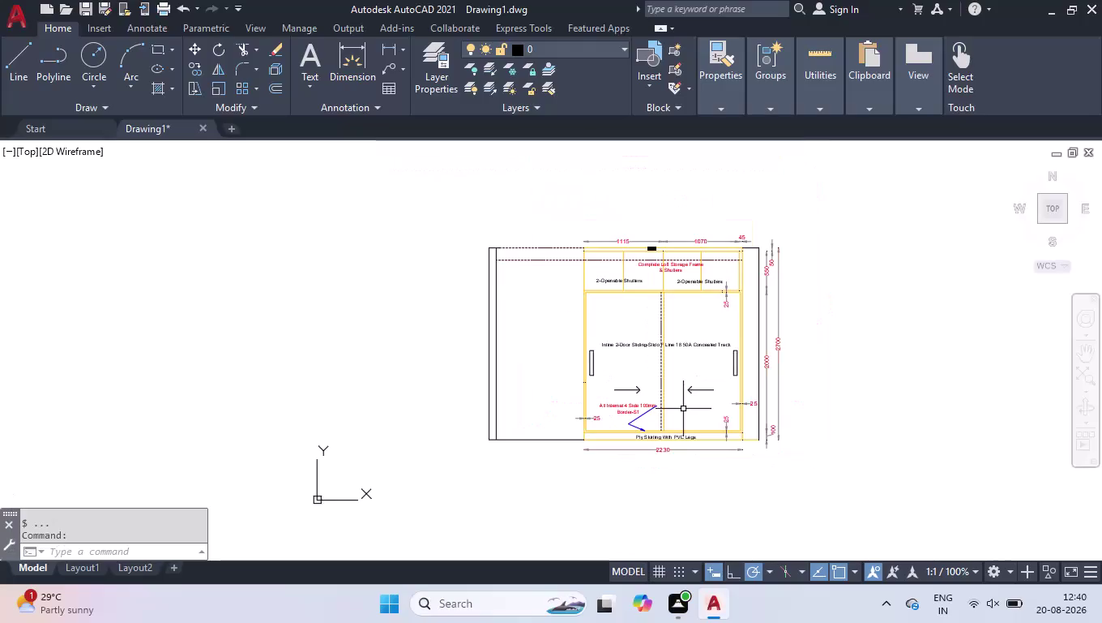
Zoom in and start a multiline text box, picking its first corner below the elevation.
scroll(up, 3)
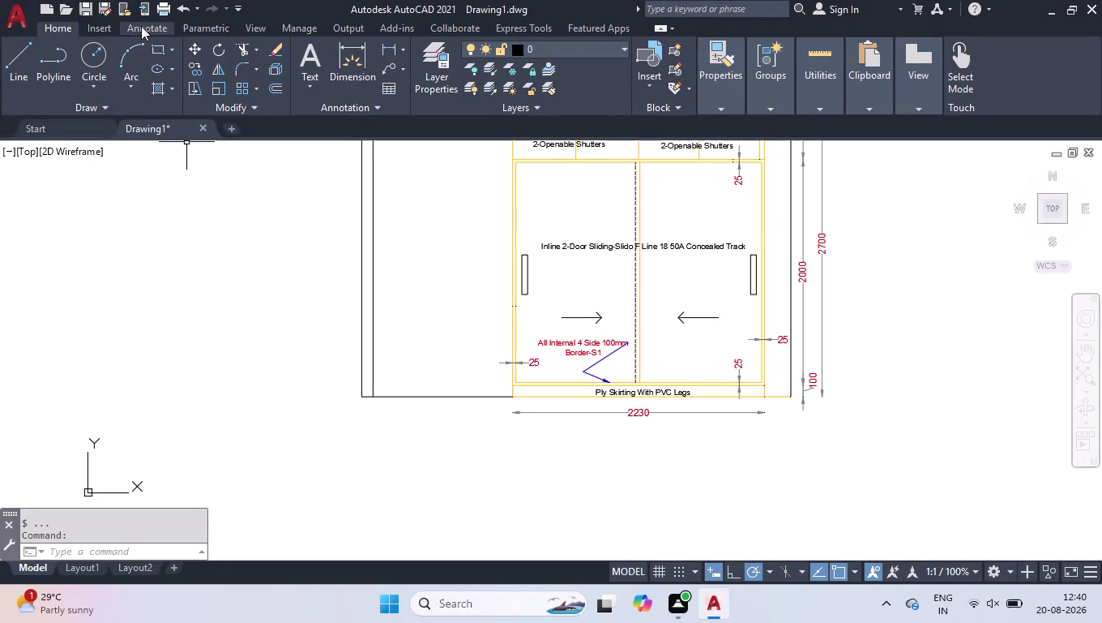
click(303, 58)
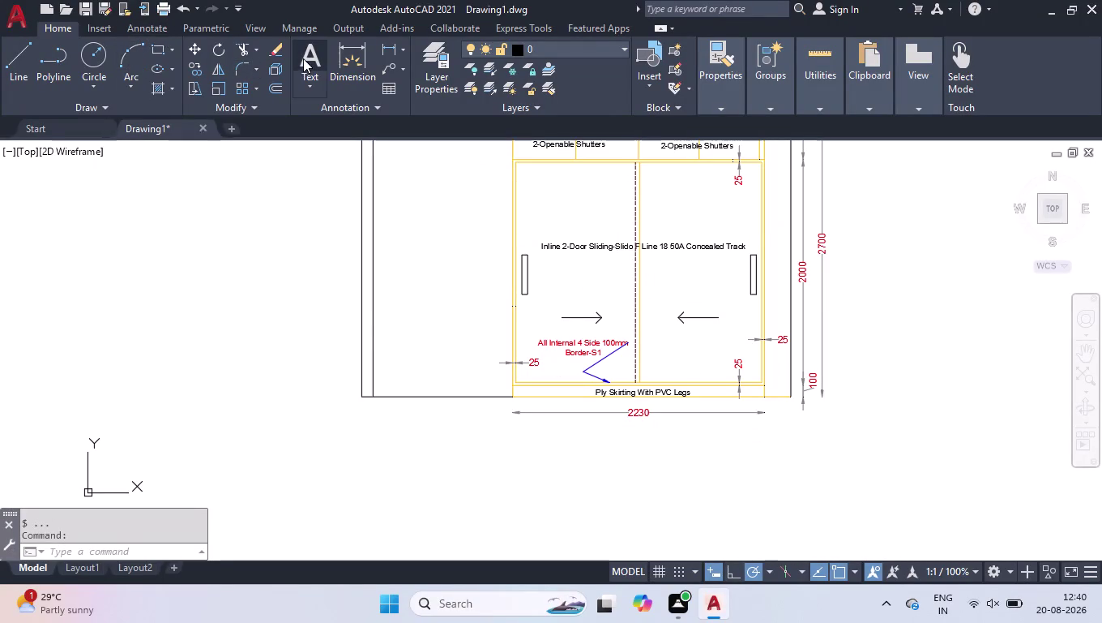
drag(393, 455, 419, 461)
Set the text box extent and a text height of 200.
click(856, 527)
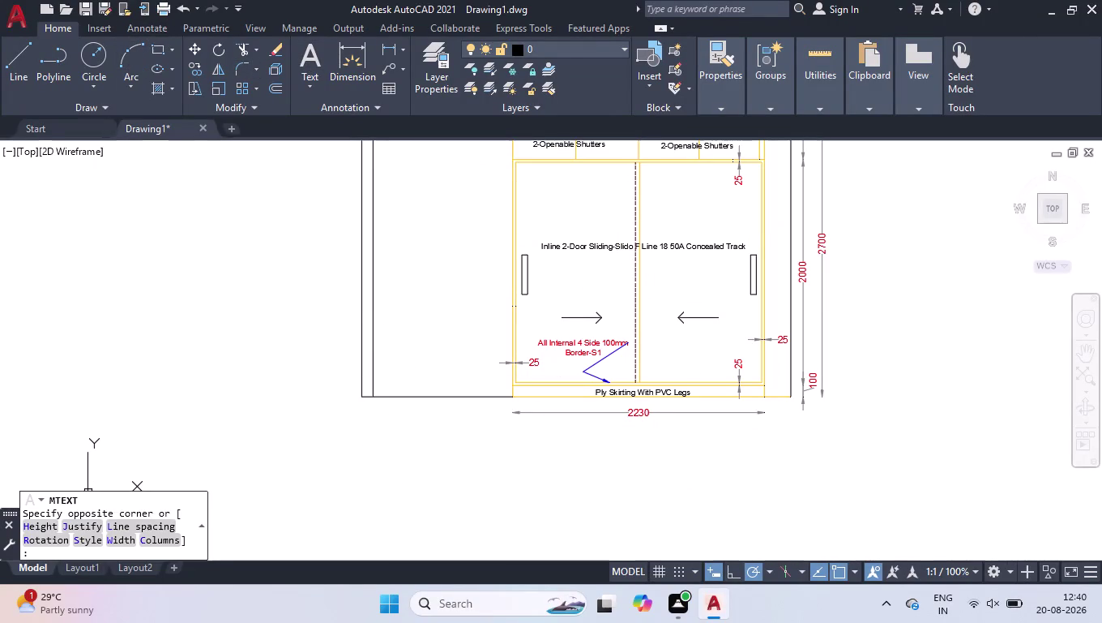
drag(132, 70, 0, 76)
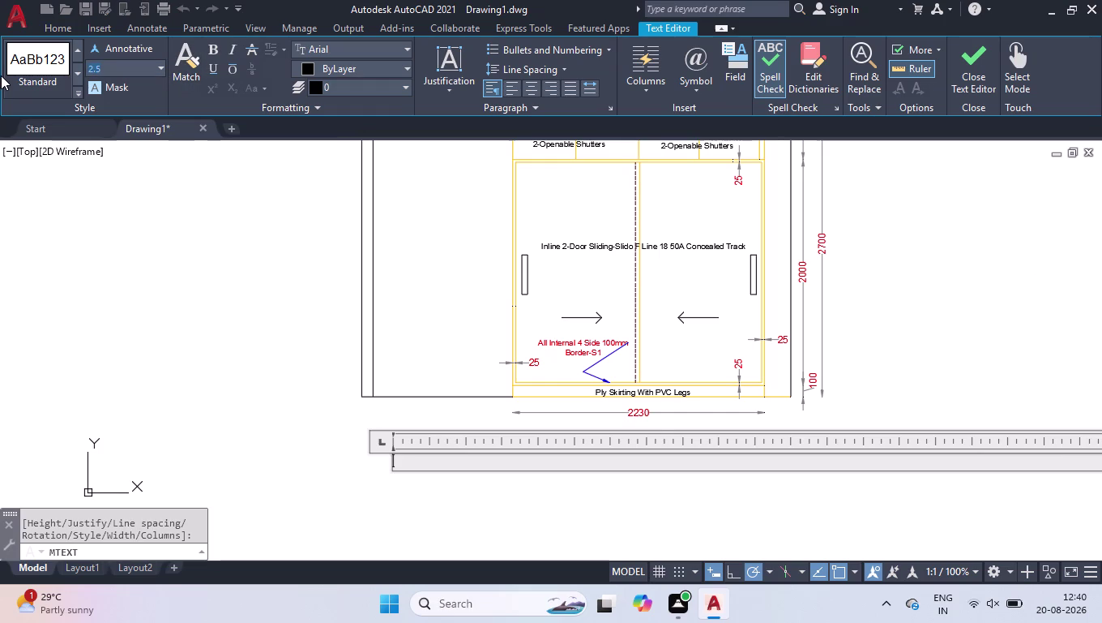
text(200)
key(Return)
scroll(down, 3)
scroll(down, 3)
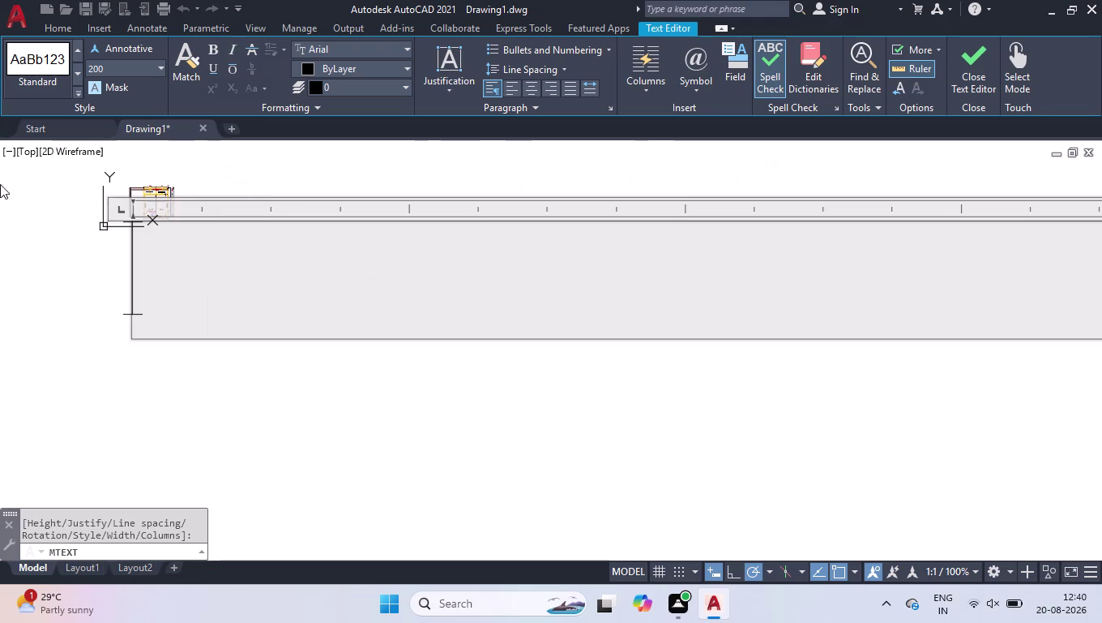
scroll(up, 3)
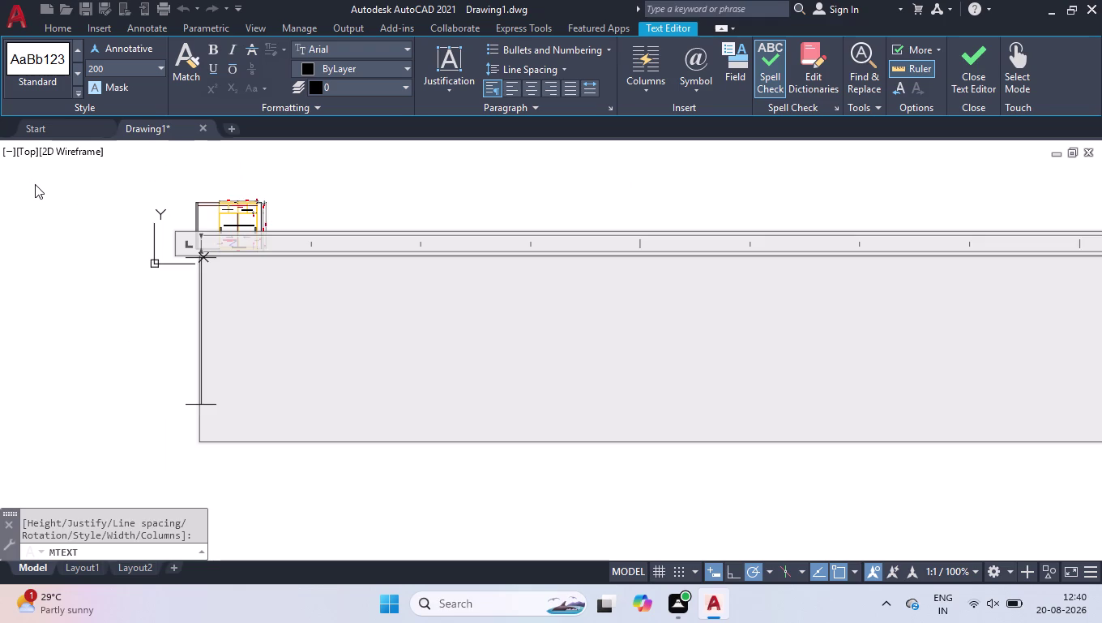
scroll(down, 3)
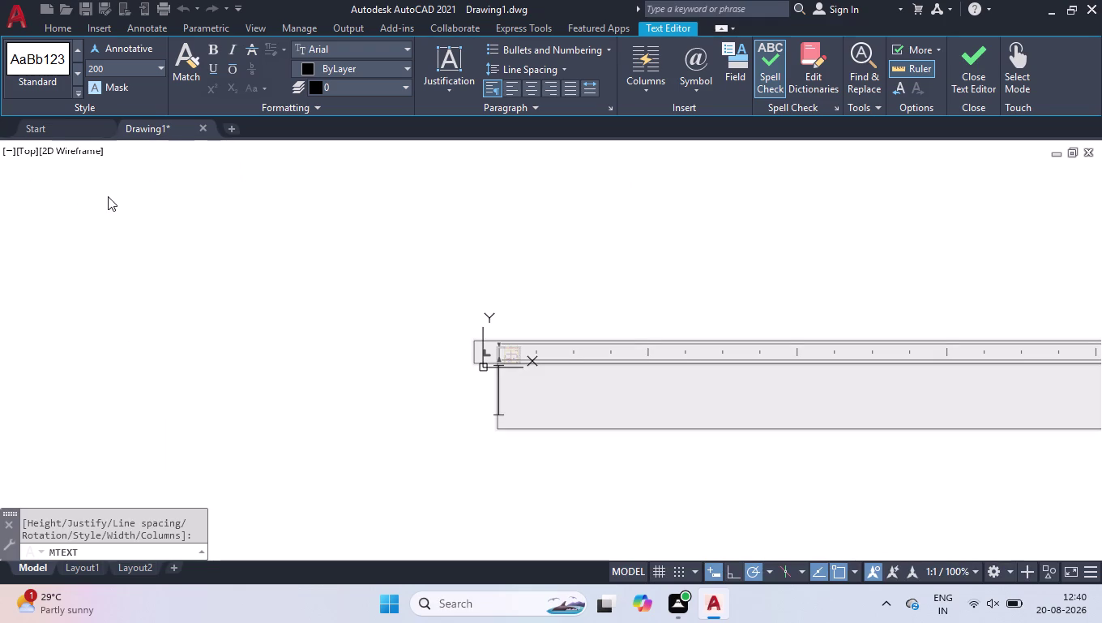
Type the two-line title 'BDR-2 Inline Sliding Wardrobe External Elevation' and close the editor.
text(BD)
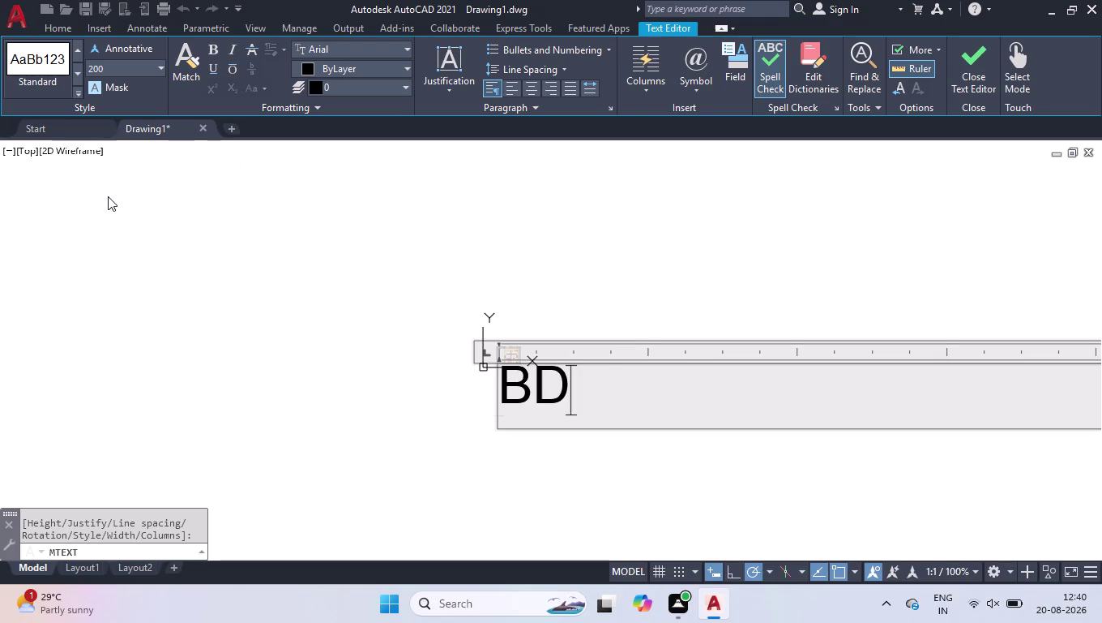
text(R)
text(-2)
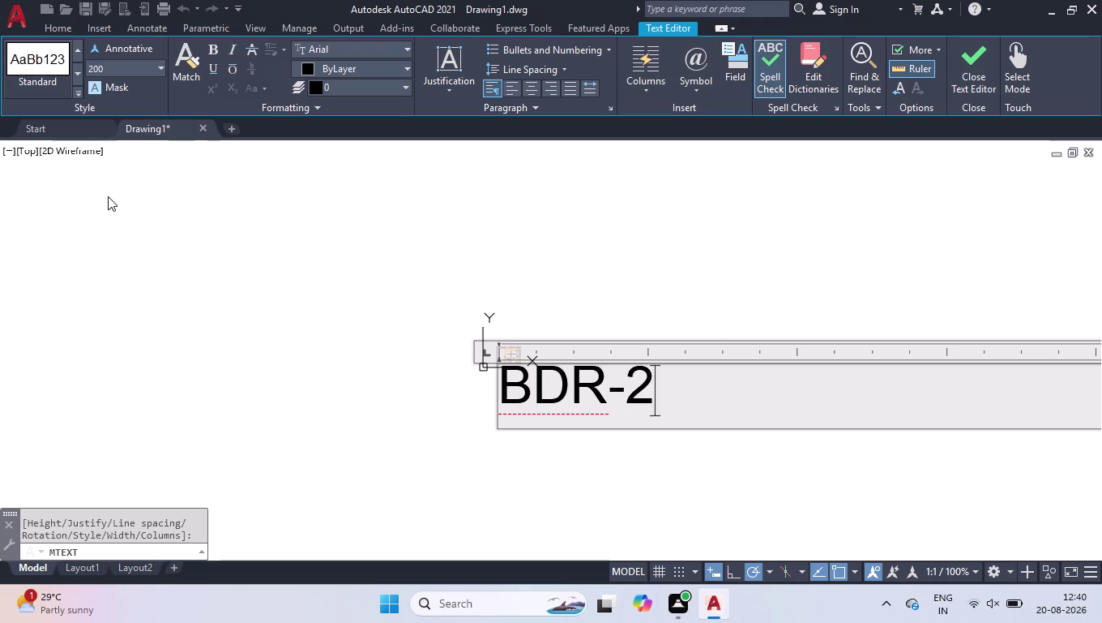
key(space)
key(i)
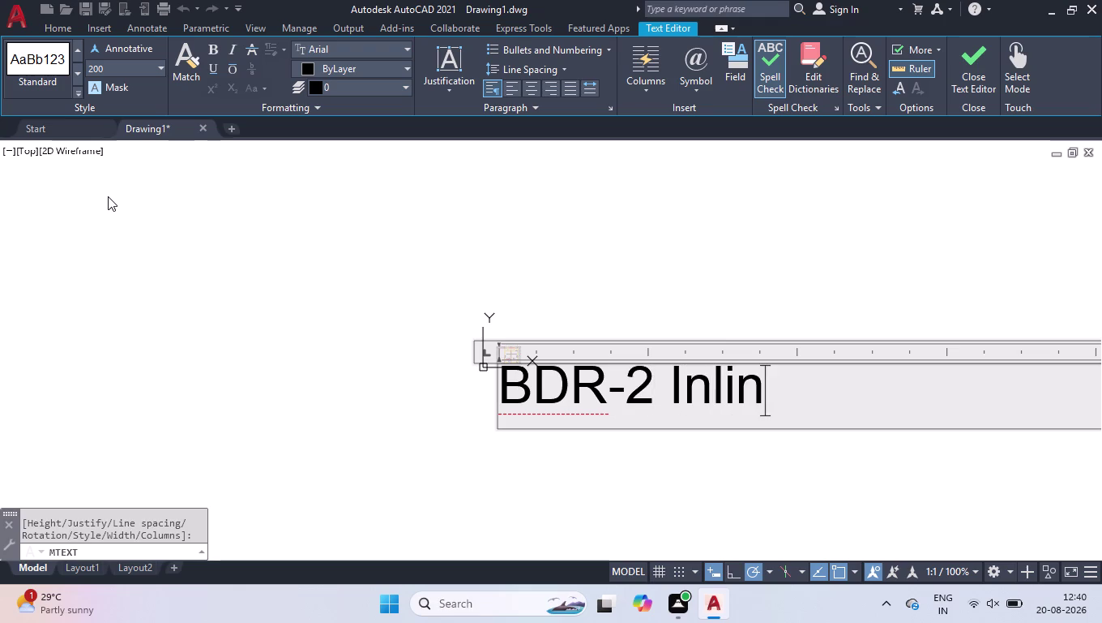
key(space)
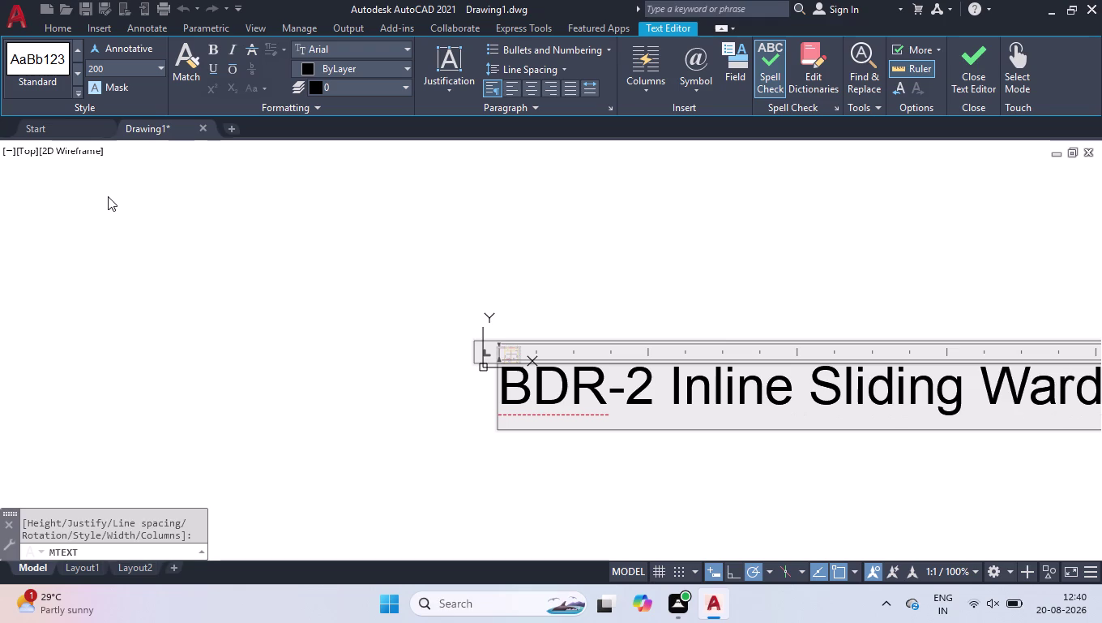
key(BackSpace)
scroll(down, 3)
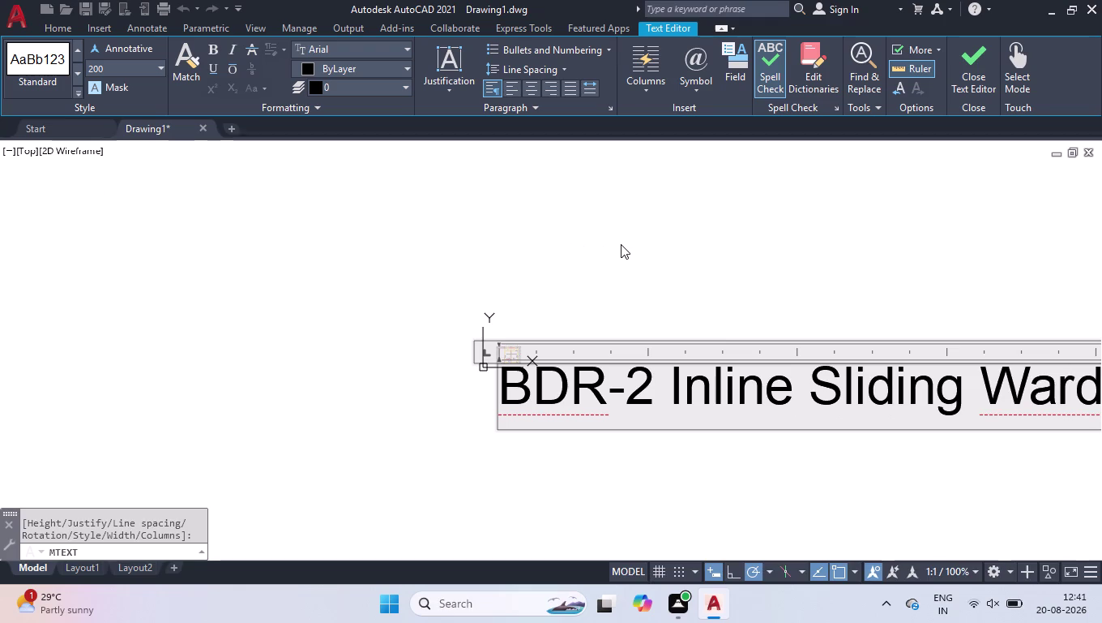
key(BackSpace)
key(BackSpace)
text(d)
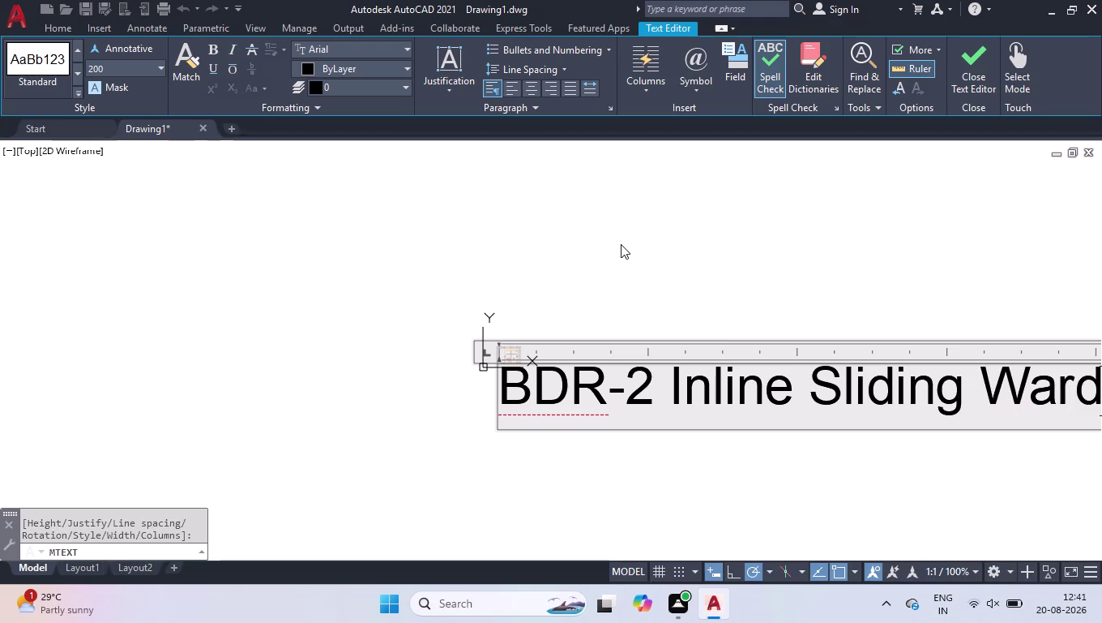
text(robe)
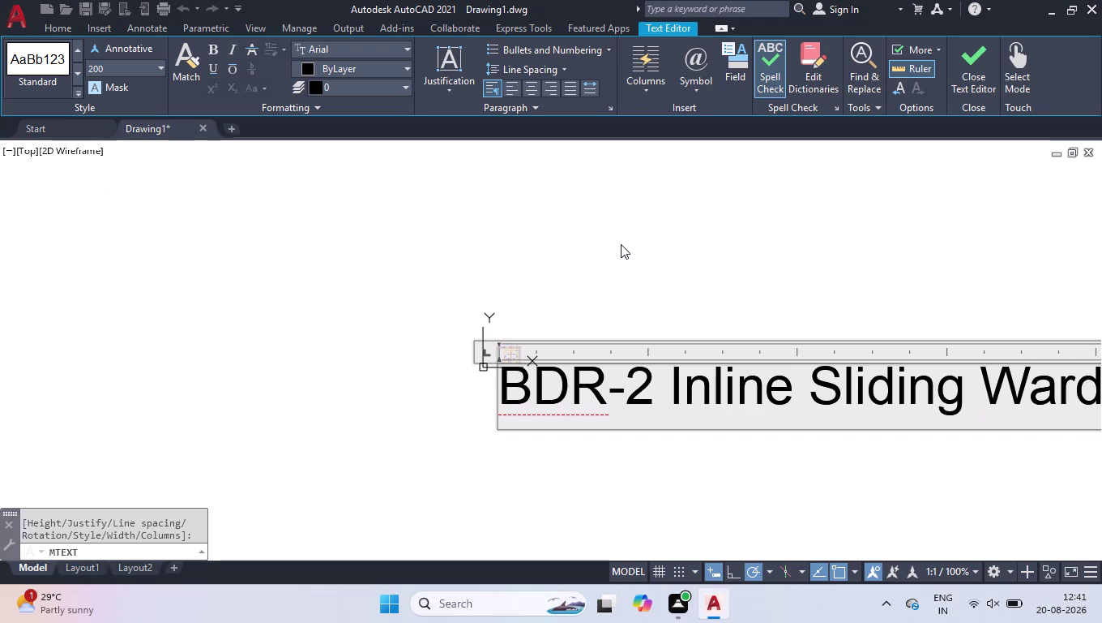
key(space)
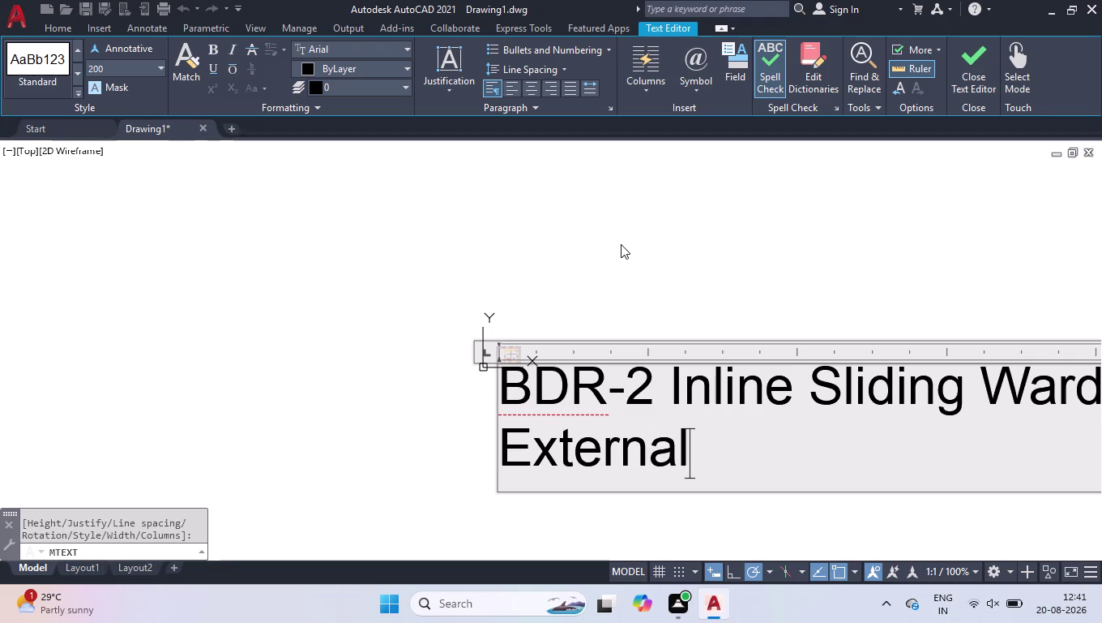
key(BackSpace)
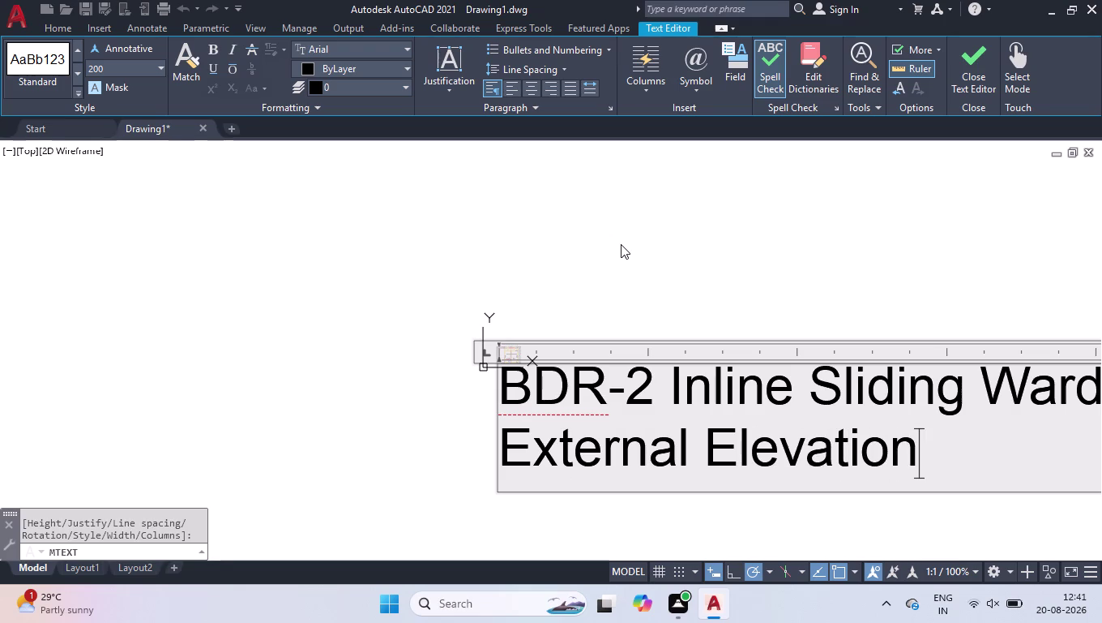
click(459, 194)
Widen the title's mtext box onto one line, then reopen it with all text selected.
scroll(up, 3)
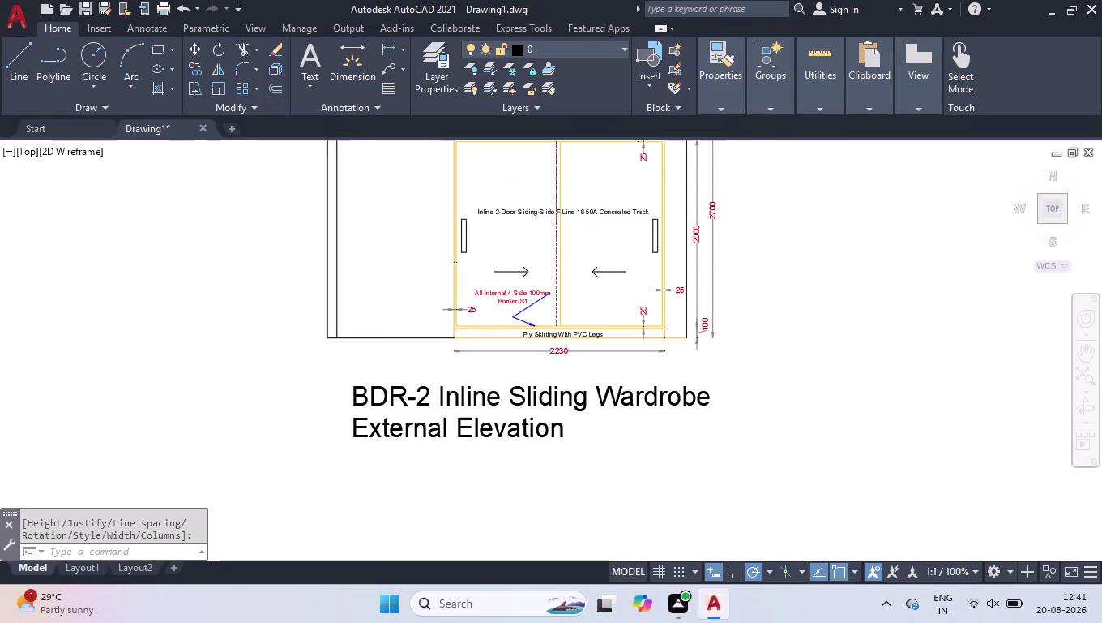
scroll(down, 3)
click(516, 390)
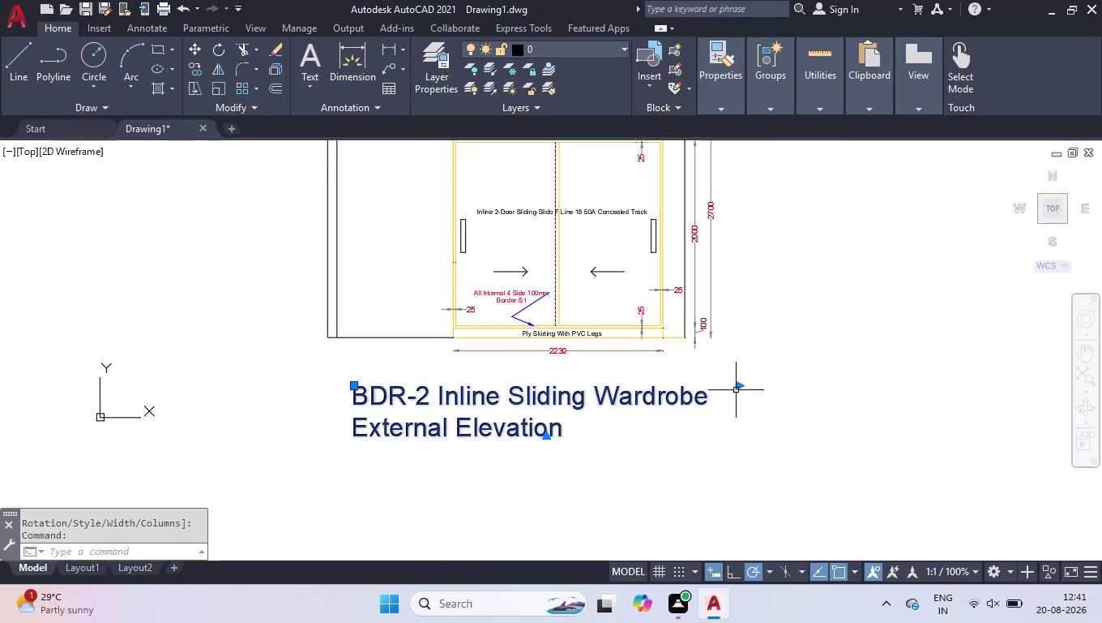
drag(744, 385, 814, 380)
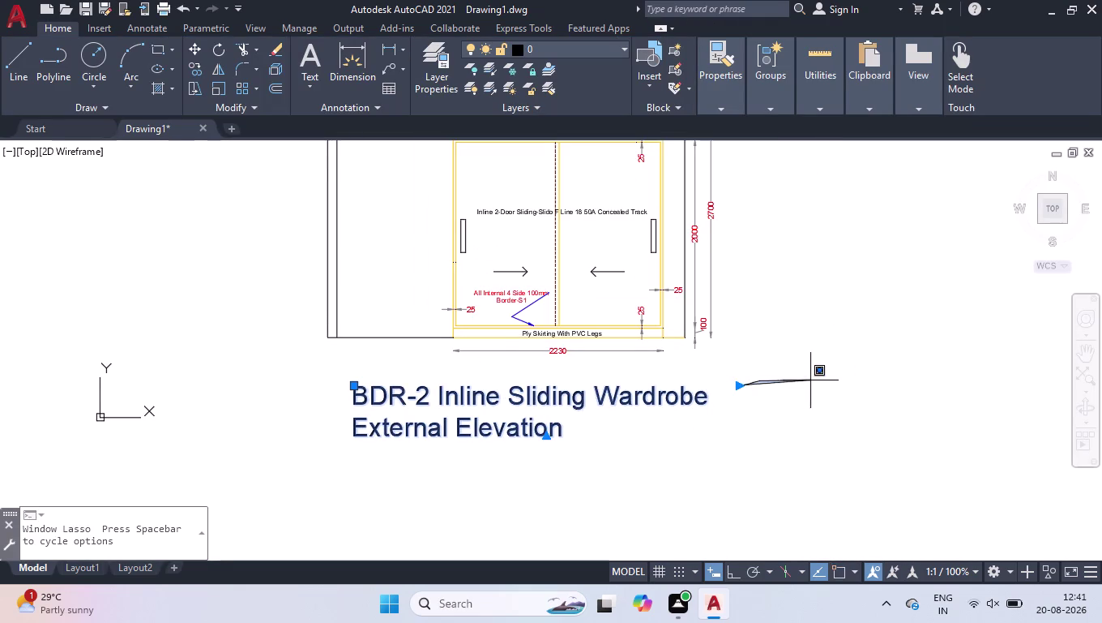
drag(814, 381, 873, 380)
click(740, 388)
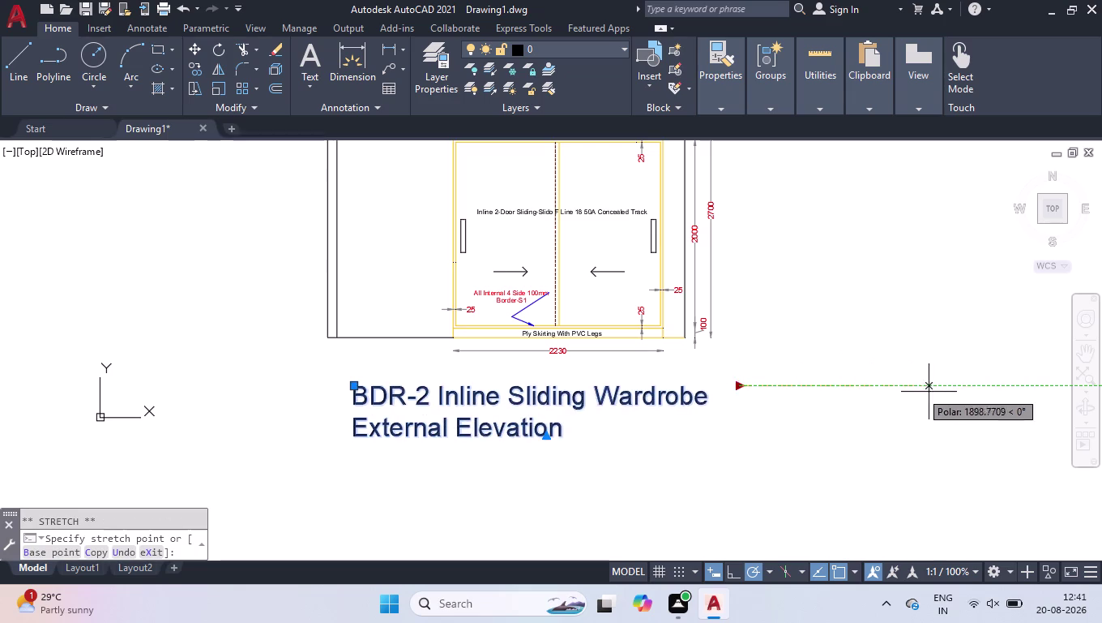
click(1023, 393)
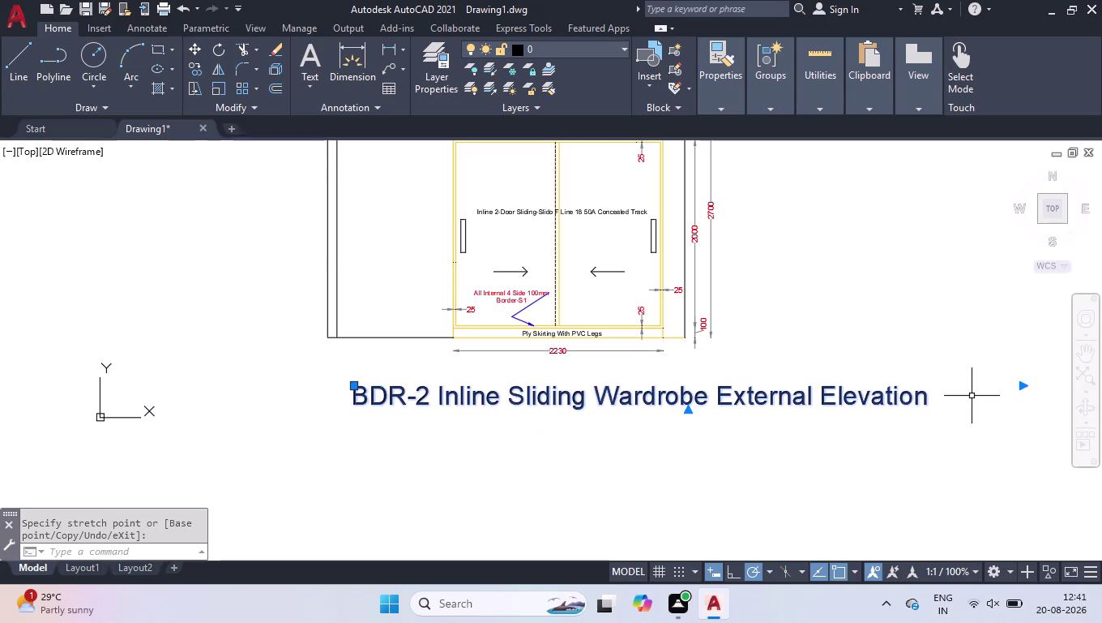
double_click(416, 401)
drag(944, 406, 151, 398)
Change the title text to height 100, colour it red, and underline it.
click(107, 66)
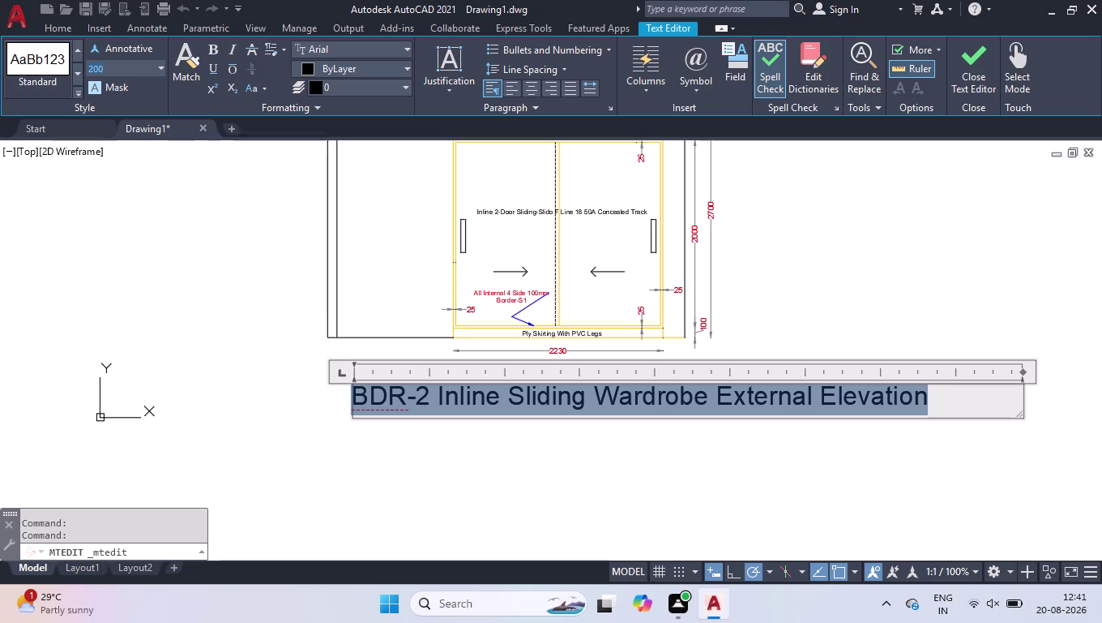
text(150)
key(Return)
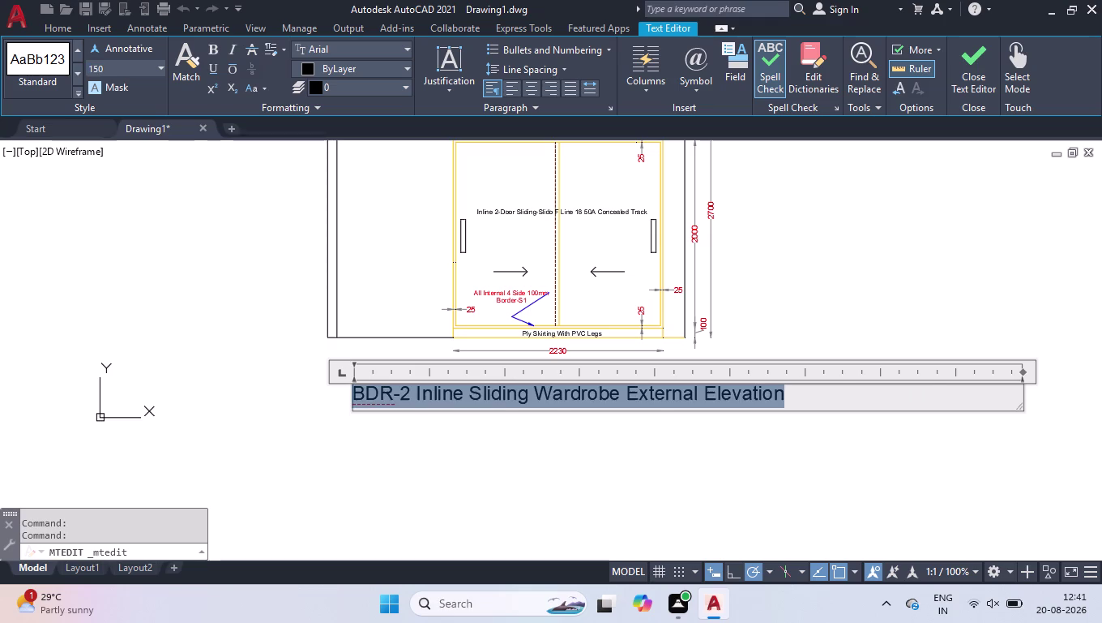
click(141, 68)
text(100)
key(Return)
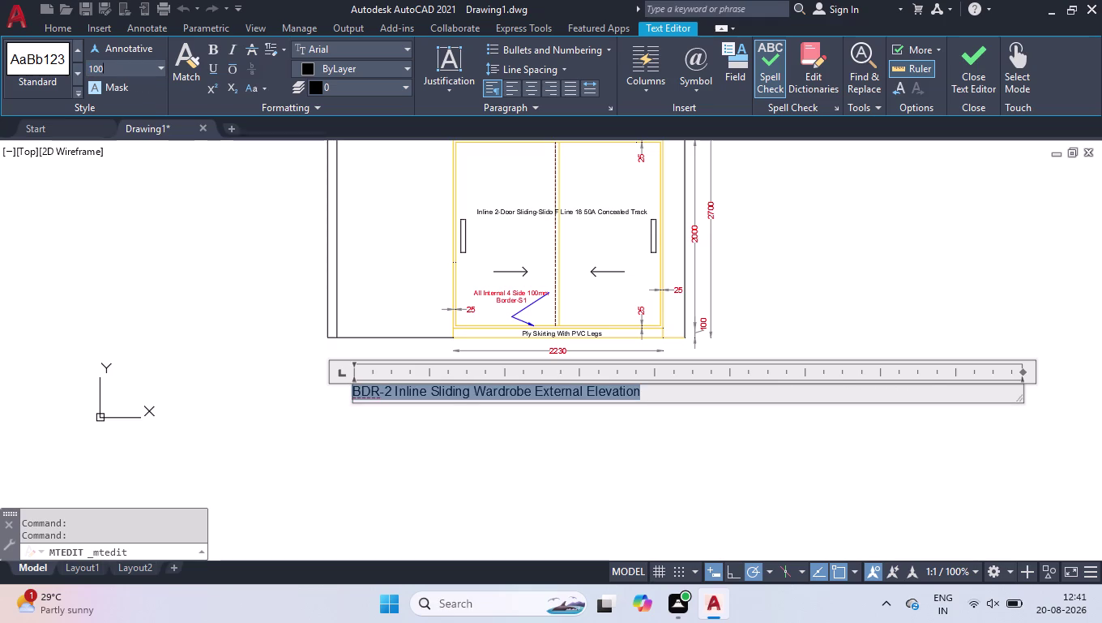
click(376, 65)
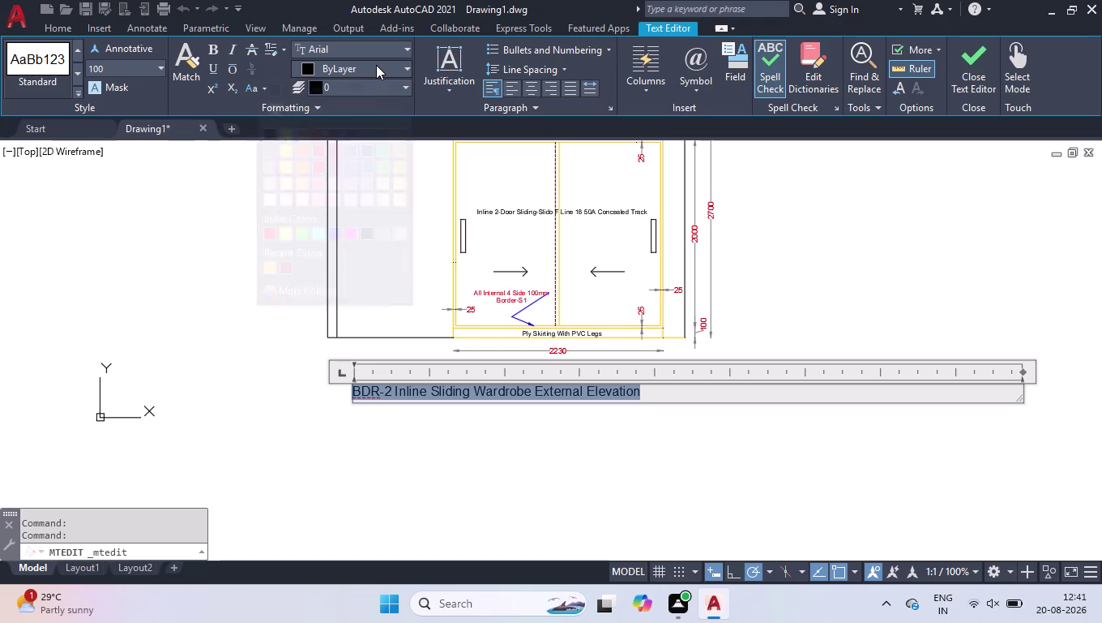
click(274, 229)
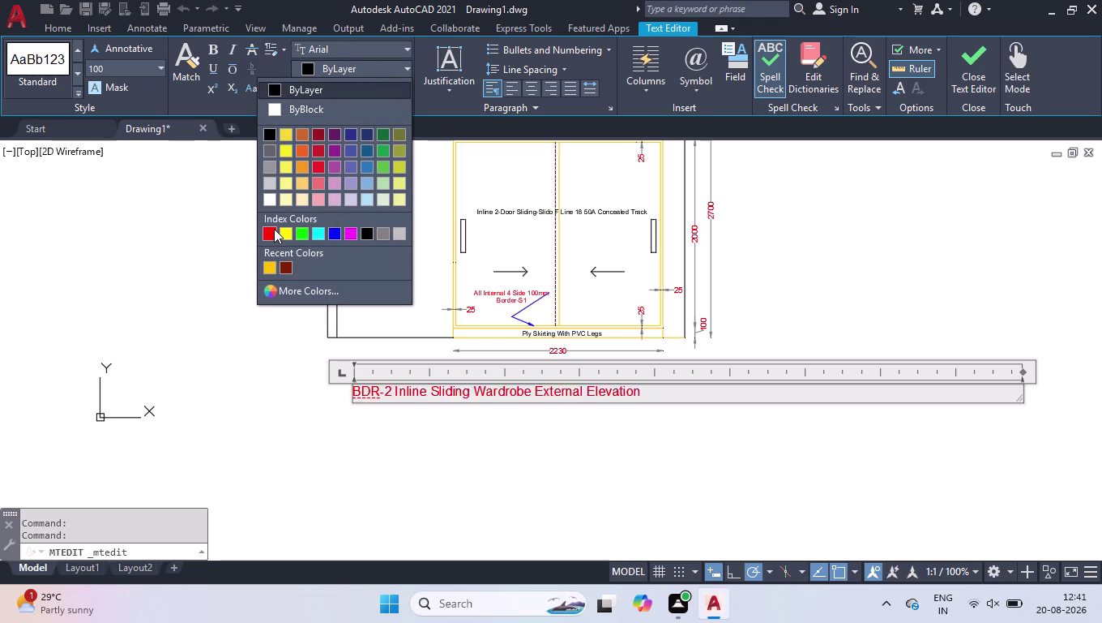
click(214, 73)
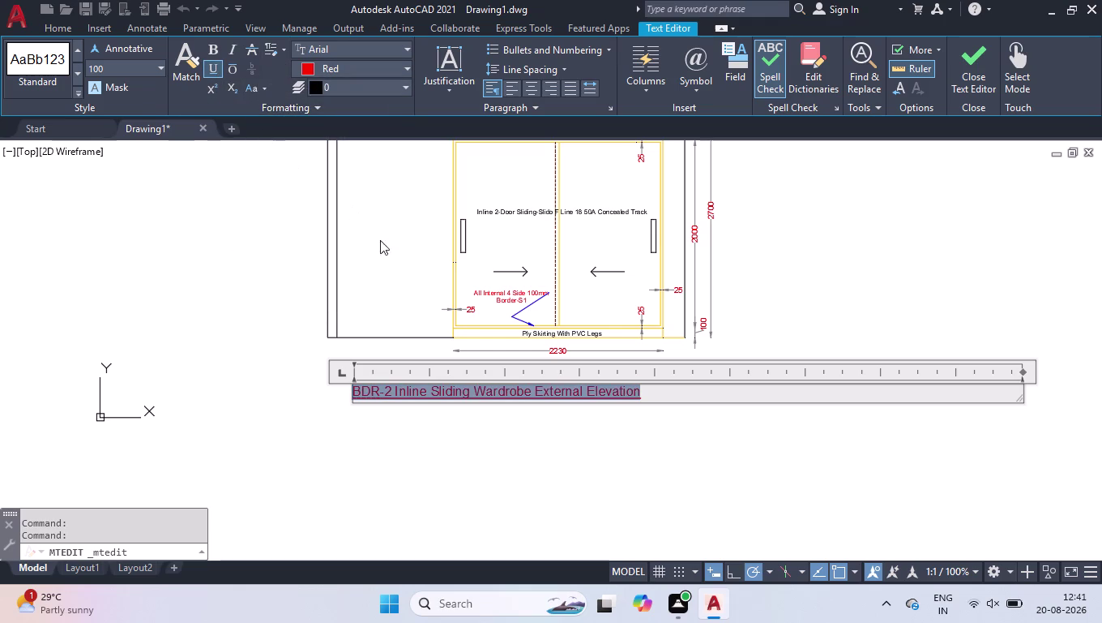
click(250, 328)
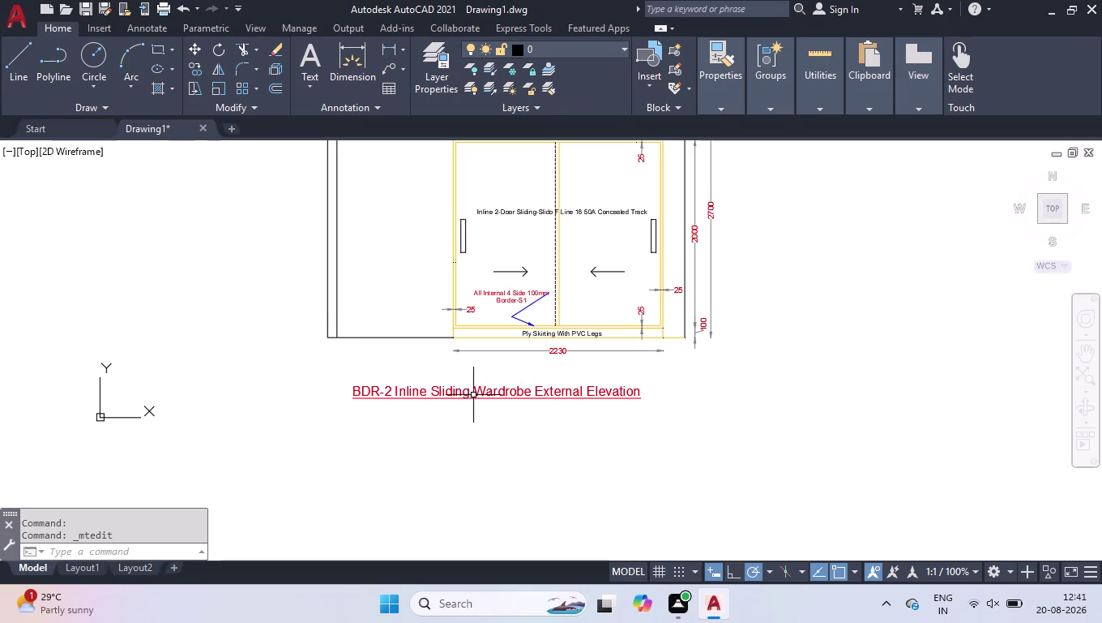
Select the red underlined elevation title text.
click(475, 391)
click(354, 381)
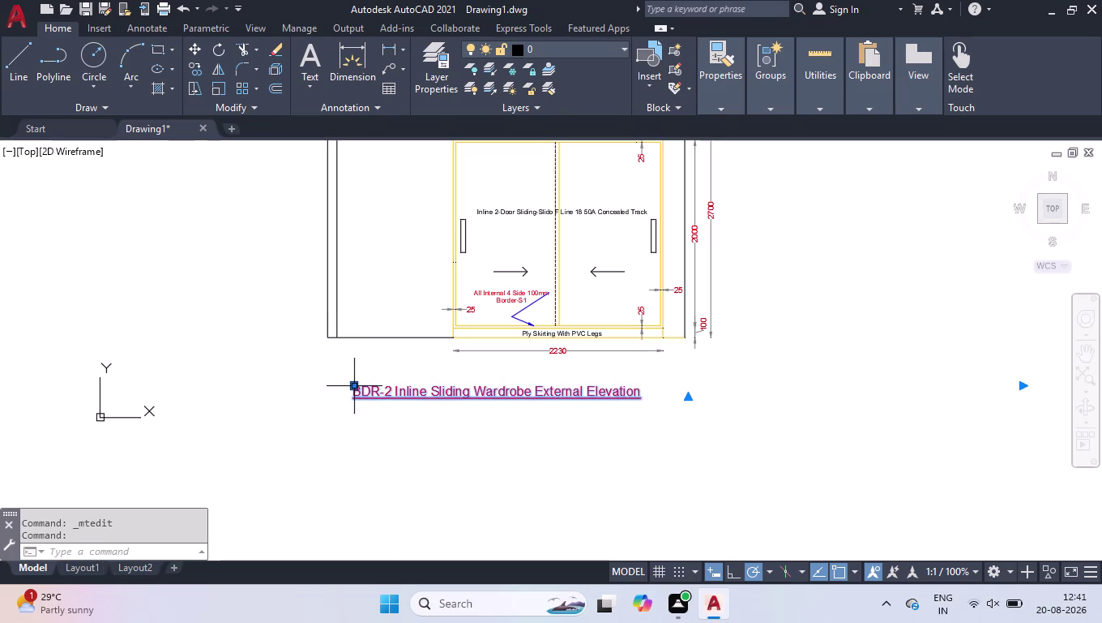
click(370, 358)
click(355, 383)
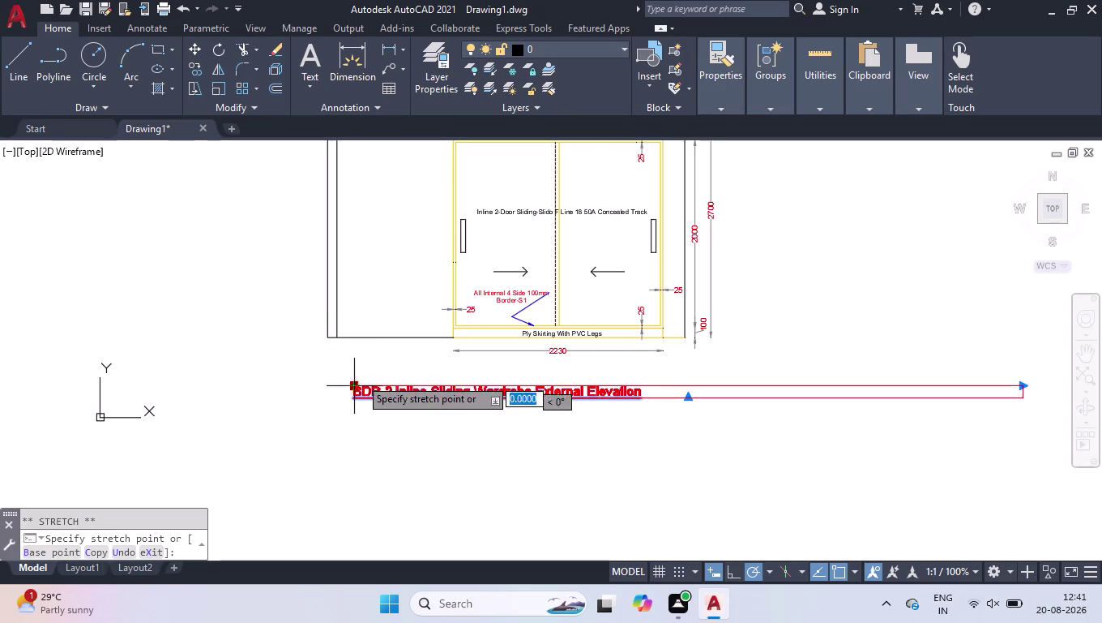
click(364, 368)
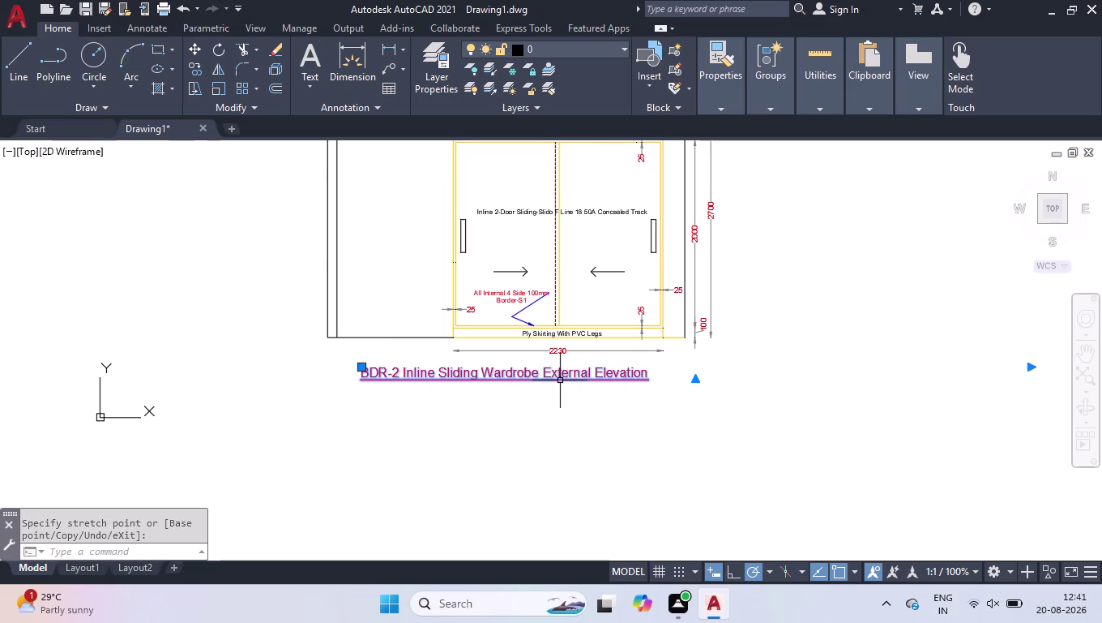
click(573, 360)
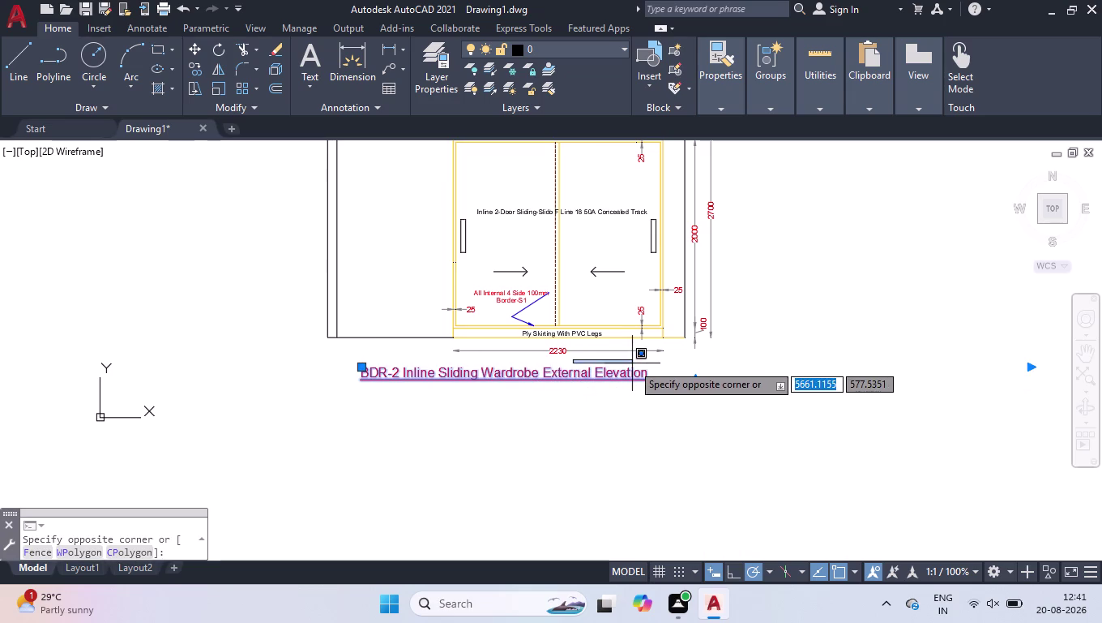
click(632, 363)
Copy the title with COP to a spot well below the wardrobe elevation.
text(cop)
key(Return)
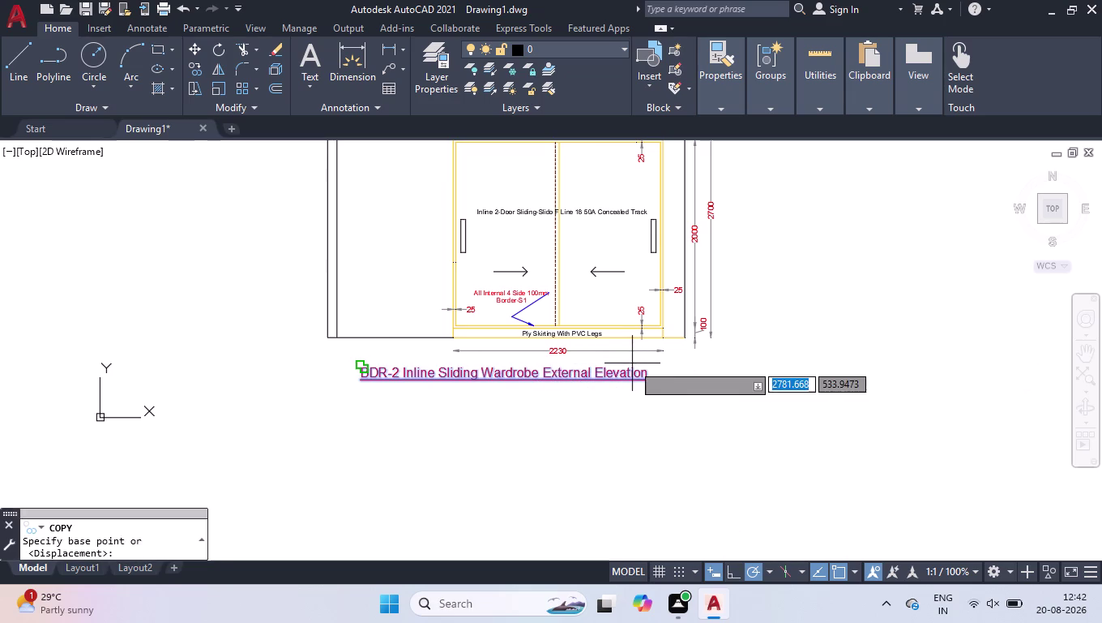
click(521, 373)
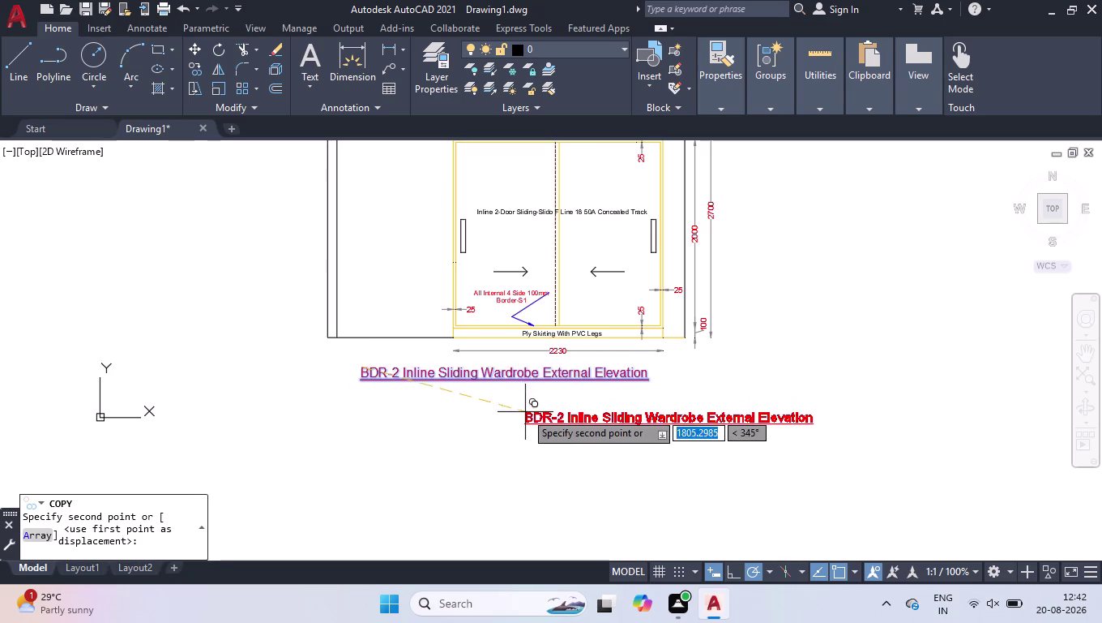
scroll(down, 3)
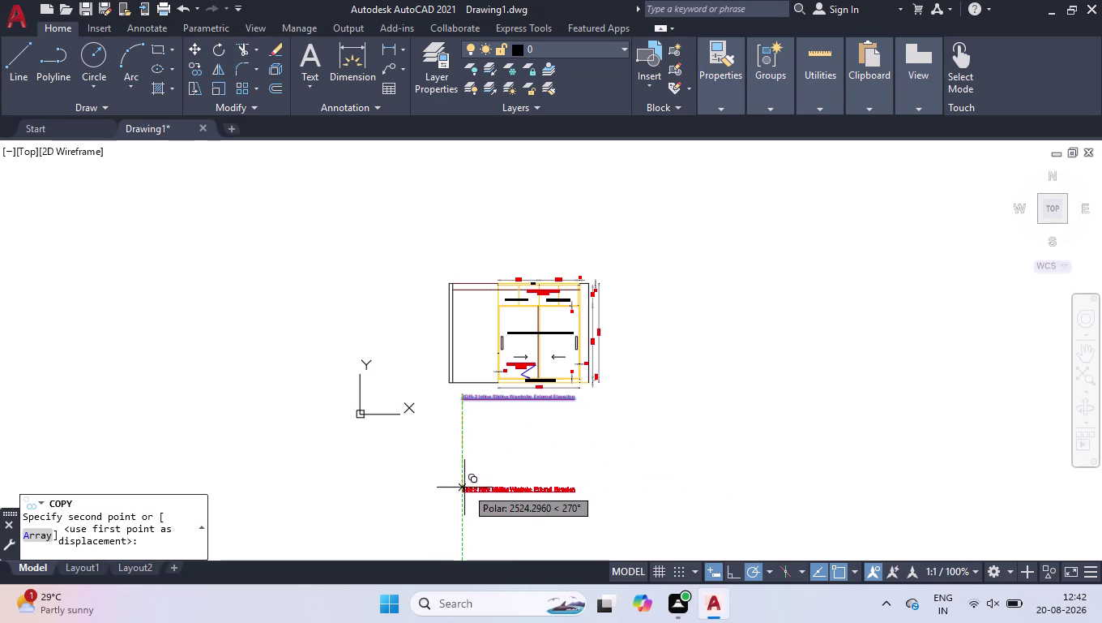
click(463, 508)
key(Return)
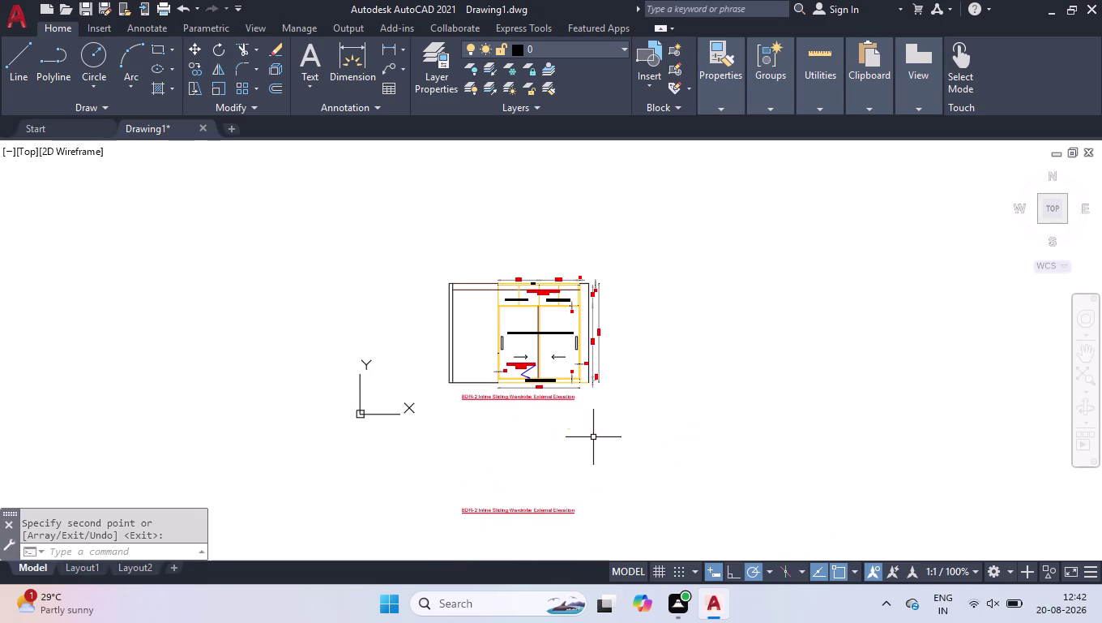
scroll(up, 3)
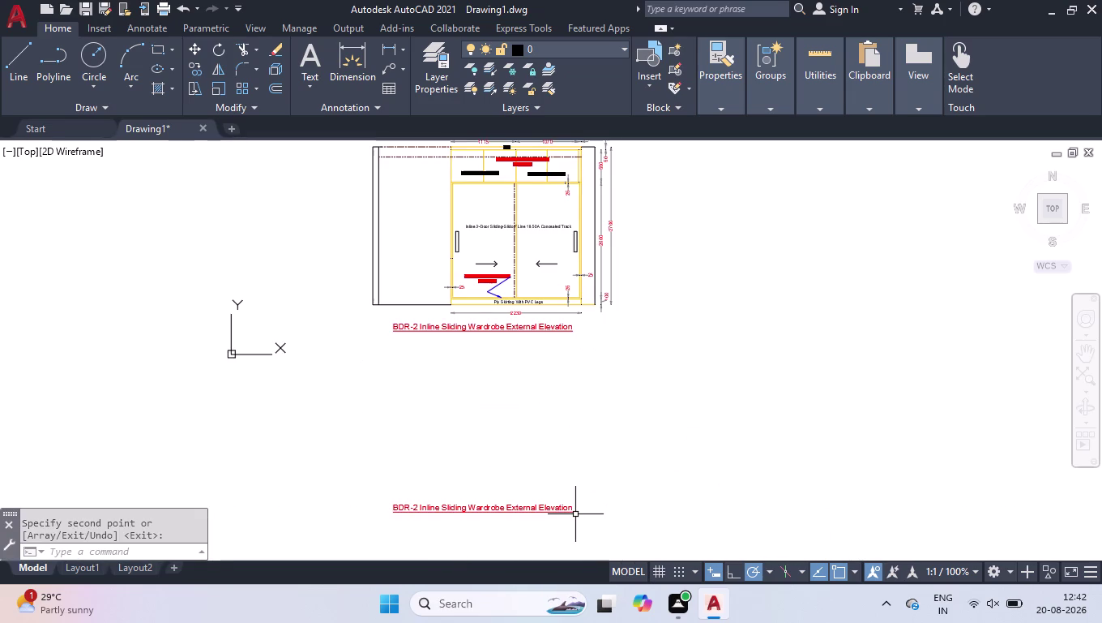
Draw vertical construction lines through the left outer wall, wall endpoint and panel edges.
text(xl)
key(Return)
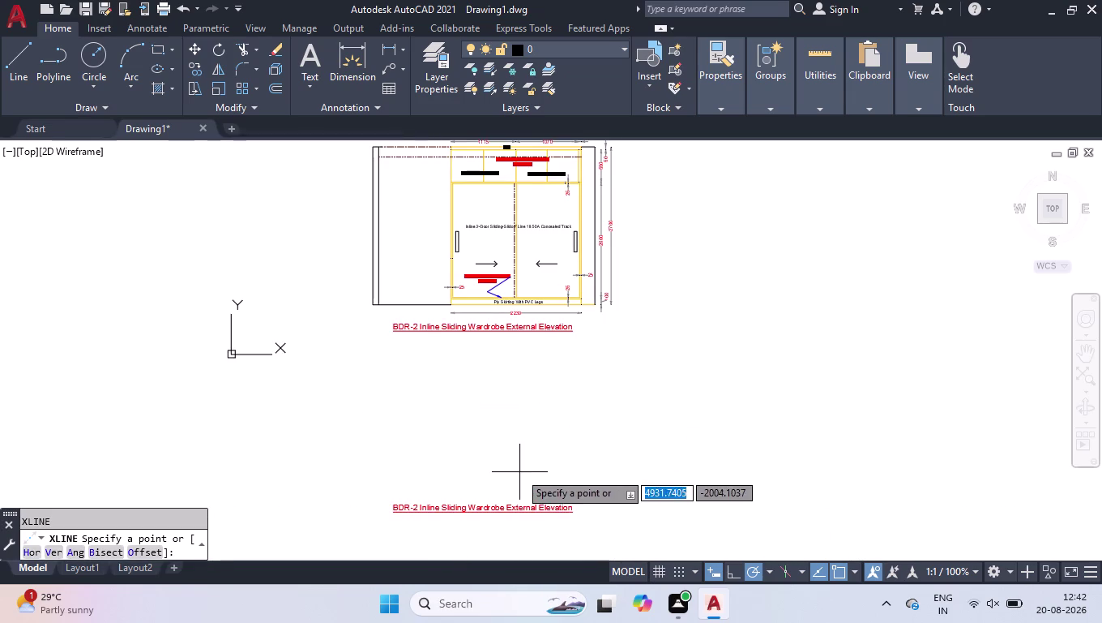
key(v)
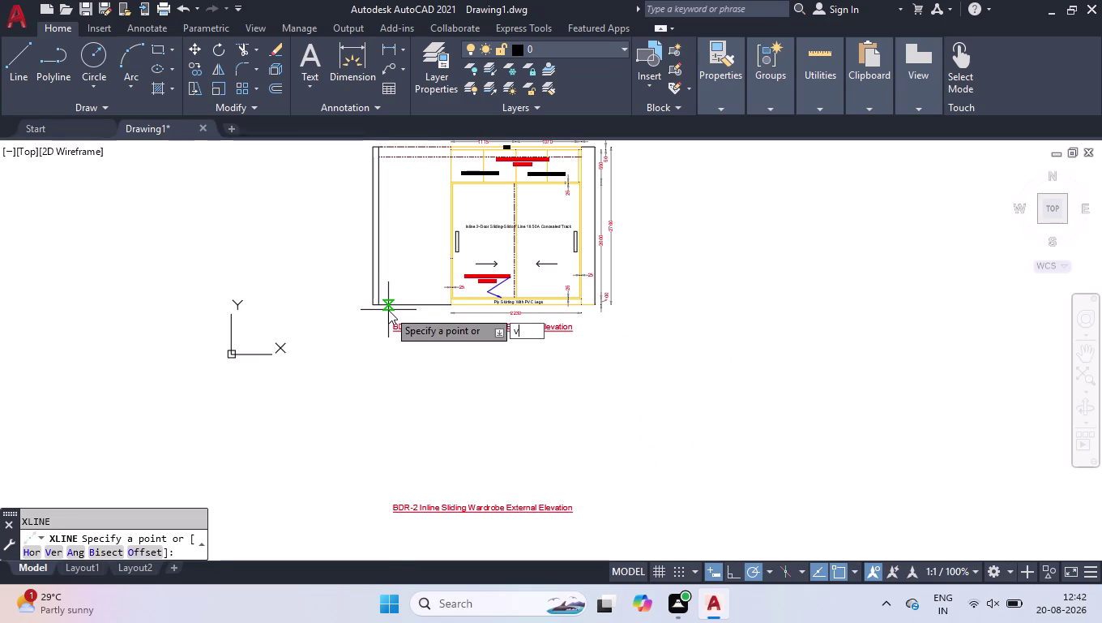
key(Return)
scroll(up, 3)
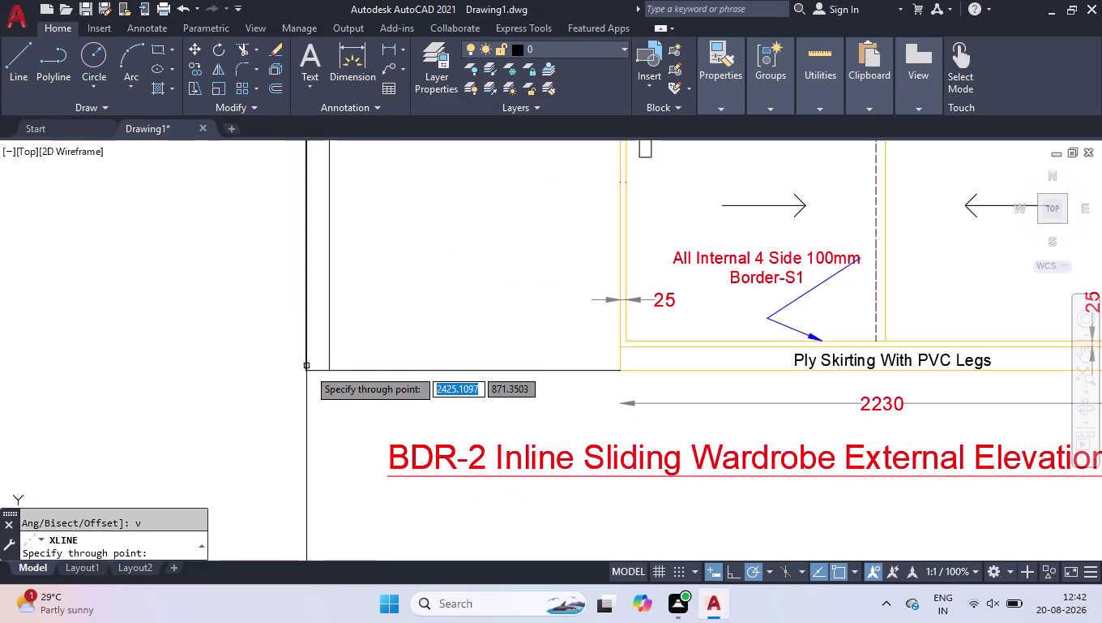
click(307, 371)
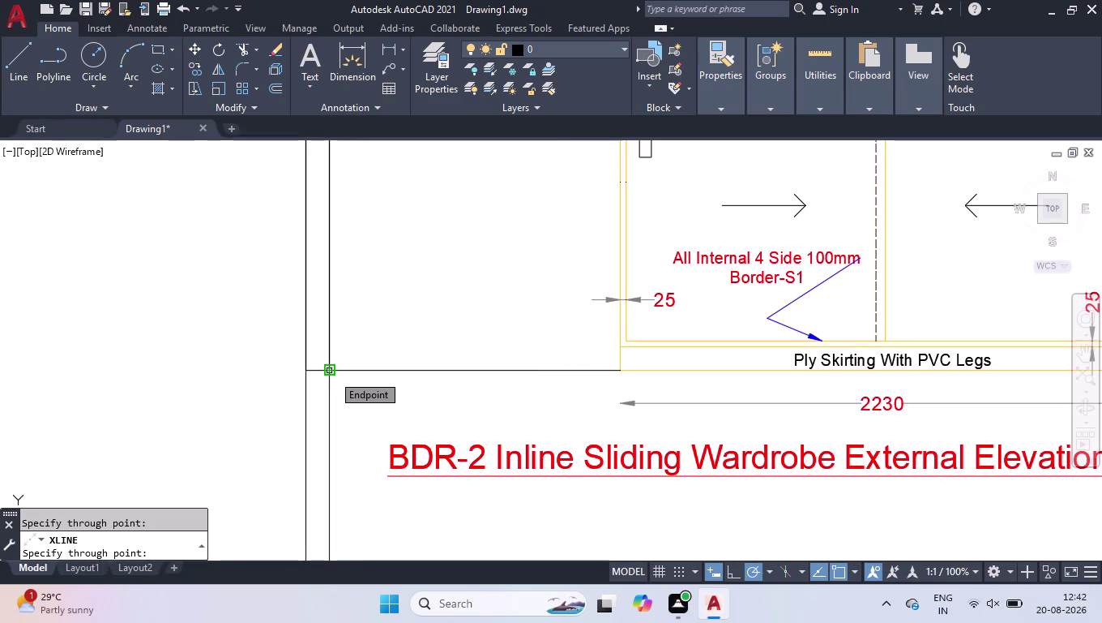
click(333, 374)
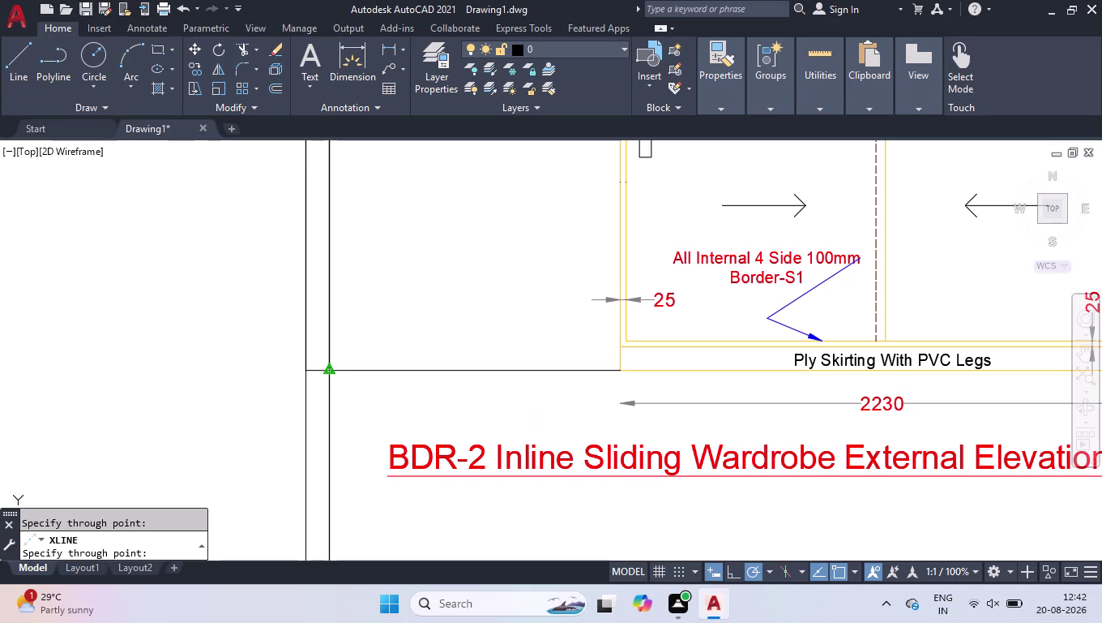
click(619, 373)
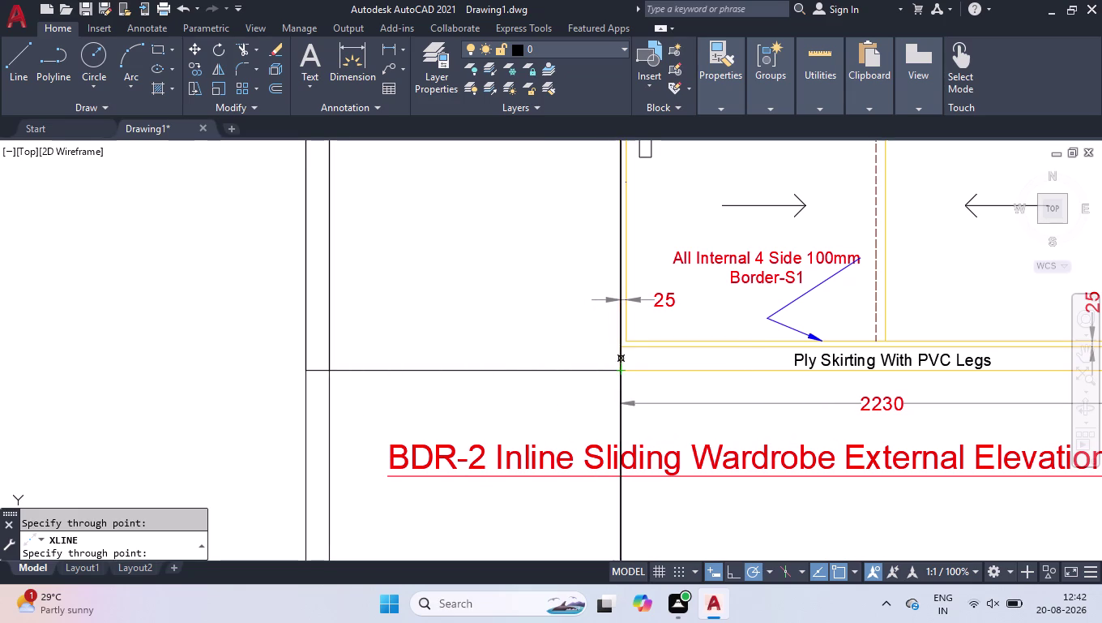
click(628, 341)
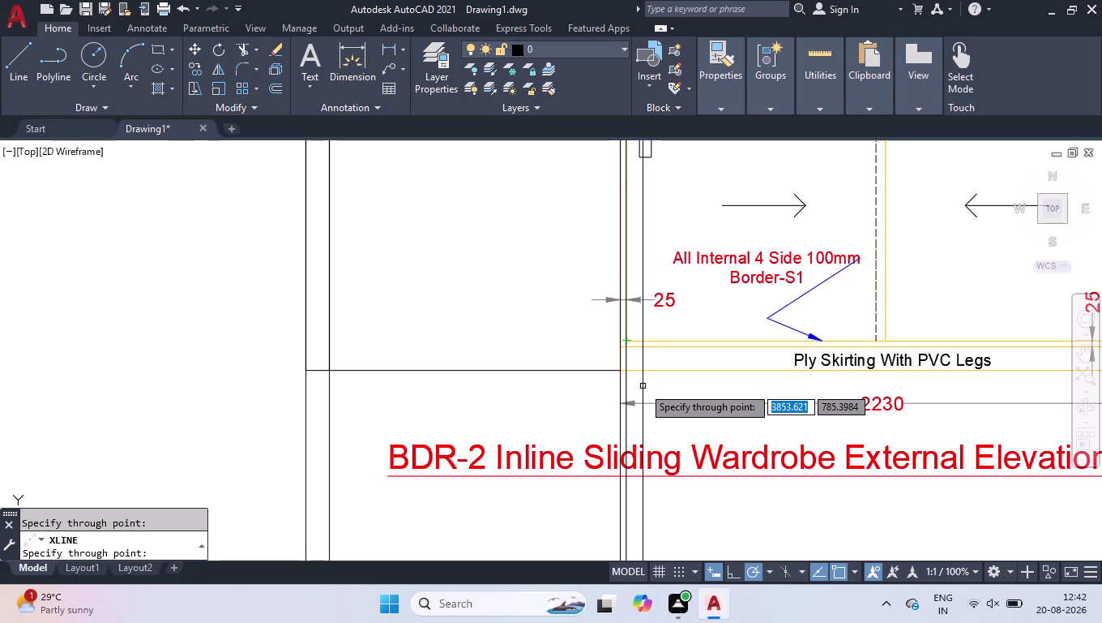
Add vertical construction lines through the right side, skirting corner and right wall.
scroll(down, 3)
scroll(up, 3)
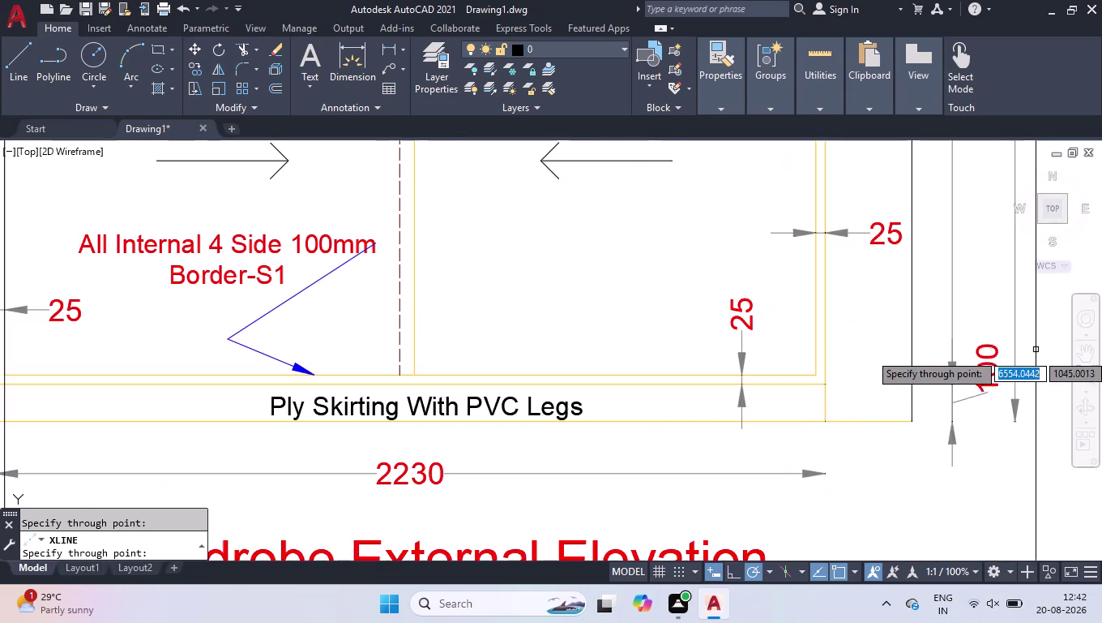
click(812, 372)
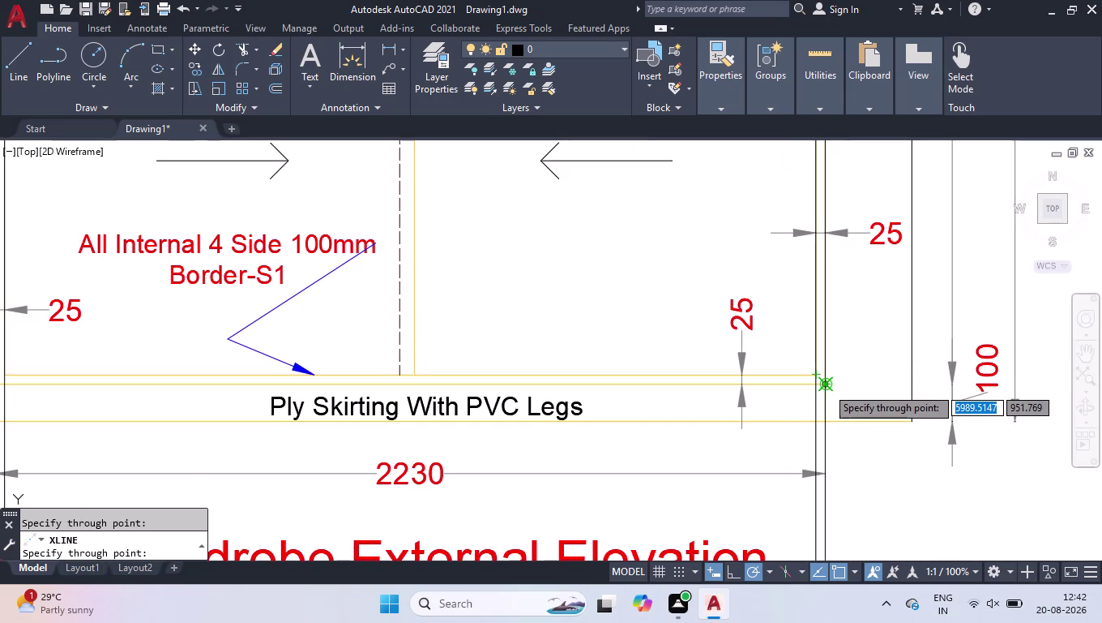
click(827, 387)
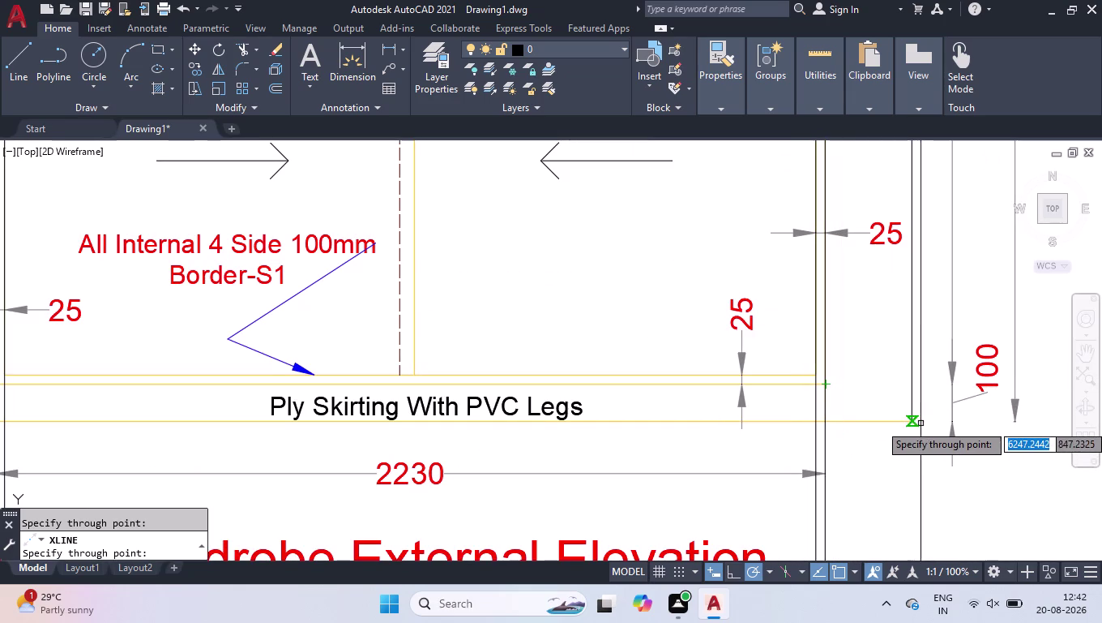
click(914, 422)
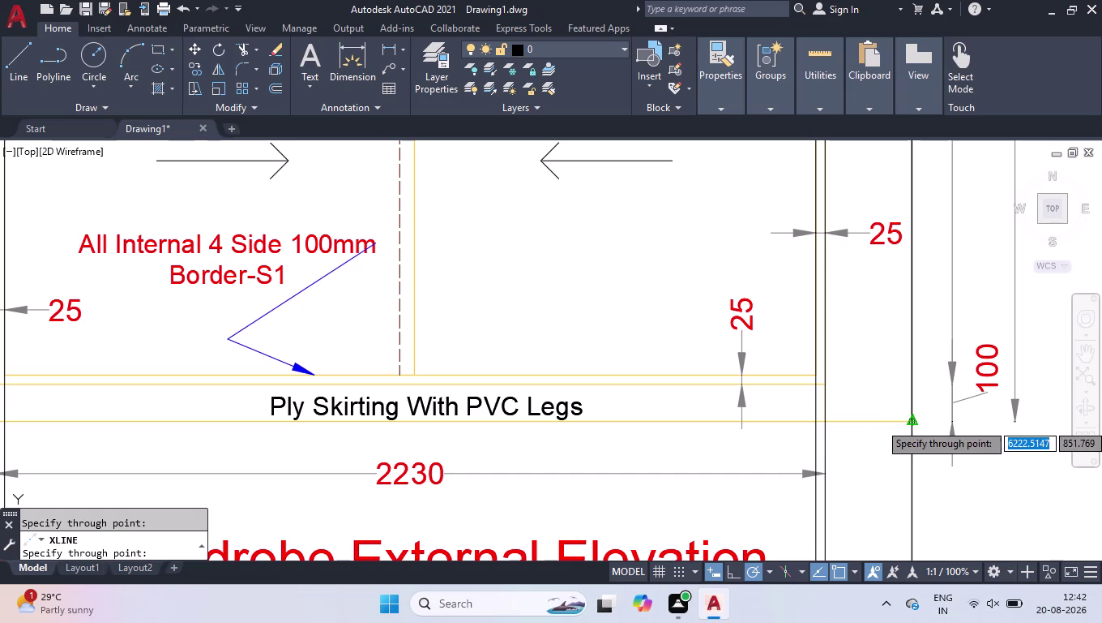
key(Return)
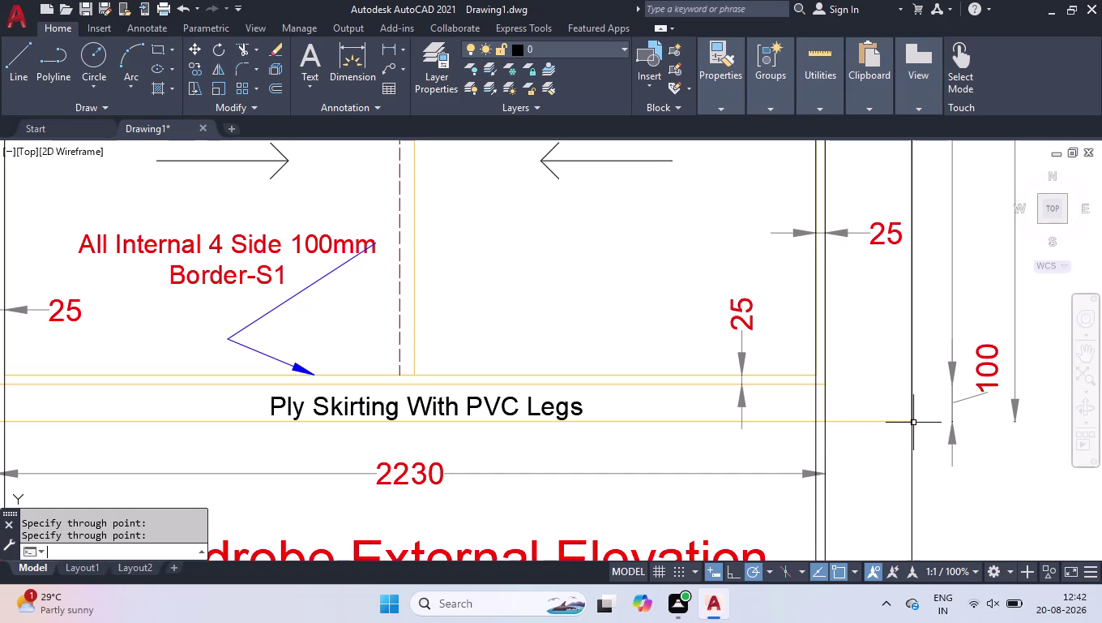
scroll(down, 3)
scroll(down, 3)
scroll(down, 3)
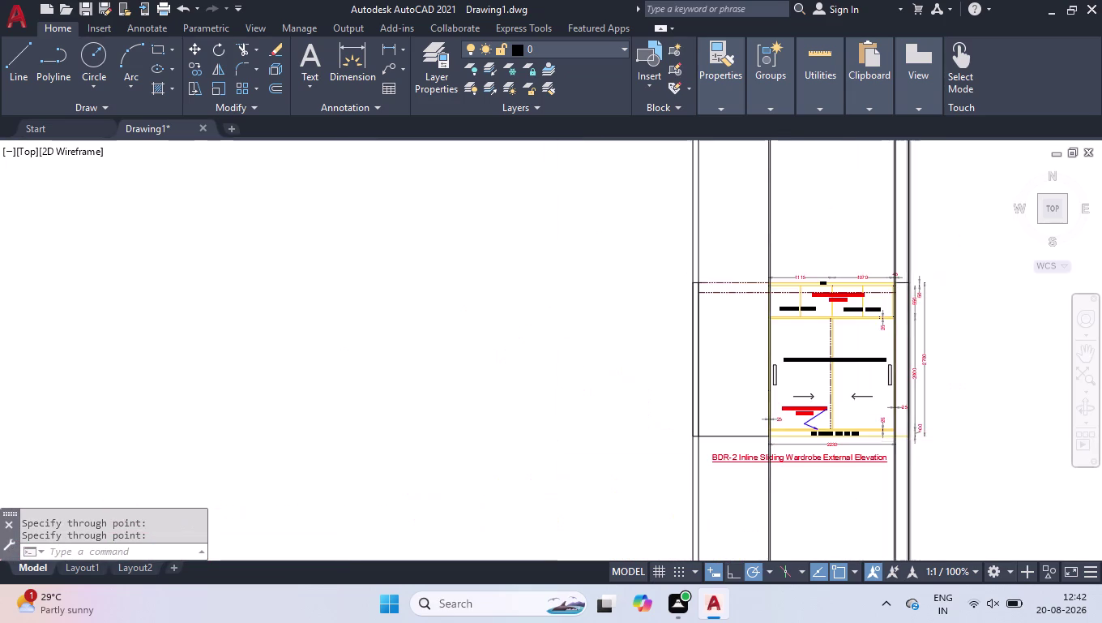
Draw a horizontal line across the vertical construction lines below the elevation.
scroll(up, 3)
key(l)
key(Return)
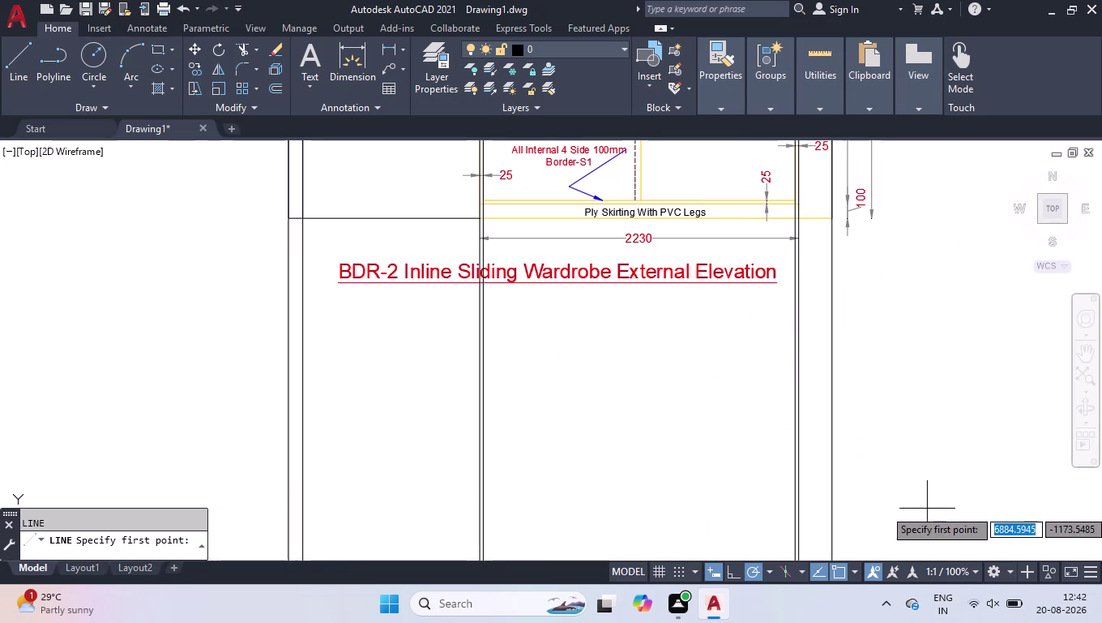
click(257, 431)
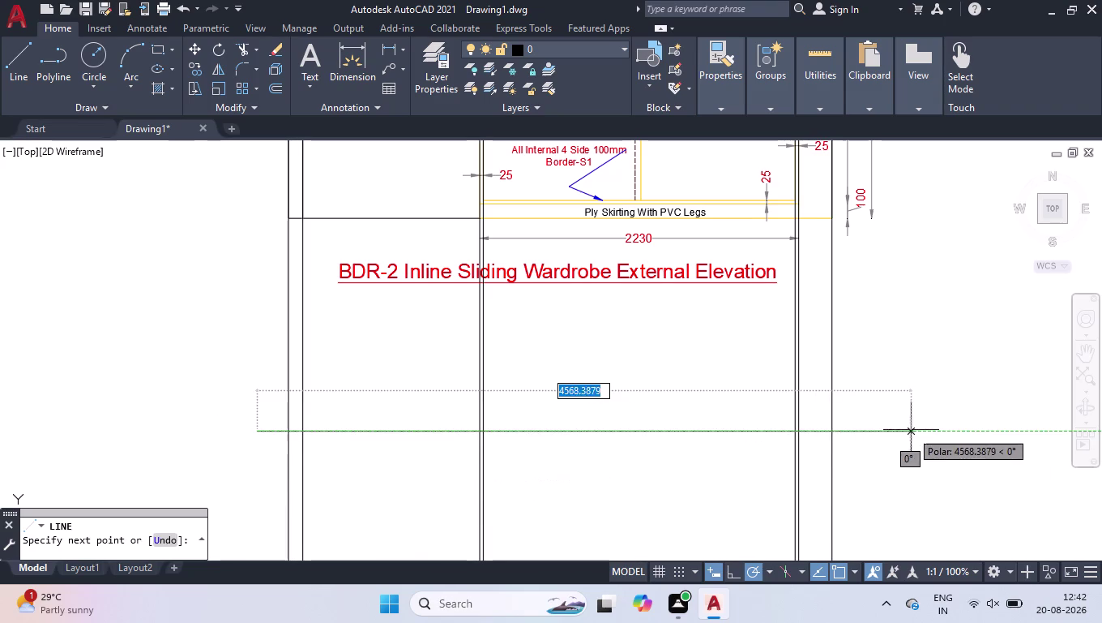
click(914, 438)
key(Return)
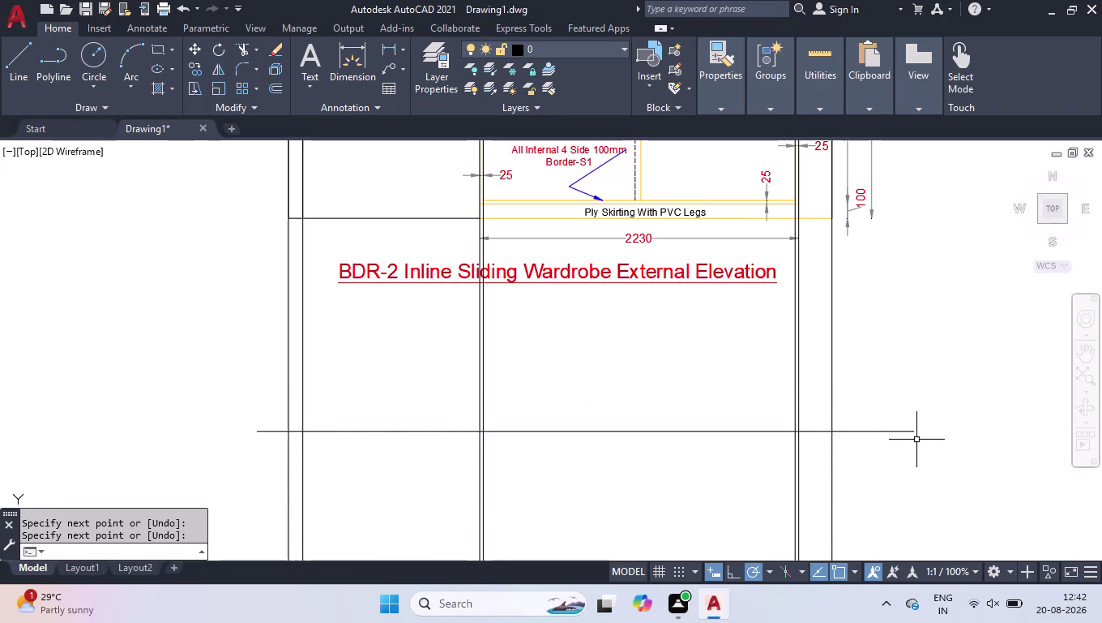
Trim the vertical construction lines with a fence between the elevation and plan.
text(tr)
key(Return)
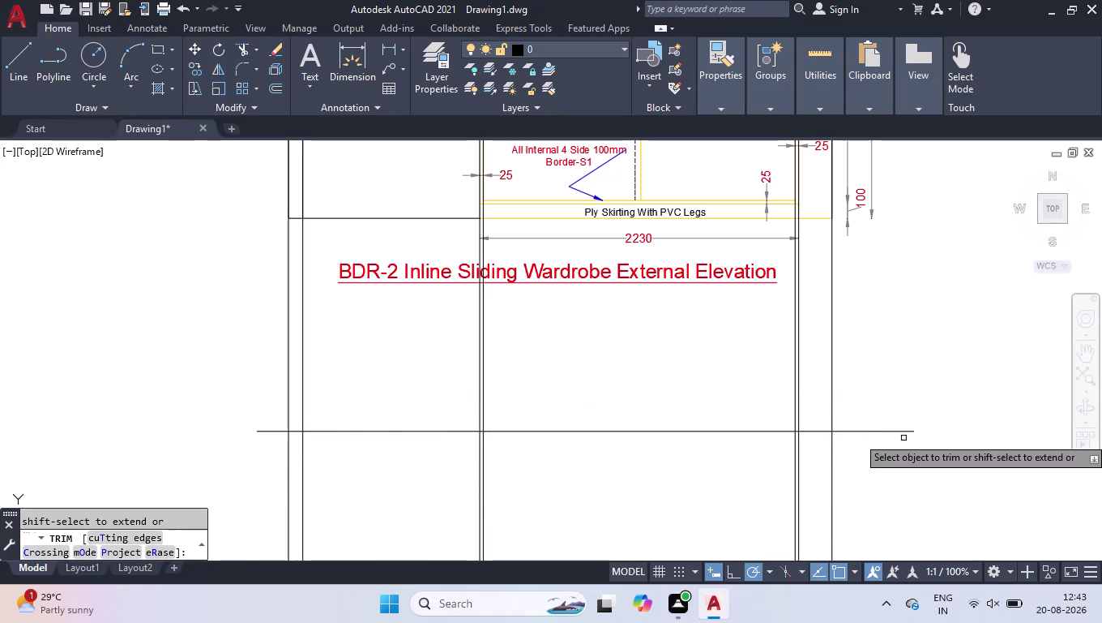
click(891, 406)
click(877, 514)
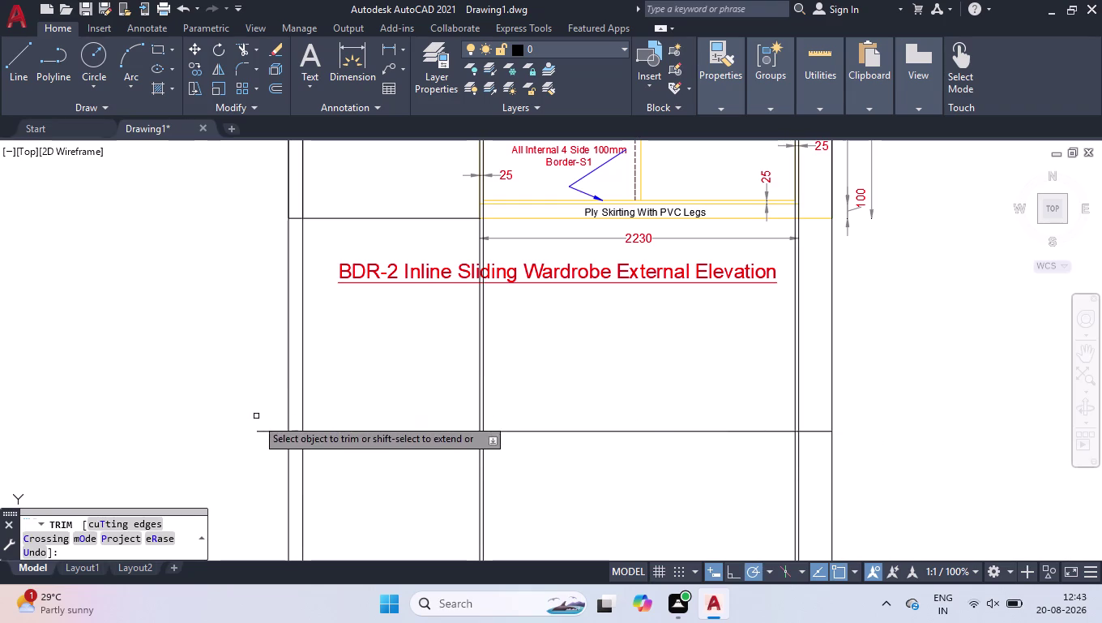
click(256, 430)
click(272, 356)
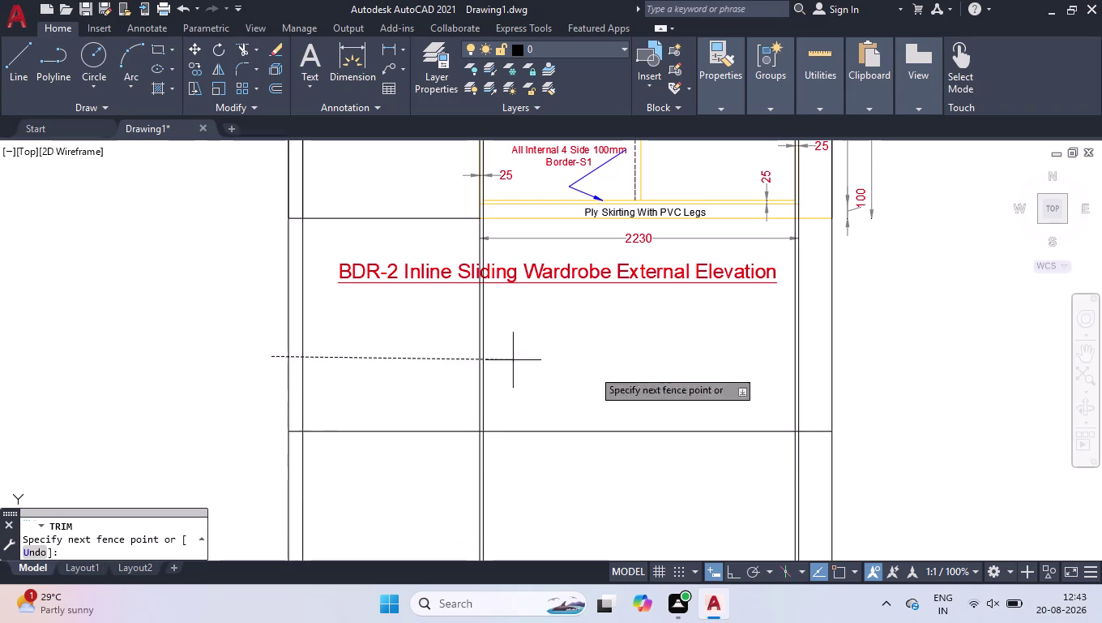
click(1093, 393)
key(Return)
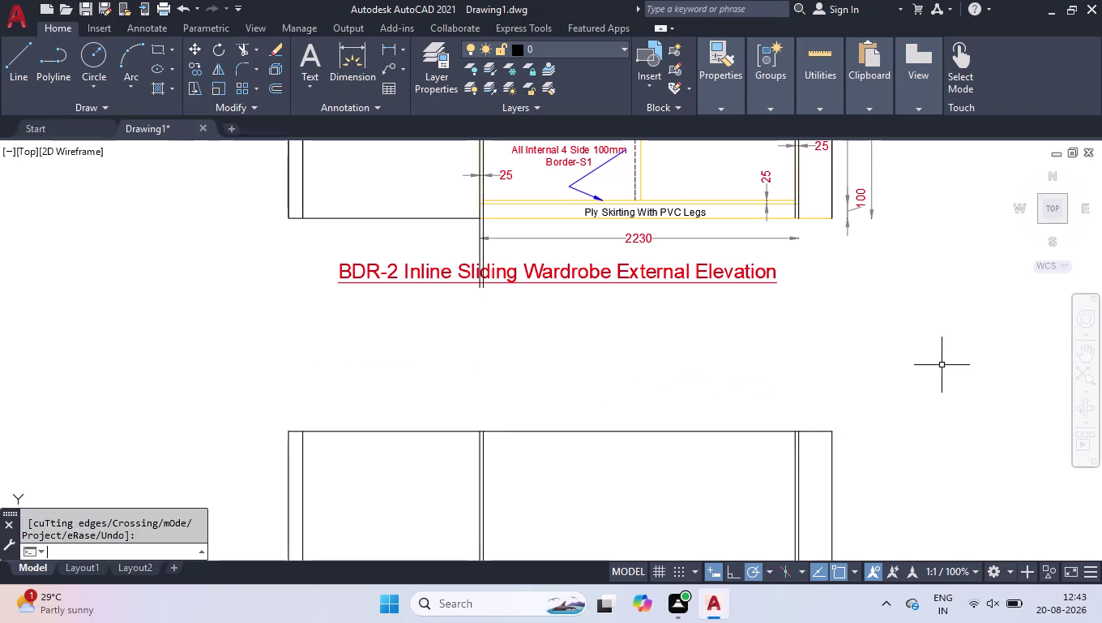
Delete the leftover upper construction lines.
scroll(down, 3)
click(893, 212)
click(640, 212)
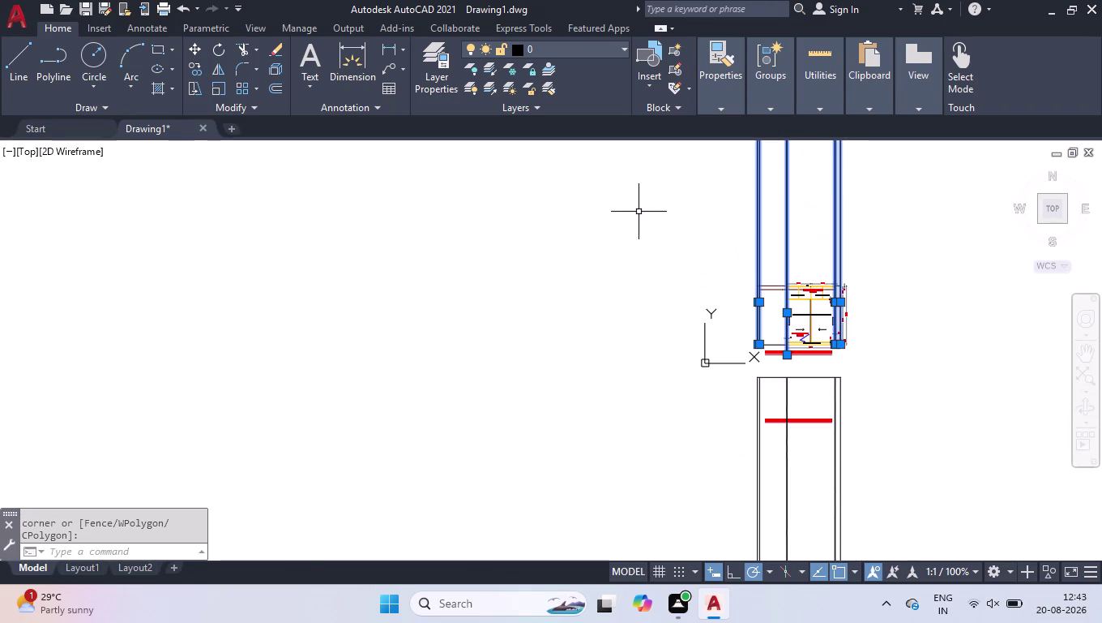
key(Delete)
scroll(up, 3)
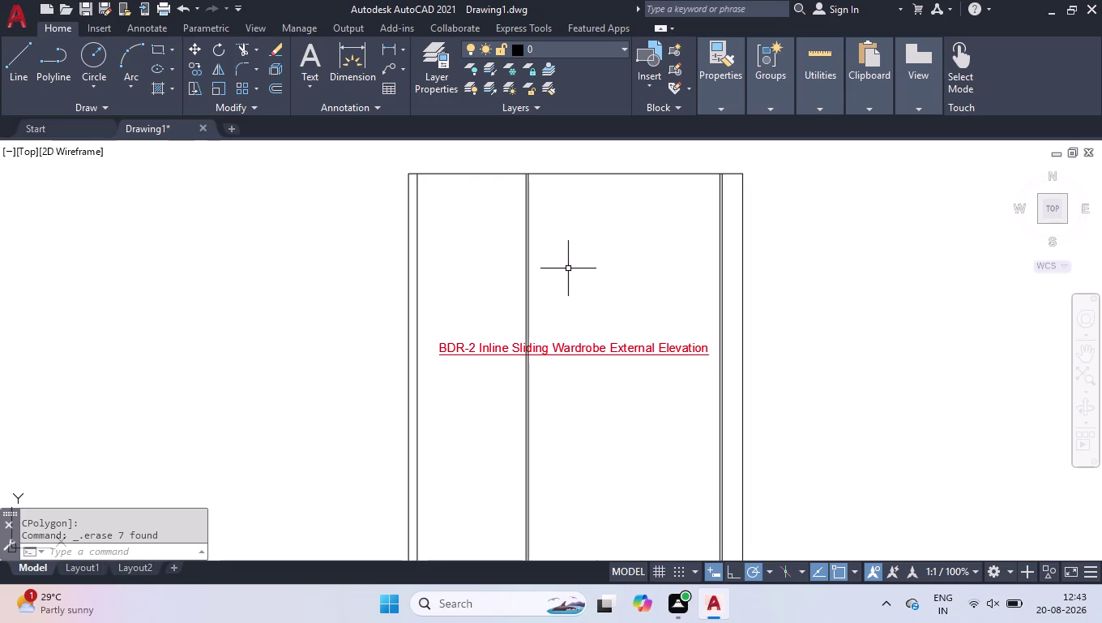
scroll(up, 3)
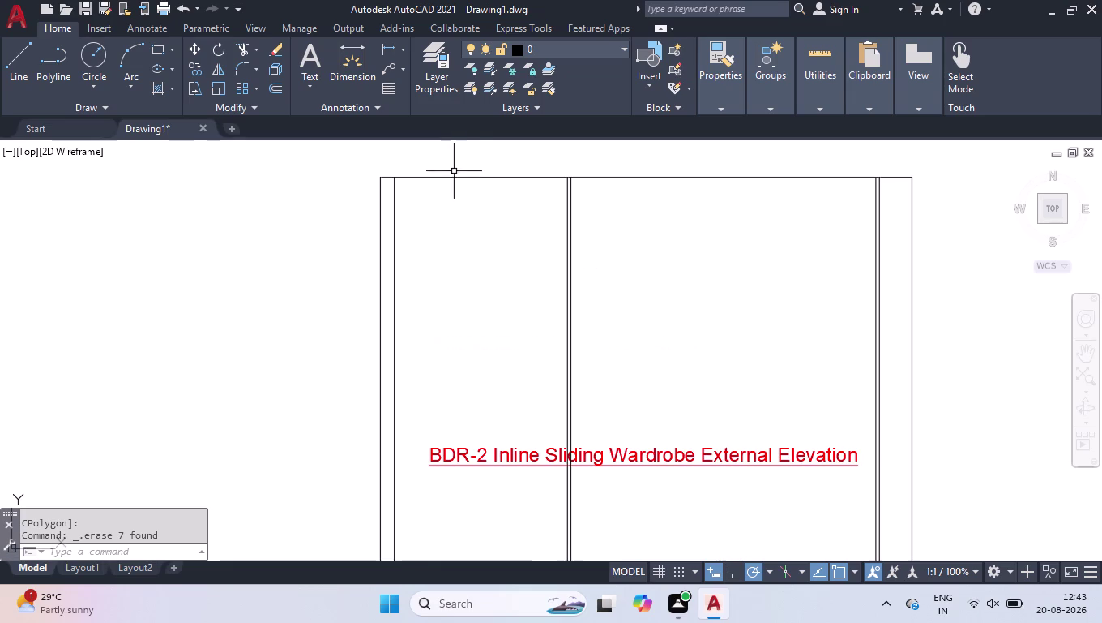
scroll(down, 3)
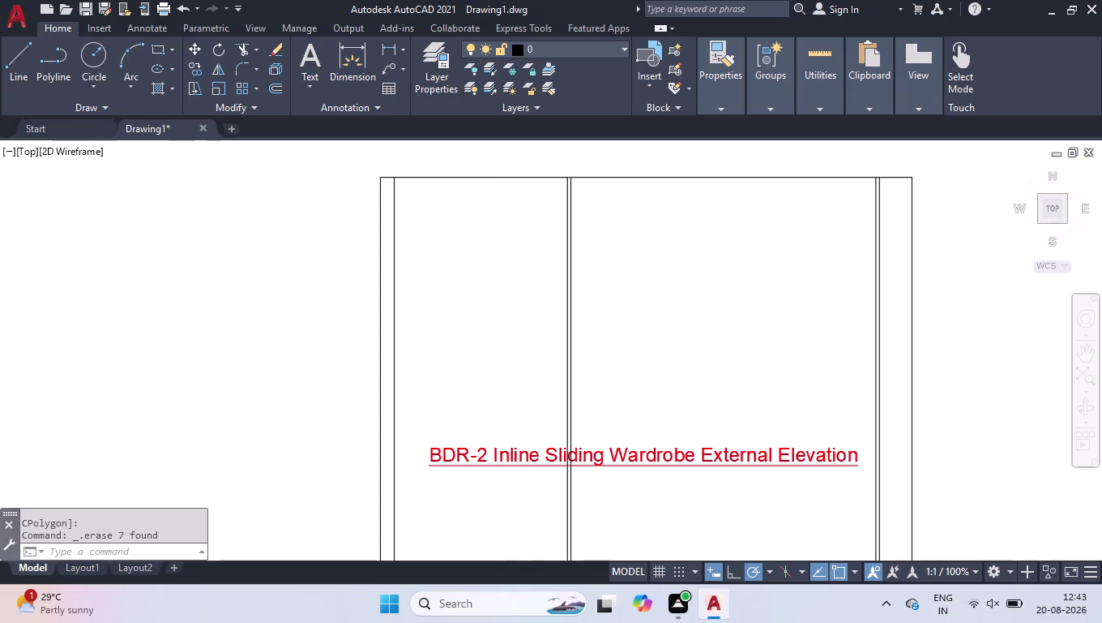
scroll(down, 3)
scroll(down, 3)
scroll(down, 3)
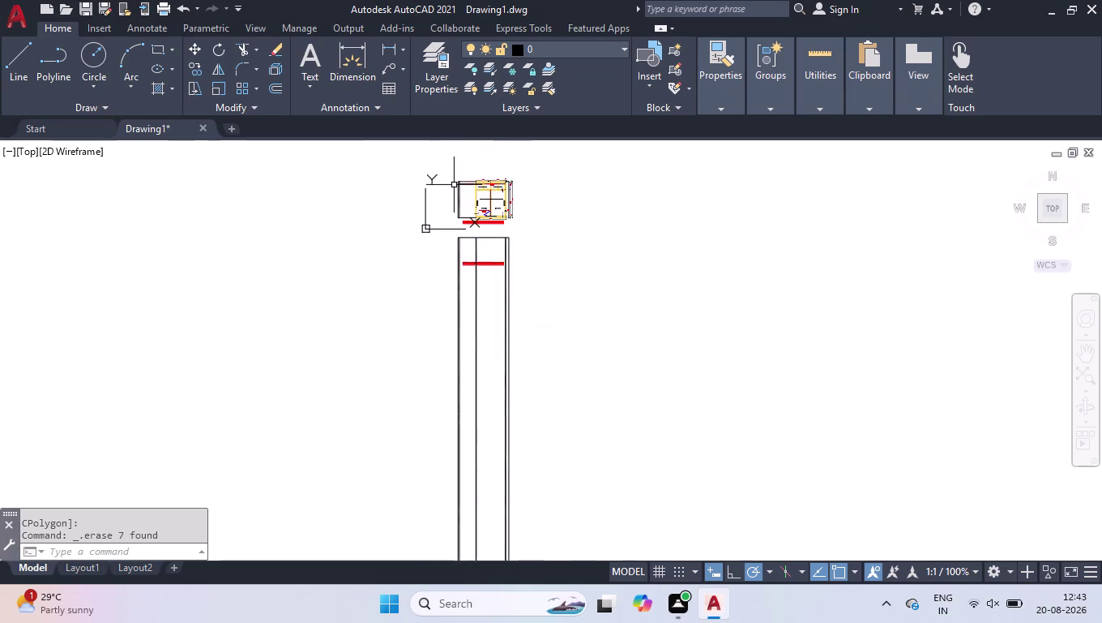
Measure the 173 gap on the outline with DLI, then cancel.
scroll(up, 3)
scroll(up, 3)
scroll(up, 3)
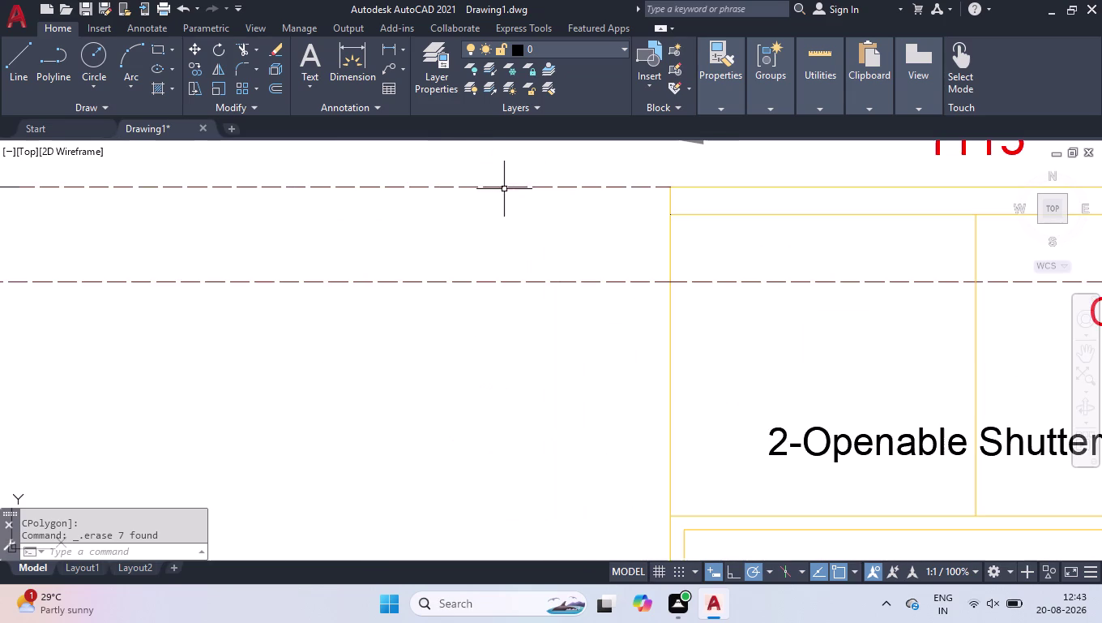
text(dli)
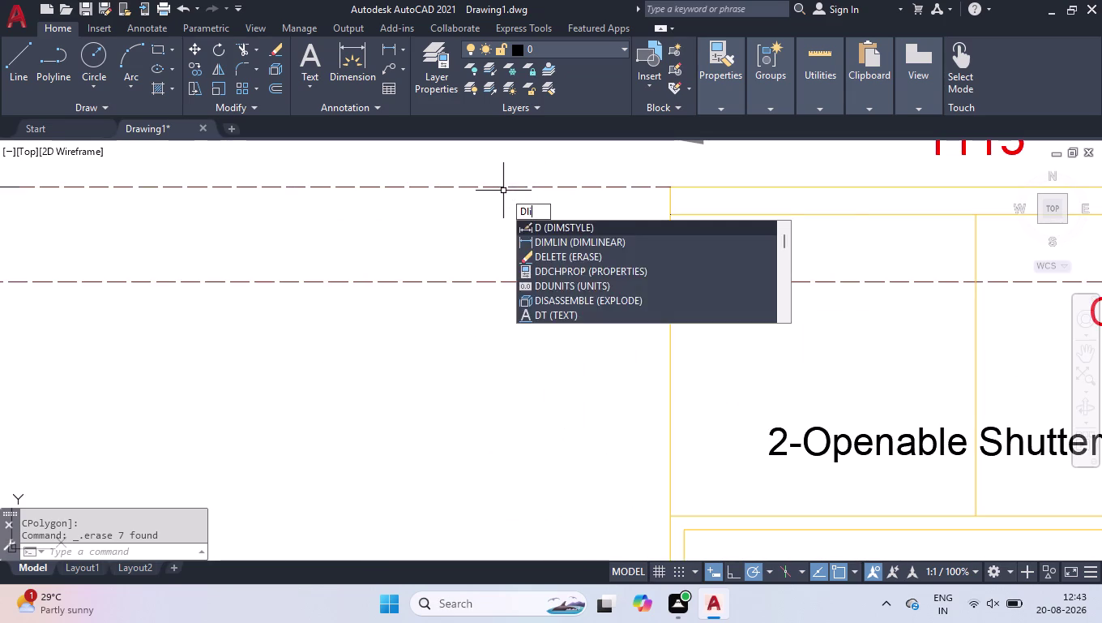
key(Return)
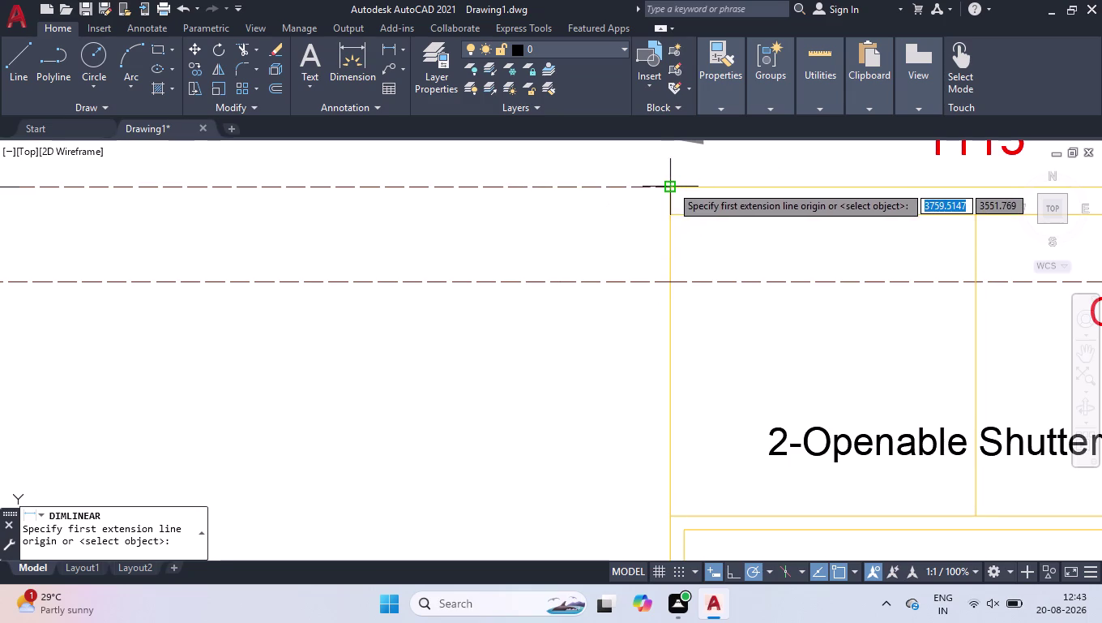
click(671, 185)
click(669, 284)
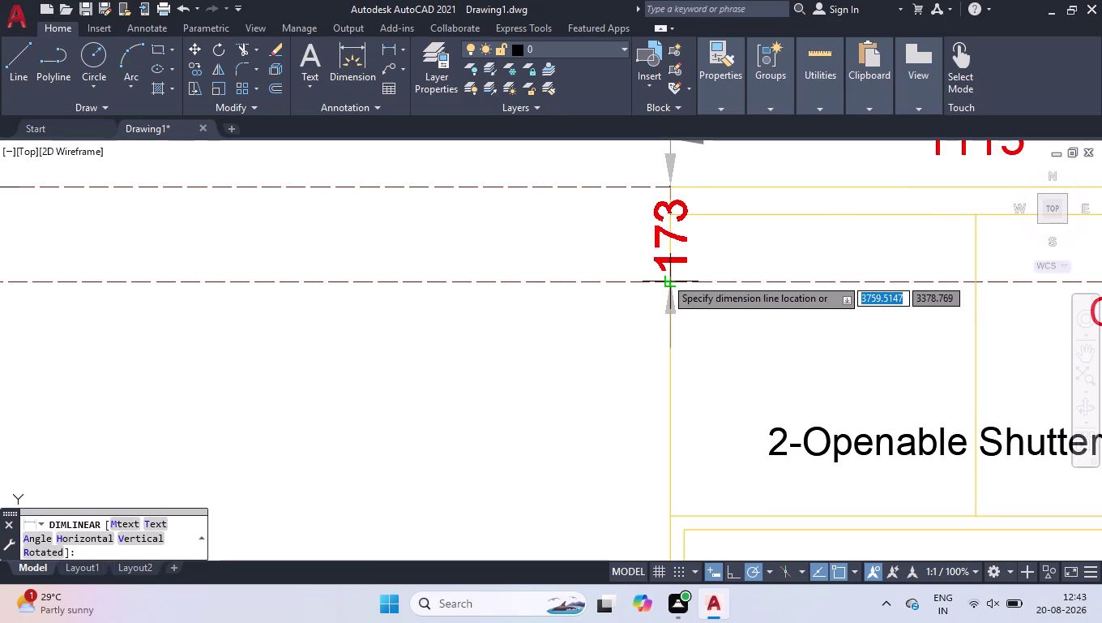
key(Return)
Offset the lower outline's top edge 173 downward.
scroll(down, 3)
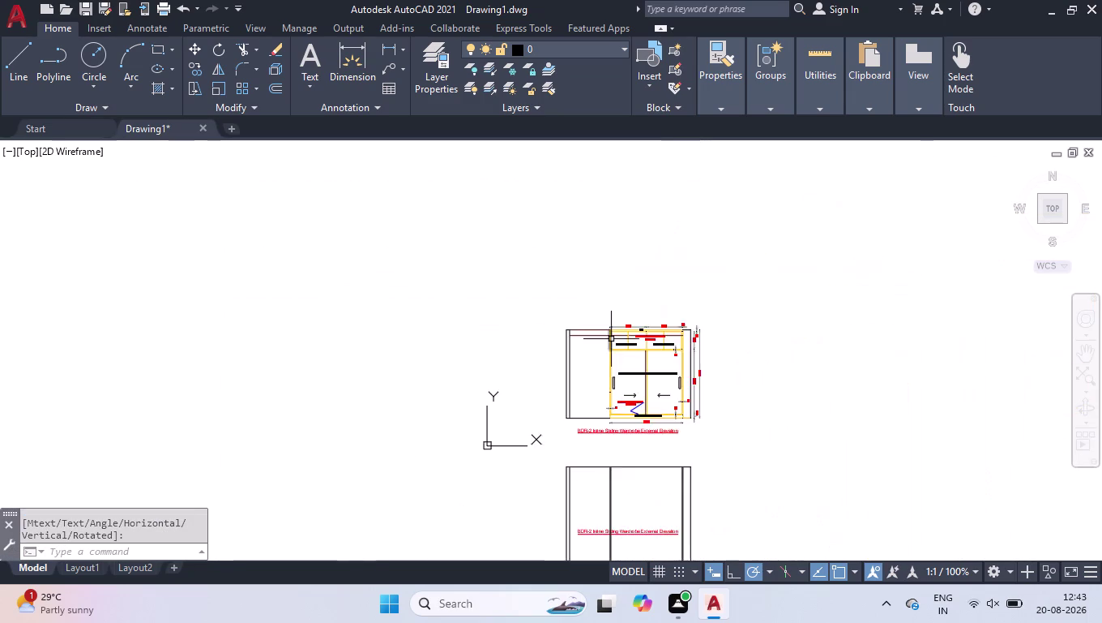
scroll(down, 3)
scroll(up, 3)
scroll(down, 3)
scroll(up, 3)
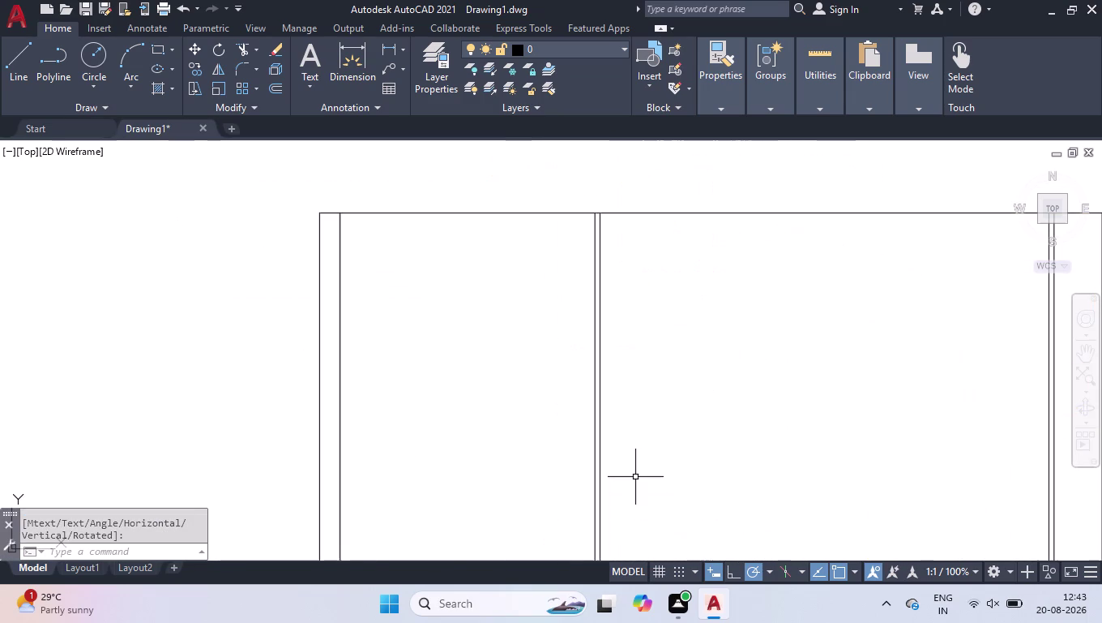
scroll(down, 3)
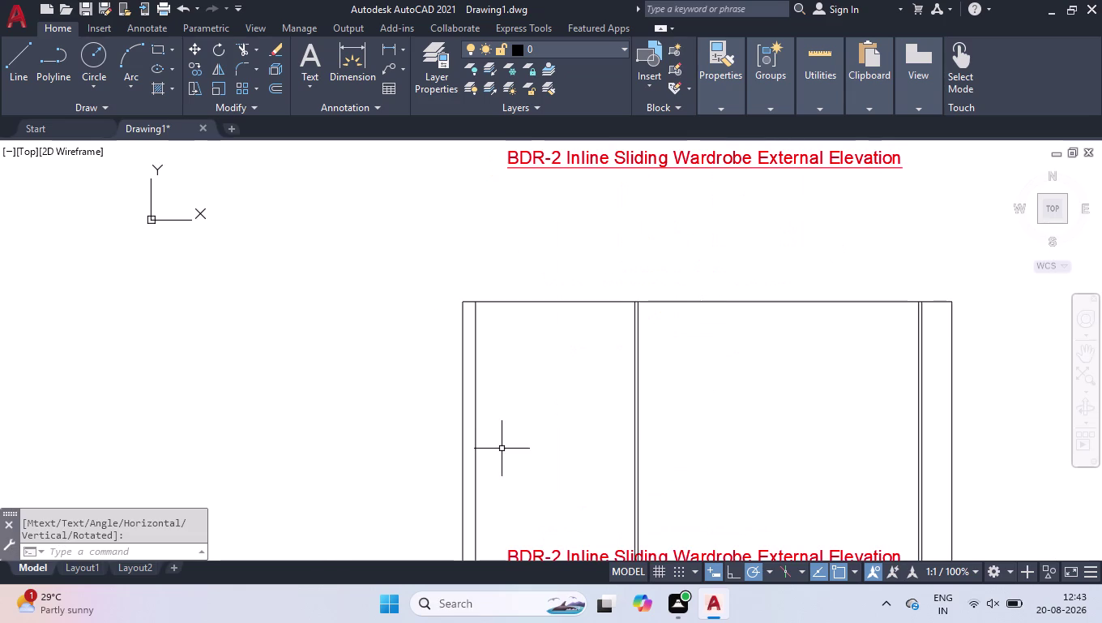
text(off)
key(Return)
text(1)
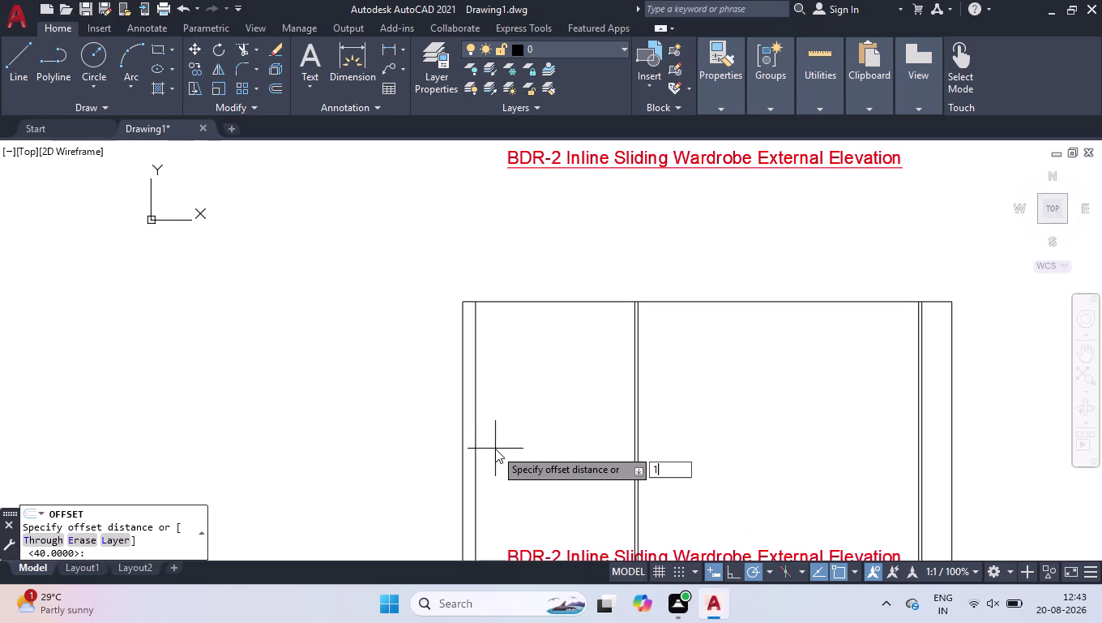
text(73)
key(Return)
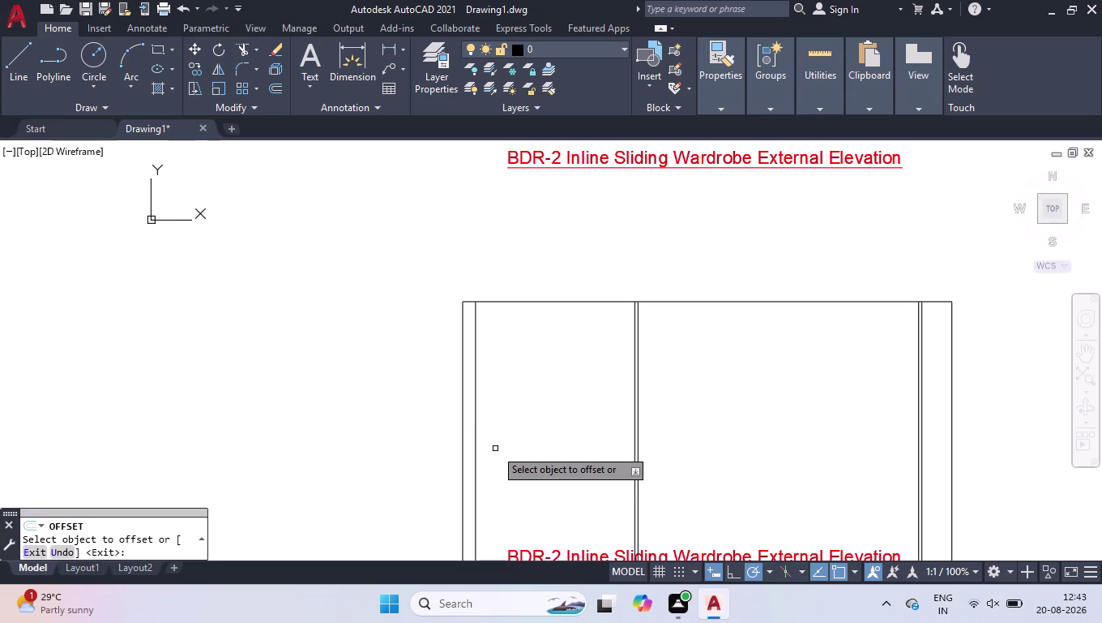
click(748, 302)
click(746, 372)
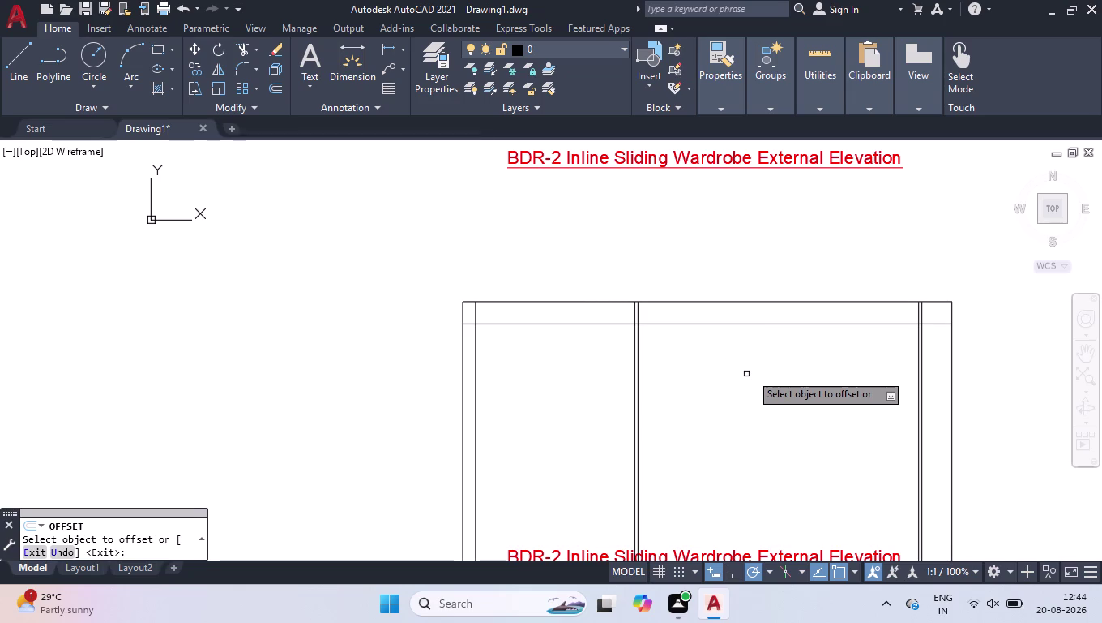
Offset the new horizontal lines further downward, using 600 twice.
click(680, 324)
key(5)
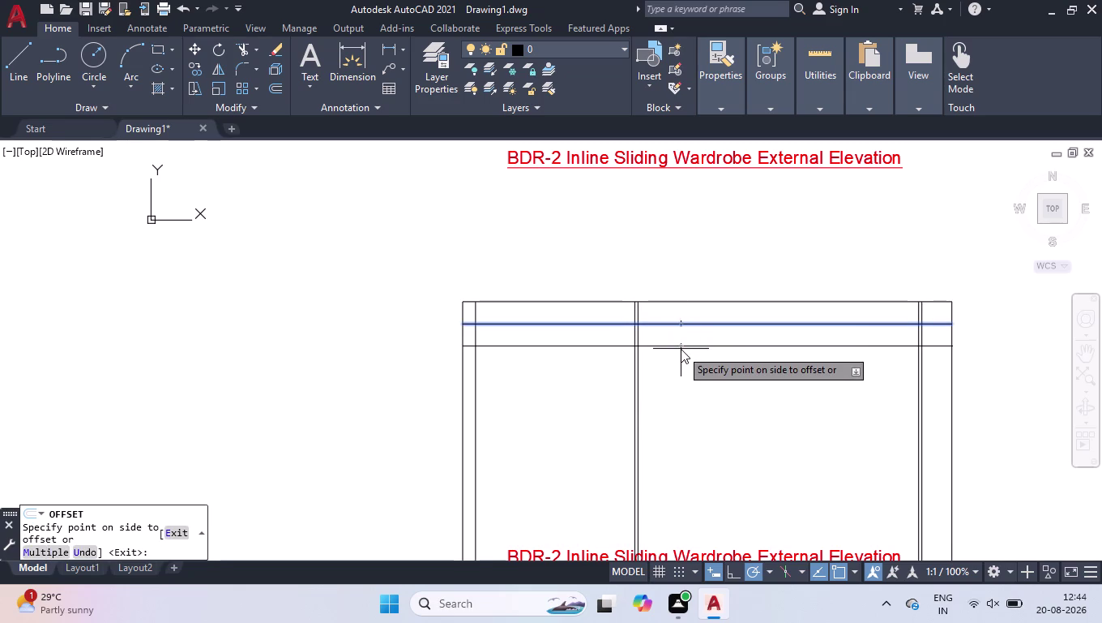
key(0)
key(Return)
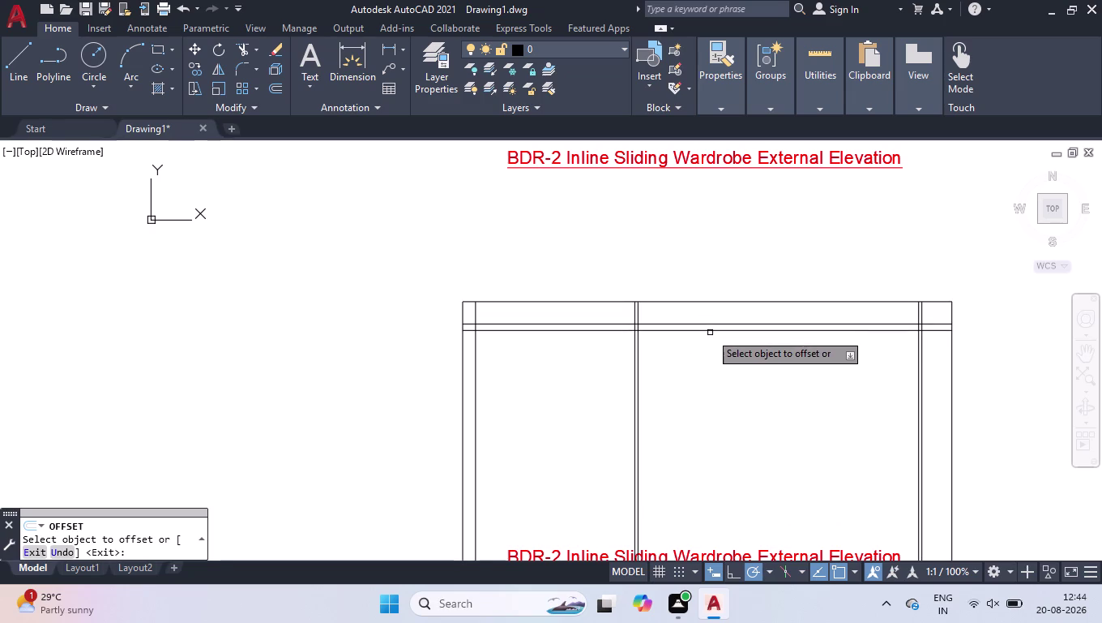
click(710, 333)
text(6)
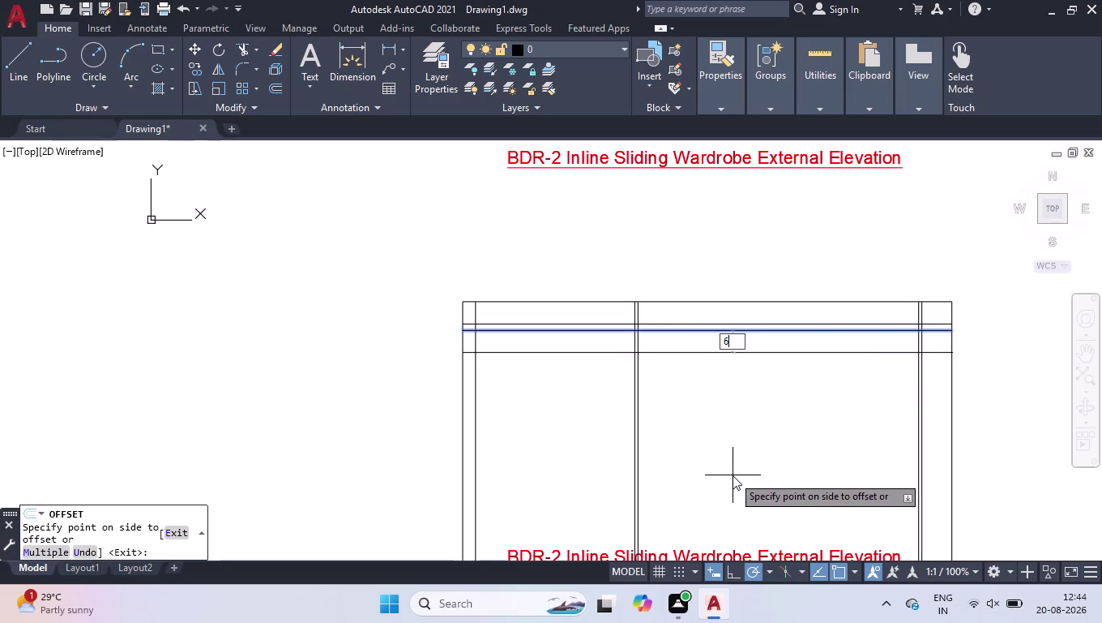
text(00)
key(Return)
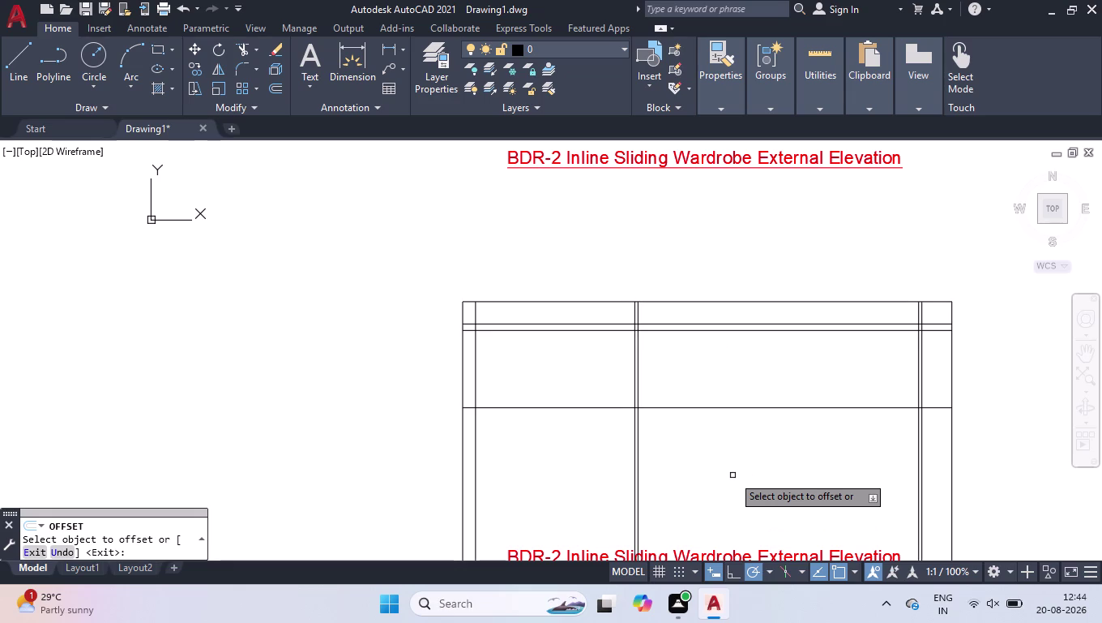
click(761, 408)
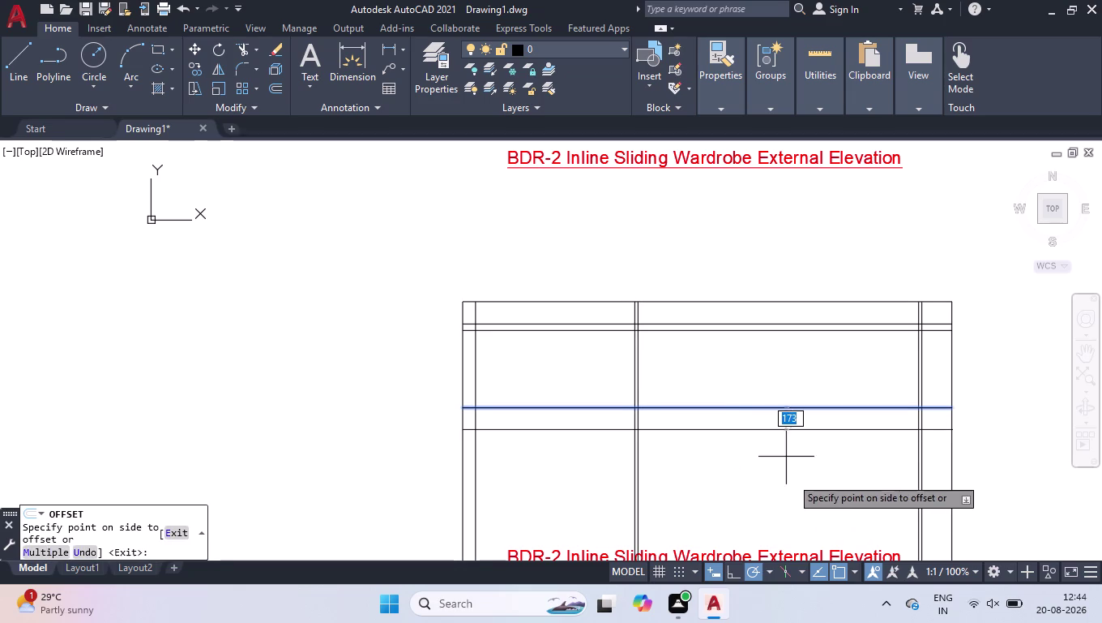
text(600)
key(Return)
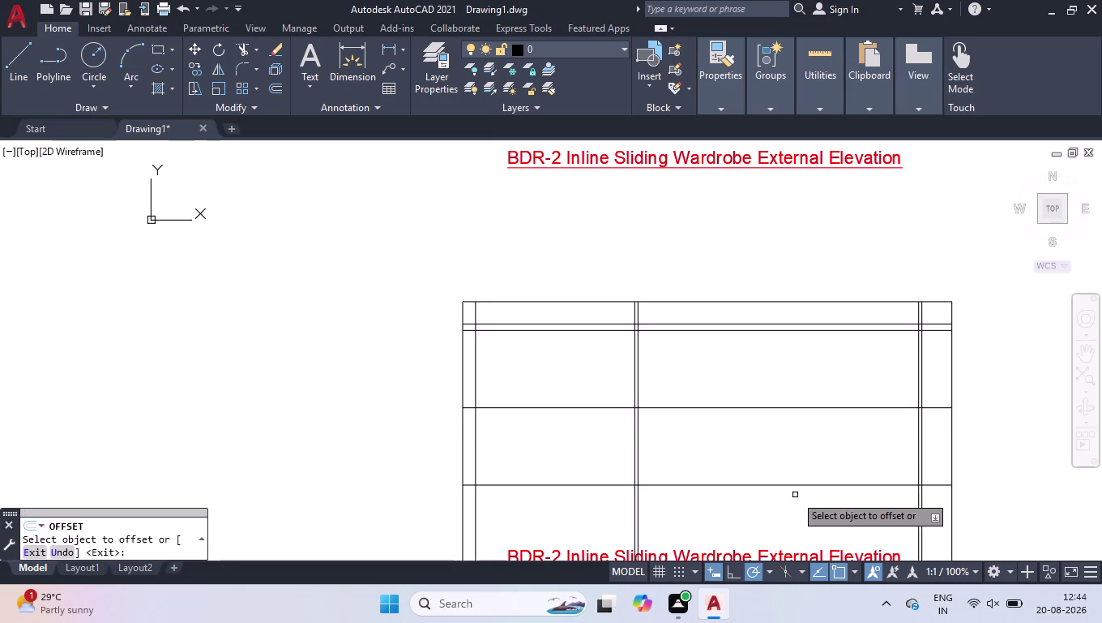
key(Return)
scroll(down, 3)
scroll(down, 3)
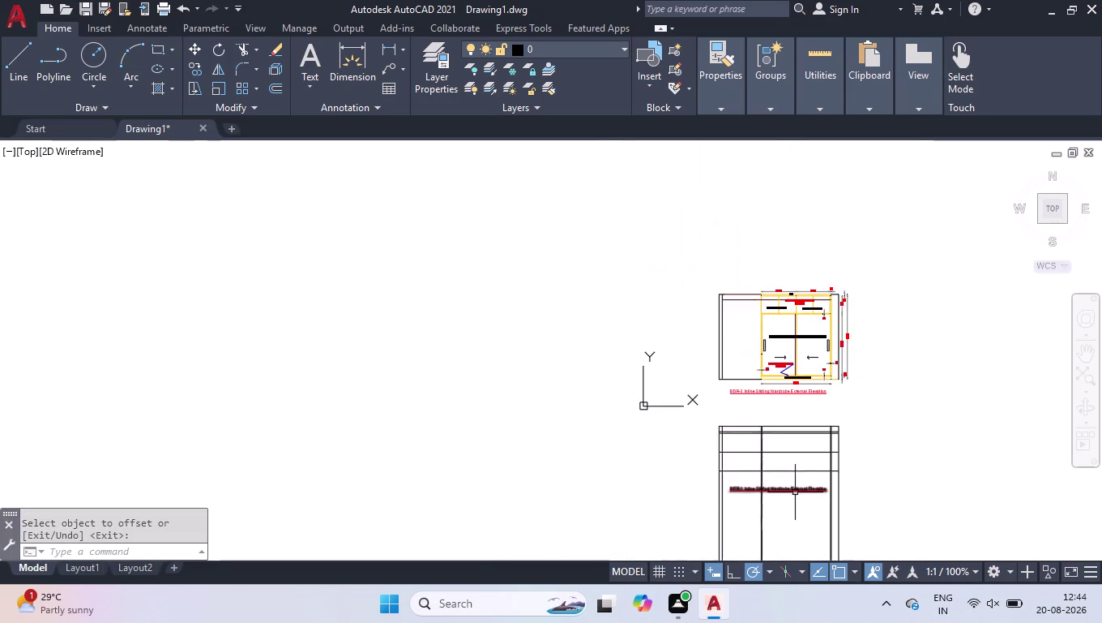
Fence-trim the lower line ends and delete the leftover line pieces.
scroll(up, 3)
key(t)
key(r)
key(Return)
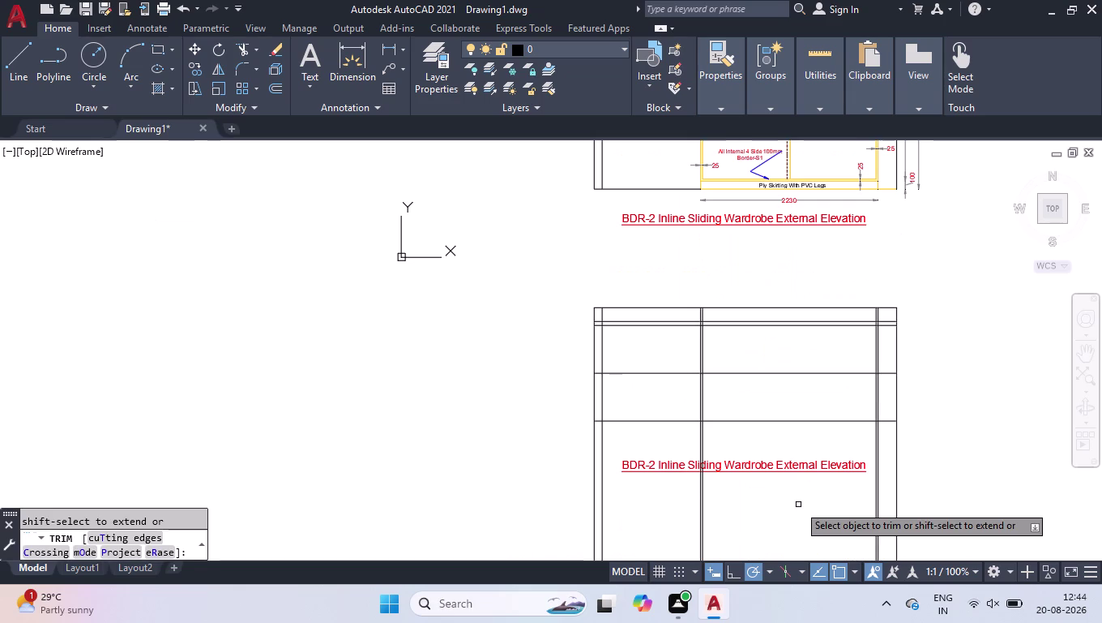
click(570, 443)
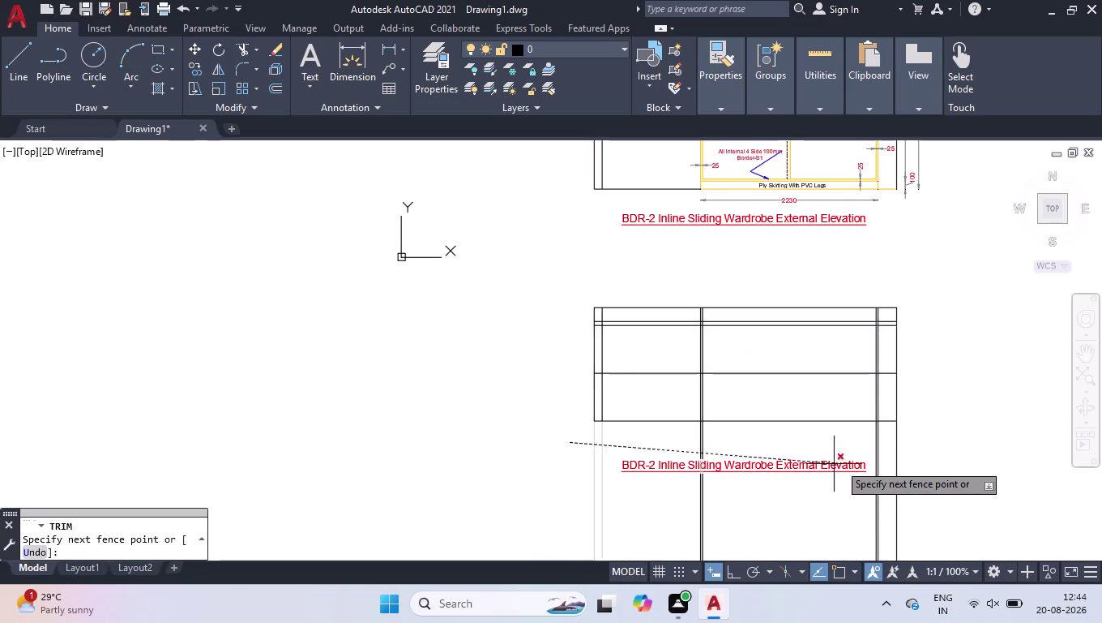
click(929, 437)
key(Return)
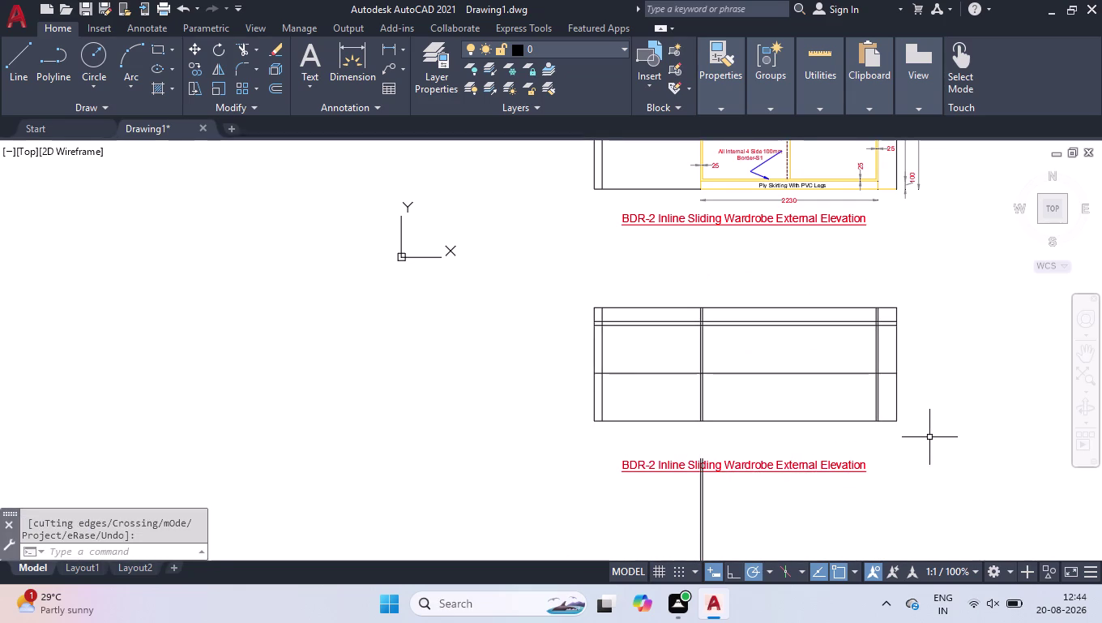
click(762, 535)
click(563, 529)
key(Delete)
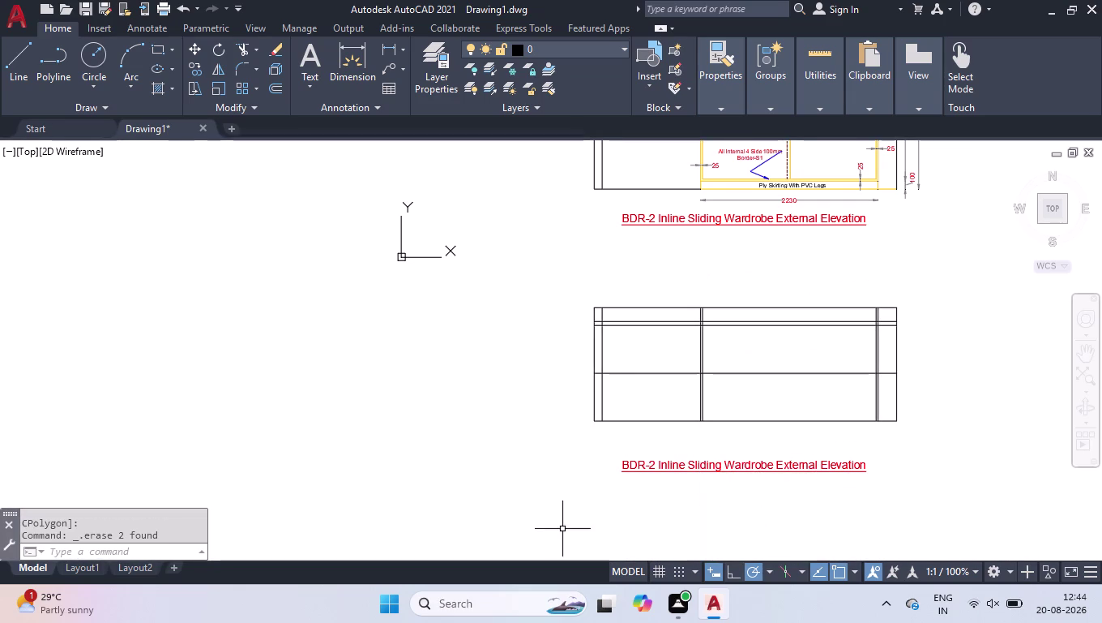
Delete the bottom edge line.
scroll(up, 3)
scroll(down, 3)
scroll(up, 3)
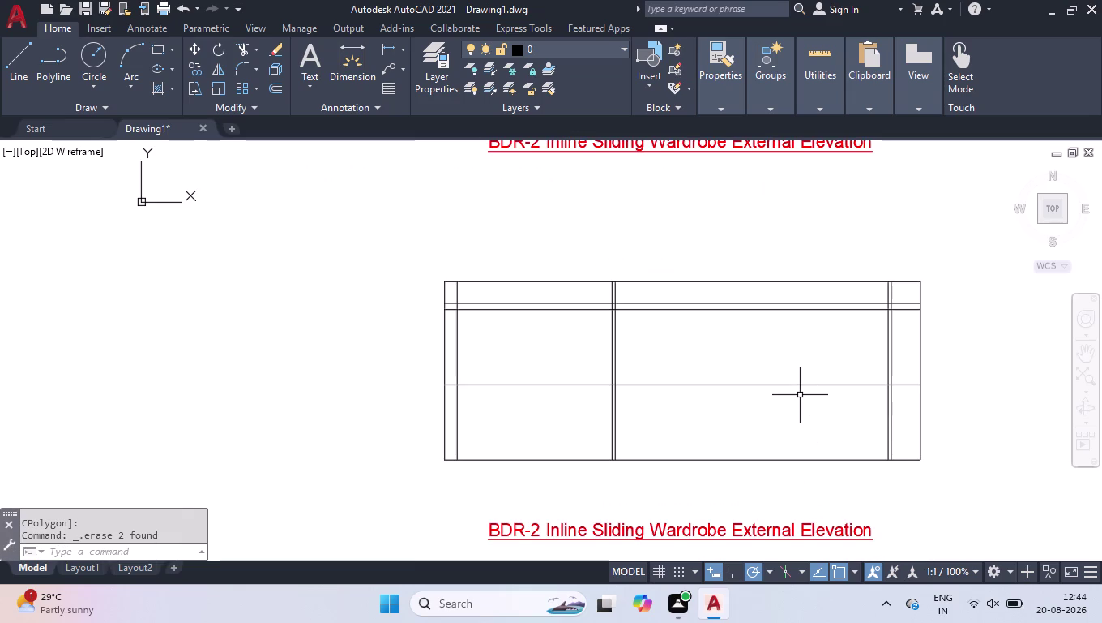
click(799, 439)
click(765, 491)
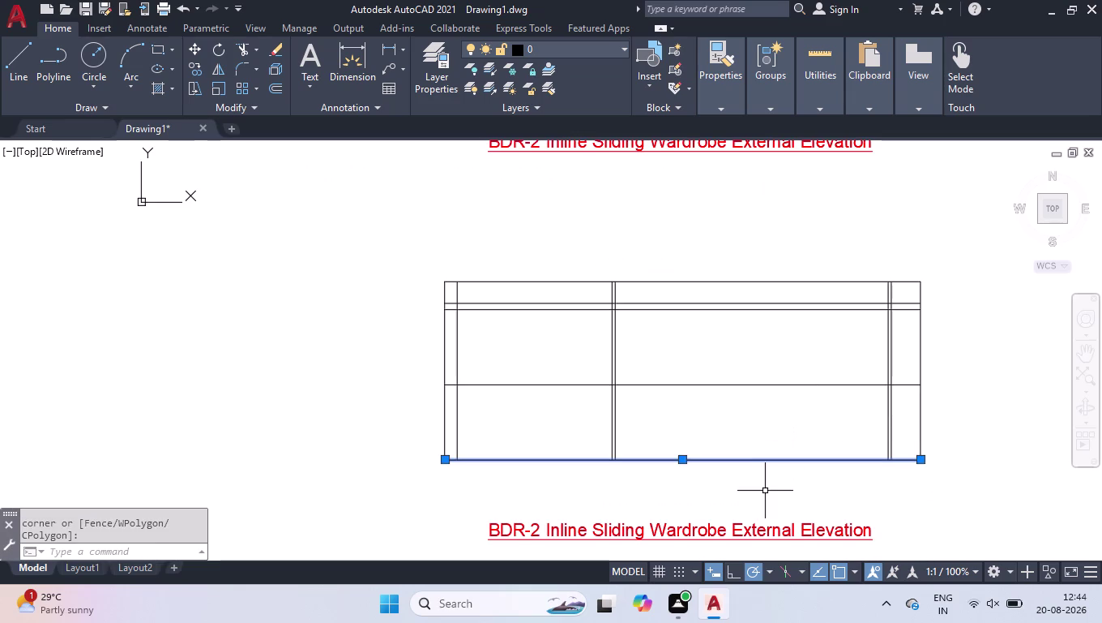
key(Delete)
Trim the left-bay horizontal line, its stub, and segments near the right panel.
text(tr)
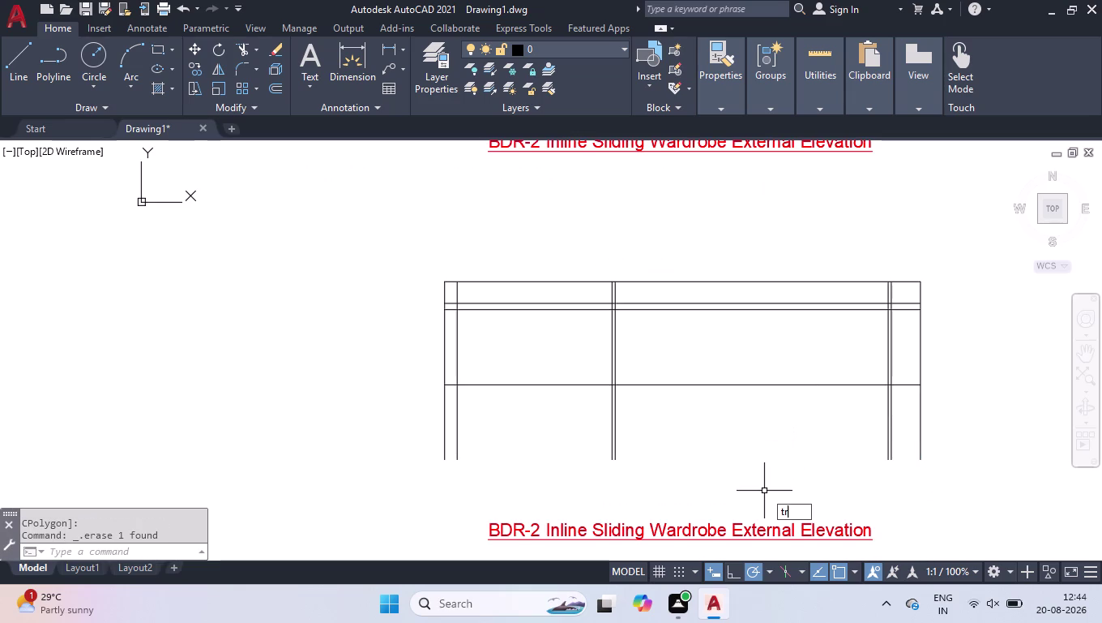
key(Return)
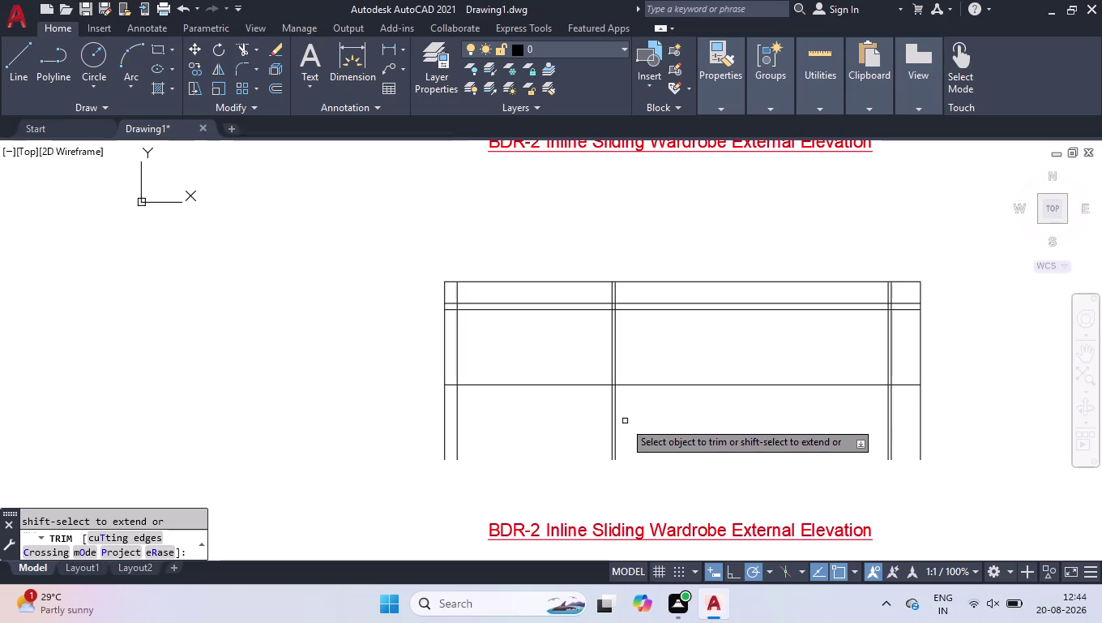
click(551, 386)
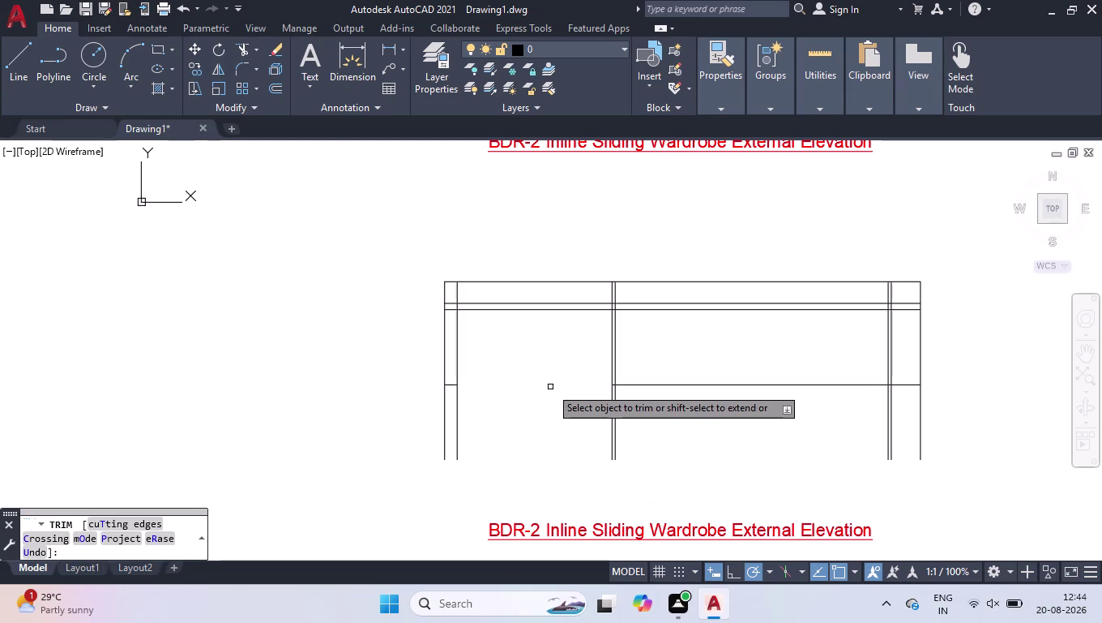
key(Return)
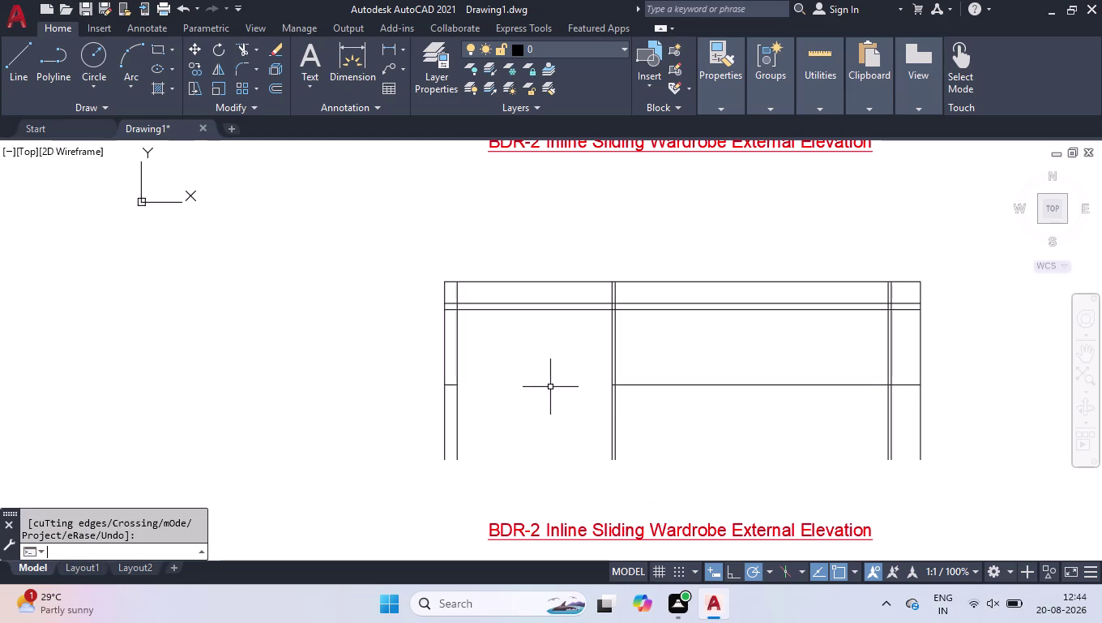
key(space)
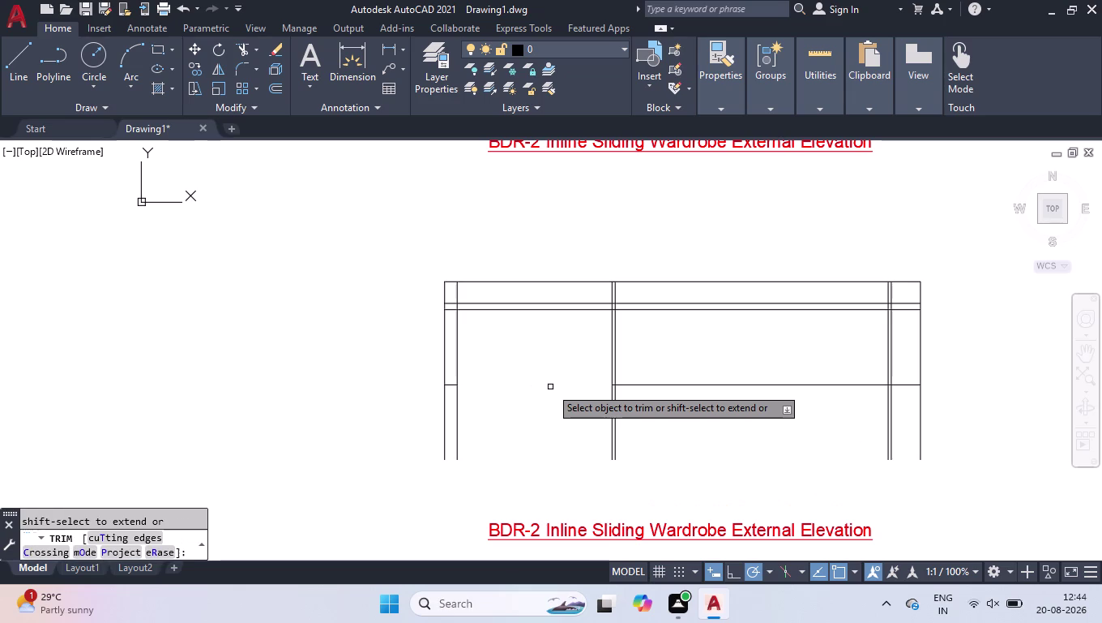
click(447, 383)
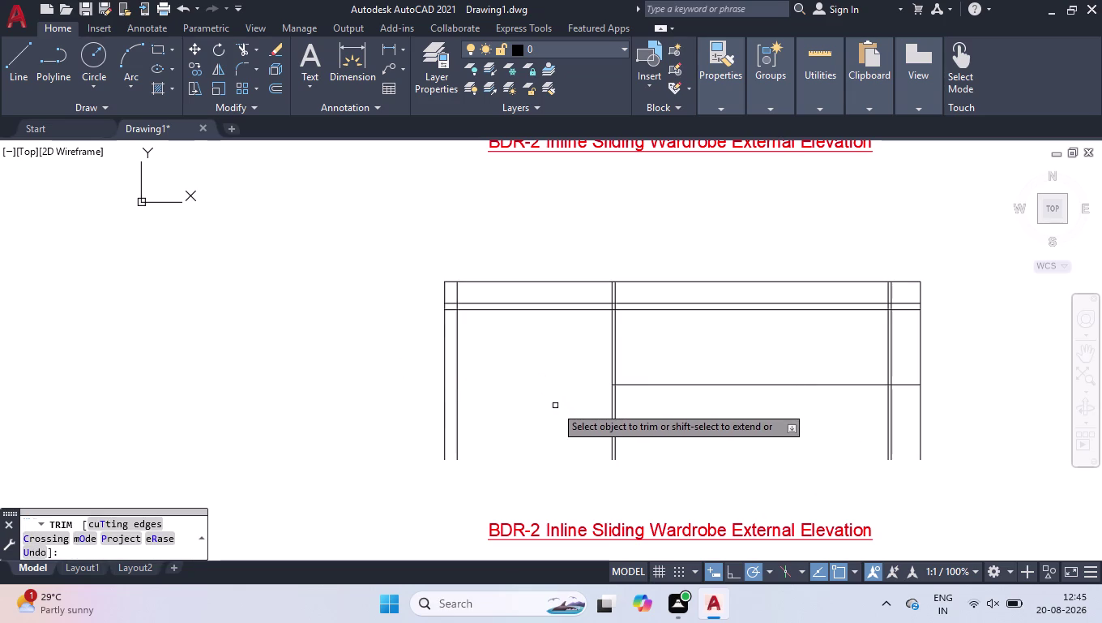
click(561, 427)
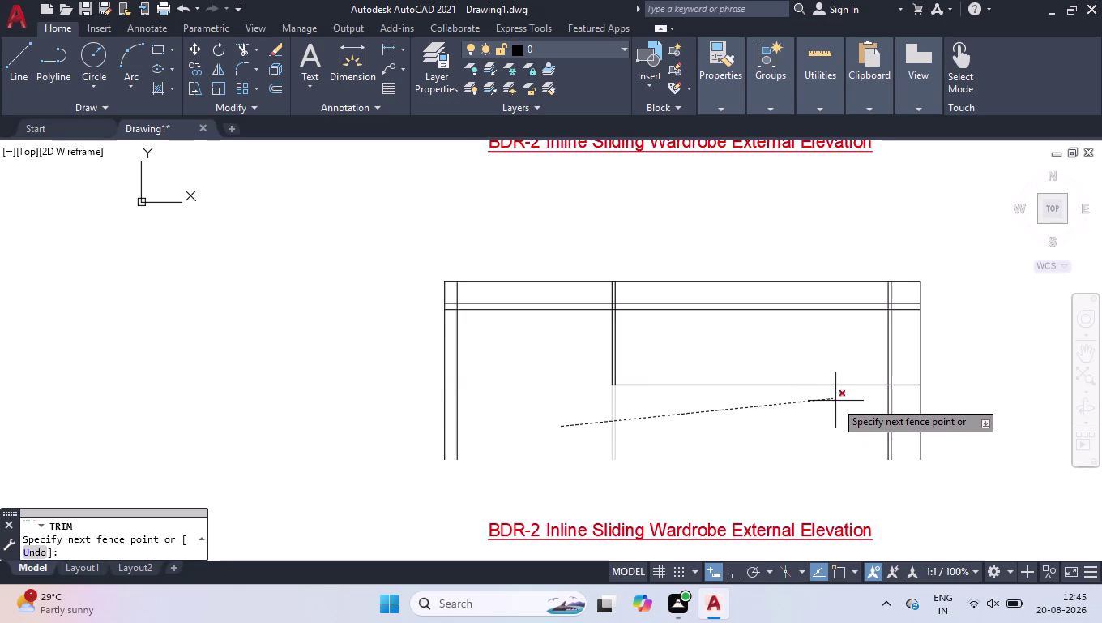
click(858, 414)
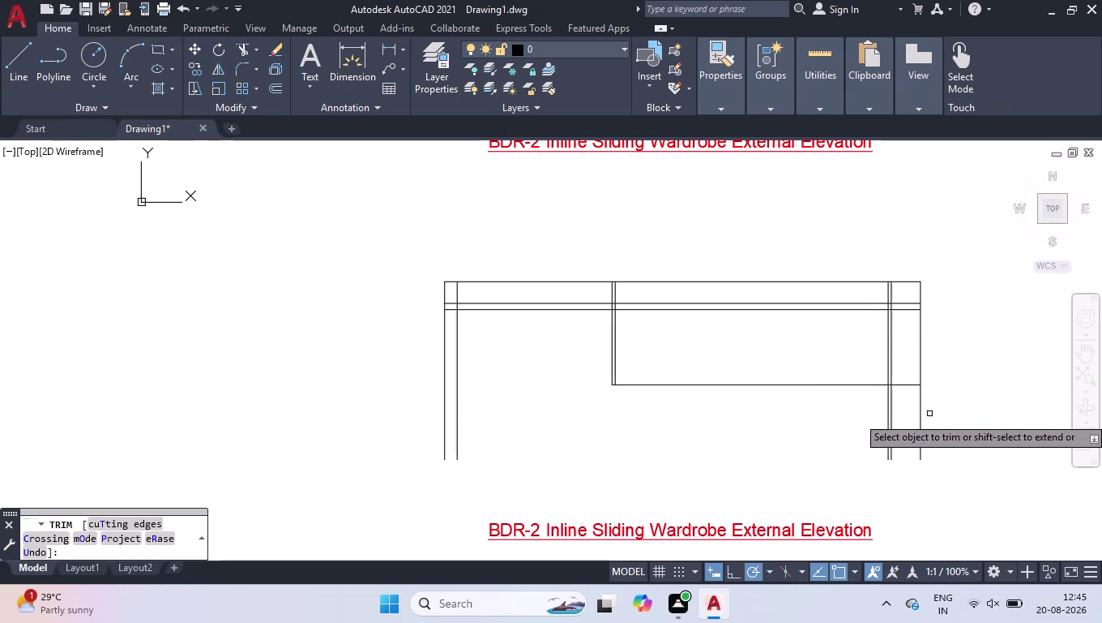
click(887, 425)
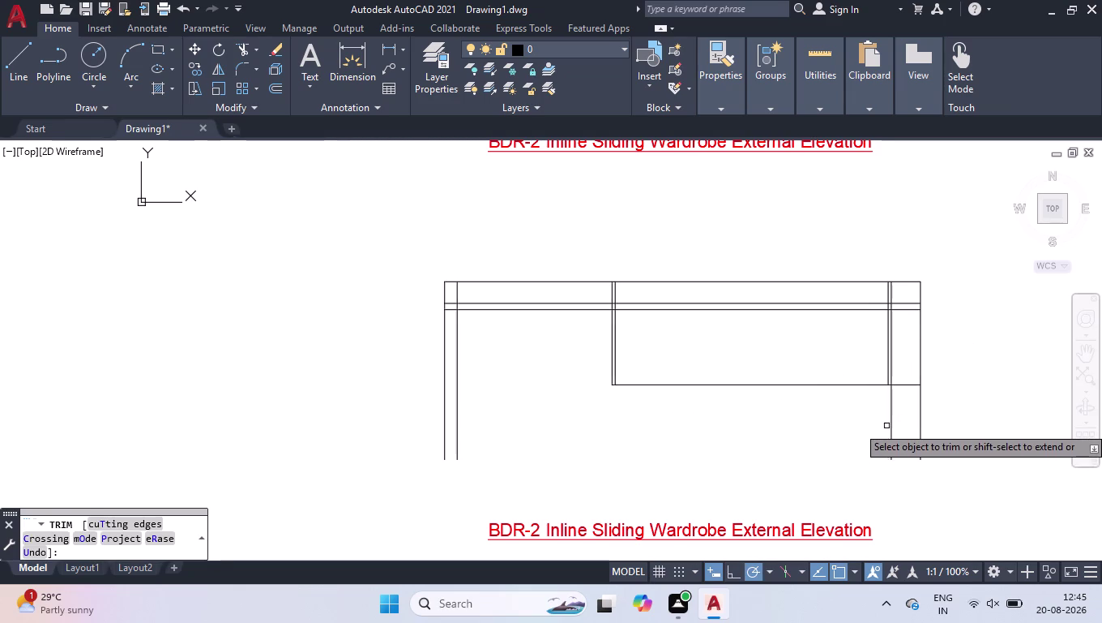
key(Return)
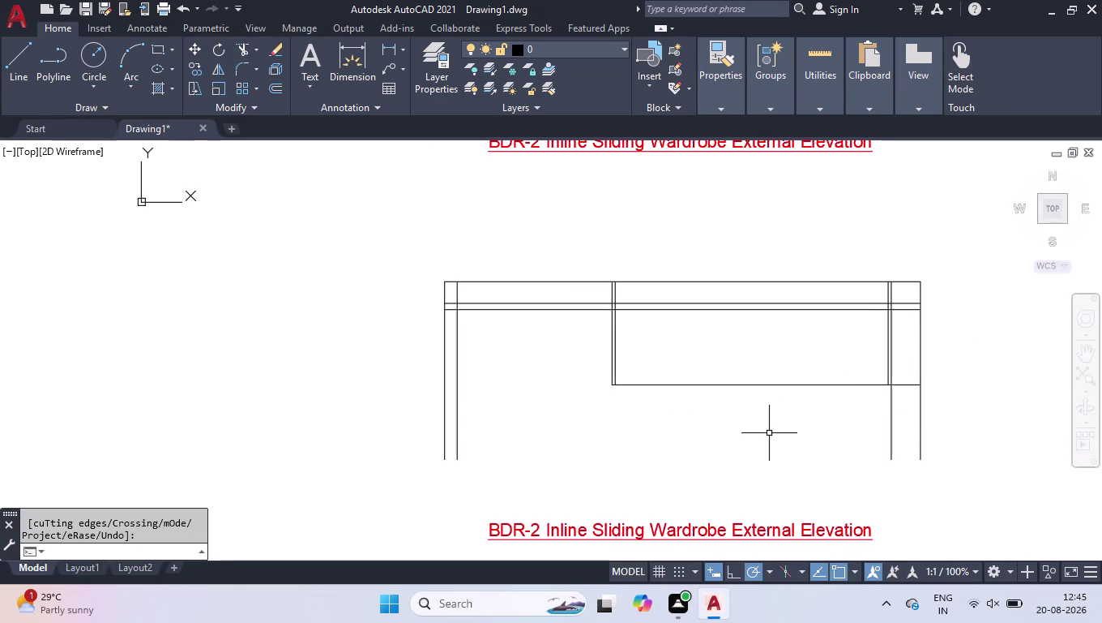
Draw a line closing the bottom of the right panel.
key(l)
key(Return)
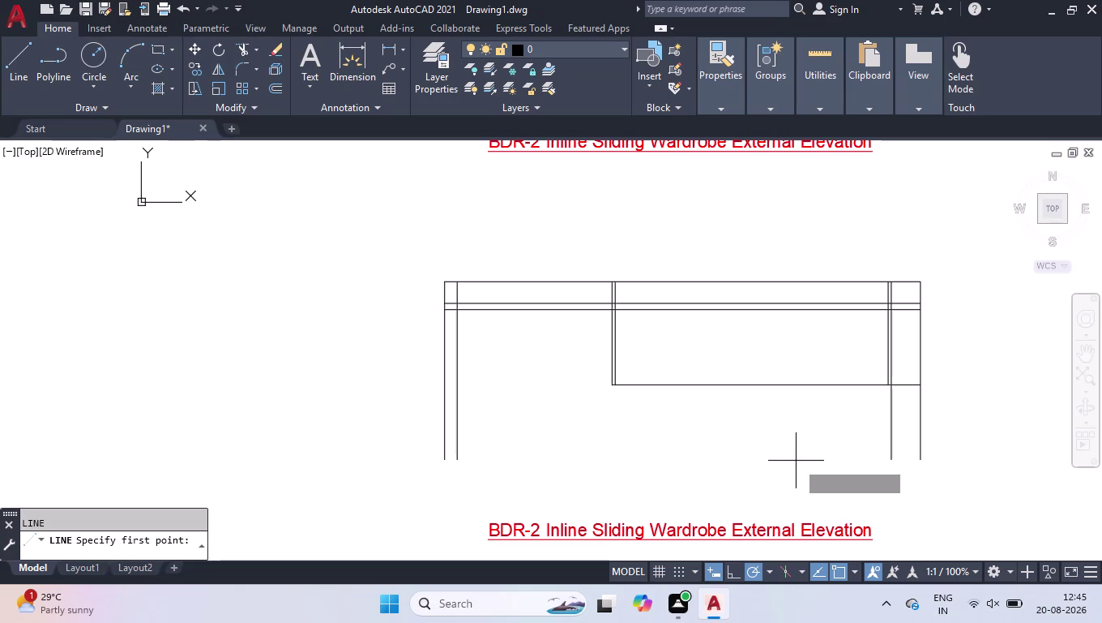
click(916, 462)
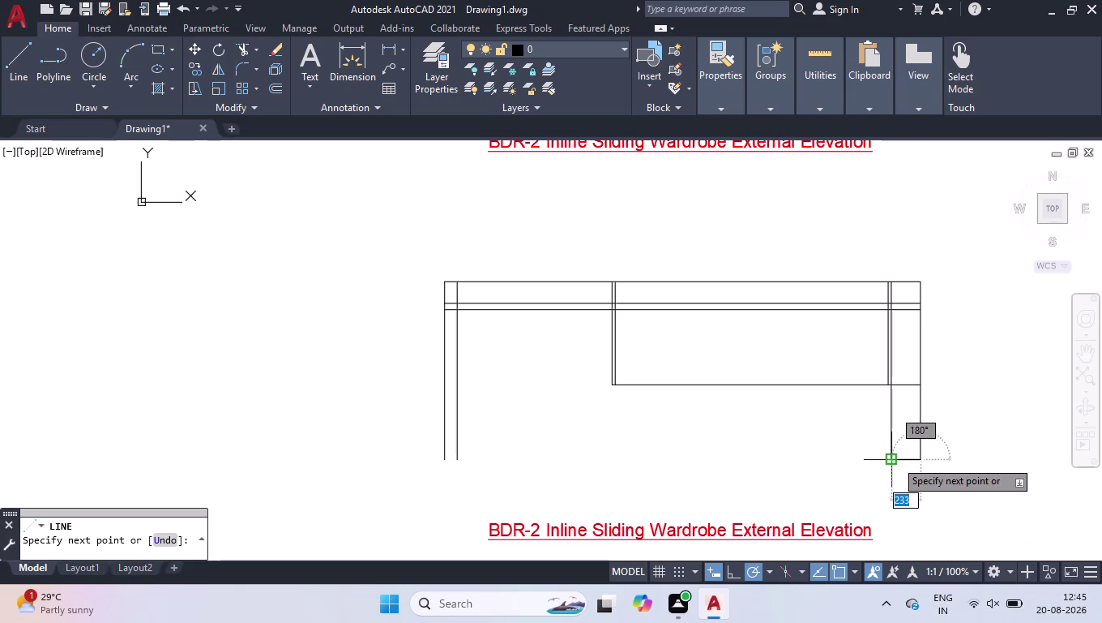
click(896, 460)
key(space)
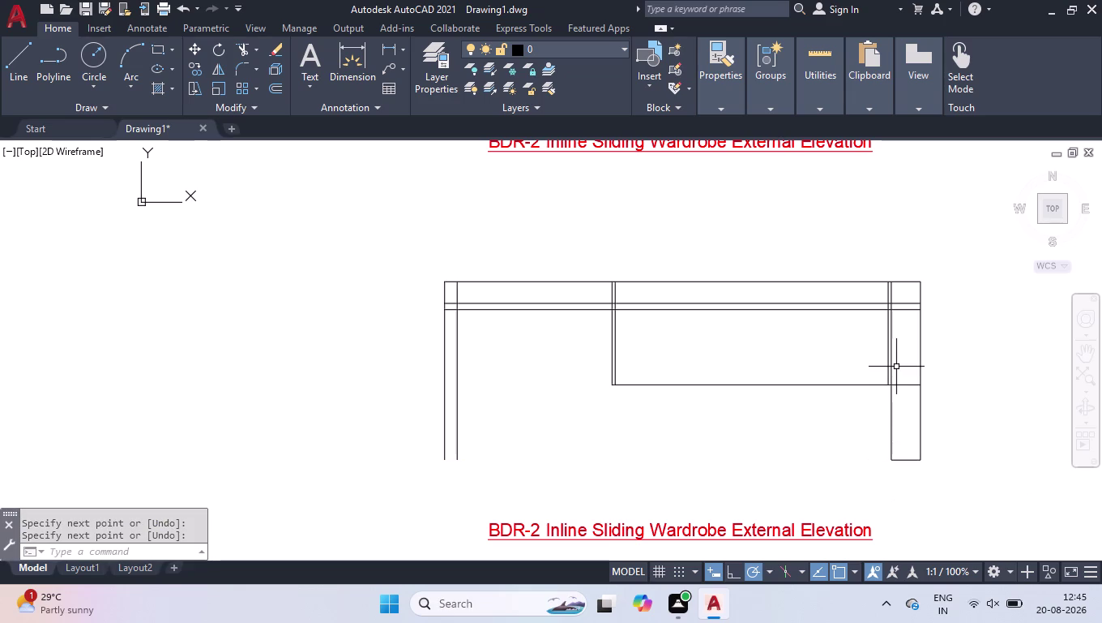
Trim the two rail lines overhanging into the right panel.
text(tr)
key(Return)
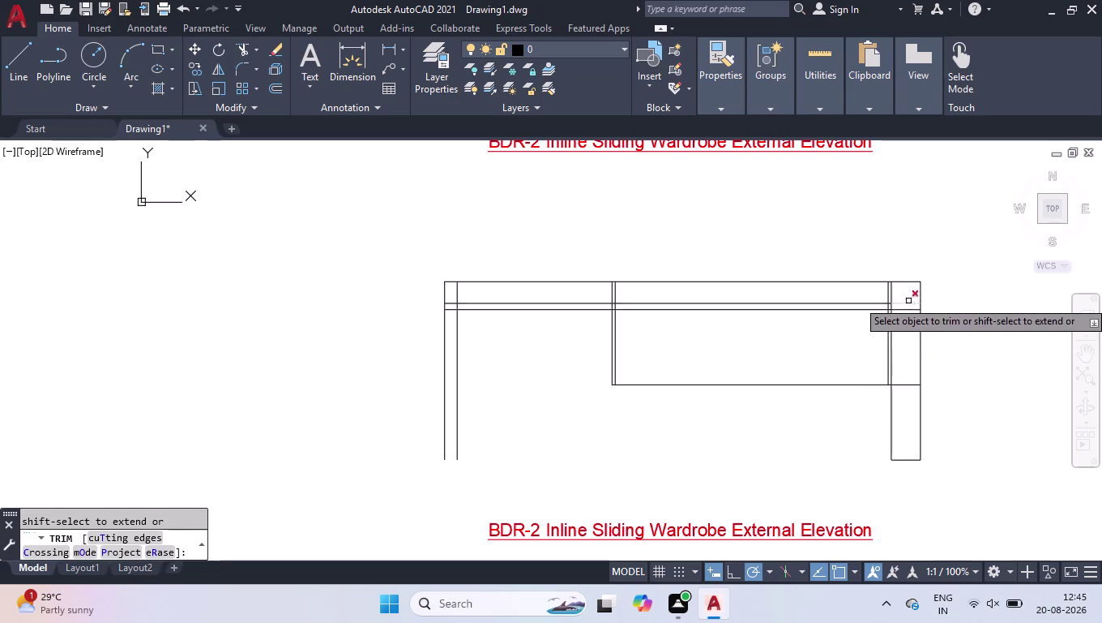
click(908, 299)
click(902, 406)
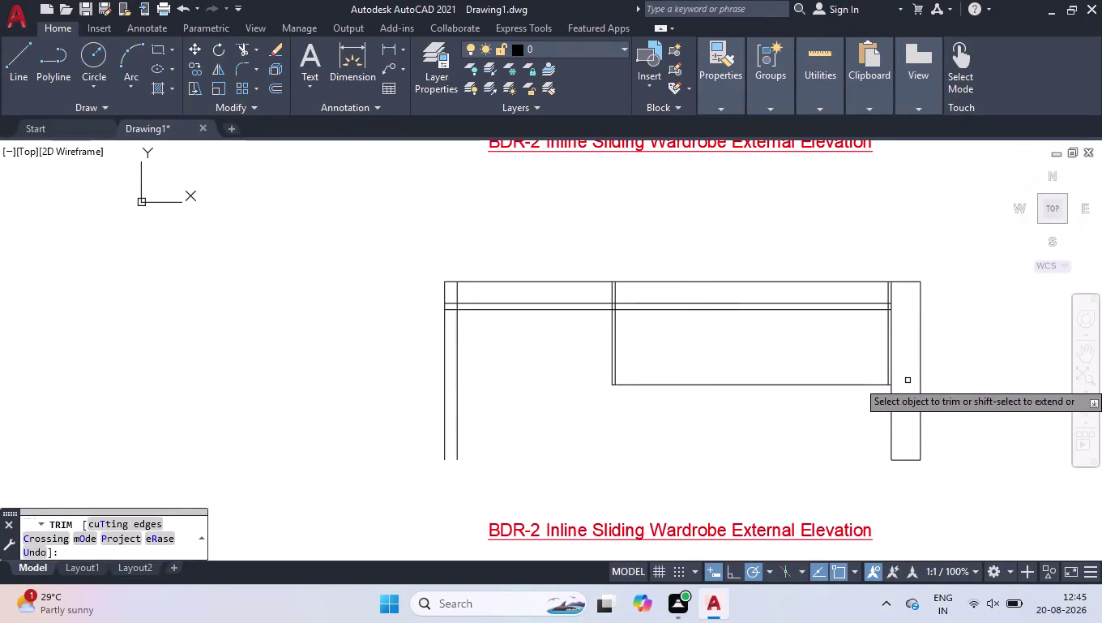
key(Return)
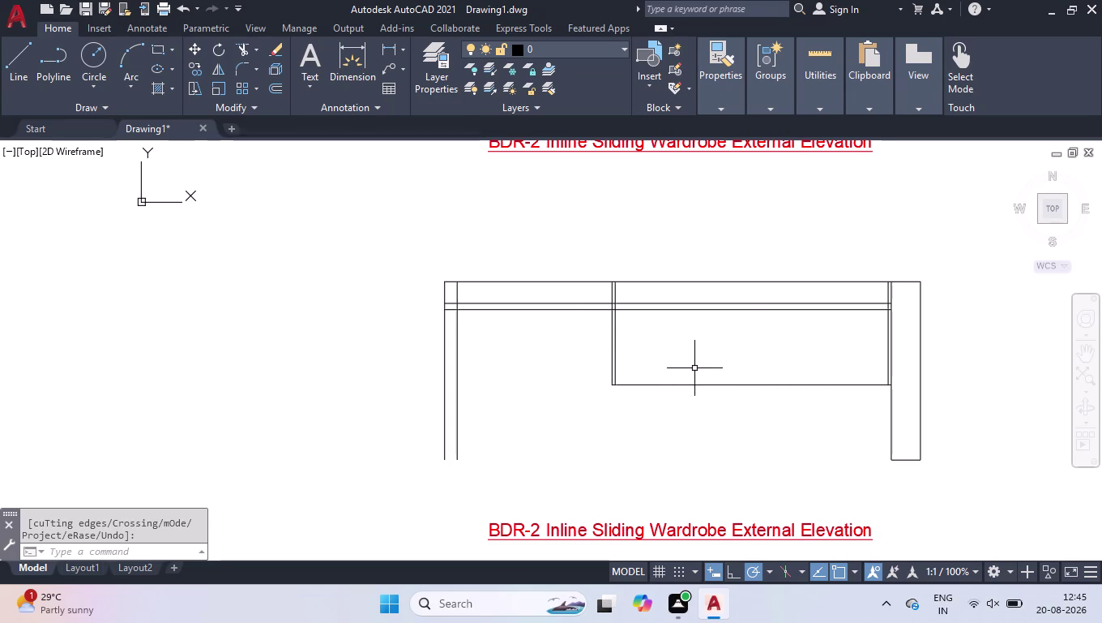
scroll(up, 3)
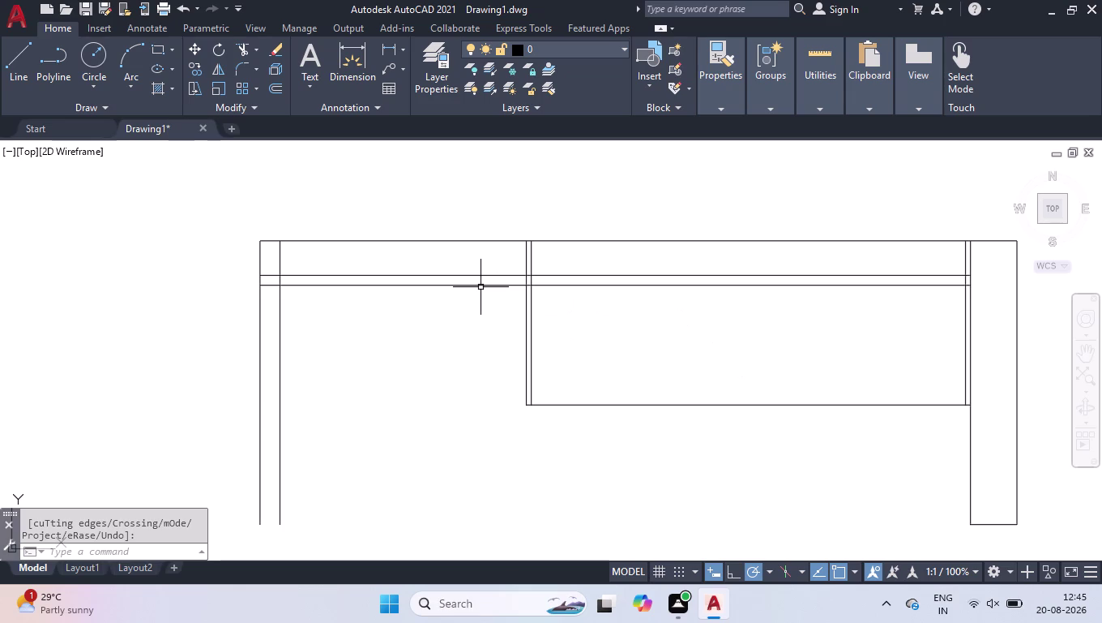
Trim the lower rail line in the left bay and line ends at the middle panel.
text(tr)
key(Return)
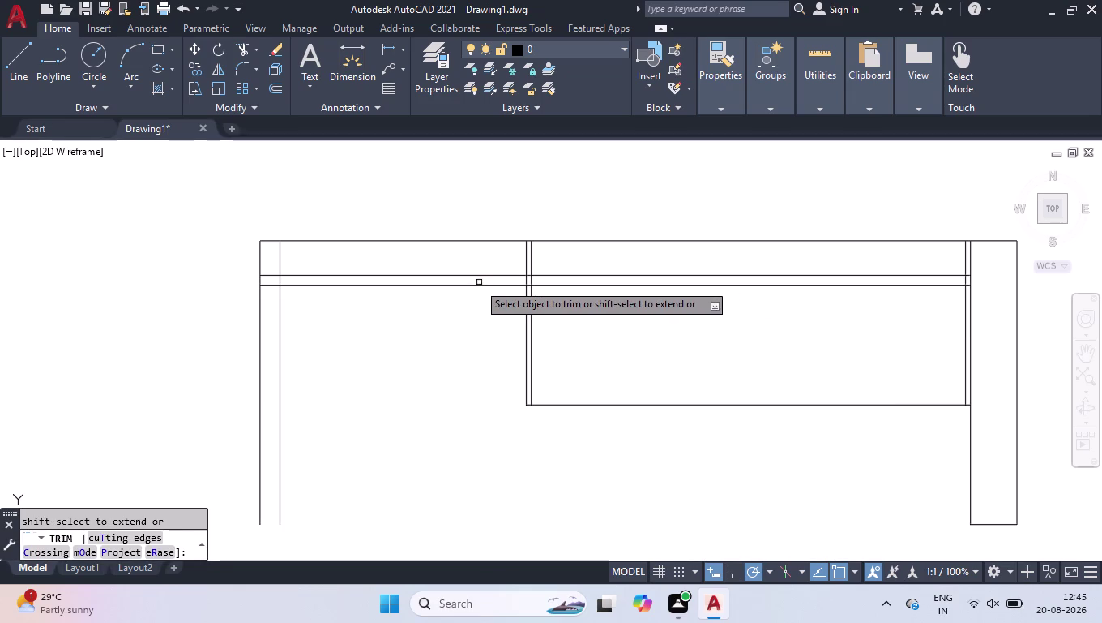
click(477, 285)
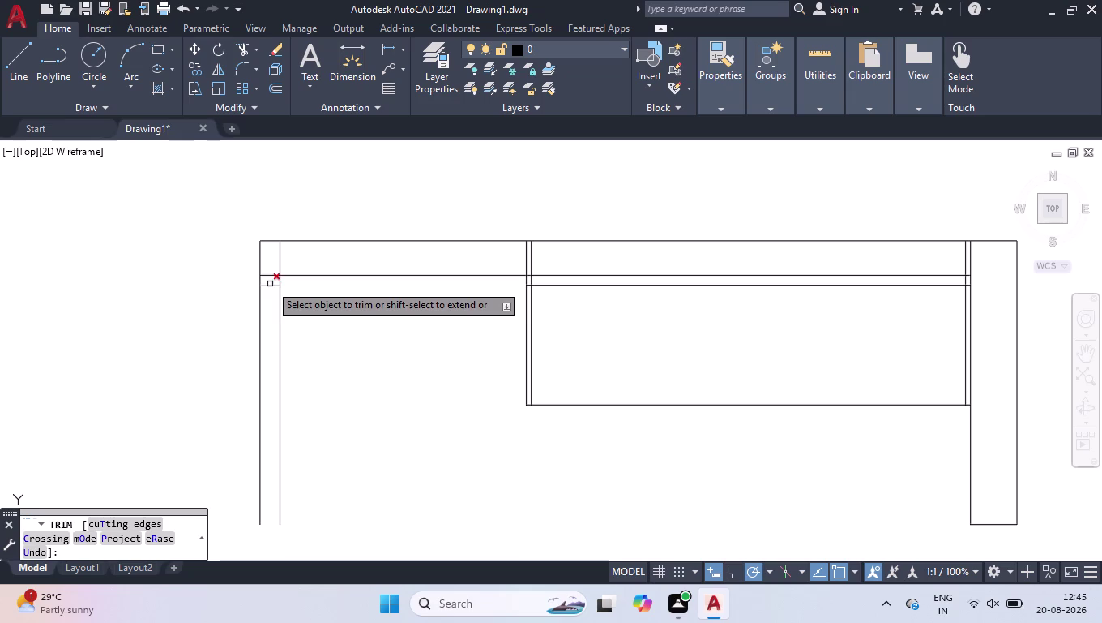
click(270, 284)
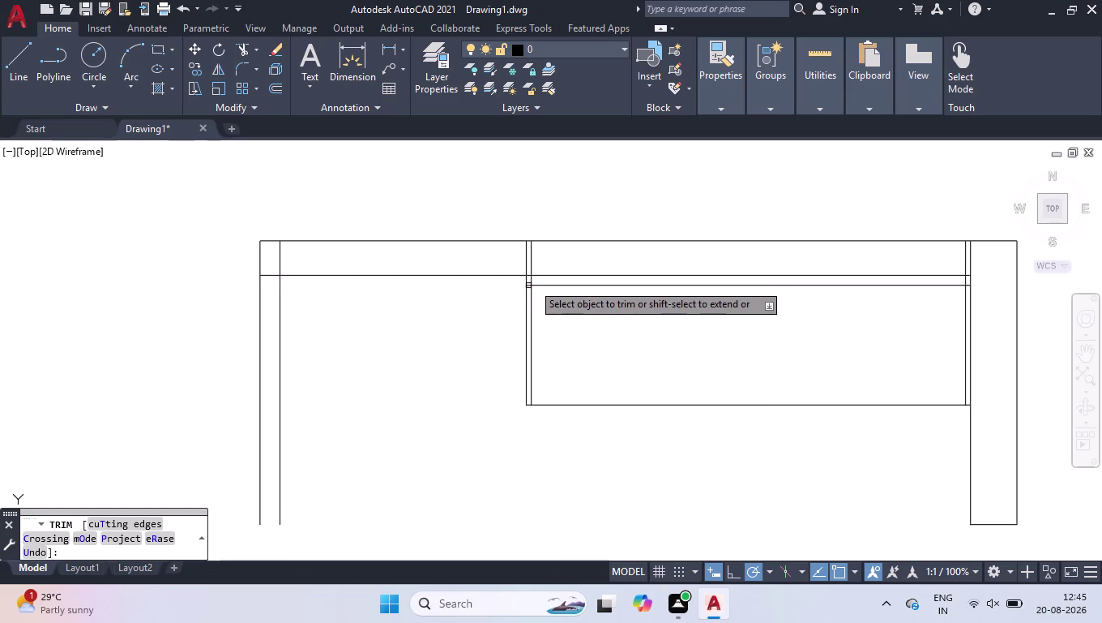
scroll(up, 3)
scroll(up, 3)
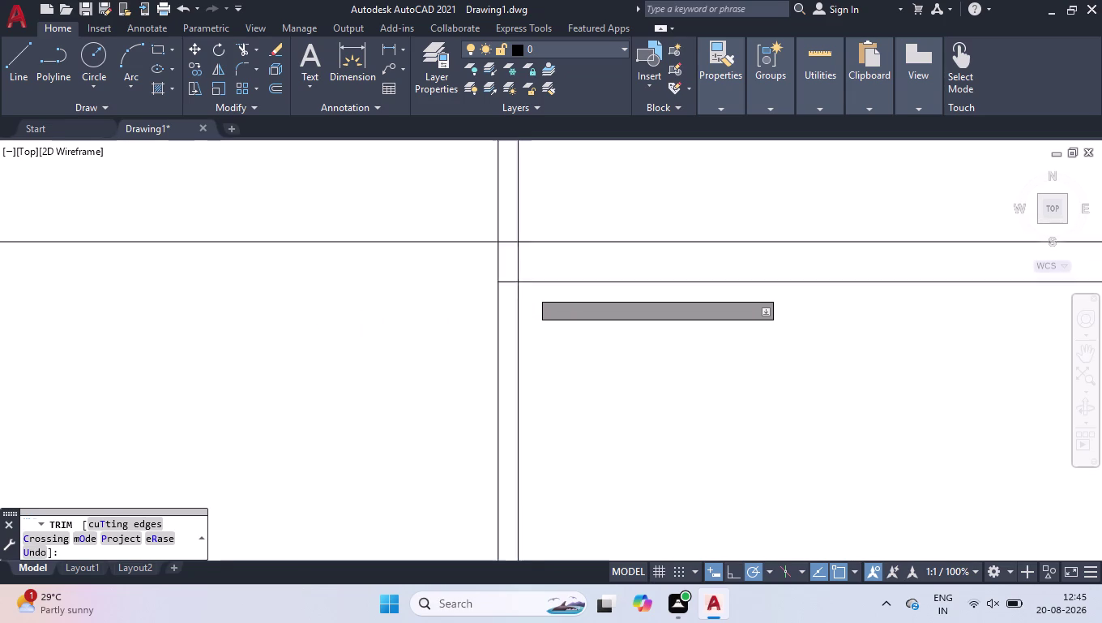
scroll(up, 3)
click(496, 274)
click(491, 291)
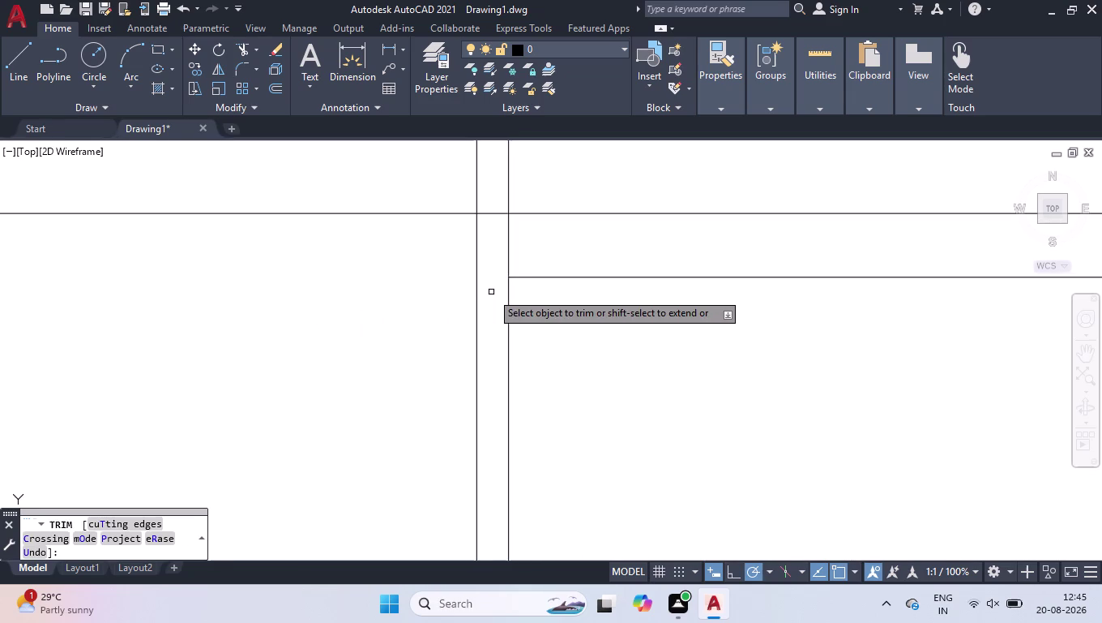
key(Return)
Trim the excess line ends near the right panel.
scroll(down, 3)
scroll(down, 3)
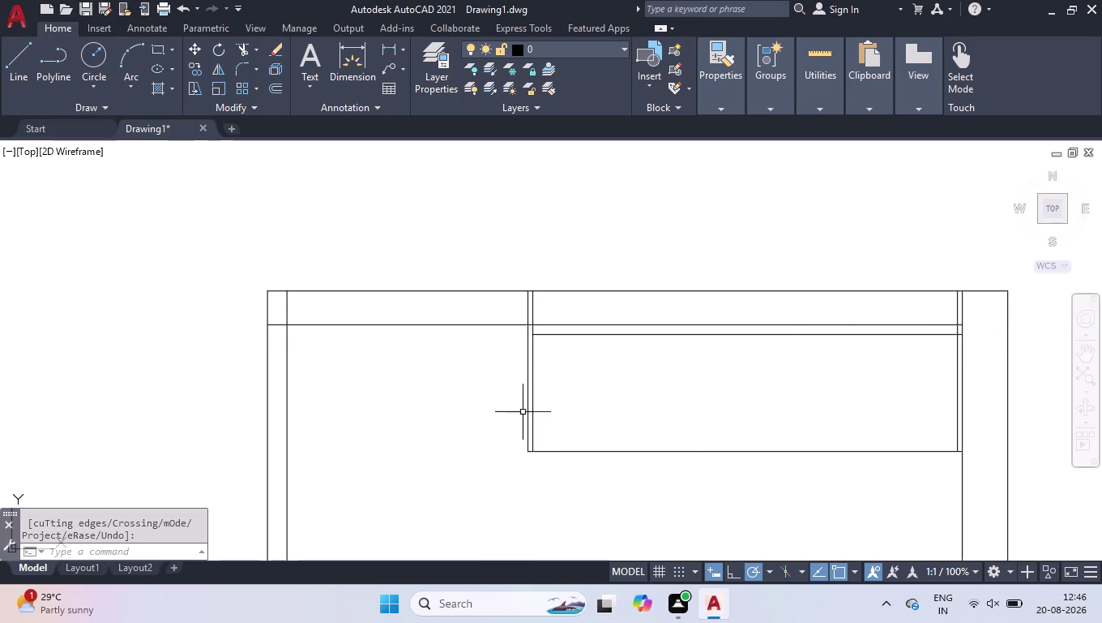
scroll(up, 3)
scroll(down, 3)
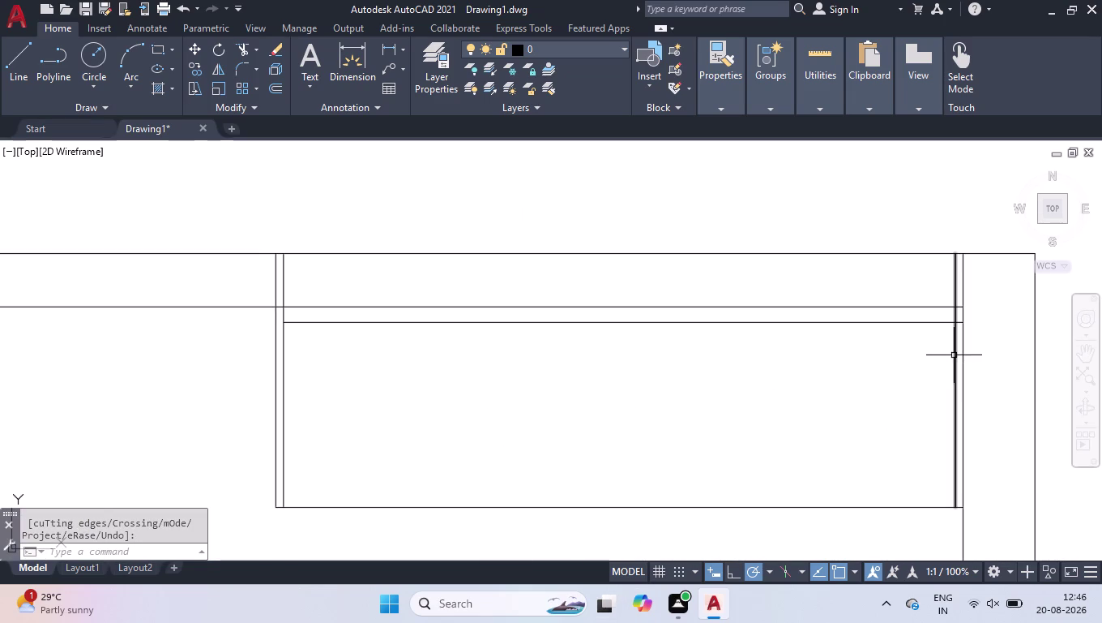
key(space)
scroll(up, 3)
scroll(up, 3)
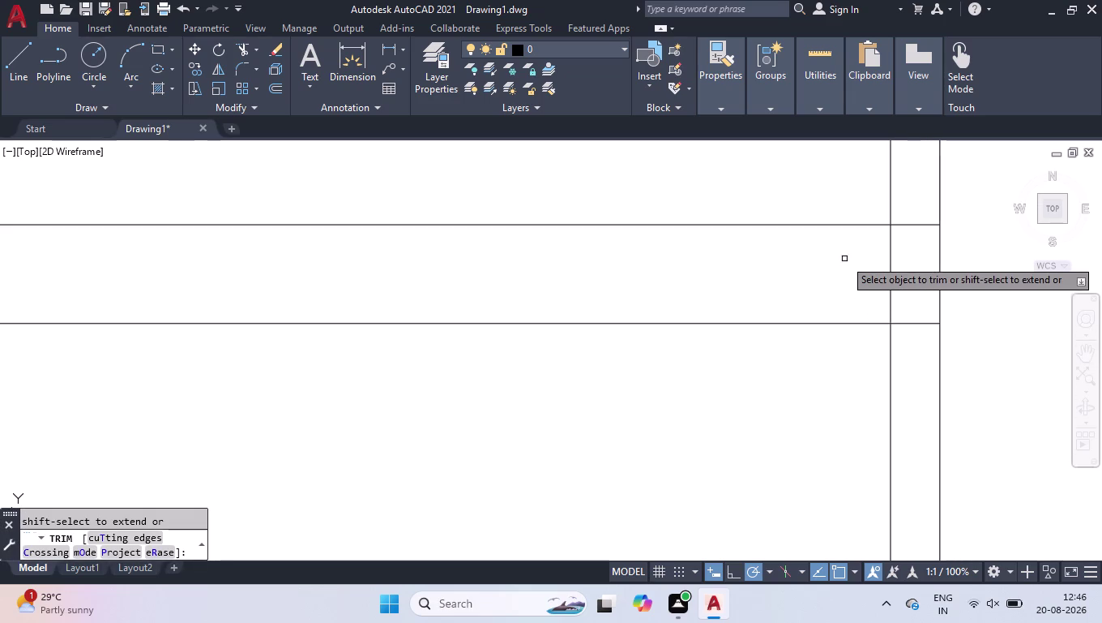
click(870, 273)
click(913, 328)
key(space)
scroll(down, 3)
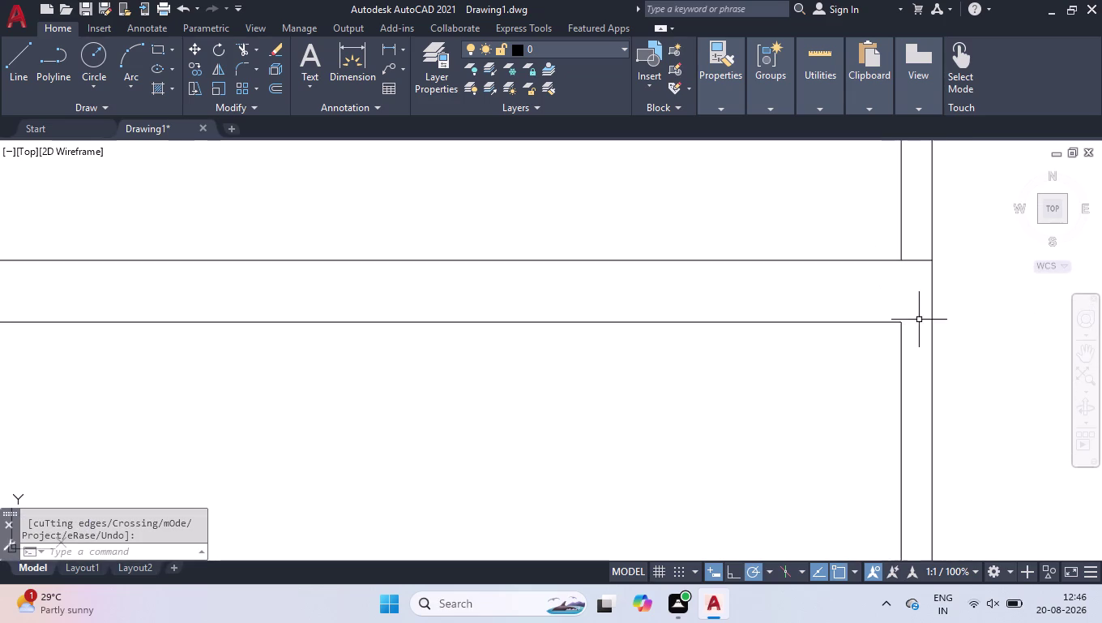
scroll(down, 3)
scroll(down, 3)
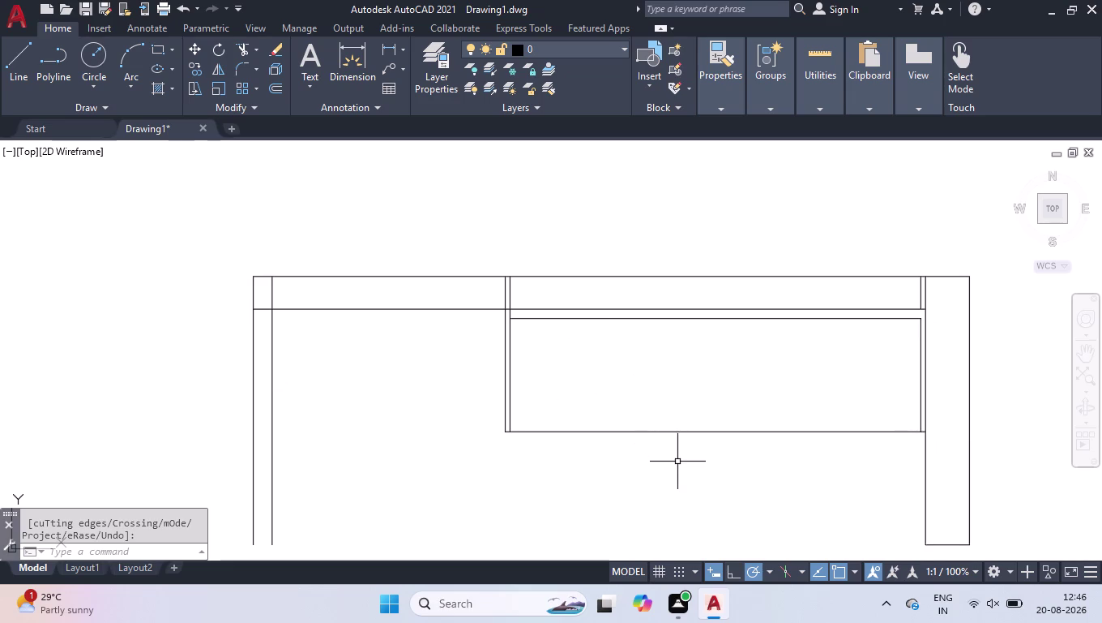
scroll(up, 3)
scroll(up, 3)
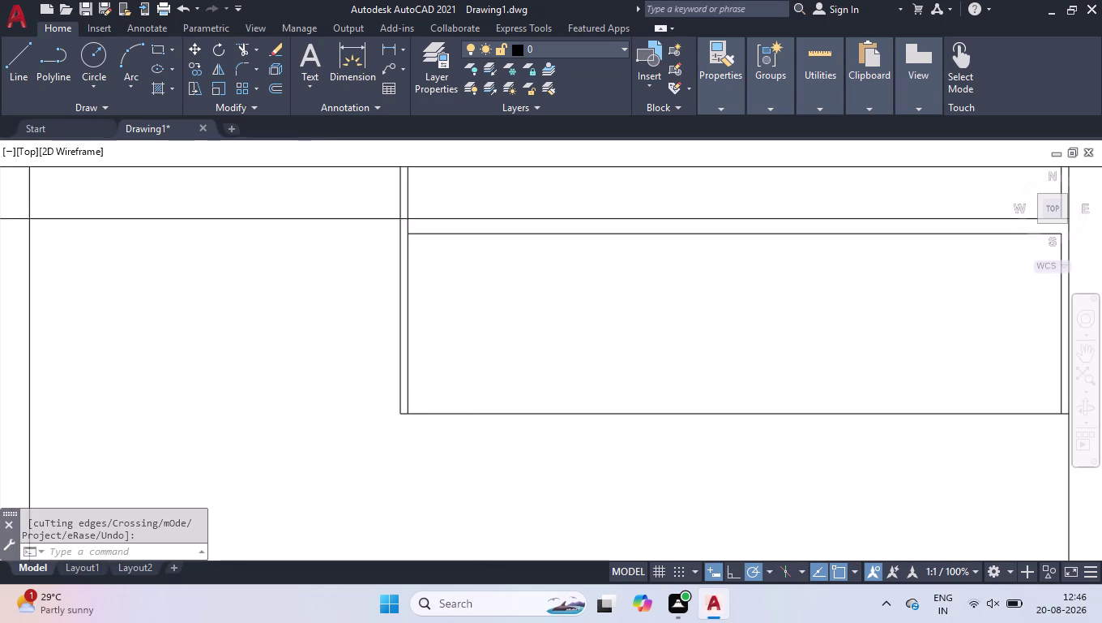
scroll(up, 3)
scroll(down, 3)
Draw a vertical line from the top edge midpoint (m2p) partway down, with Ortho on.
key(l)
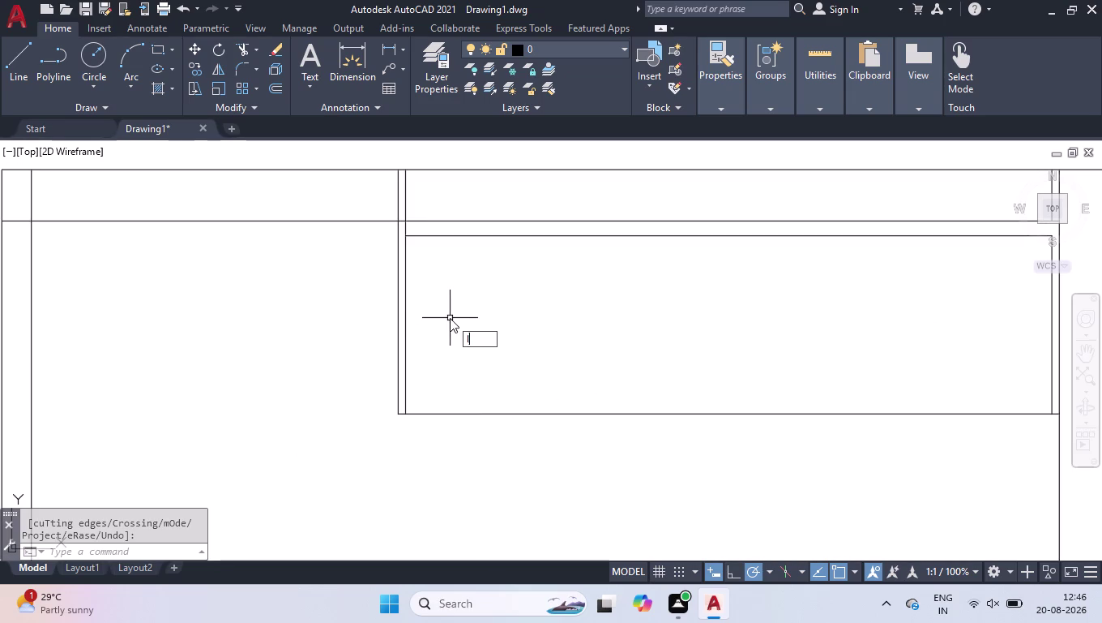
key(Return)
text(m2p)
key(Return)
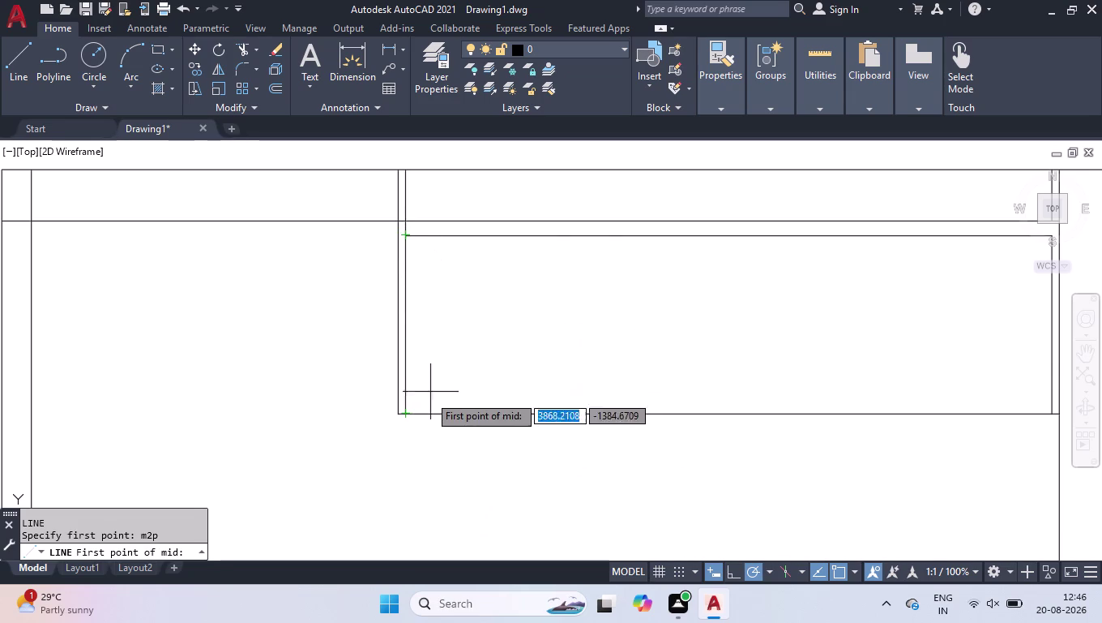
click(410, 234)
scroll(down, 3)
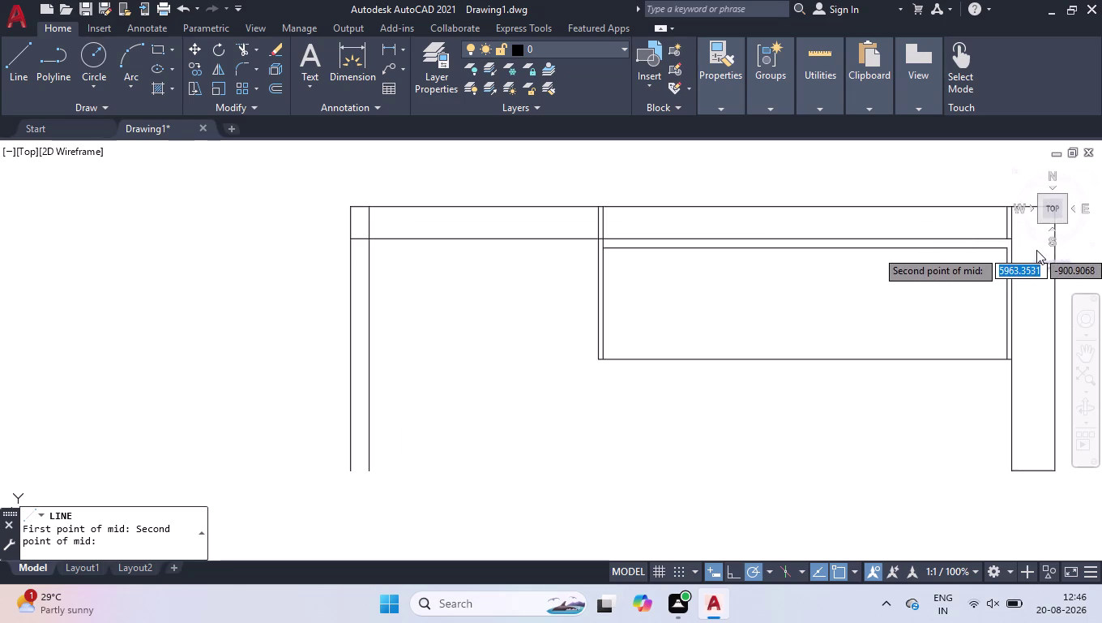
scroll(up, 3)
click(952, 248)
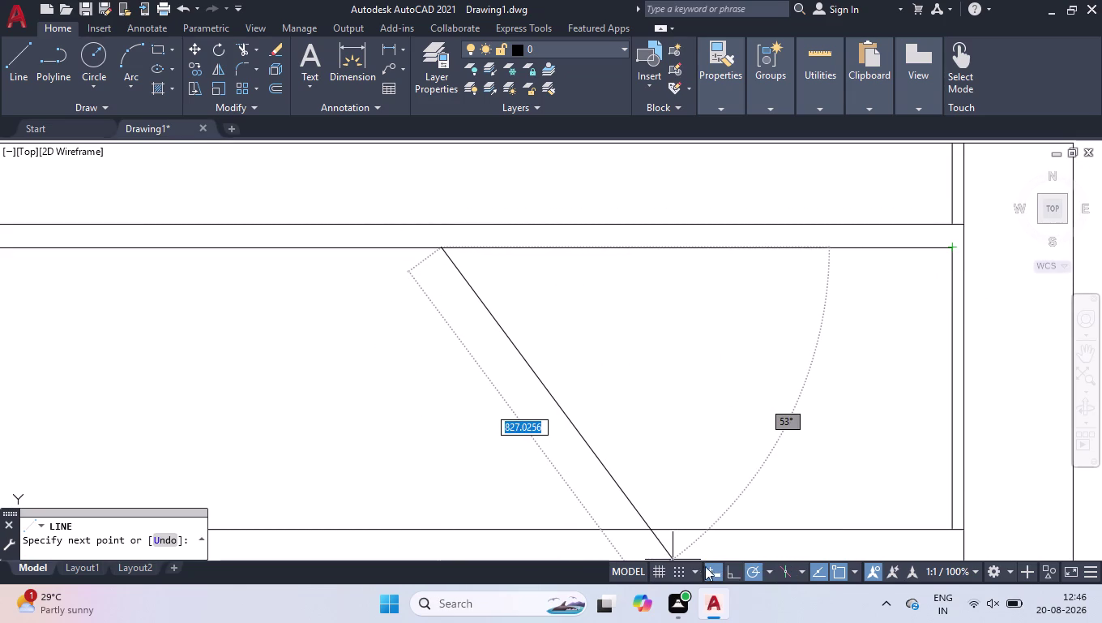
click(728, 568)
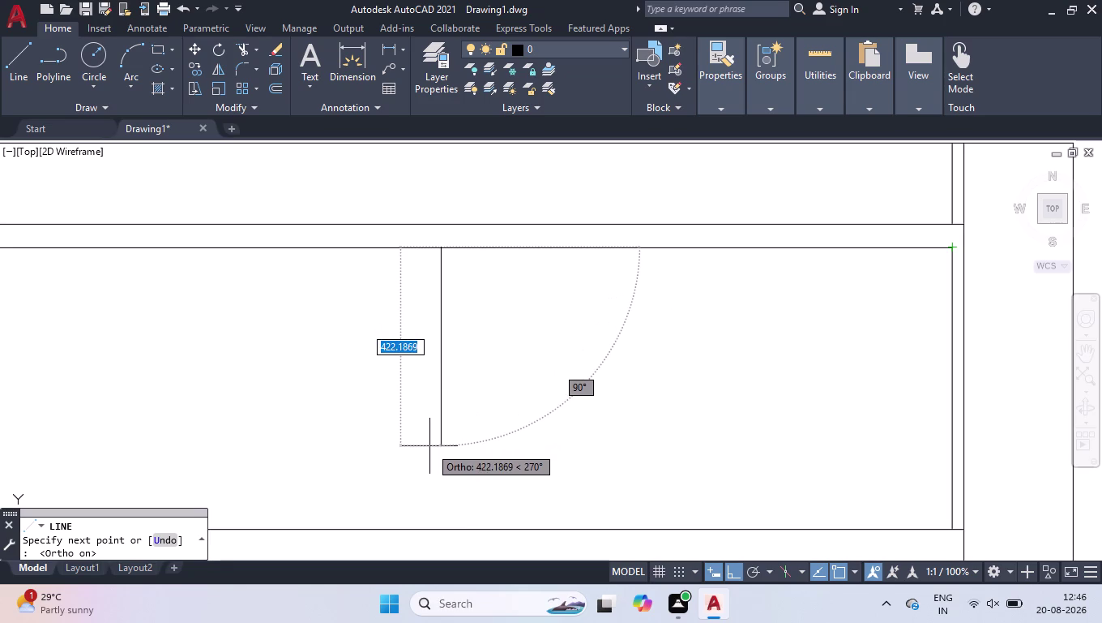
click(425, 431)
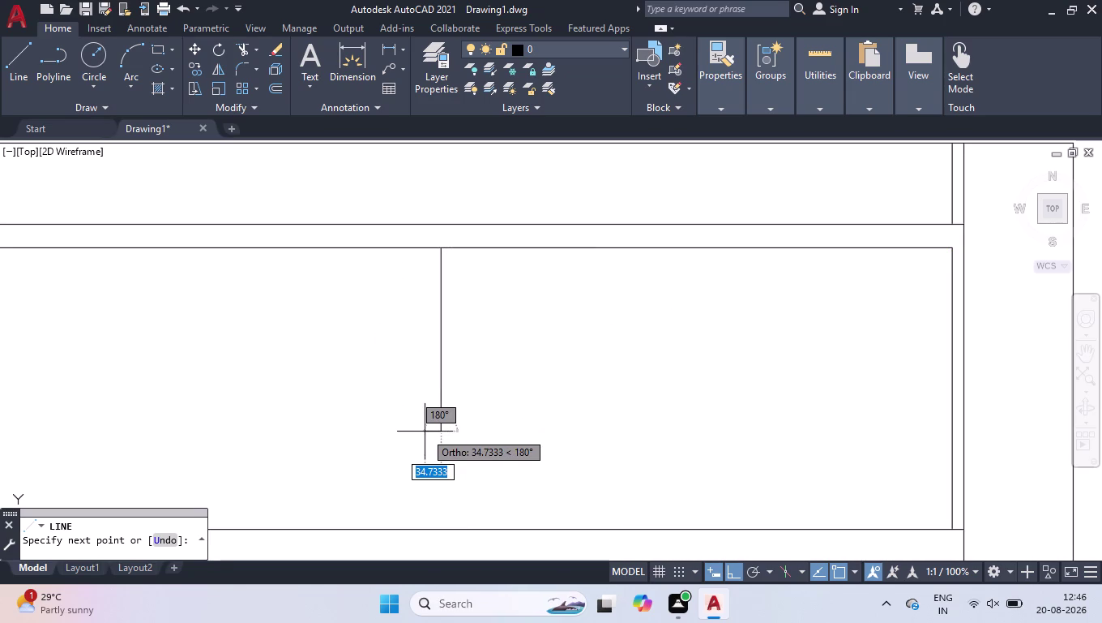
key(space)
click(486, 364)
Offset the vertical line 9 to both sides, then delete the original.
click(423, 377)
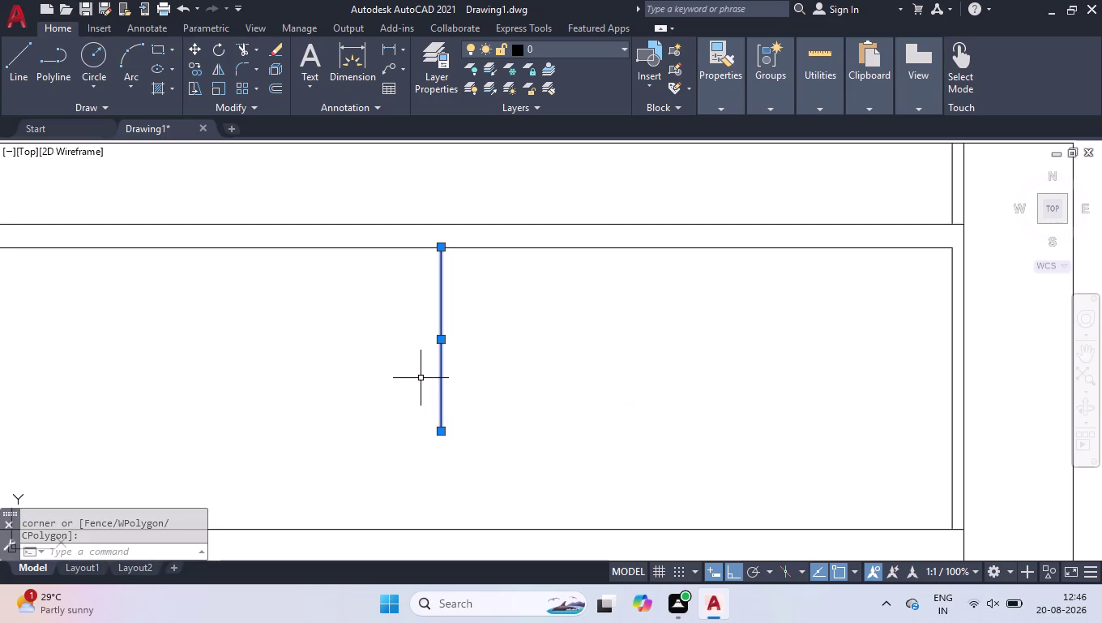
text(off)
key(Return)
key(9)
key(Return)
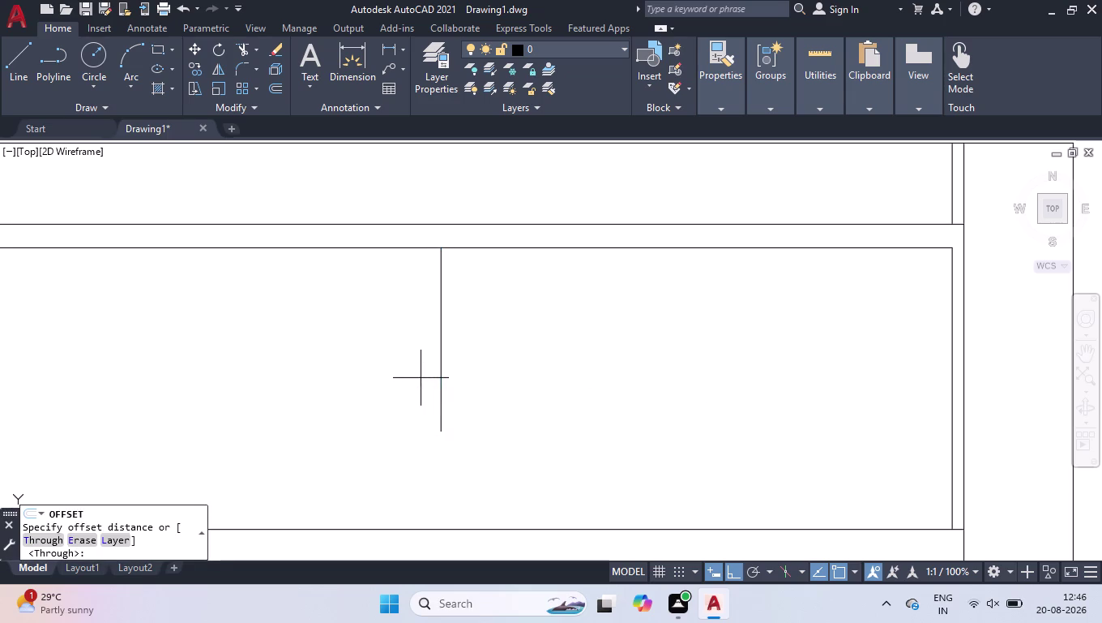
click(407, 389)
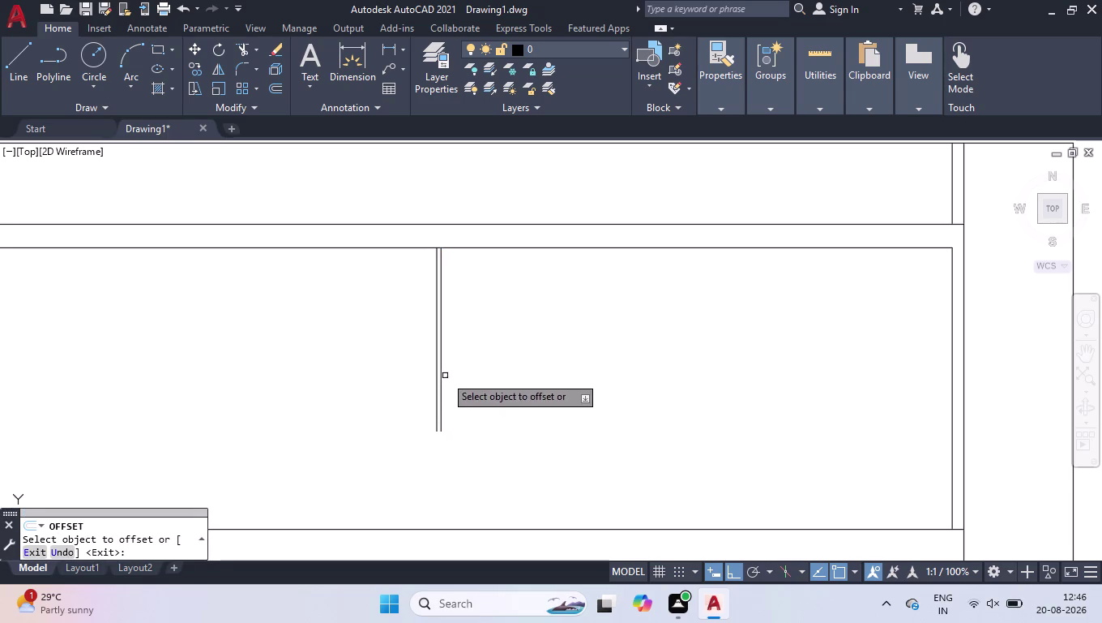
click(441, 379)
click(485, 375)
key(Return)
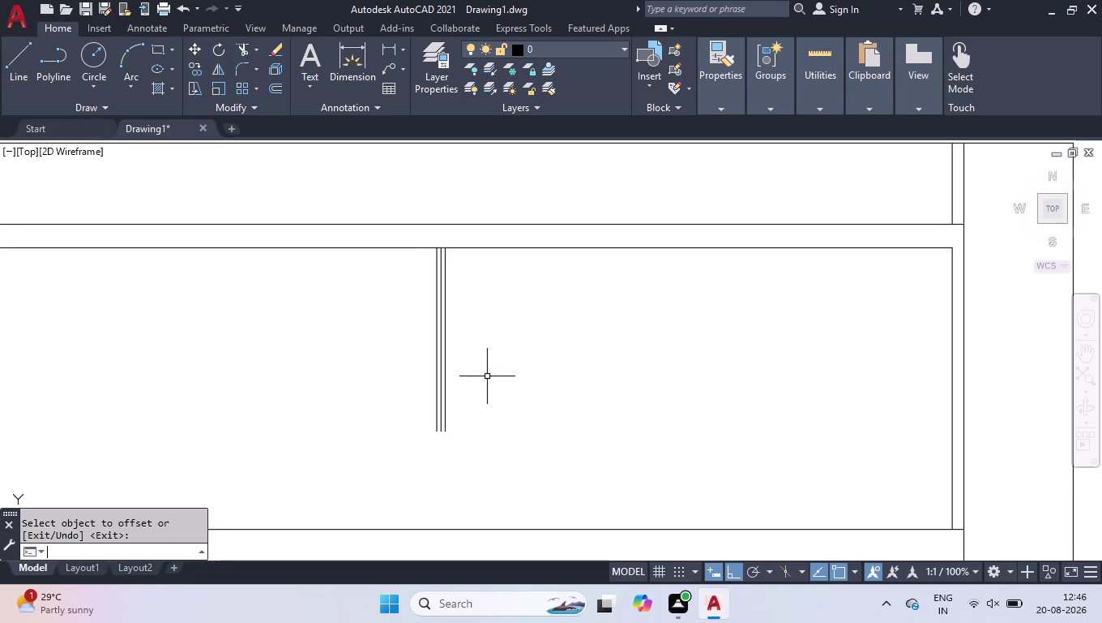
click(440, 357)
key(Delete)
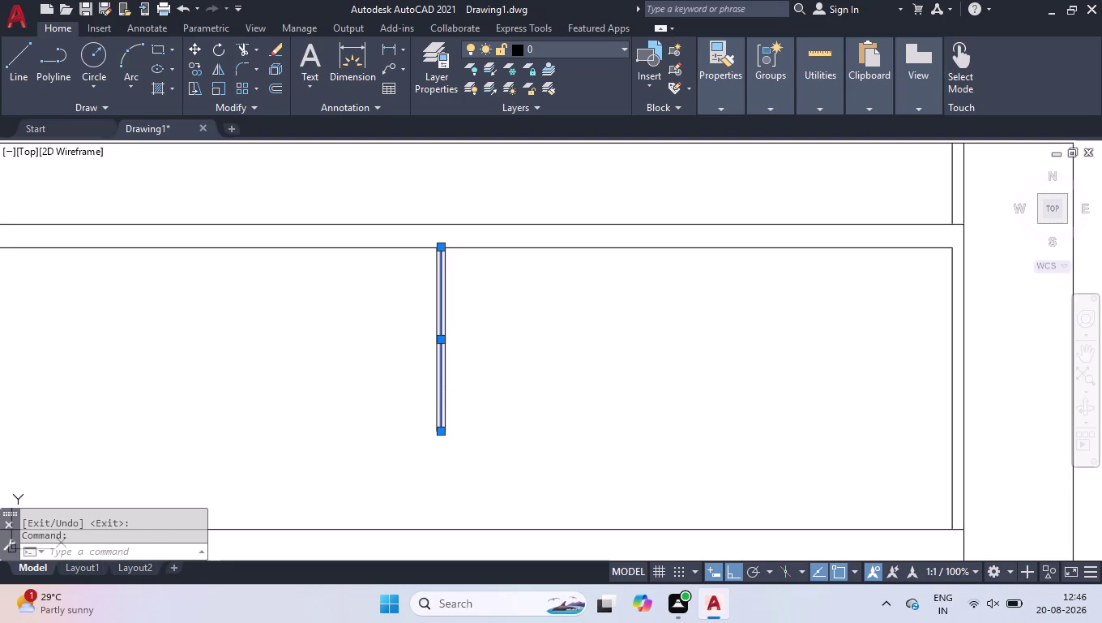
Draw a short line across the partition's bottom endpoints.
key(l)
key(Return)
scroll(up, 3)
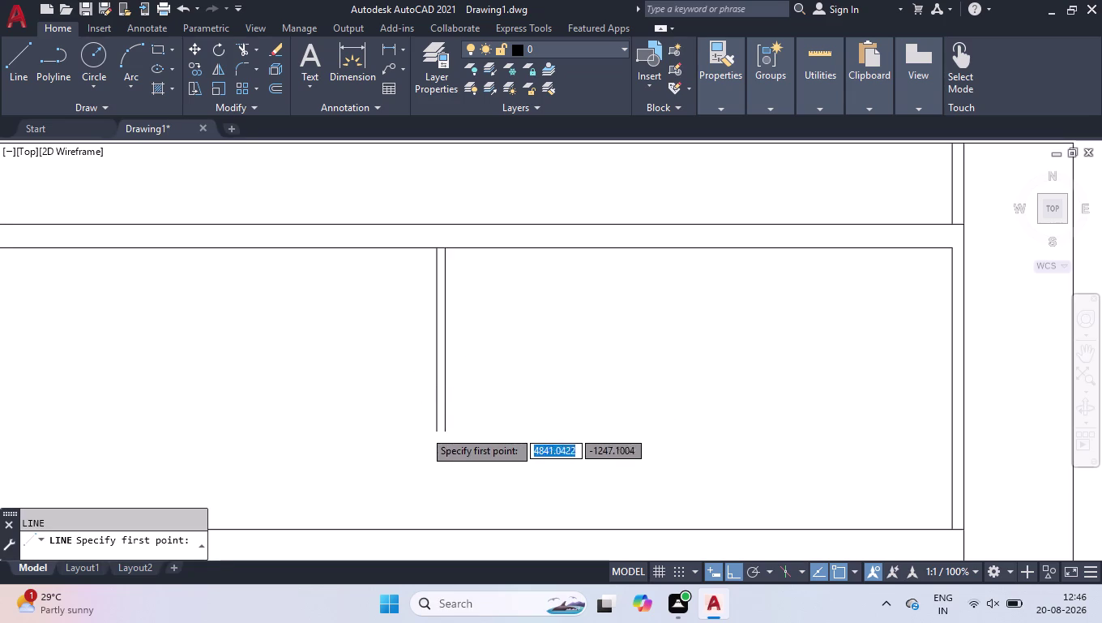
scroll(up, 3)
click(485, 442)
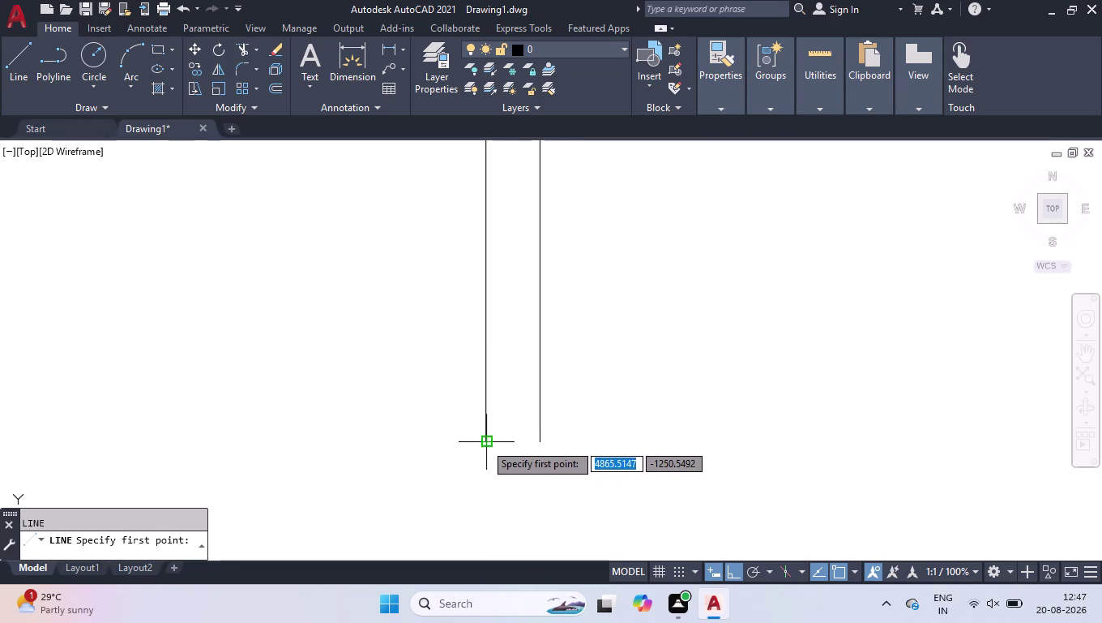
click(542, 441)
key(space)
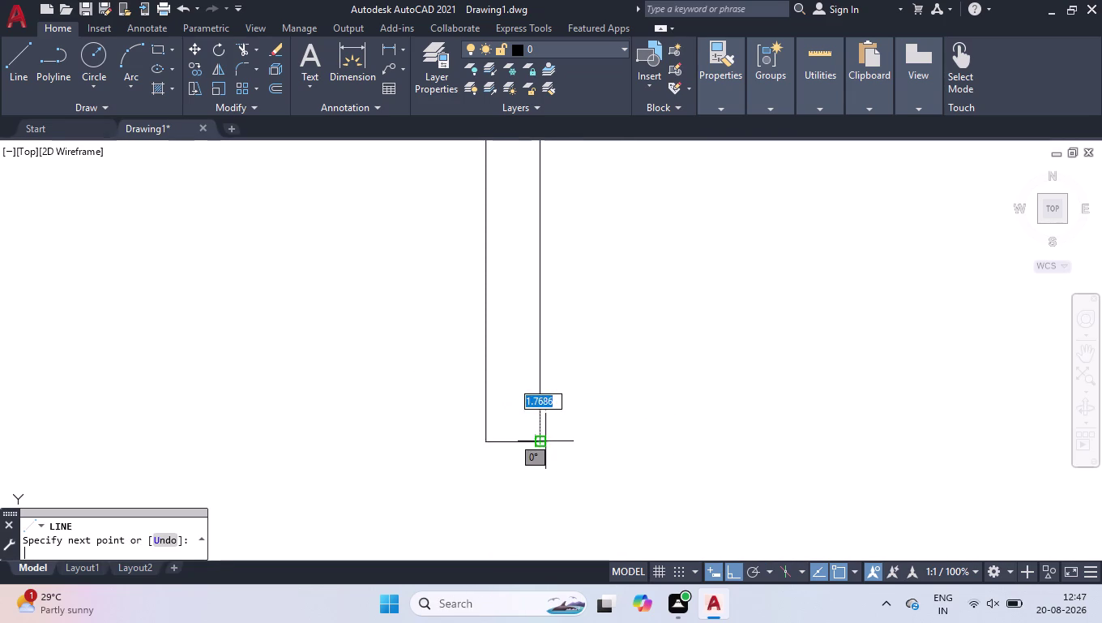
scroll(down, 3)
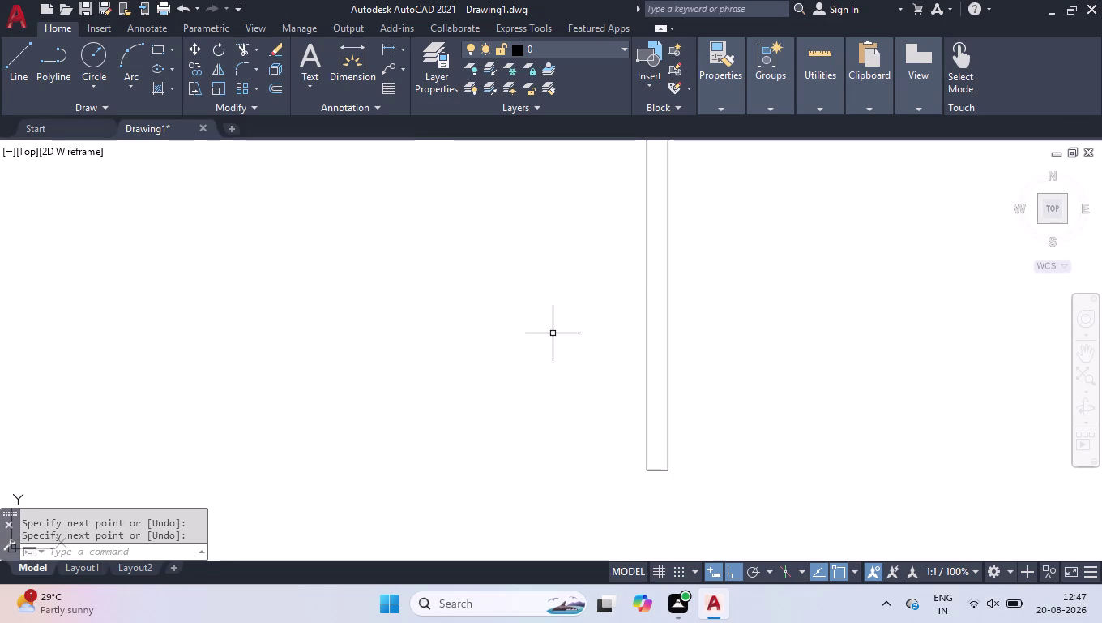
Close the accidentally opened Help window.
key(grave)
key(shift+asciitilde)
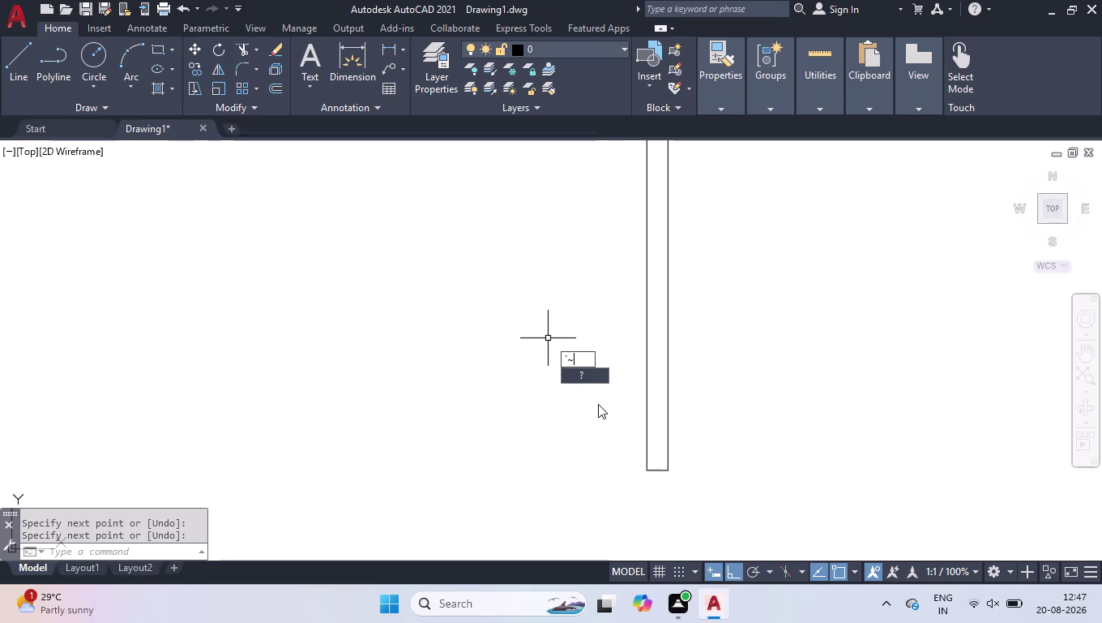
click(589, 374)
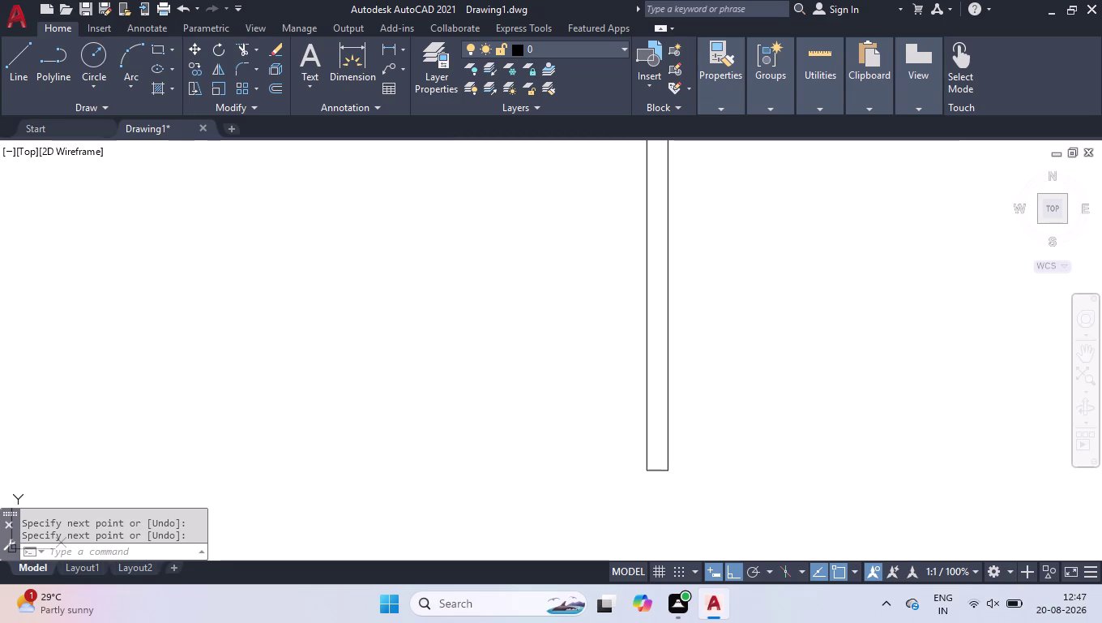
click(938, 89)
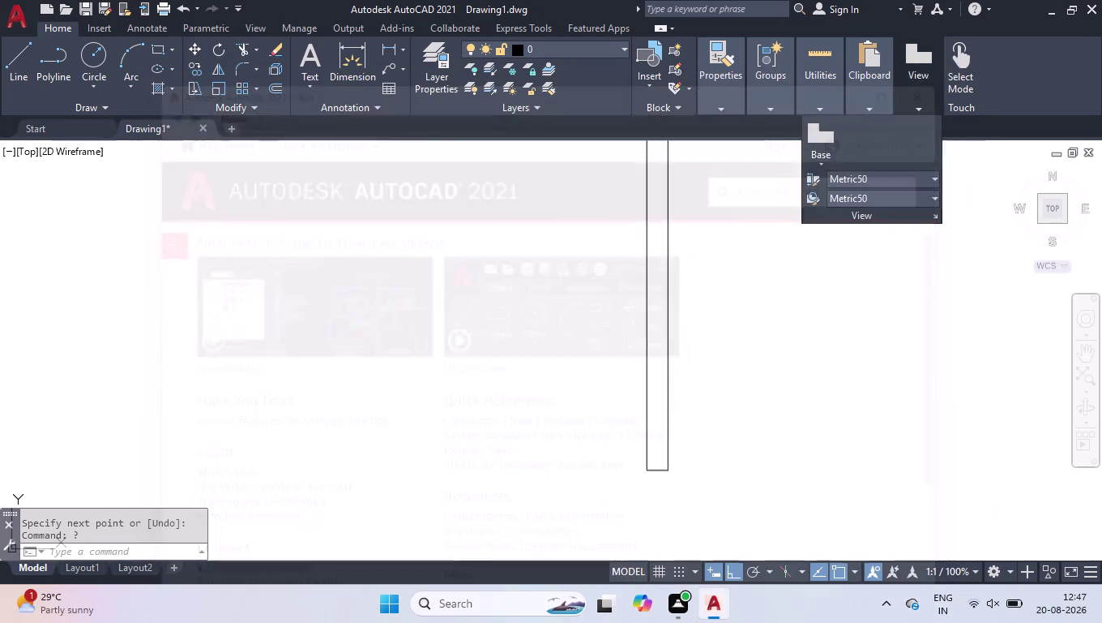
scroll(down, 3)
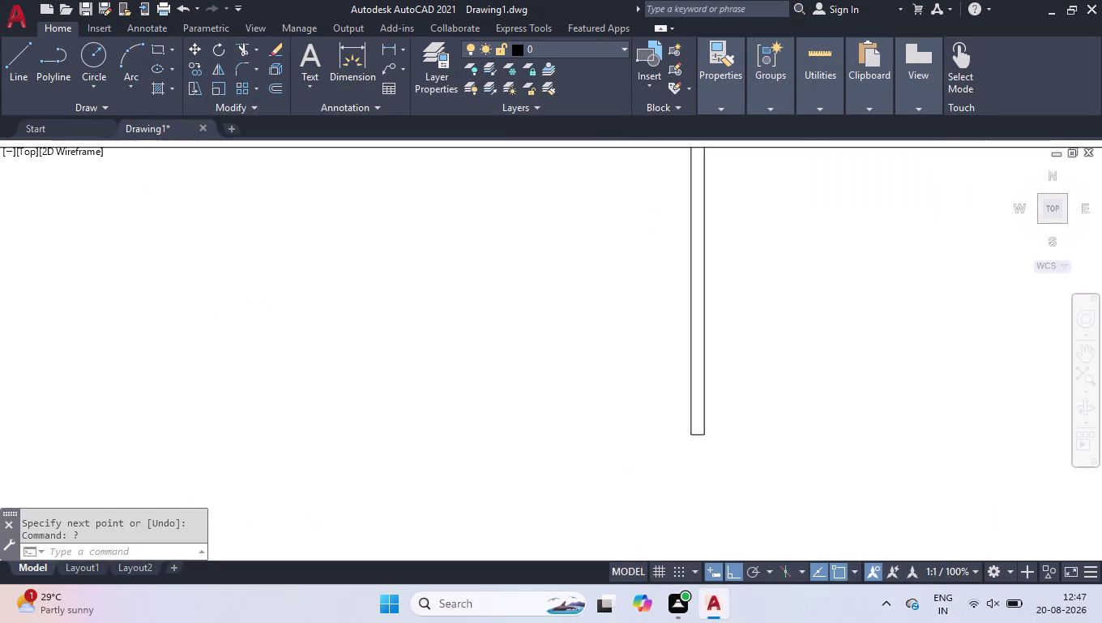
scroll(down, 3)
scroll(up, 3)
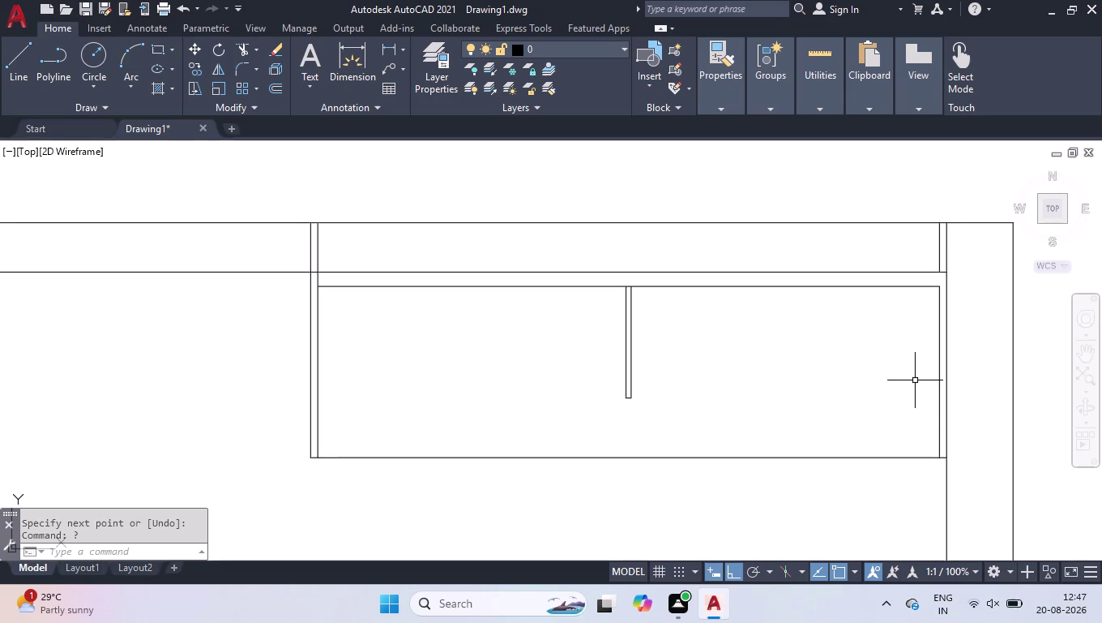
Offset the inner rectangle's top edge 30 units upward.
text(ex)
key(BackSpace)
key(BackSpace)
key(BackSpace)
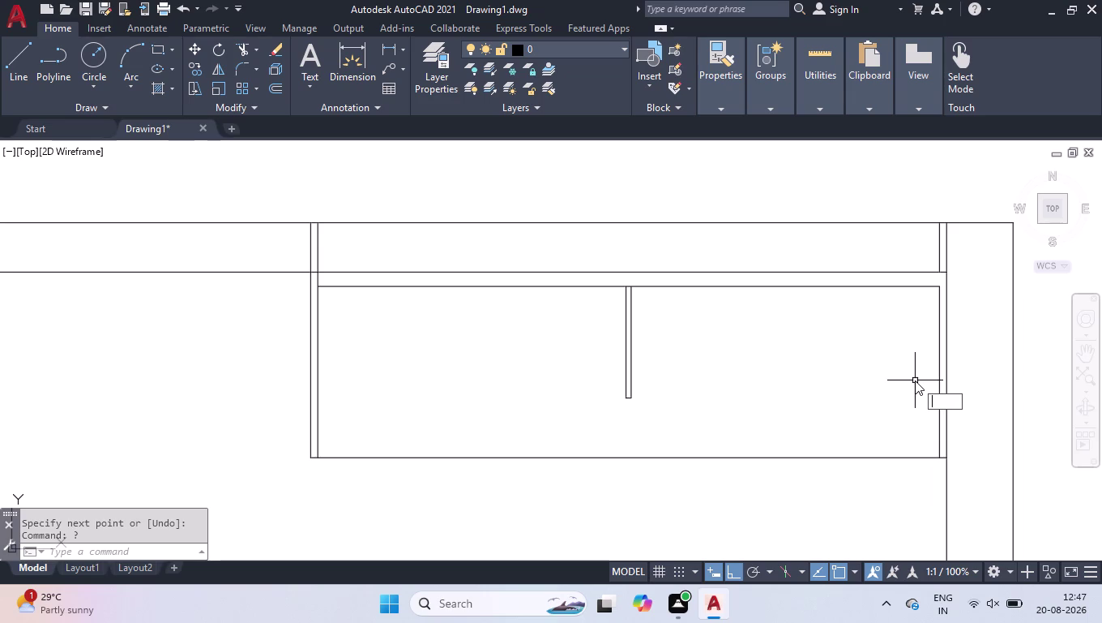
text(off)
key(Return)
text(30)
key(Return)
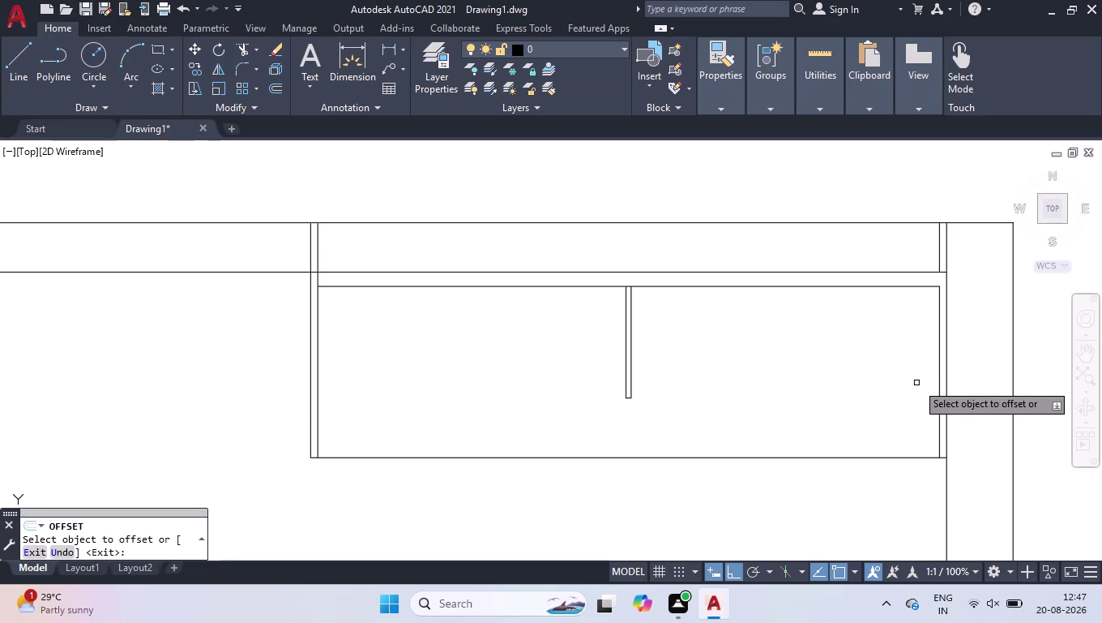
click(753, 286)
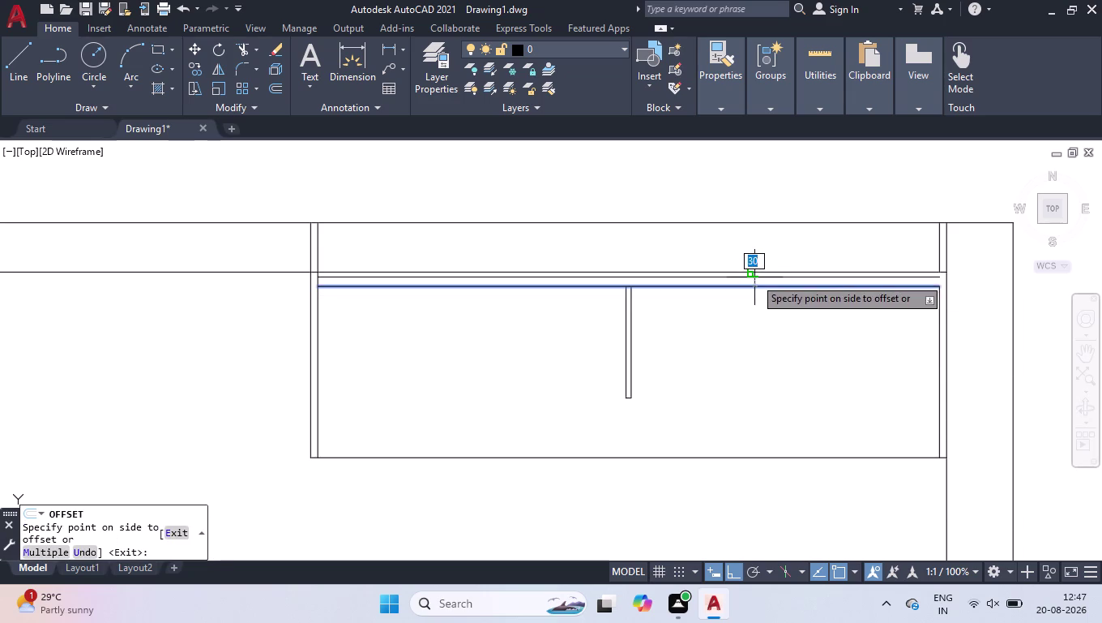
click(755, 277)
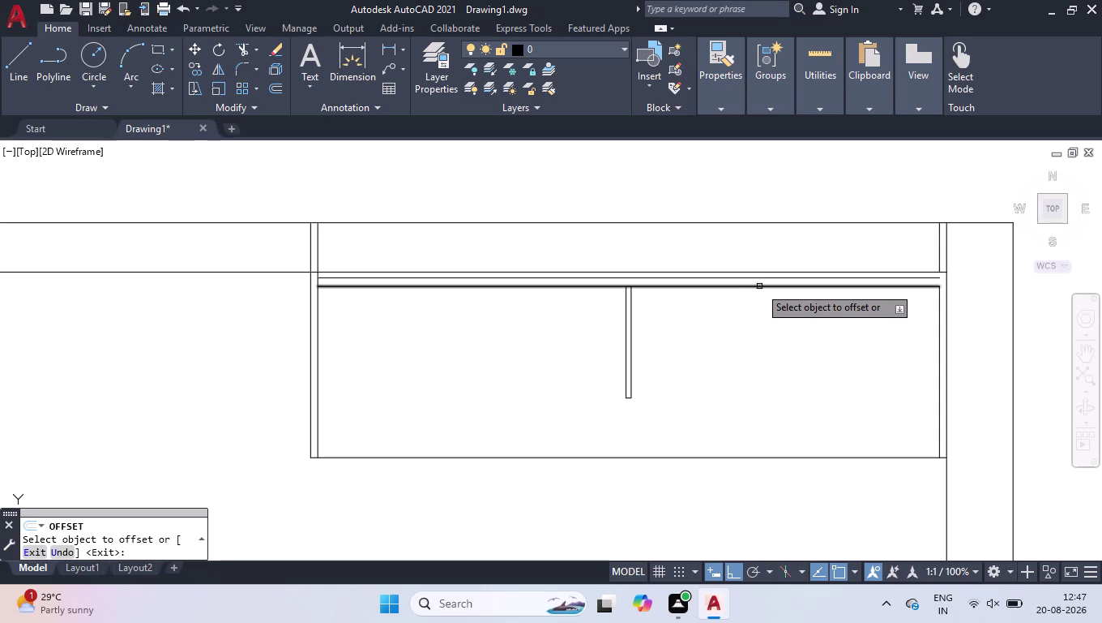
Pick the new line, enter an offset distance of 20, and end the command.
click(760, 286)
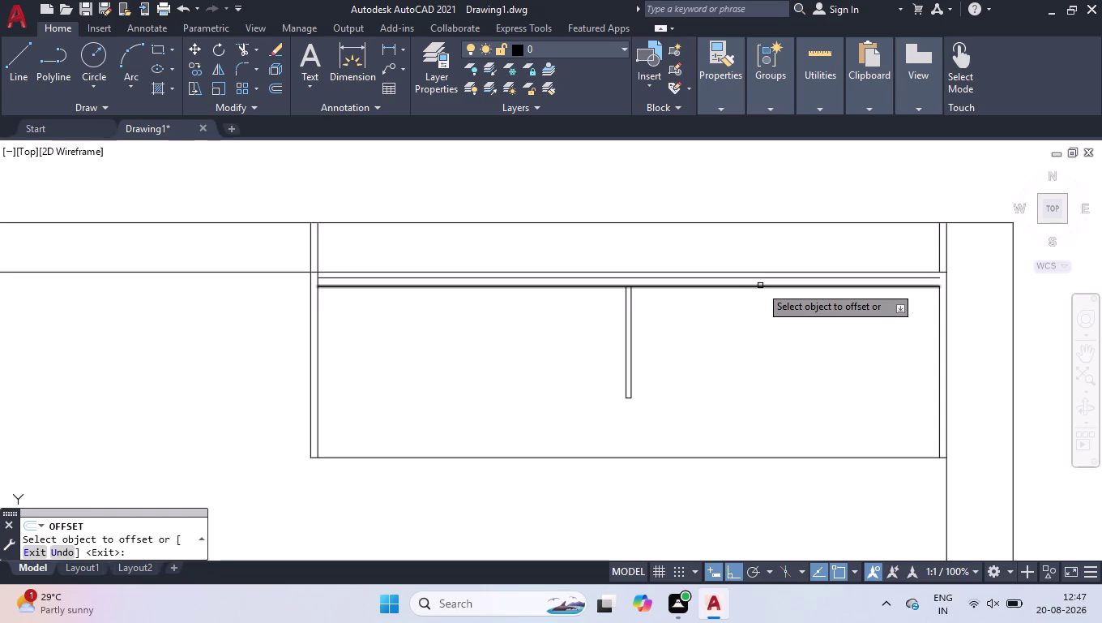
text(2)
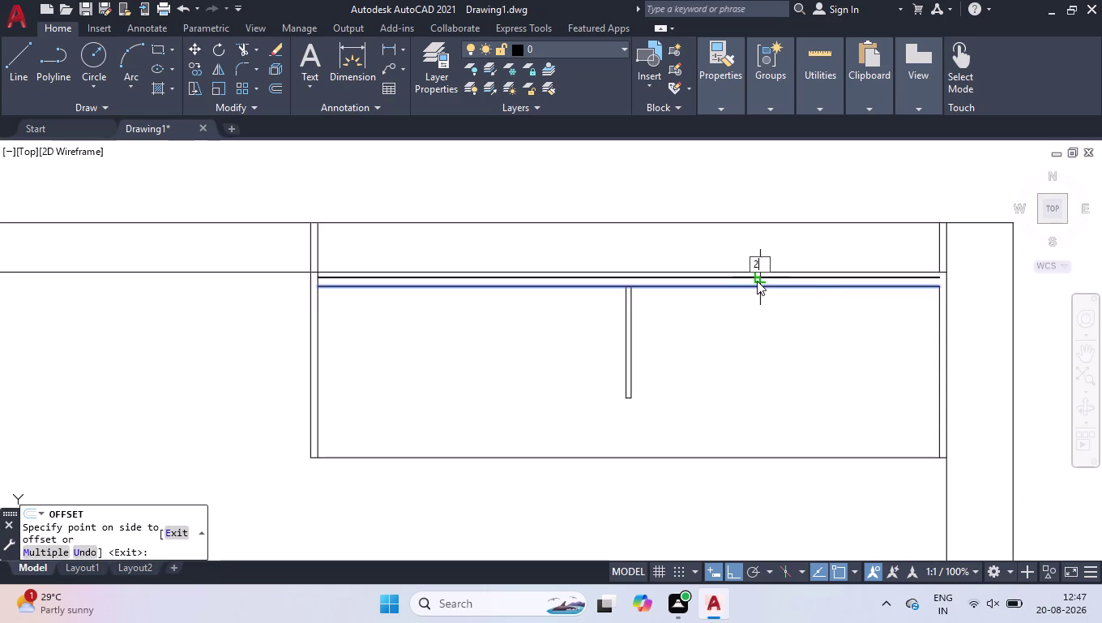
text(0)
key(Return)
key(Return)
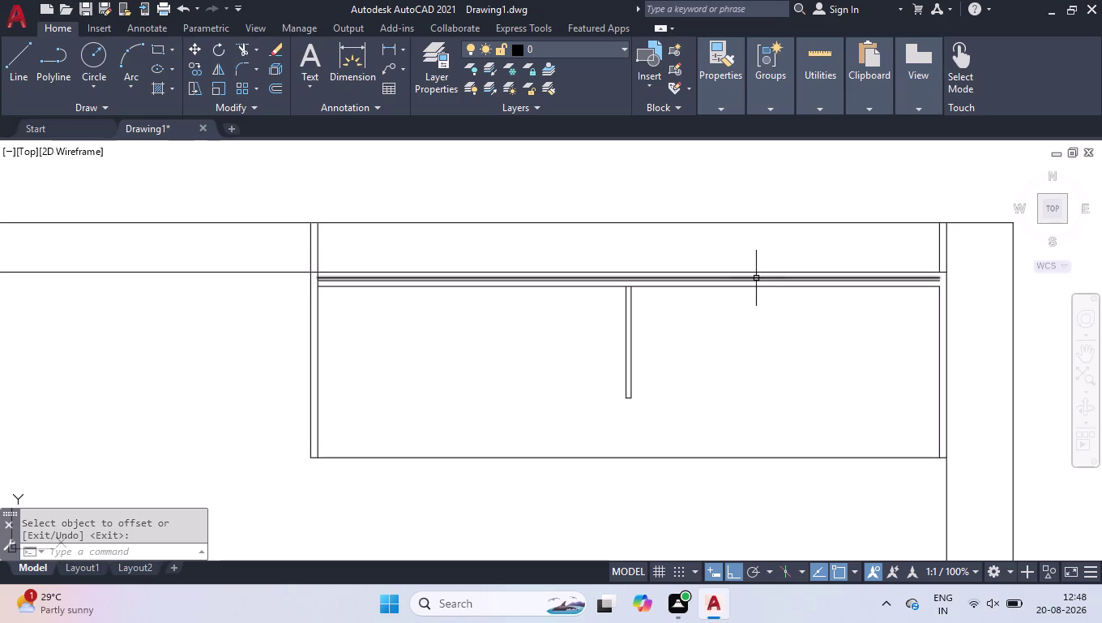
scroll(up, 3)
Delete the surplus offset line.
click(755, 275)
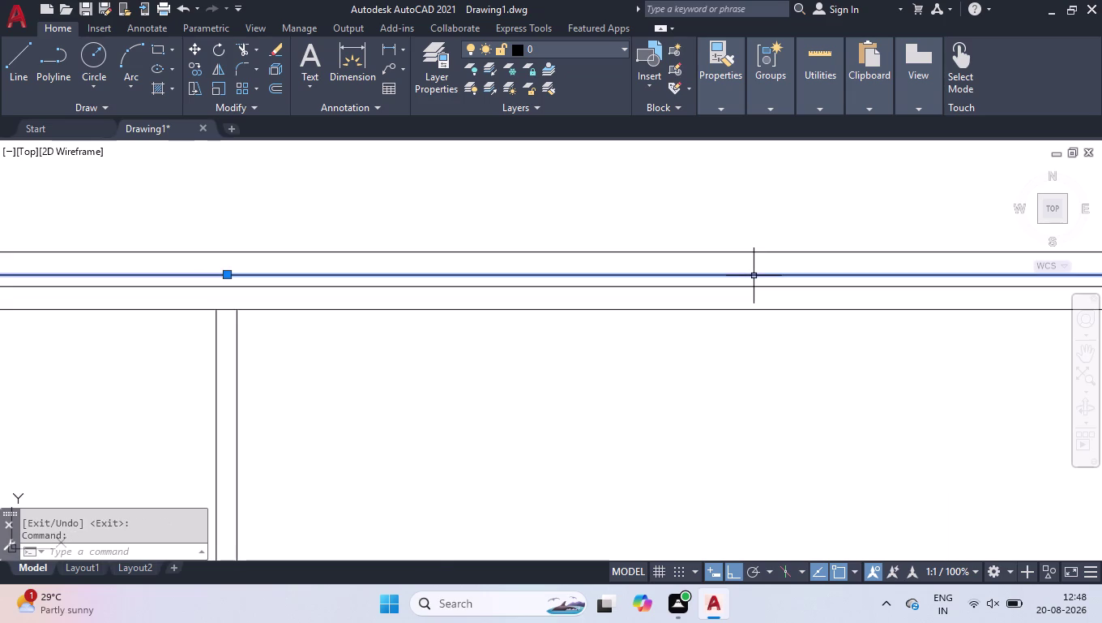
key(Delete)
scroll(down, 3)
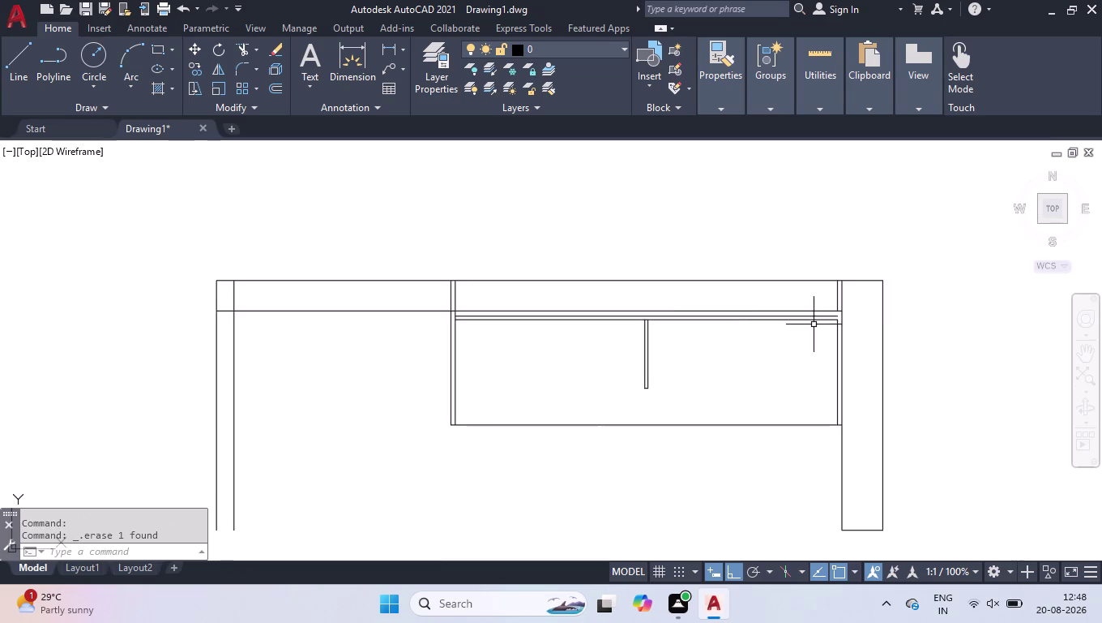
scroll(up, 3)
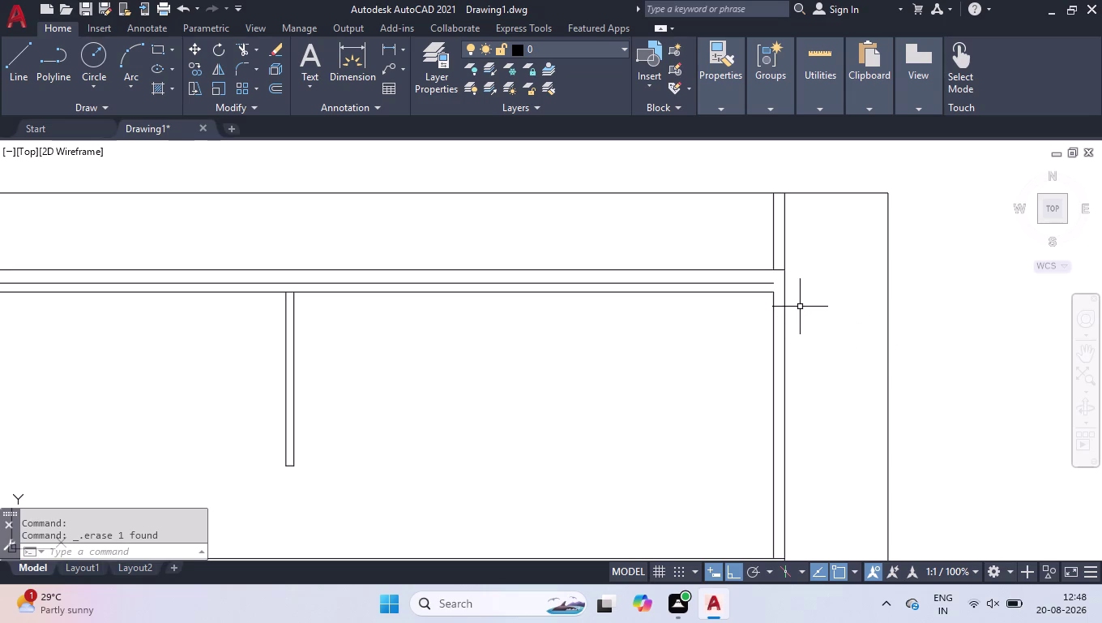
Extend the three strip lines to the right side panel.
text(ex)
key(Return)
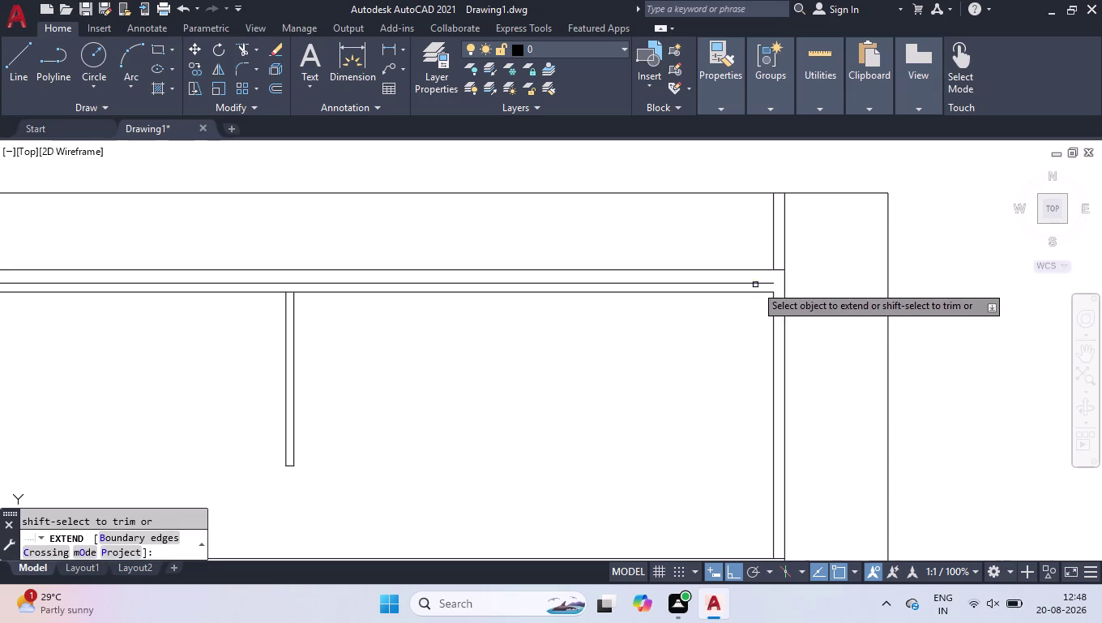
click(774, 303)
click(775, 290)
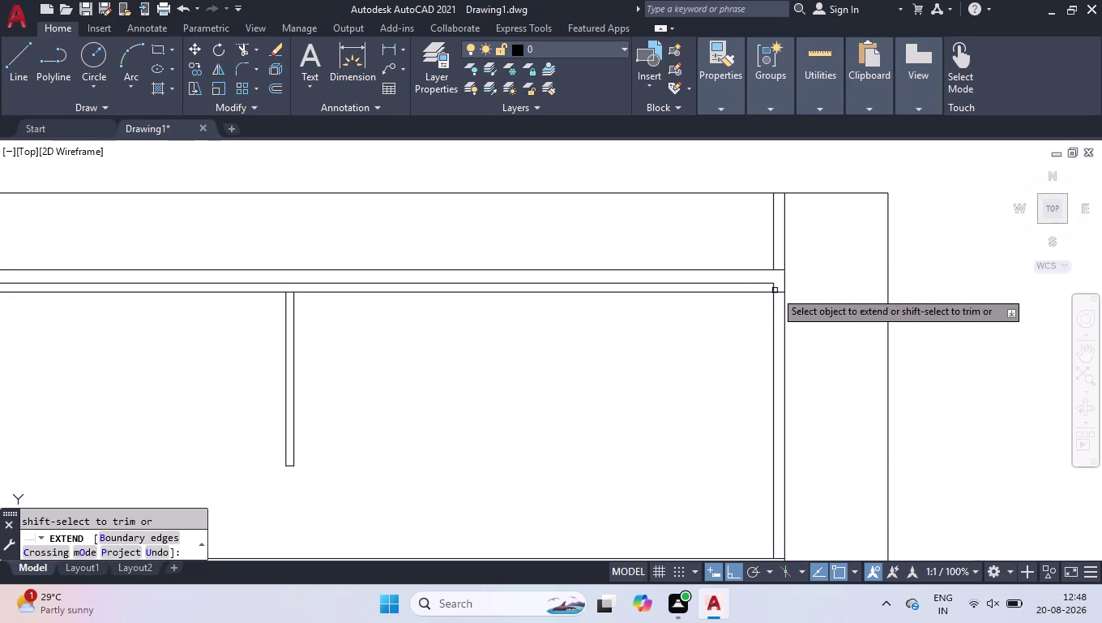
click(774, 288)
key(Return)
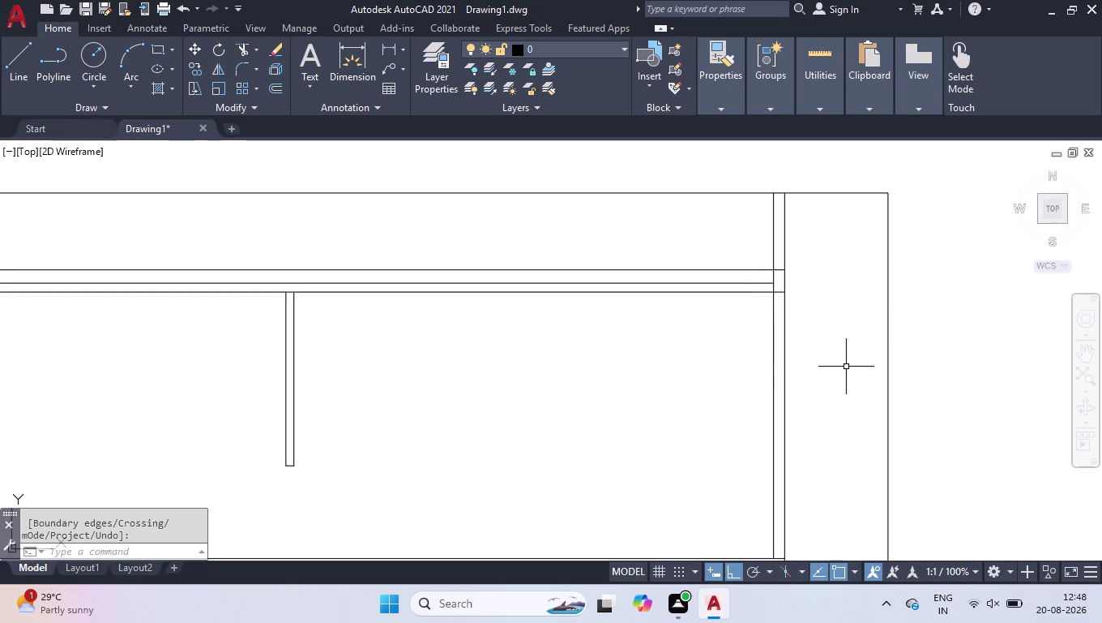
Trim the line end overhanging the side panel.
text(tr)
key(Return)
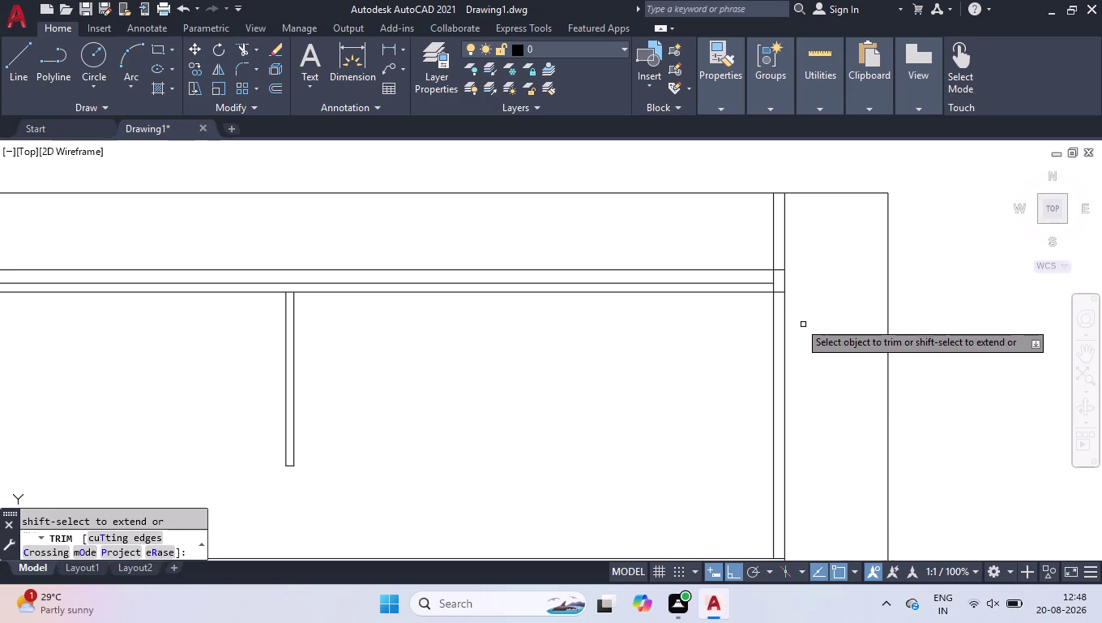
scroll(up, 3)
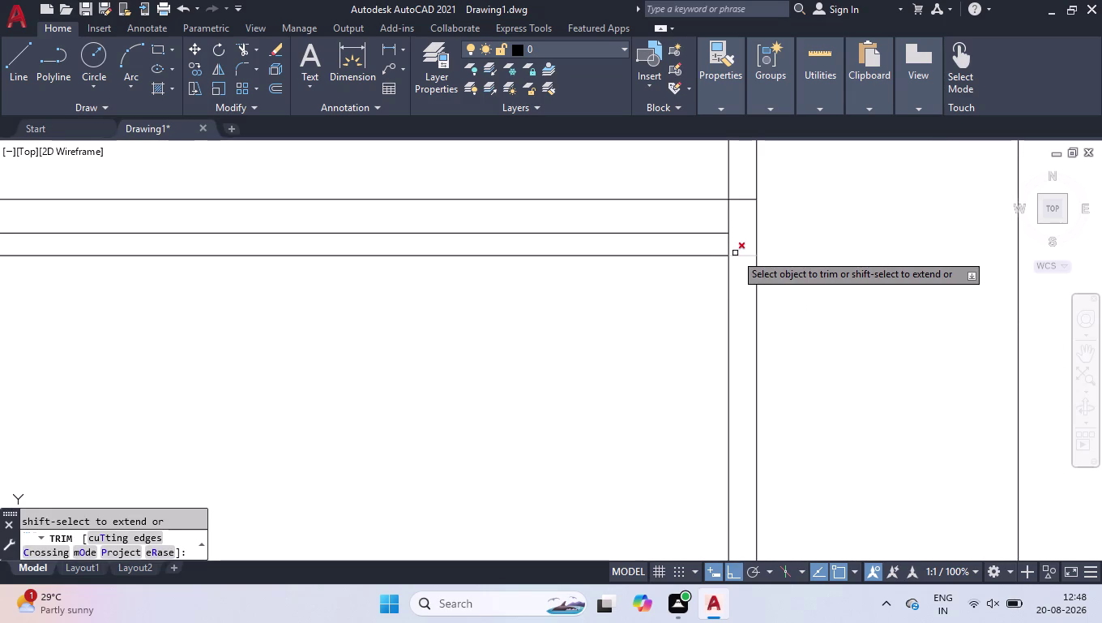
click(735, 253)
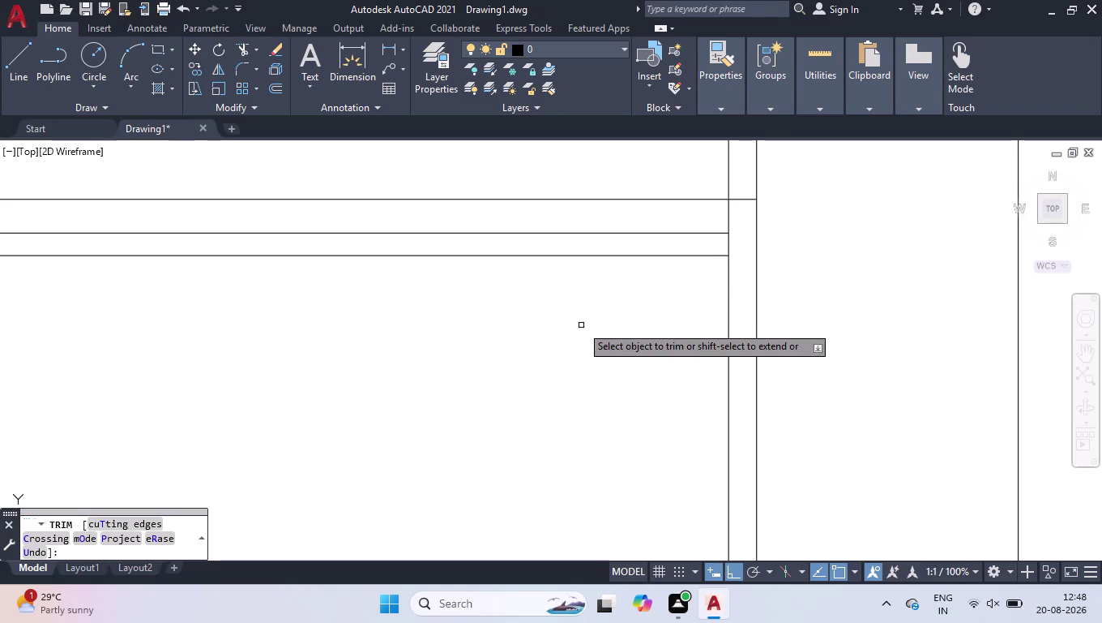
key(Return)
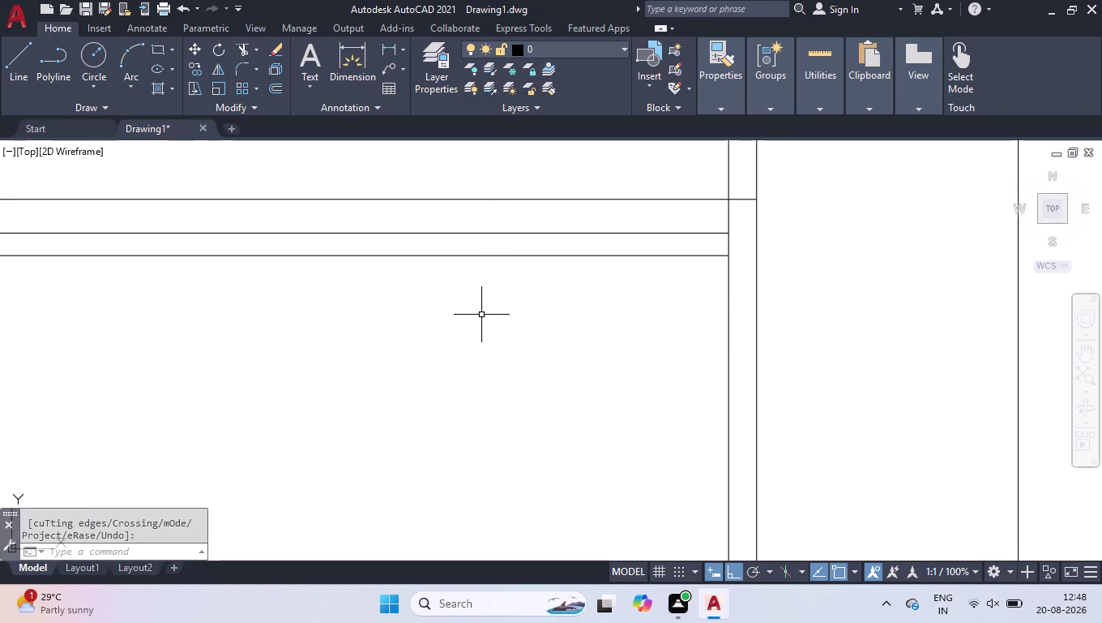
Offset the lower strip line 10 units to form a parallel edge.
key(space)
key(space)
key(space)
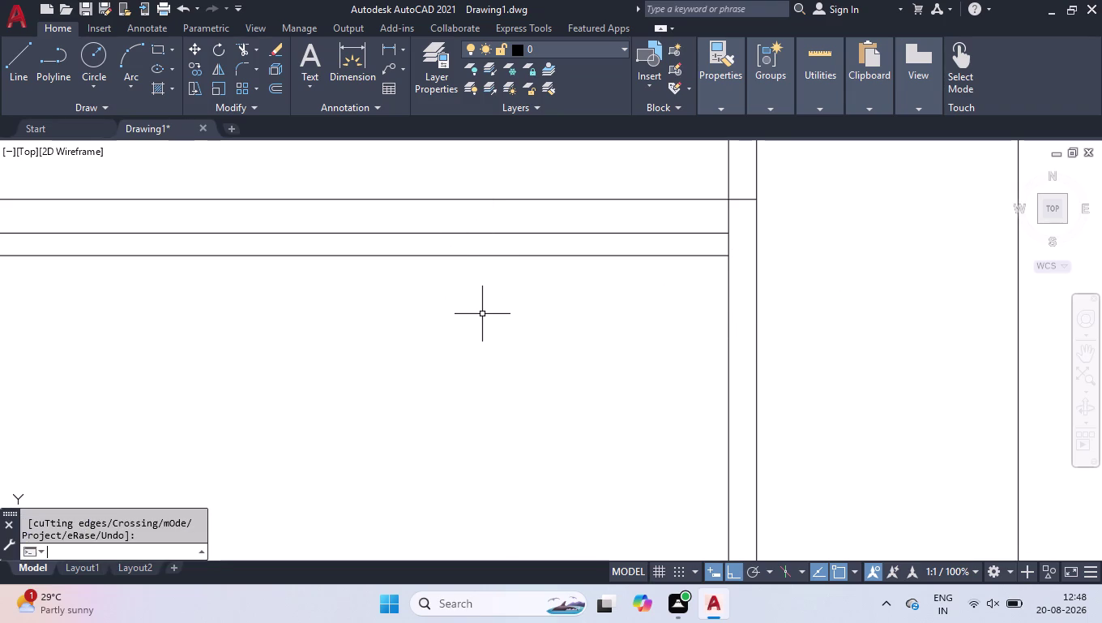
text(off)
key(Return)
text(1)
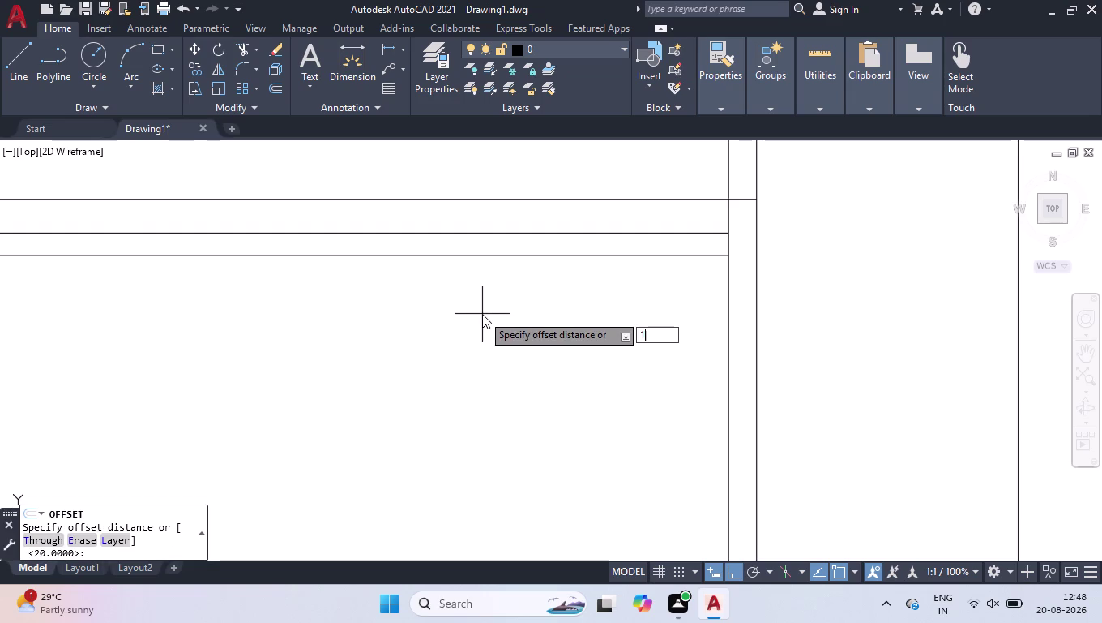
text(0)
key(Return)
click(634, 255)
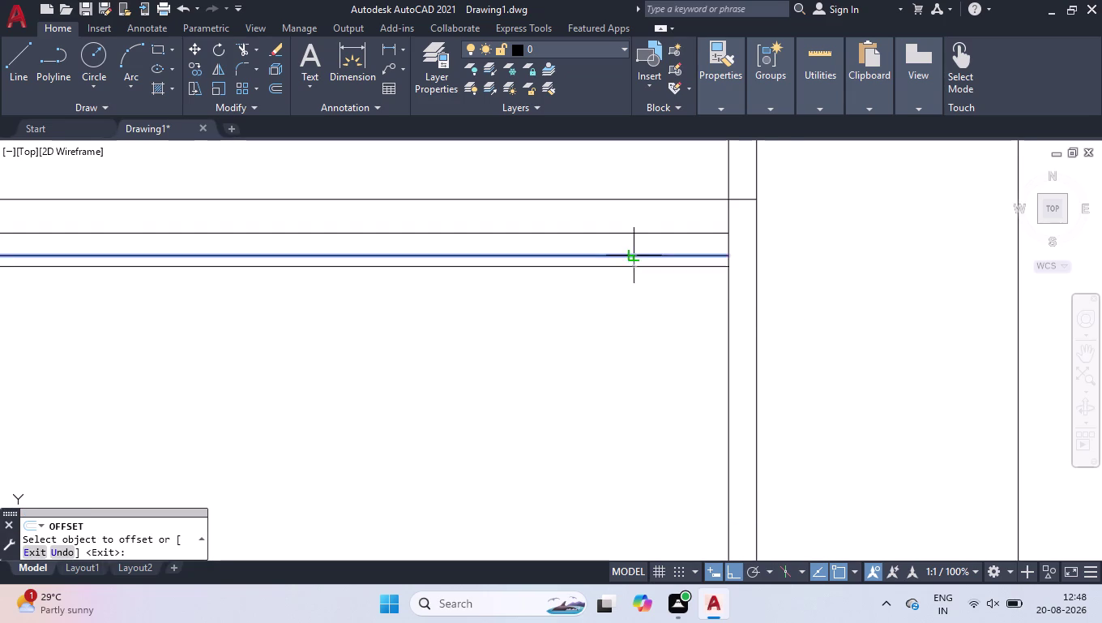
click(632, 242)
key(Return)
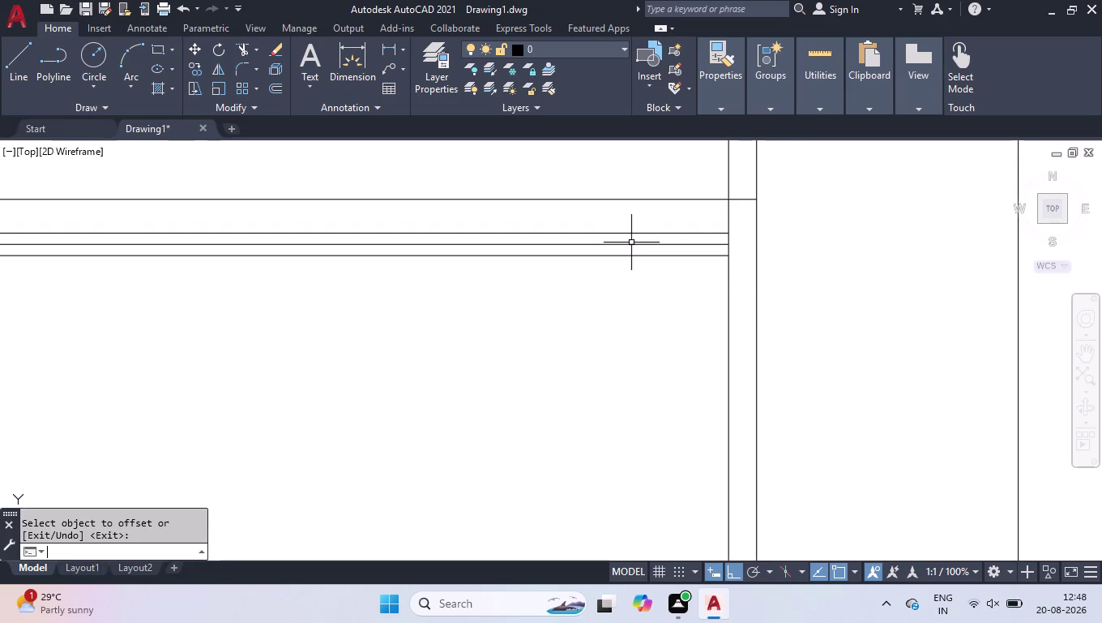
Cap the panel's right end with short lines down to its lower edge.
key(l)
key(Return)
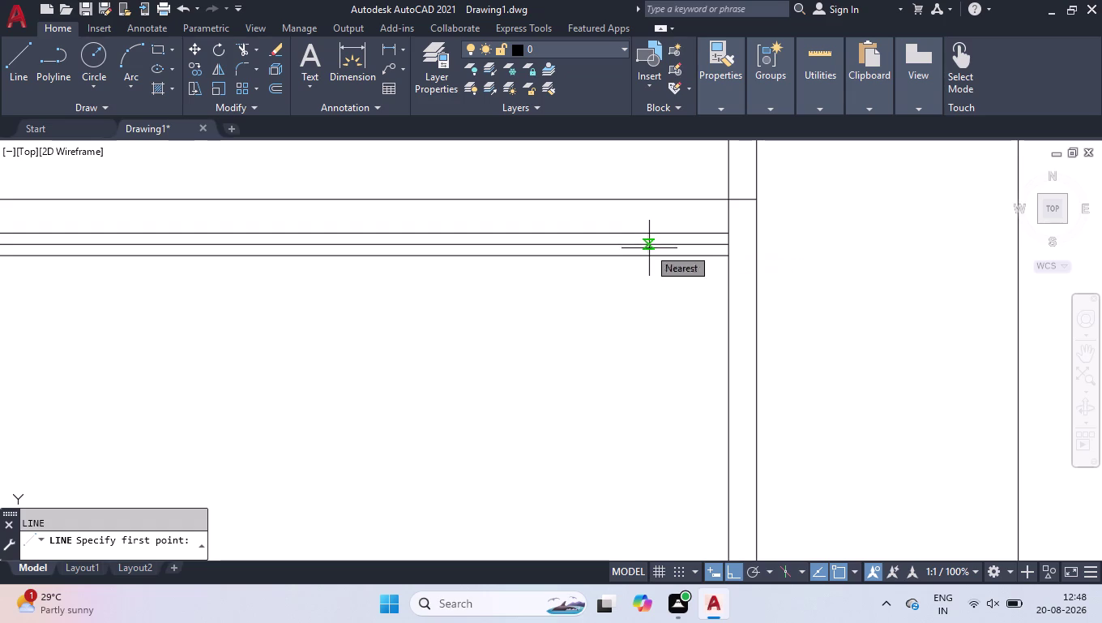
scroll(up, 3)
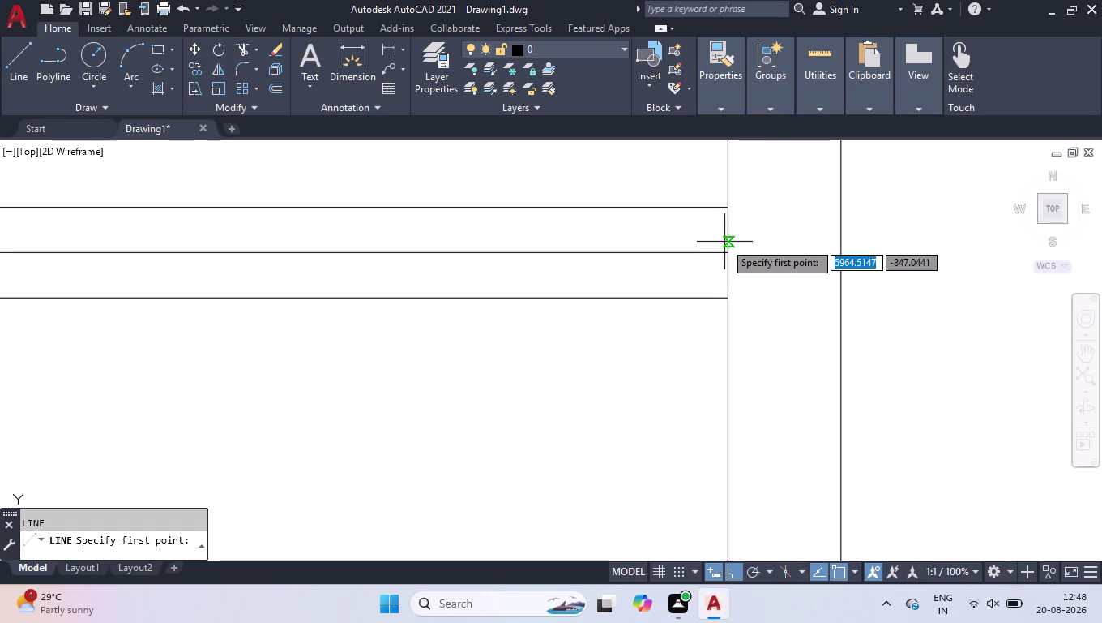
scroll(up, 3)
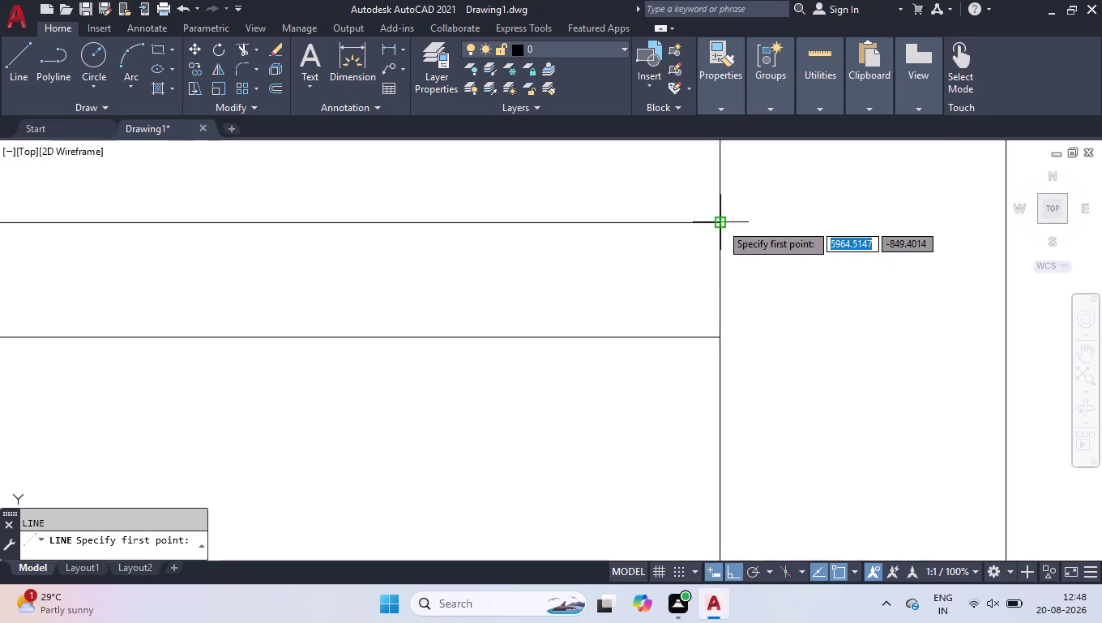
click(721, 222)
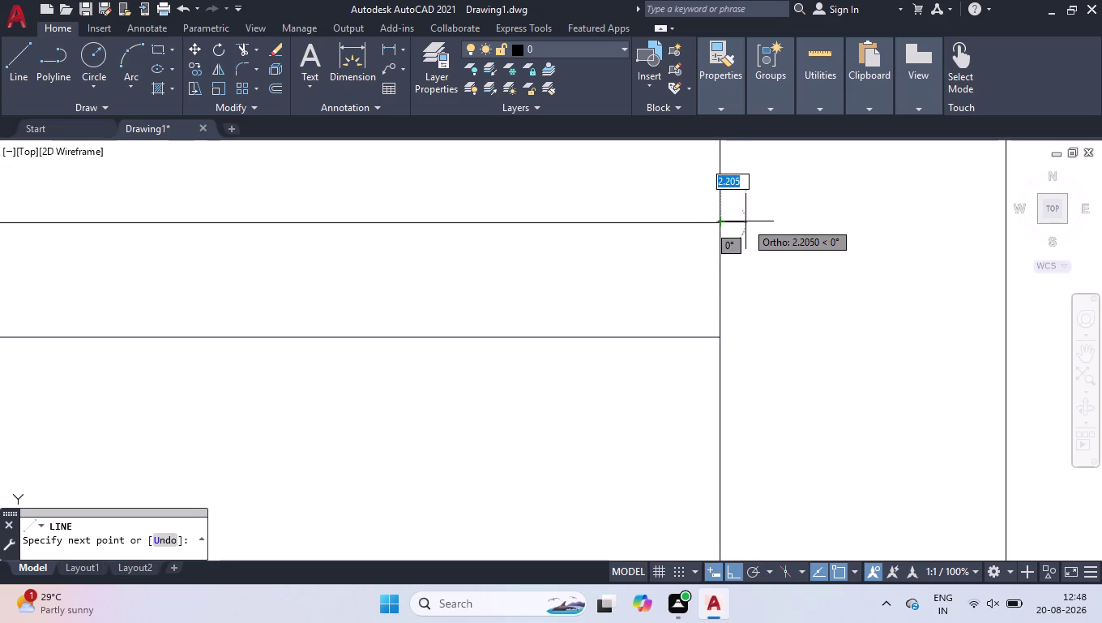
click(761, 222)
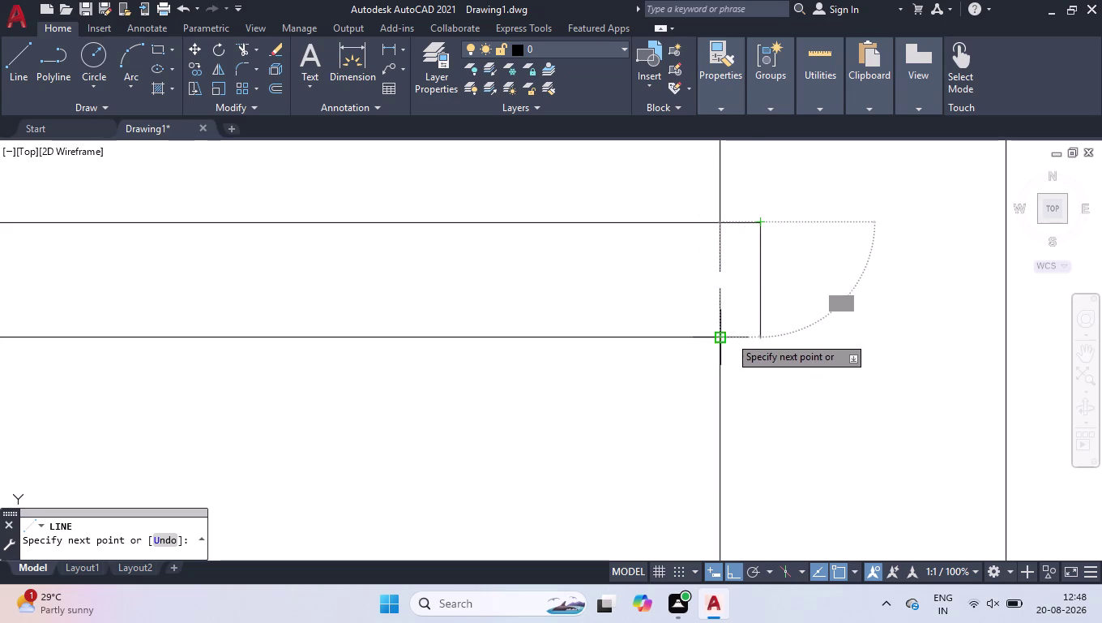
click(764, 336)
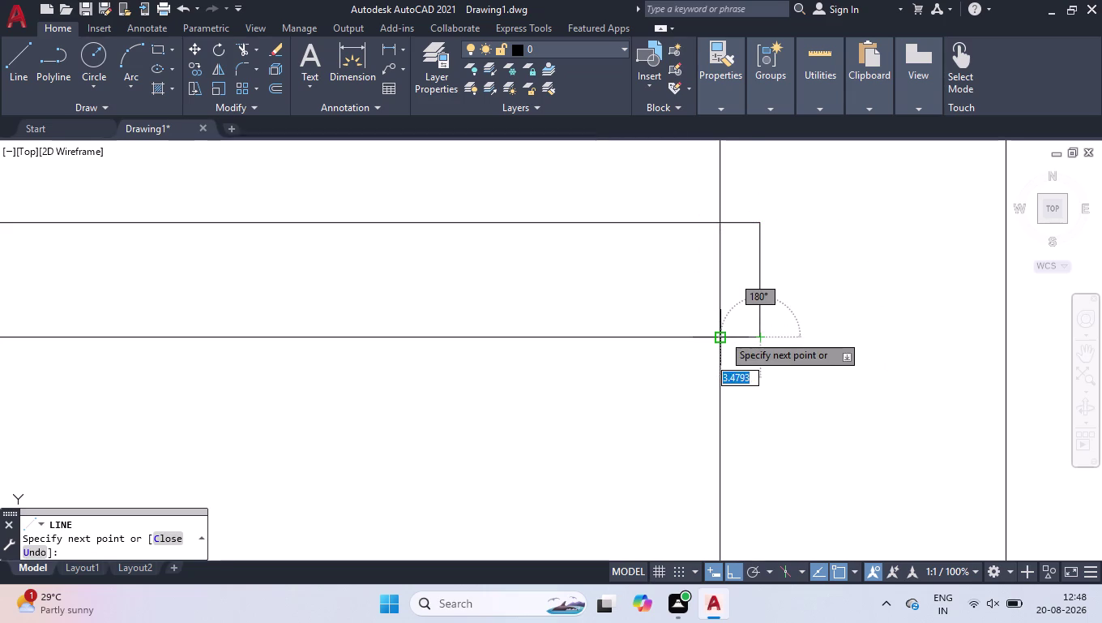
click(715, 334)
key(space)
scroll(down, 3)
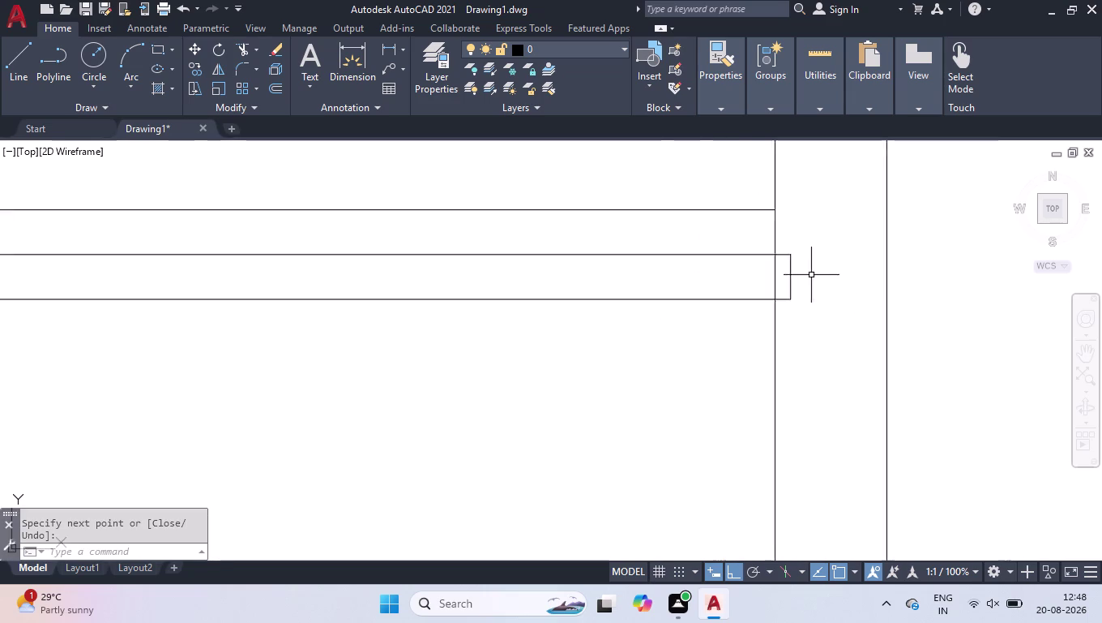
scroll(down, 3)
scroll(down, 3)
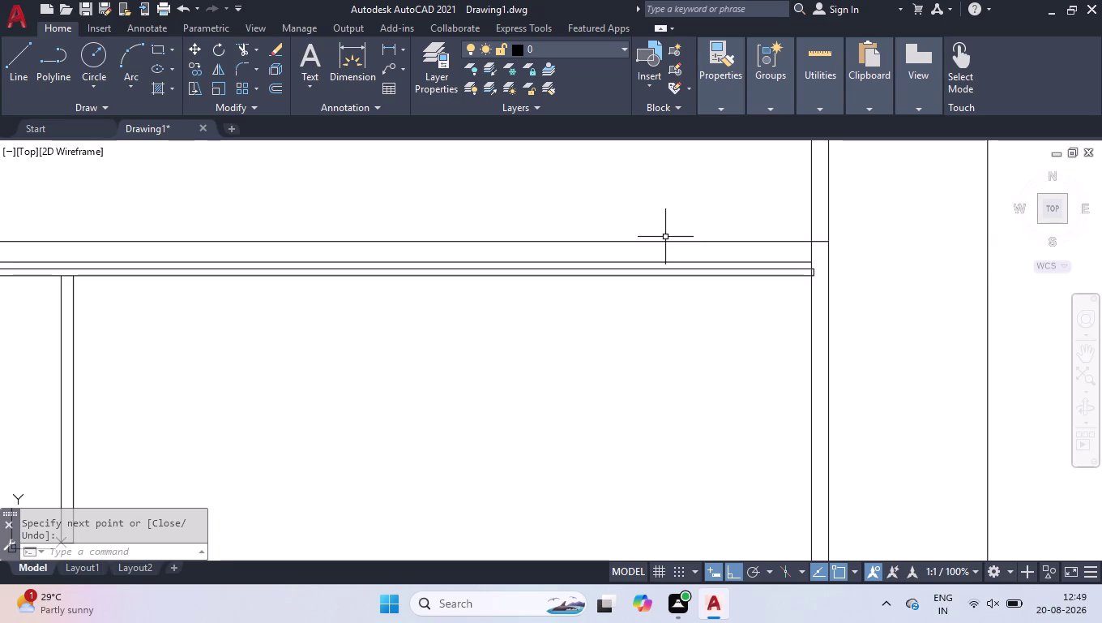
scroll(down, 3)
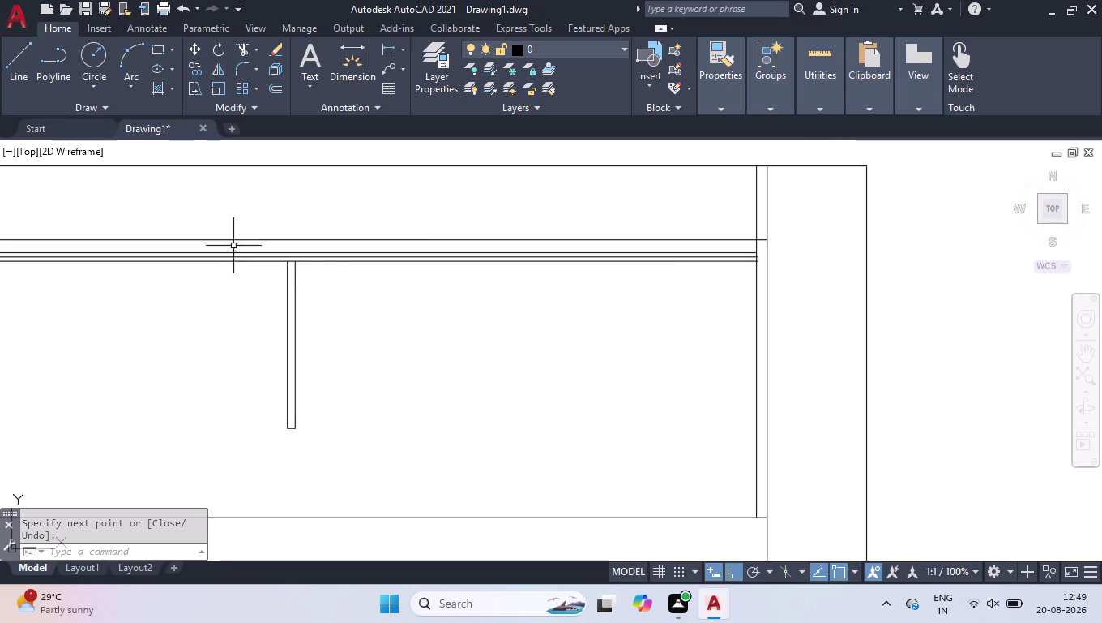
scroll(down, 3)
scroll(up, 3)
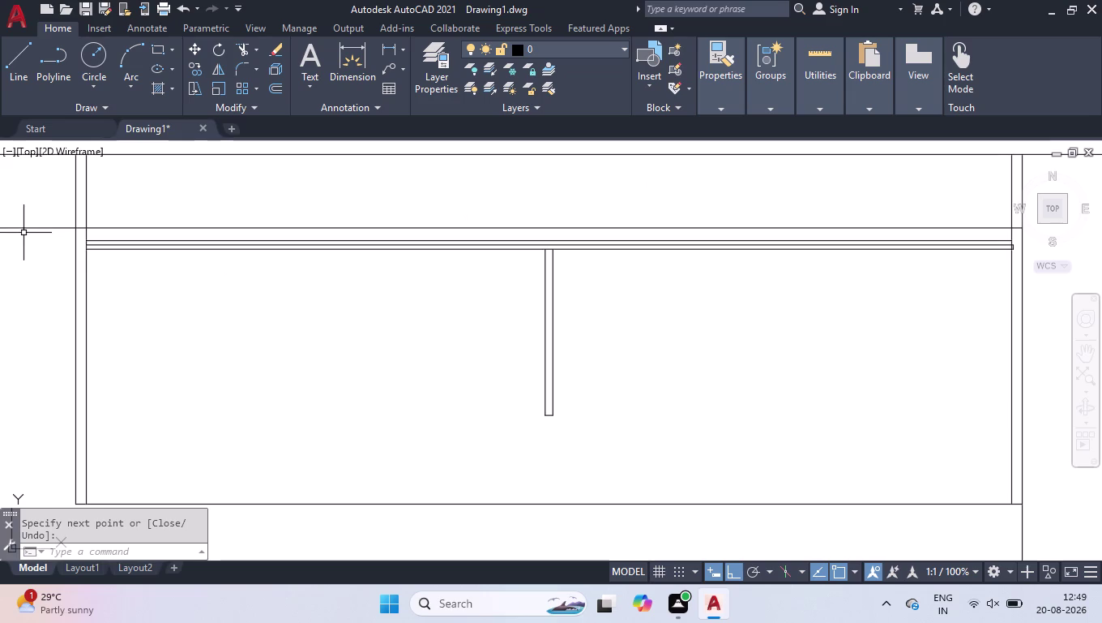
scroll(up, 3)
scroll(up, 3)
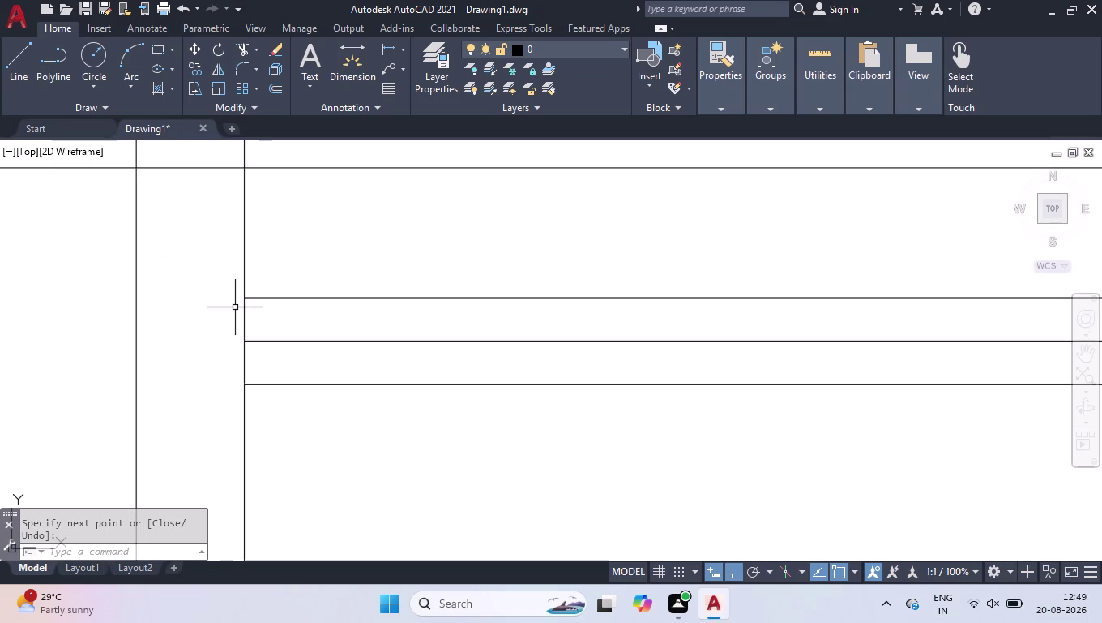
key(l)
key(Return)
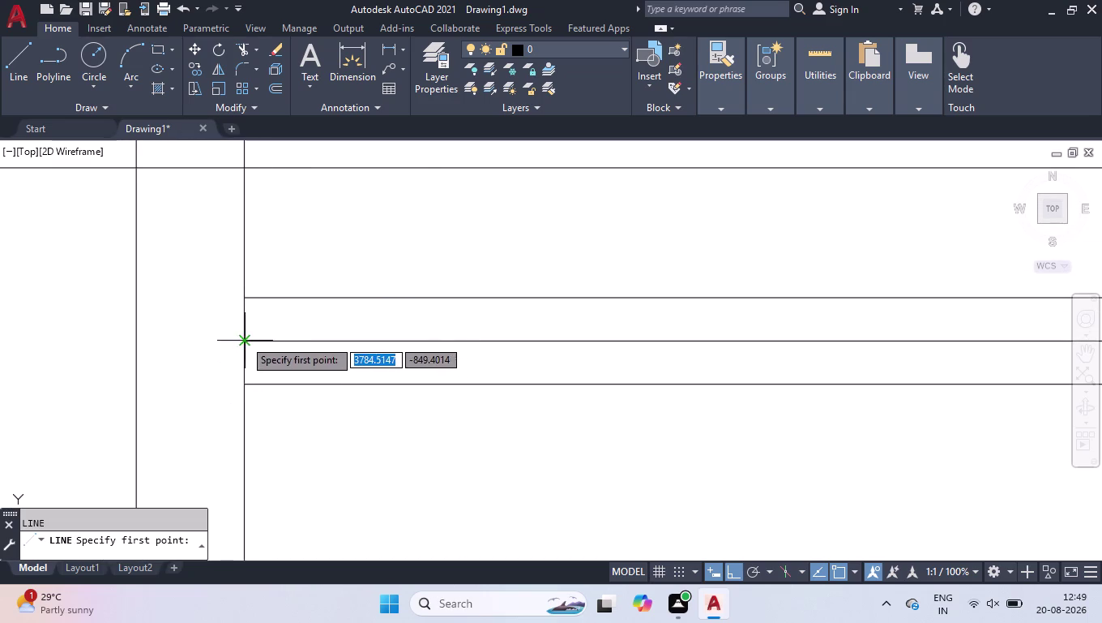
Cap the panel's left end with a 10-unit segment down to the lower edge.
click(244, 339)
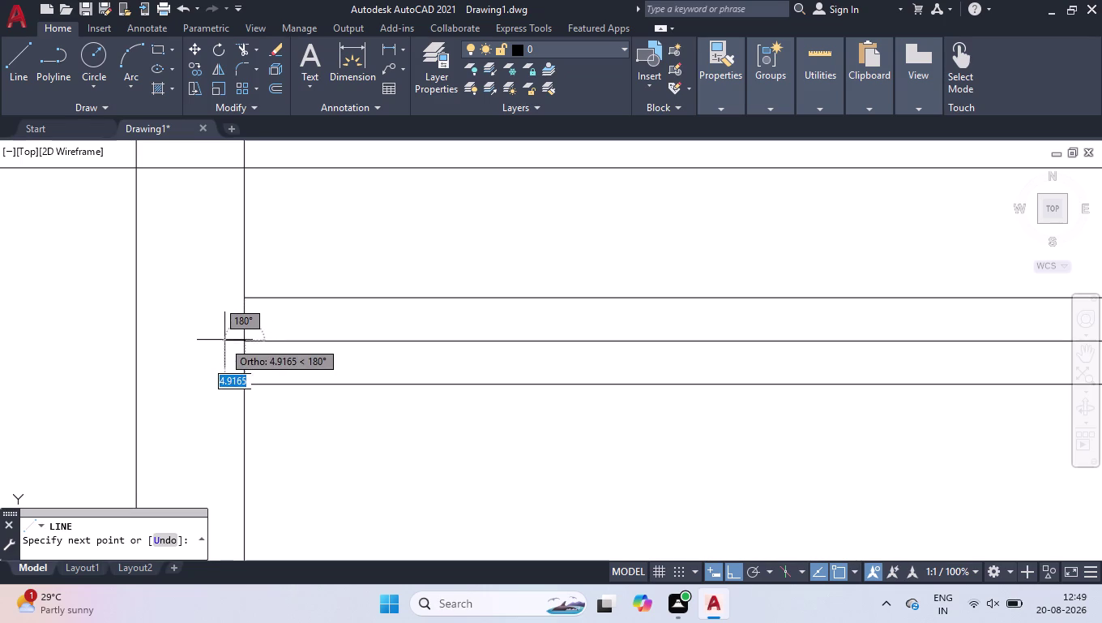
click(224, 339)
text(1)
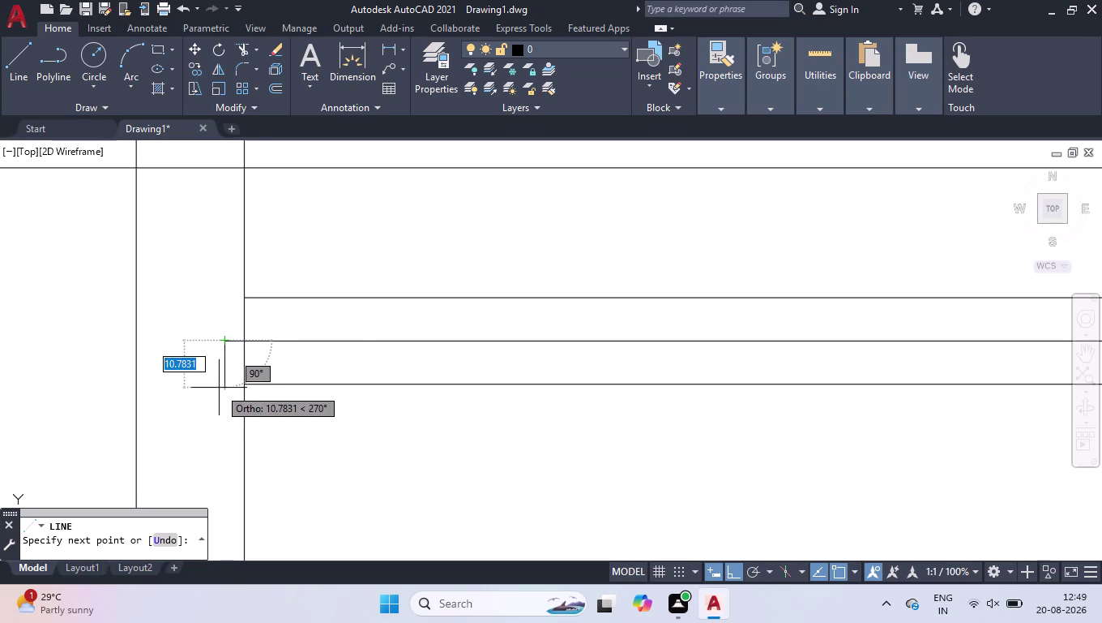
text(0)
key(Return)
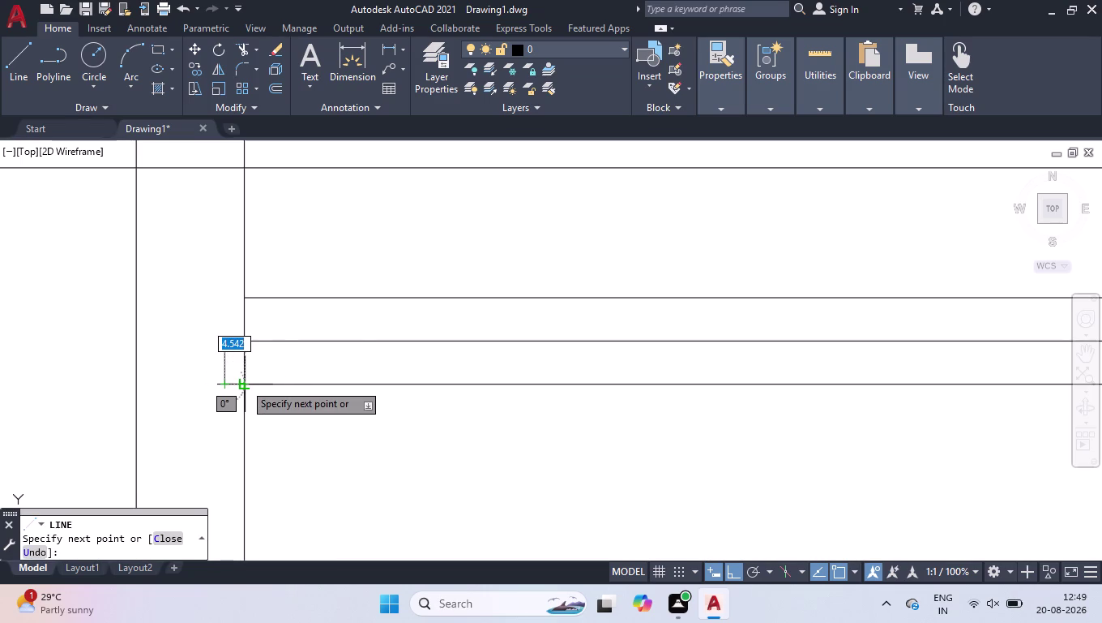
click(244, 383)
key(space)
scroll(down, 3)
scroll(down, 3)
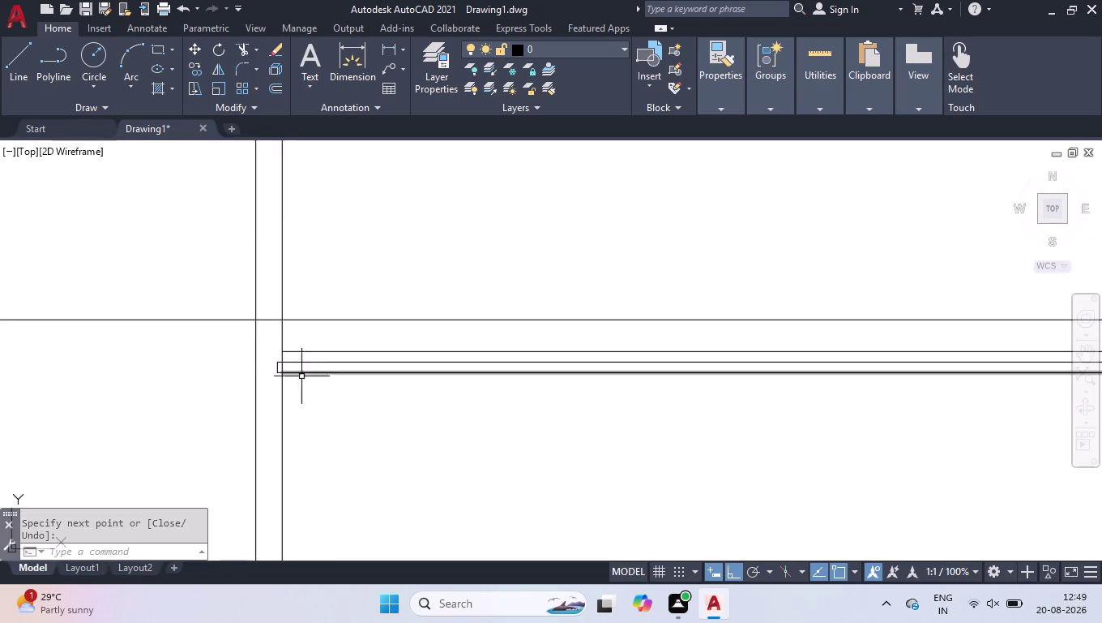
scroll(down, 3)
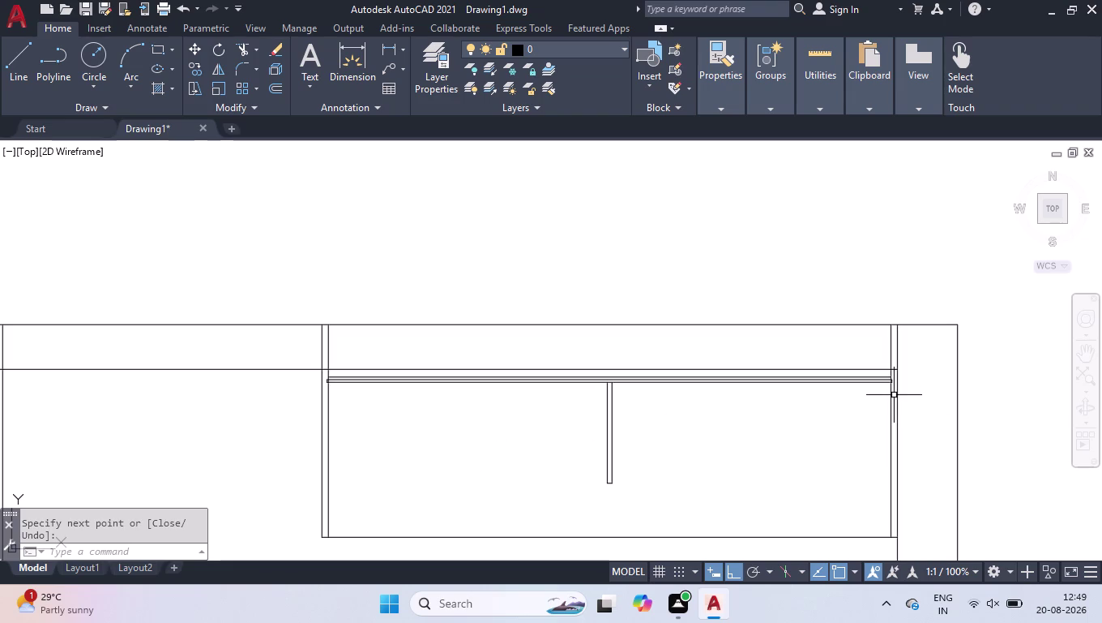
Trim the wall segments crossing the top band.
text(tr)
key(Return)
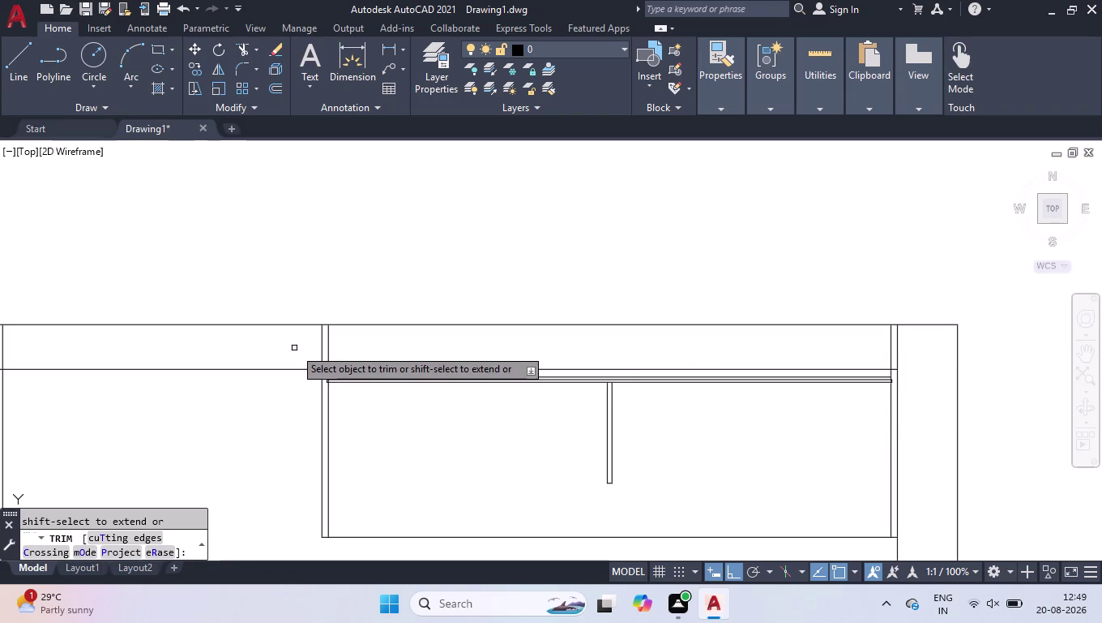
drag(294, 347, 312, 349)
click(346, 349)
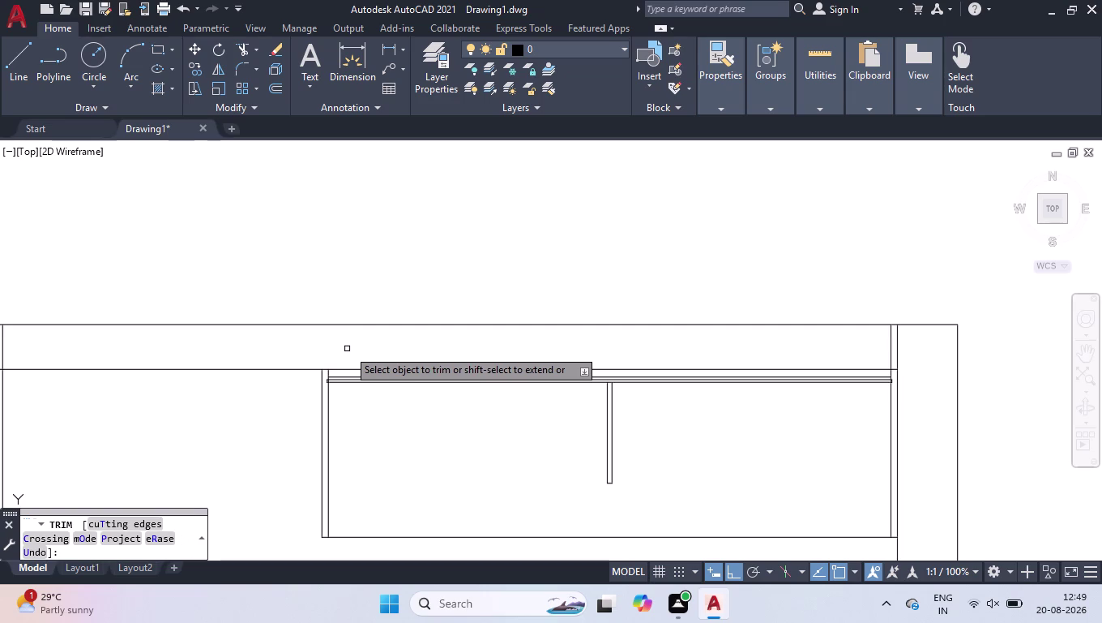
click(891, 350)
key(Return)
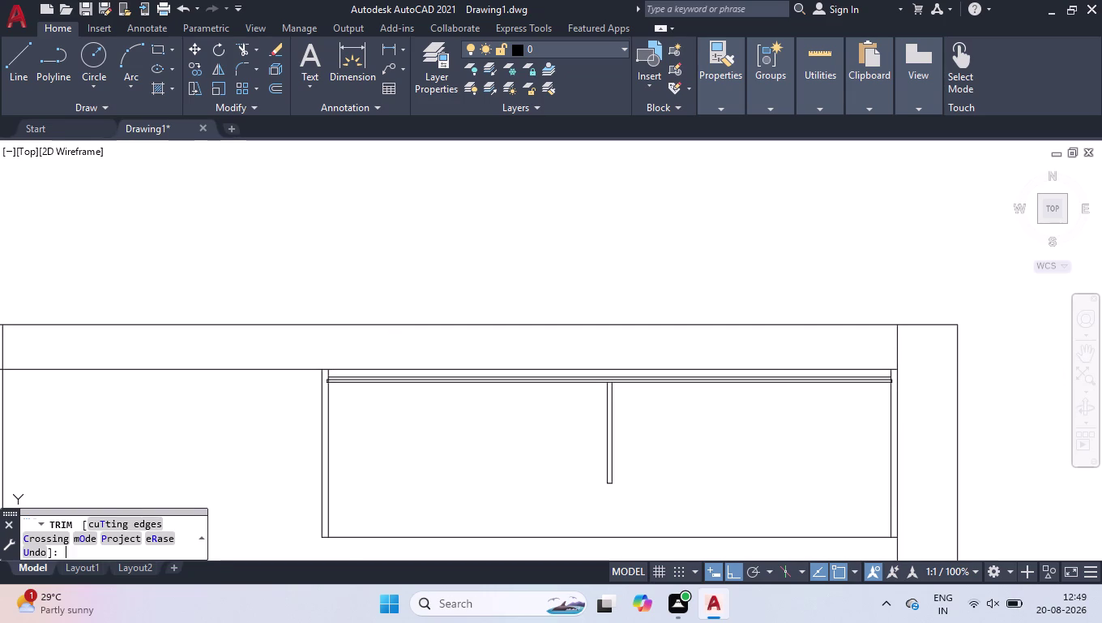
scroll(down, 3)
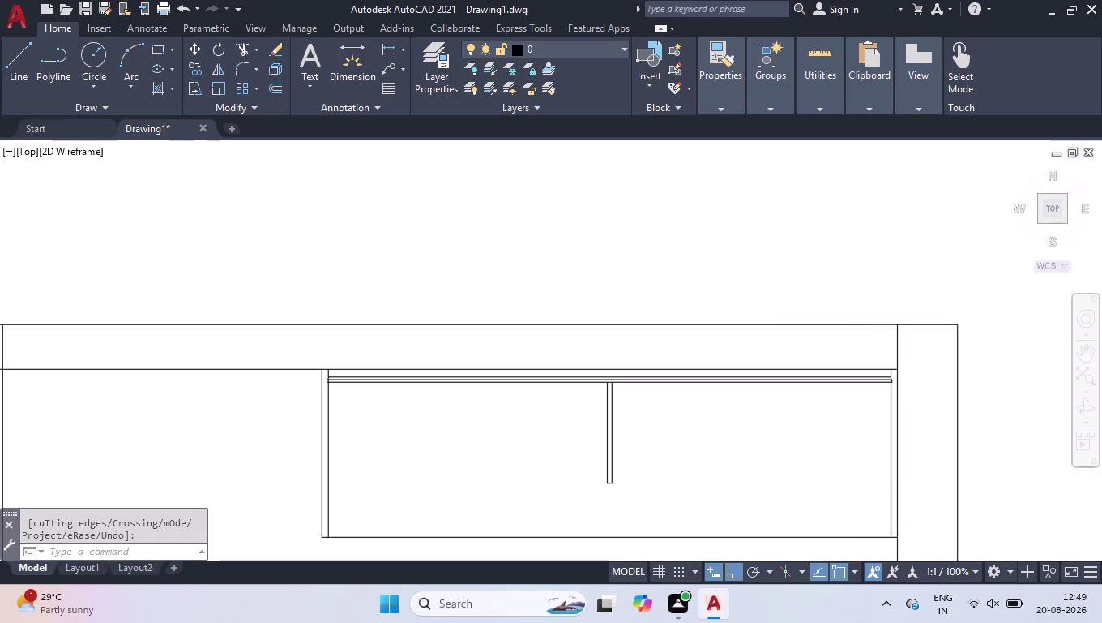
Draw bottom-edge lines from the panel's lower left corner, including an 18-unit segment.
scroll(up, 3)
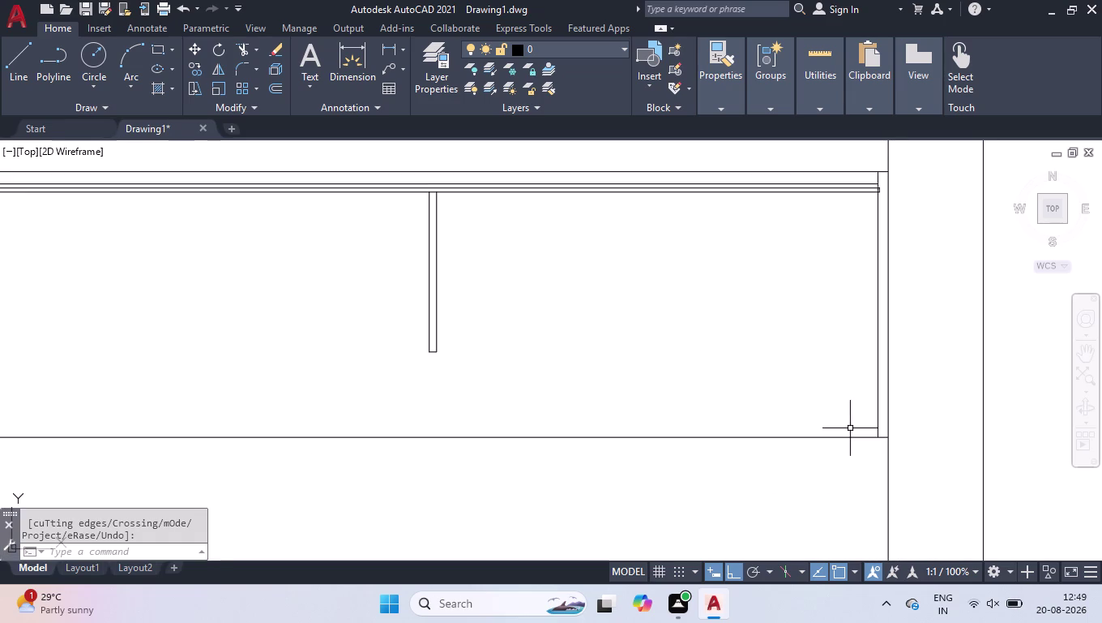
scroll(down, 3)
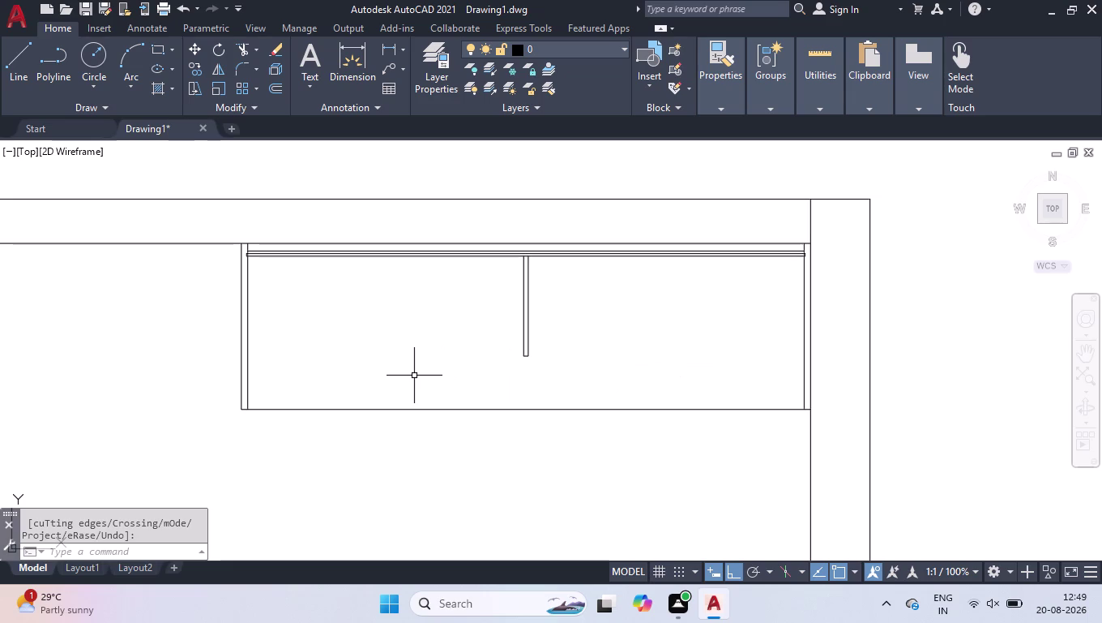
key(l)
key(Return)
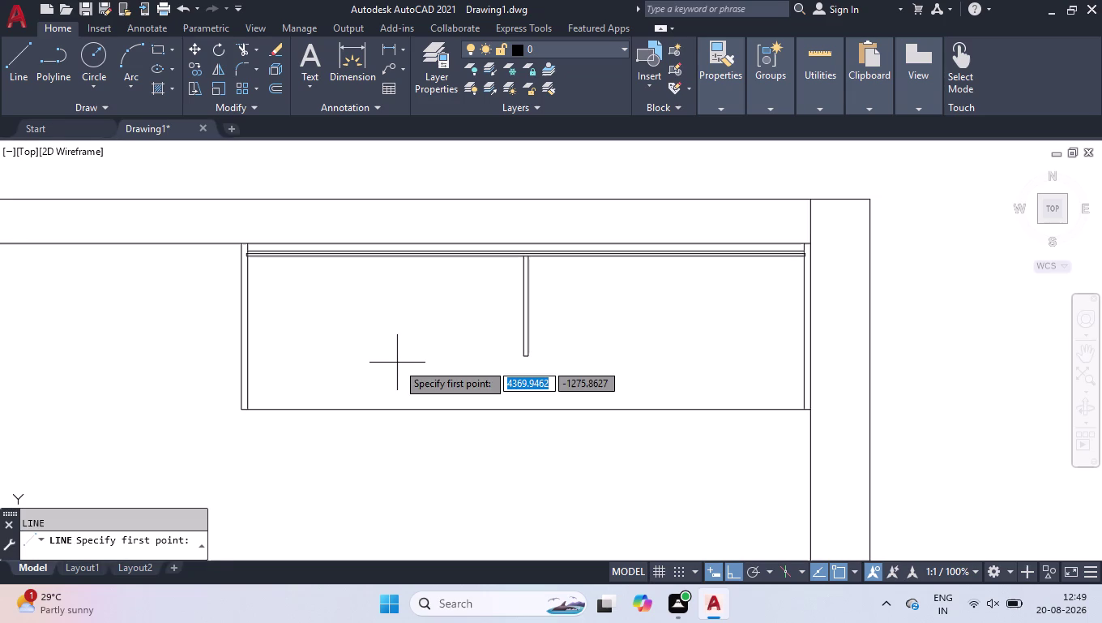
click(248, 407)
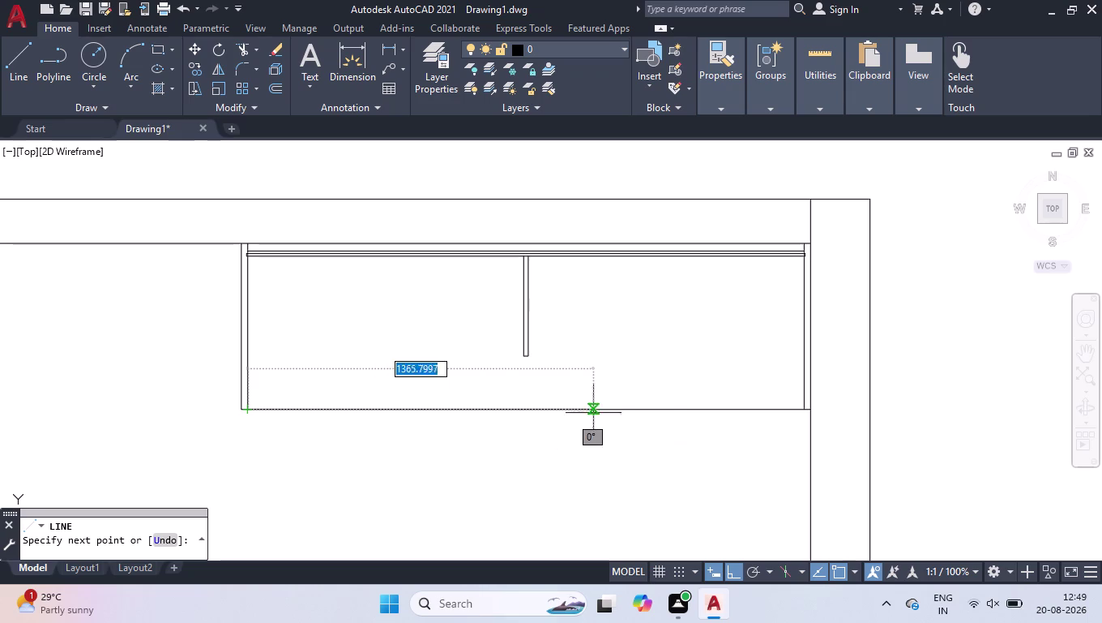
scroll(up, 3)
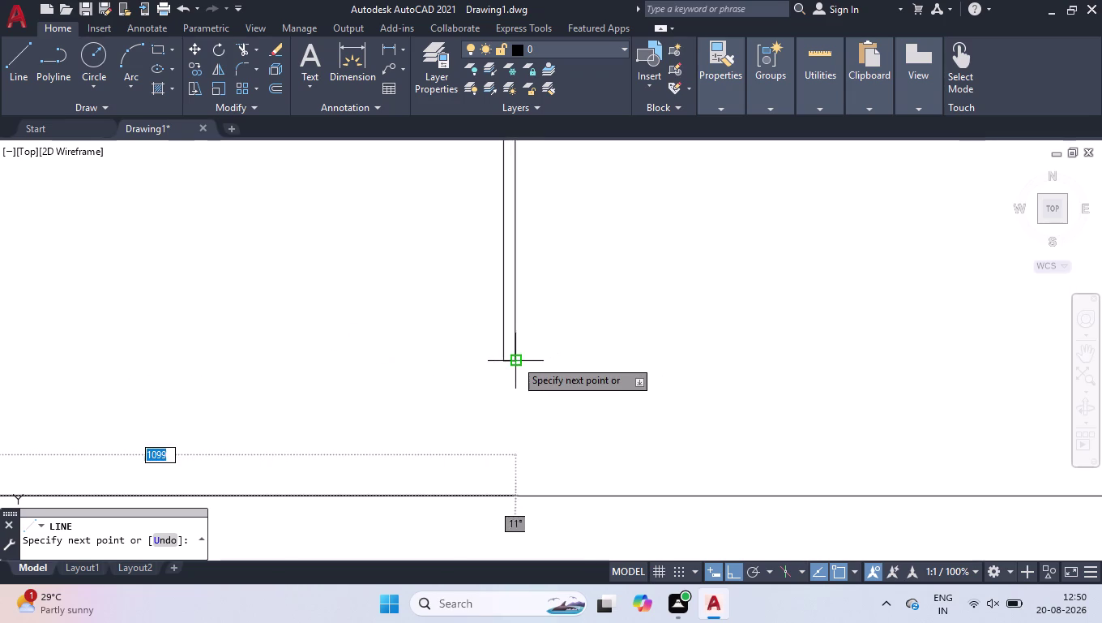
click(515, 493)
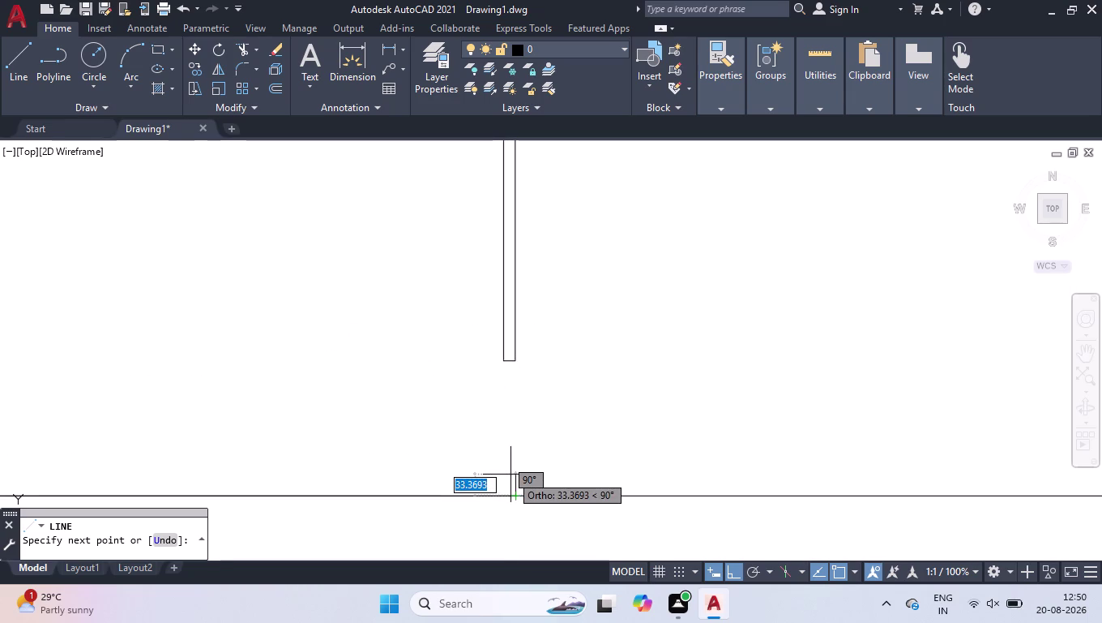
text(18)
key(Return)
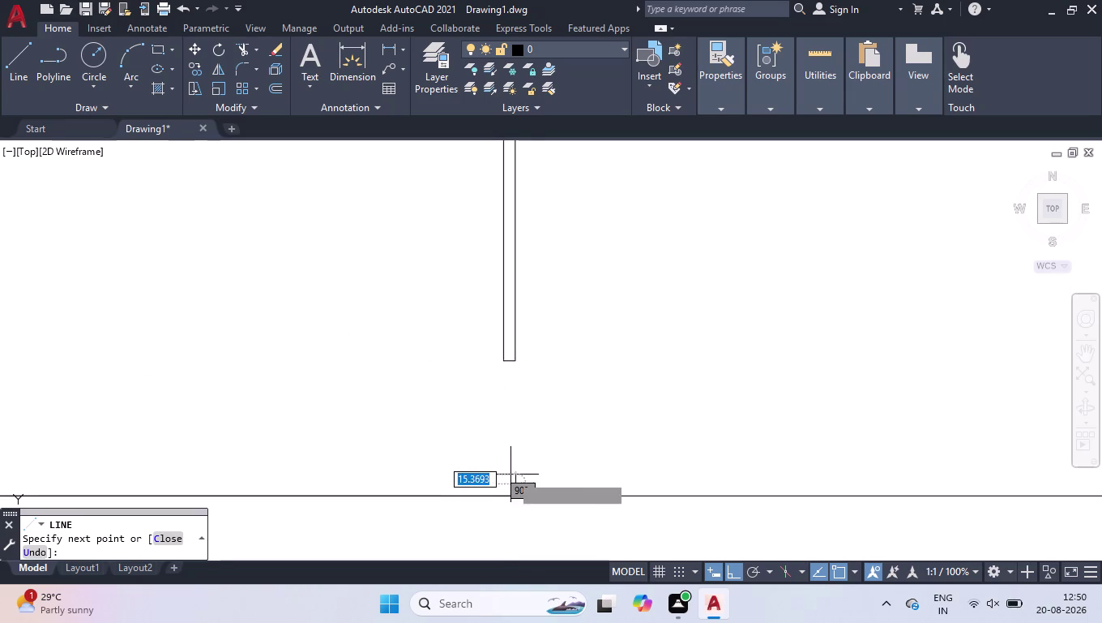
scroll(down, 3)
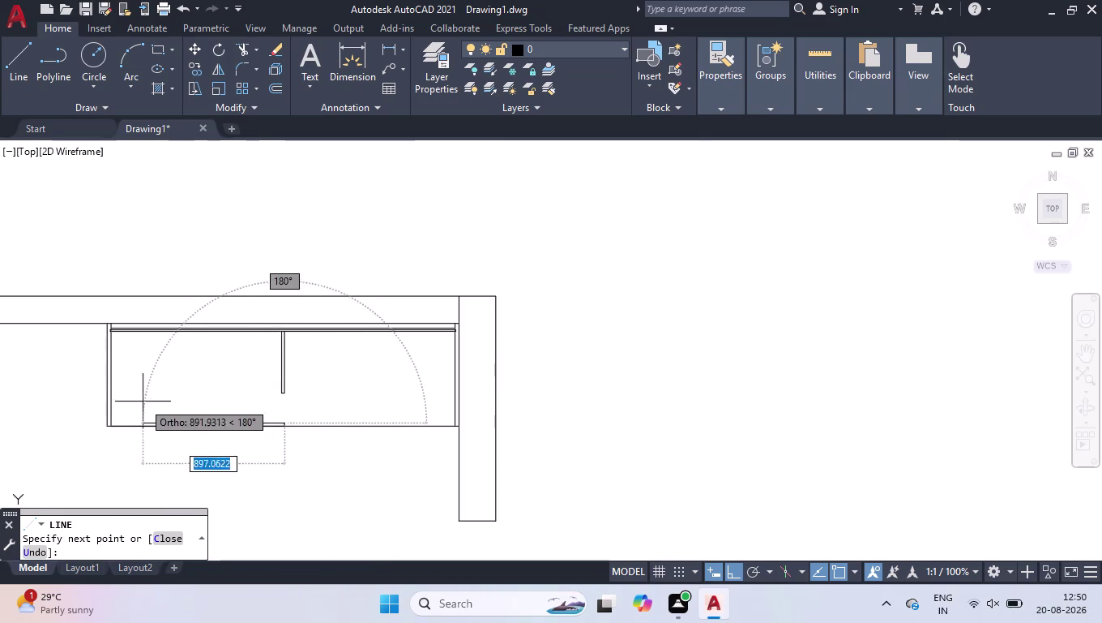
scroll(up, 3)
scroll(down, 3)
scroll(up, 3)
scroll(up, 3)
click(107, 419)
key(space)
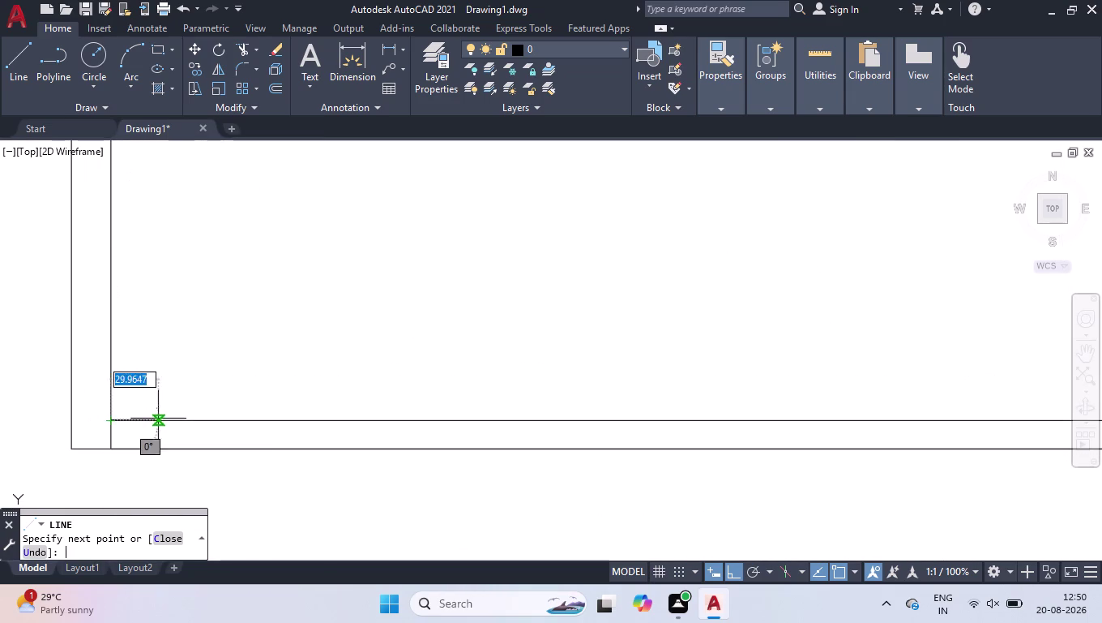
scroll(down, 3)
scroll(down, 3)
scroll(up, 3)
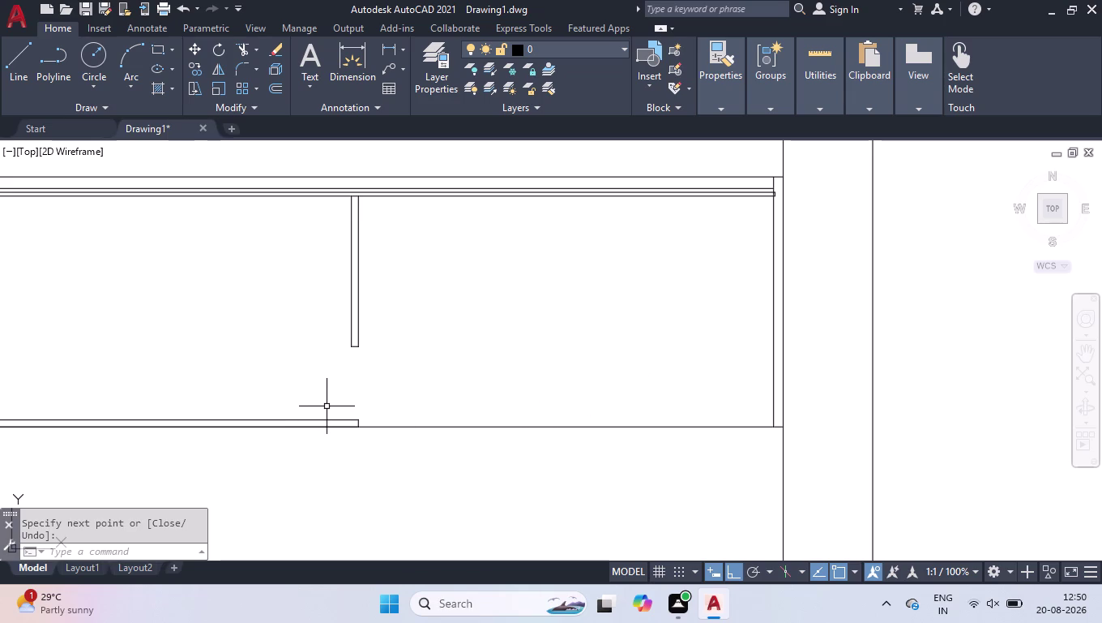
Draw the shutter strip outline with 20, 5 and 18-unit segments ending at the right wall.
key(l)
key(Return)
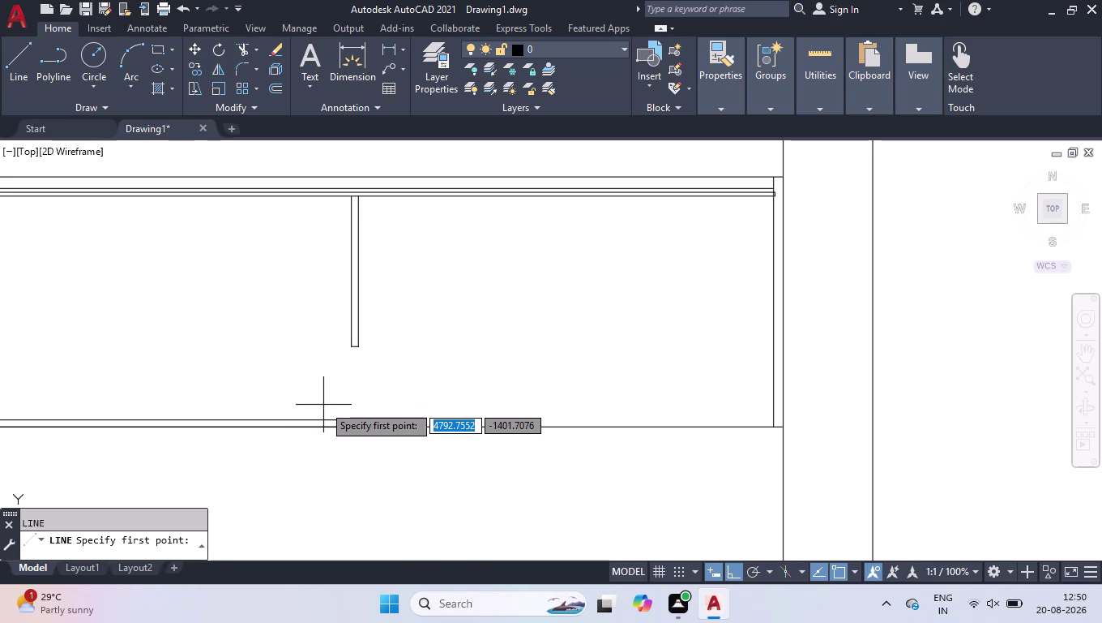
click(774, 428)
text(20)
key(Return)
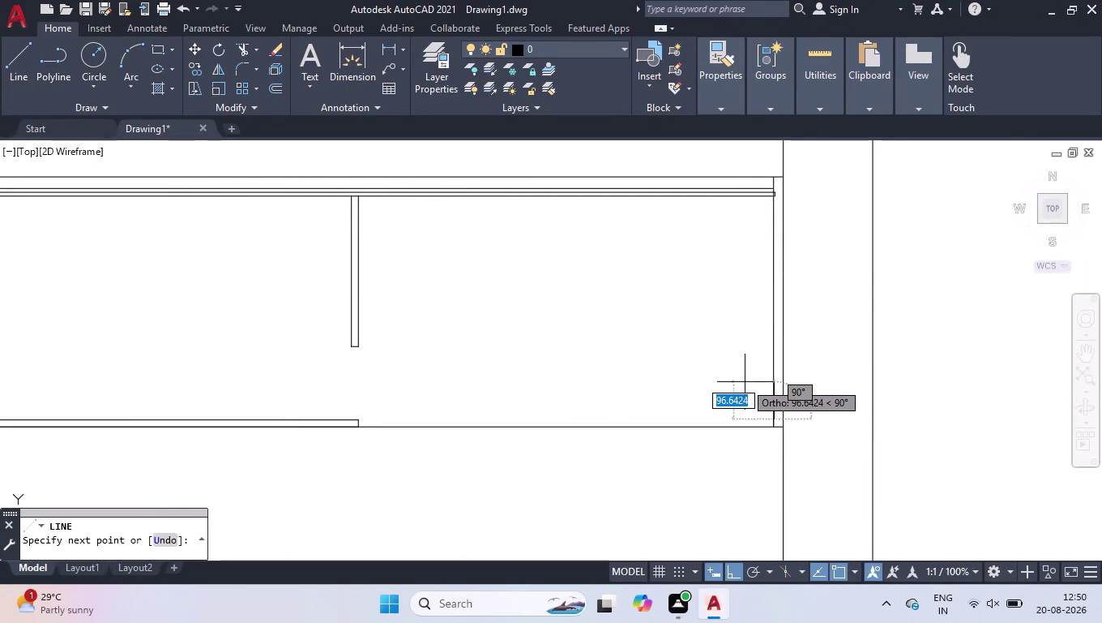
key(5)
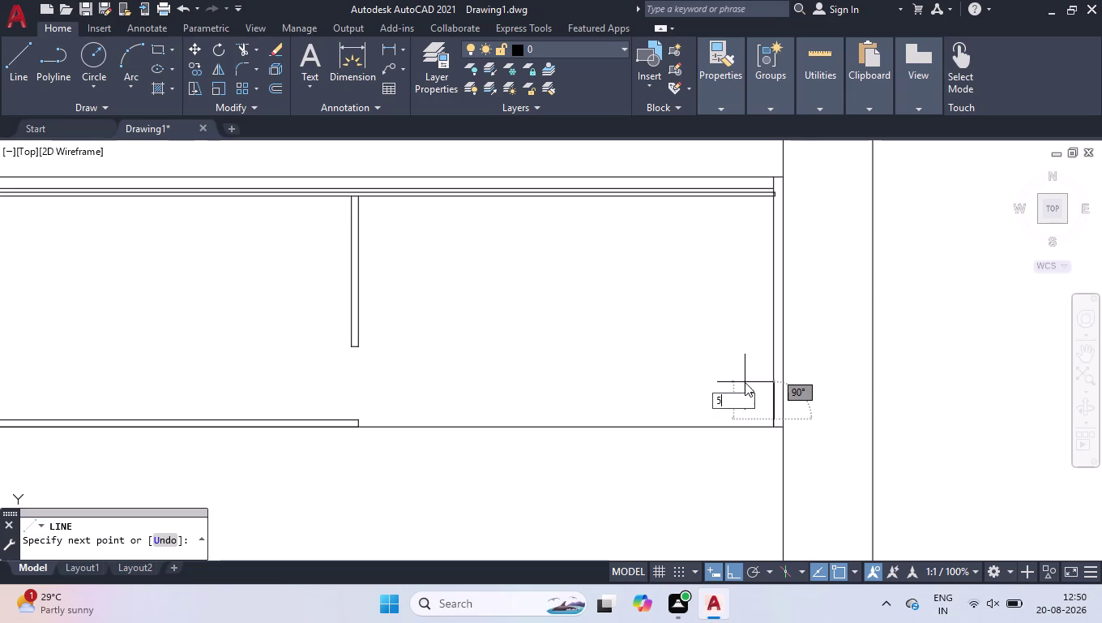
key(Return)
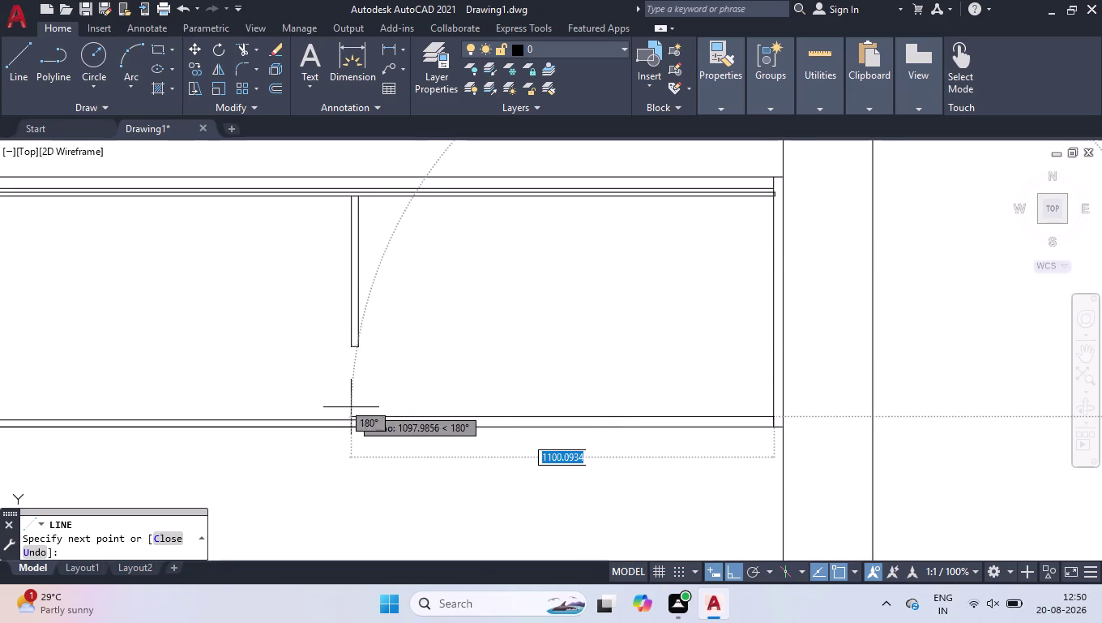
scroll(up, 3)
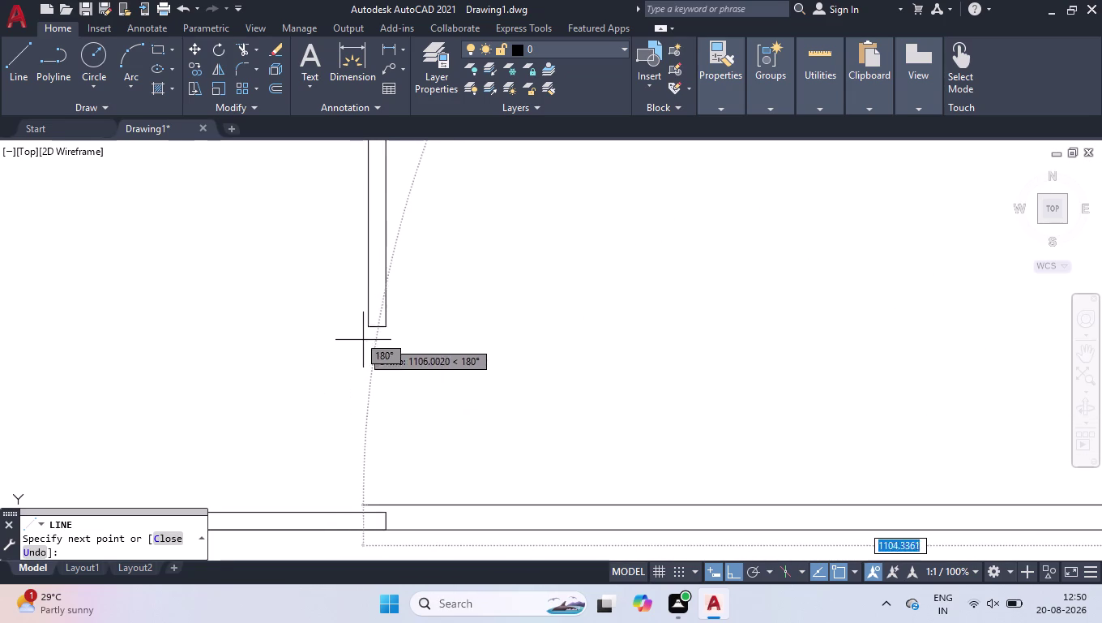
click(367, 487)
text(1)
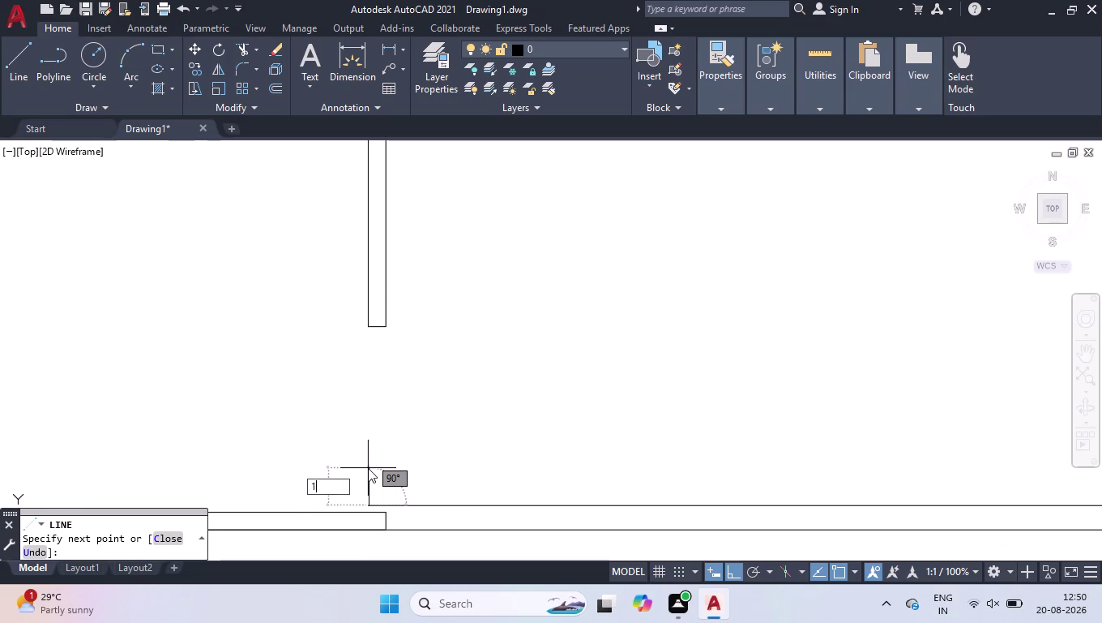
text(8)
key(Return)
scroll(down, 3)
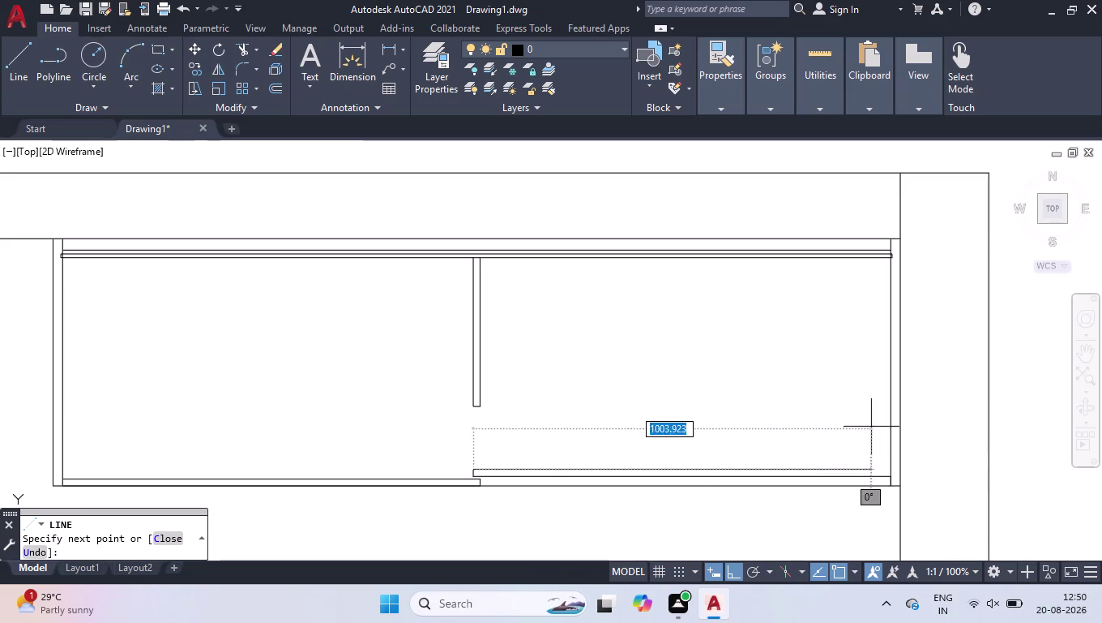
scroll(up, 3)
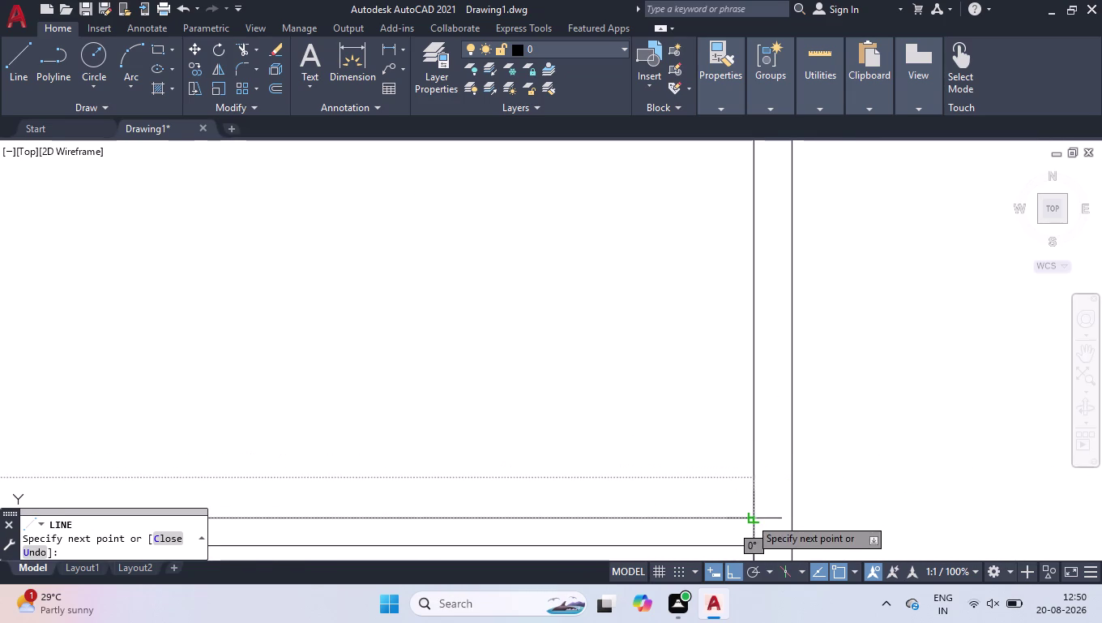
click(749, 518)
key(space)
Erase the two short vertical line pieces at the panel's right end.
scroll(down, 3)
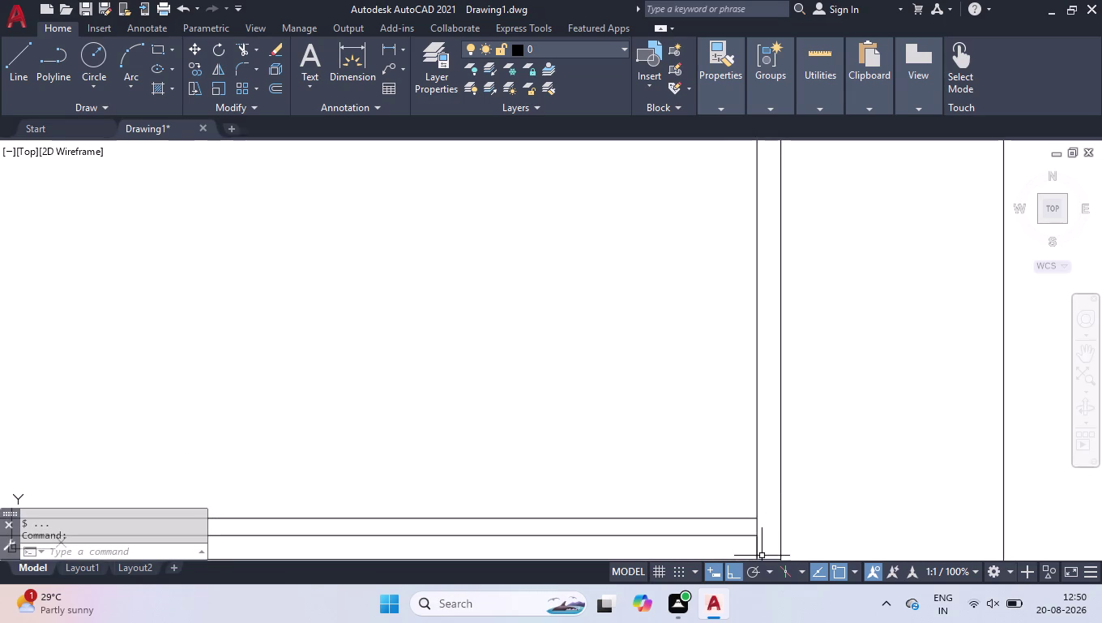
scroll(down, 3)
scroll(up, 3)
click(773, 429)
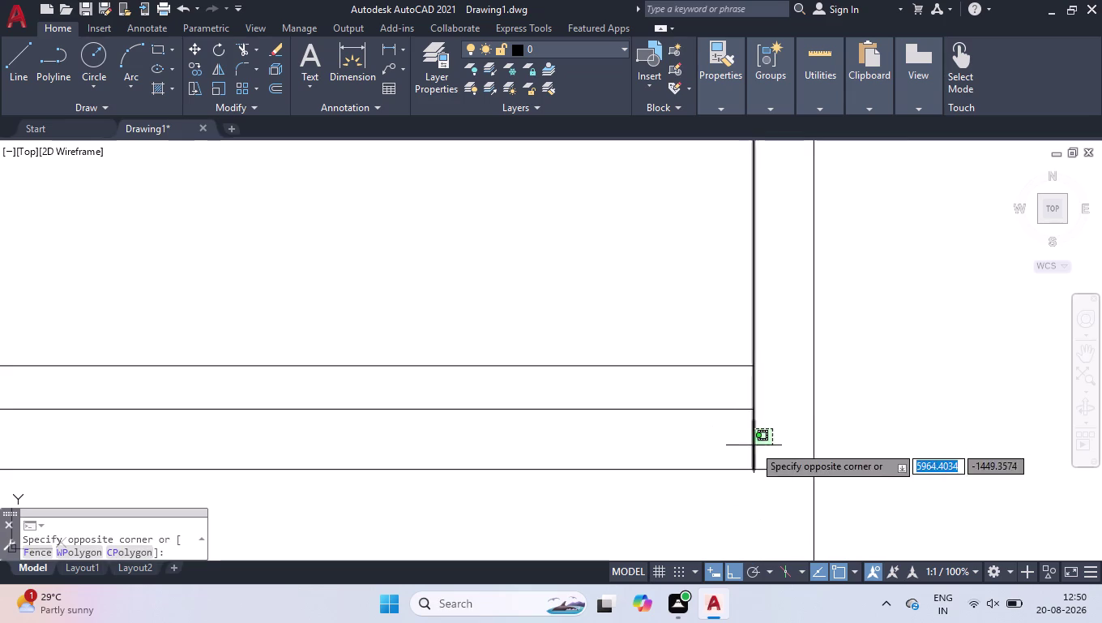
click(768, 440)
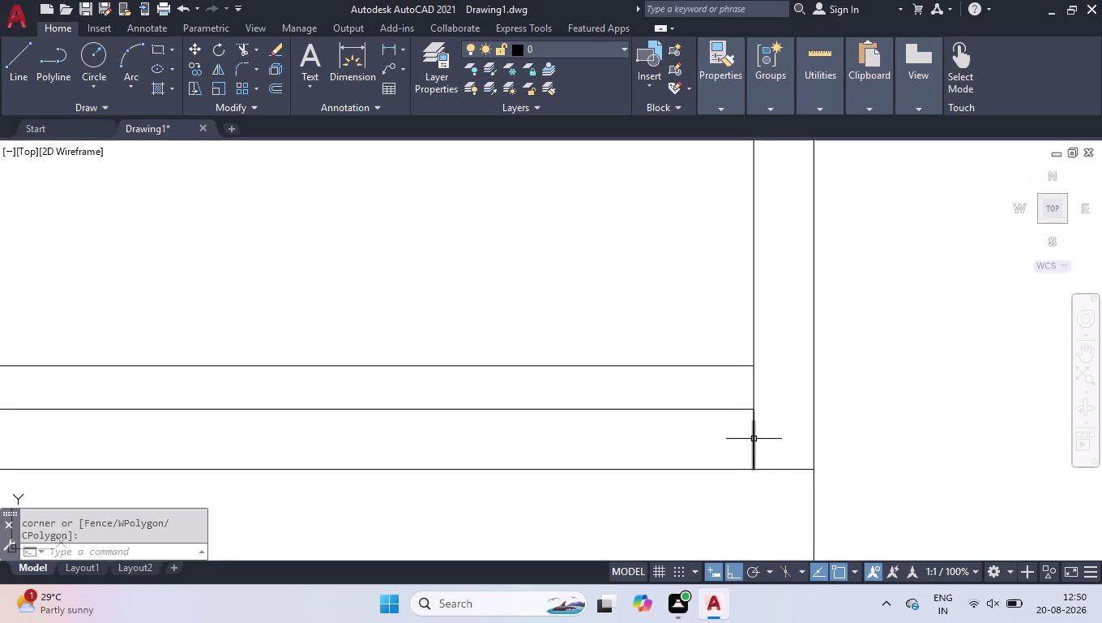
click(754, 452)
scroll(up, 3)
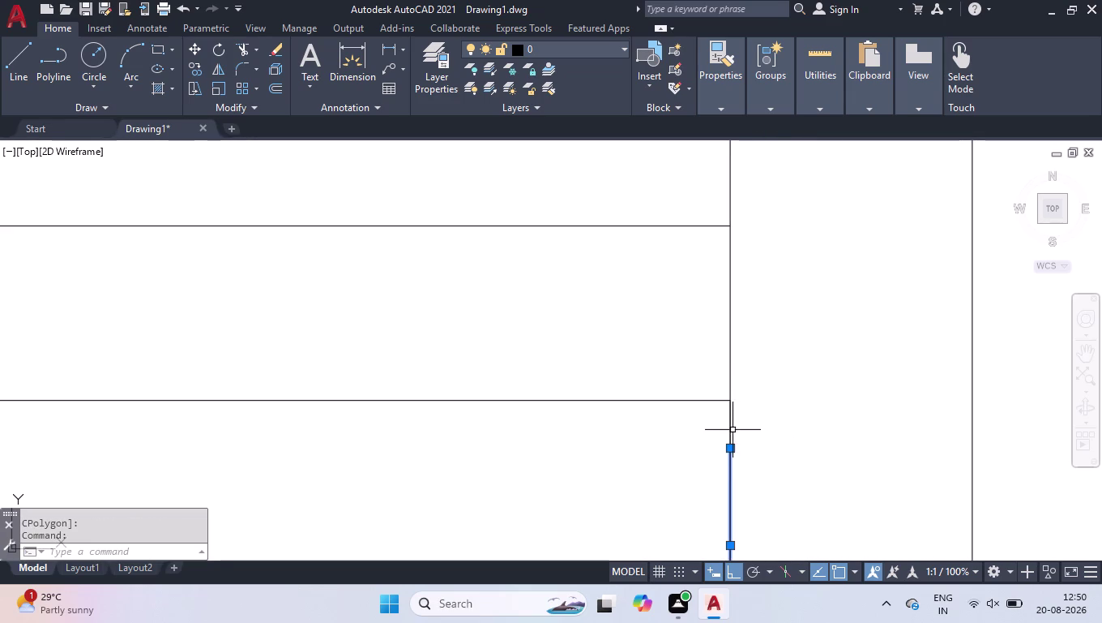
click(729, 421)
key(Delete)
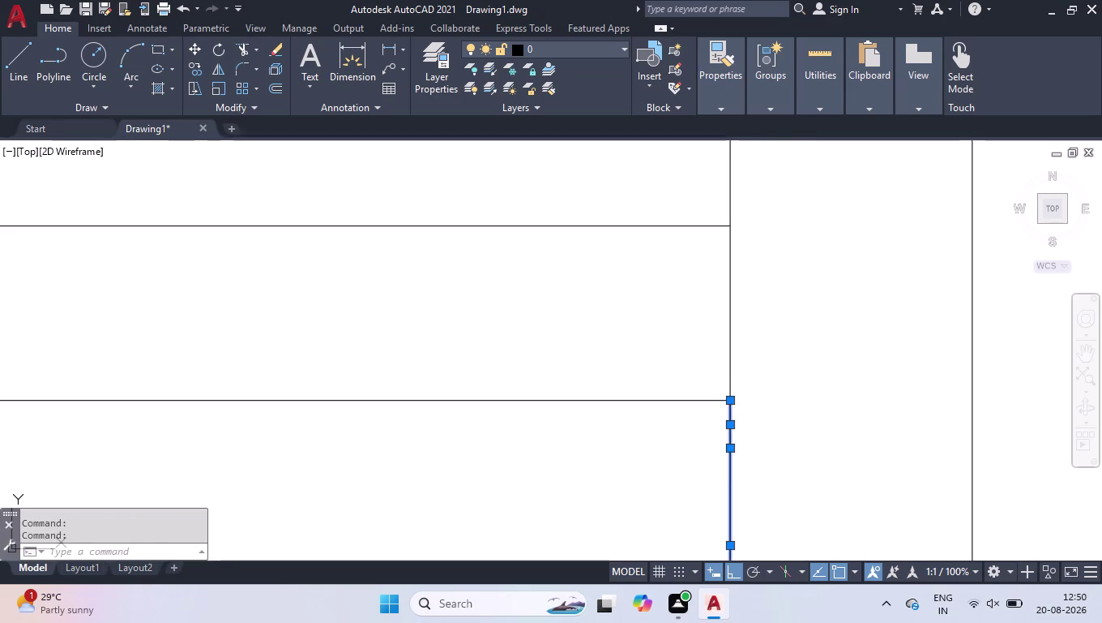
scroll(down, 3)
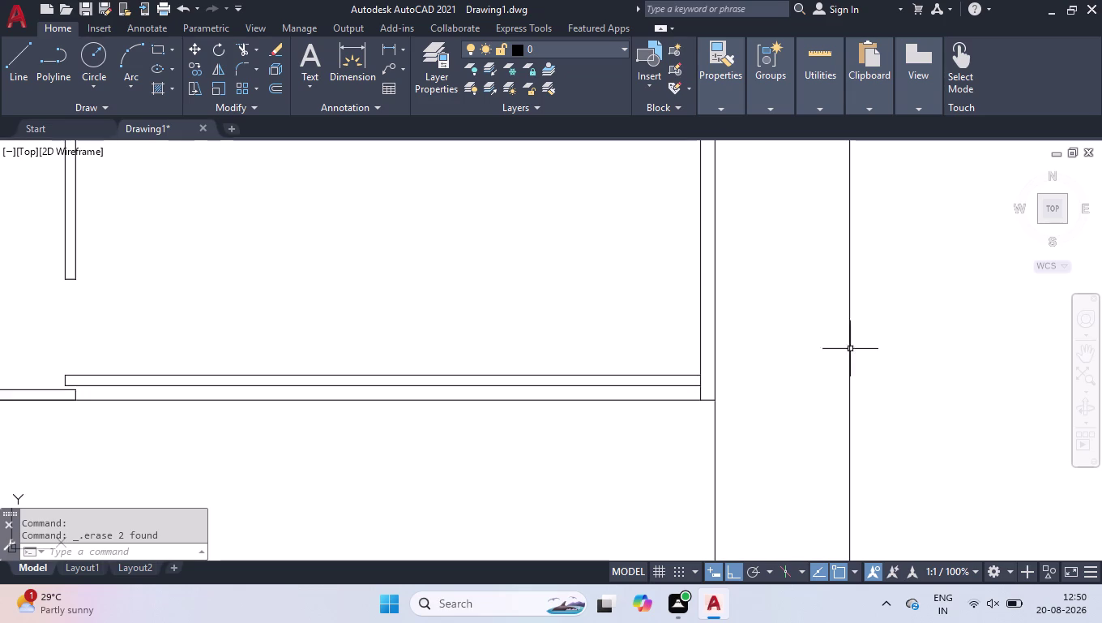
scroll(down, 3)
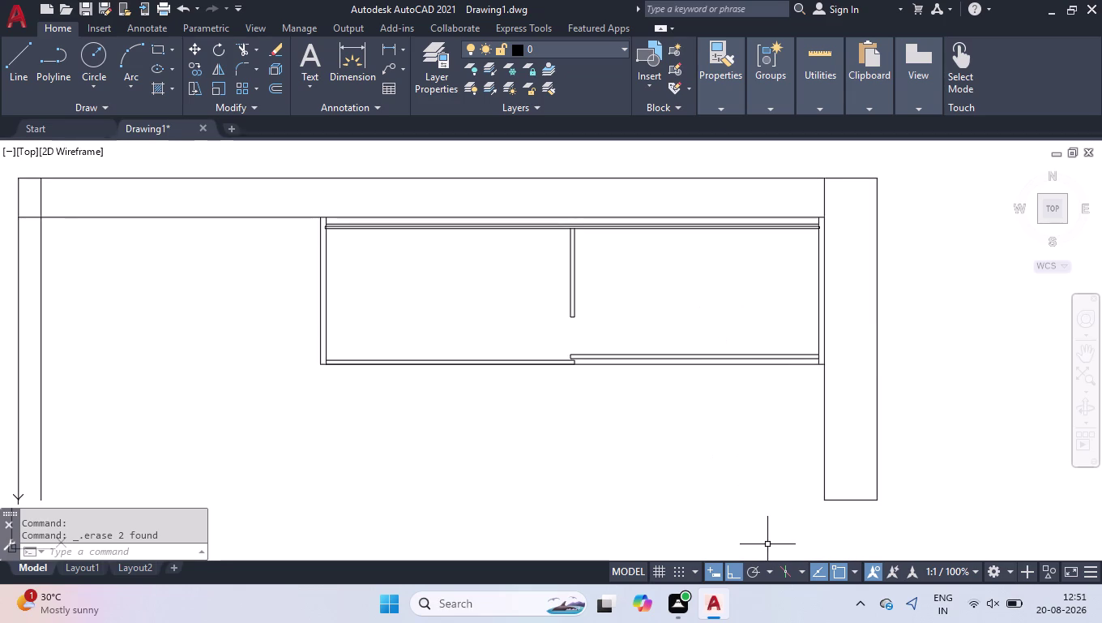
scroll(down, 3)
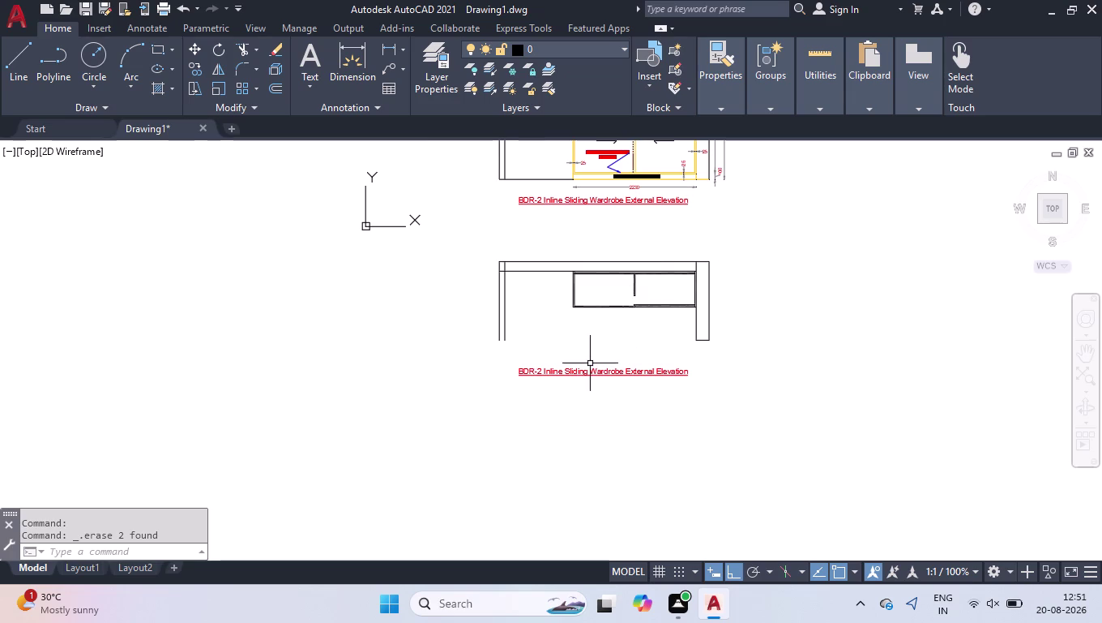
Move the 'BDR-2 Inline Sliding Wardrobe External Elevation' title up just below the plan.
scroll(up, 3)
click(561, 394)
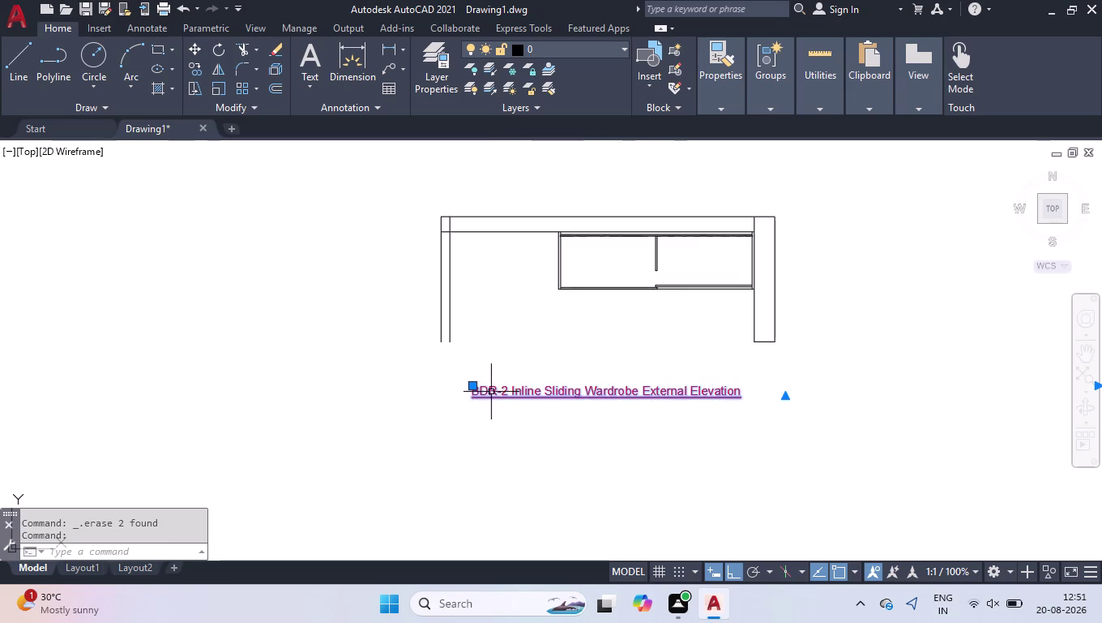
click(471, 387)
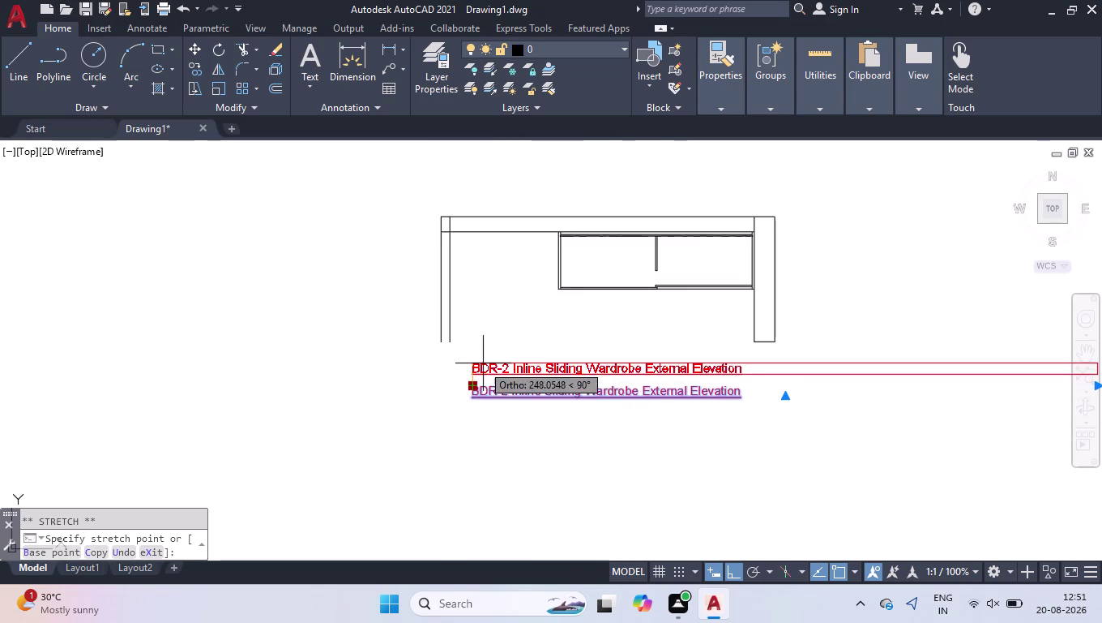
click(483, 363)
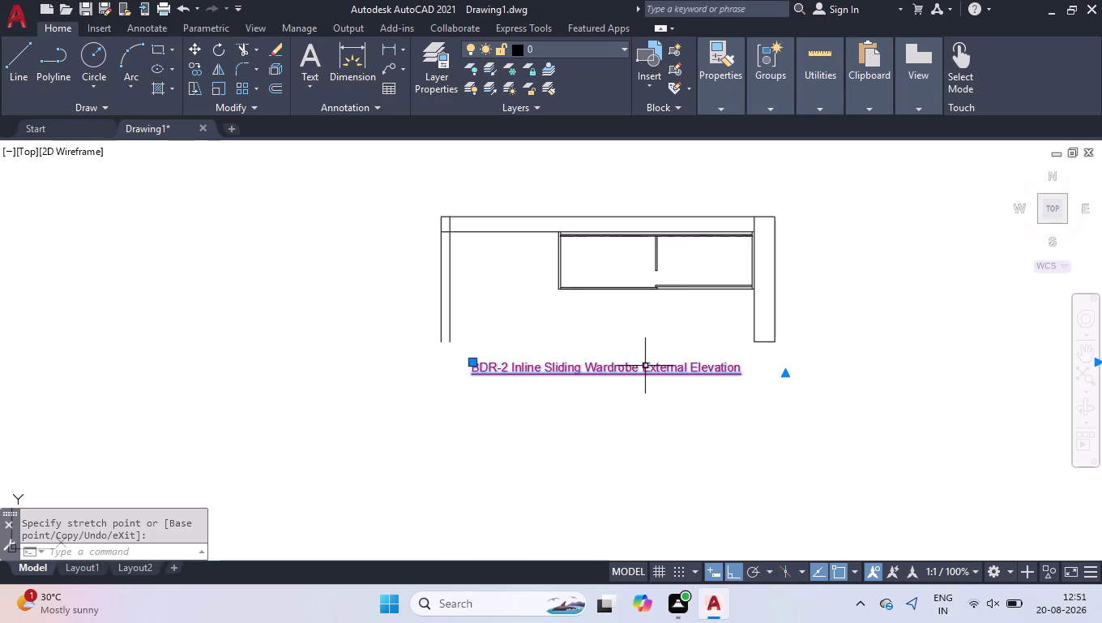
click(637, 339)
click(488, 431)
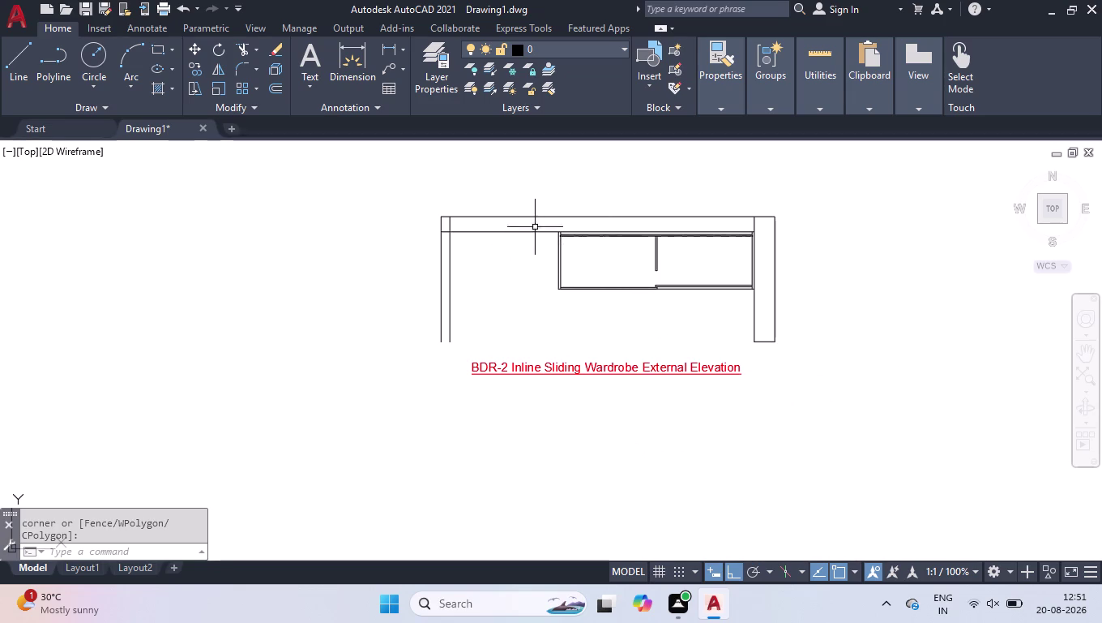
scroll(up, 3)
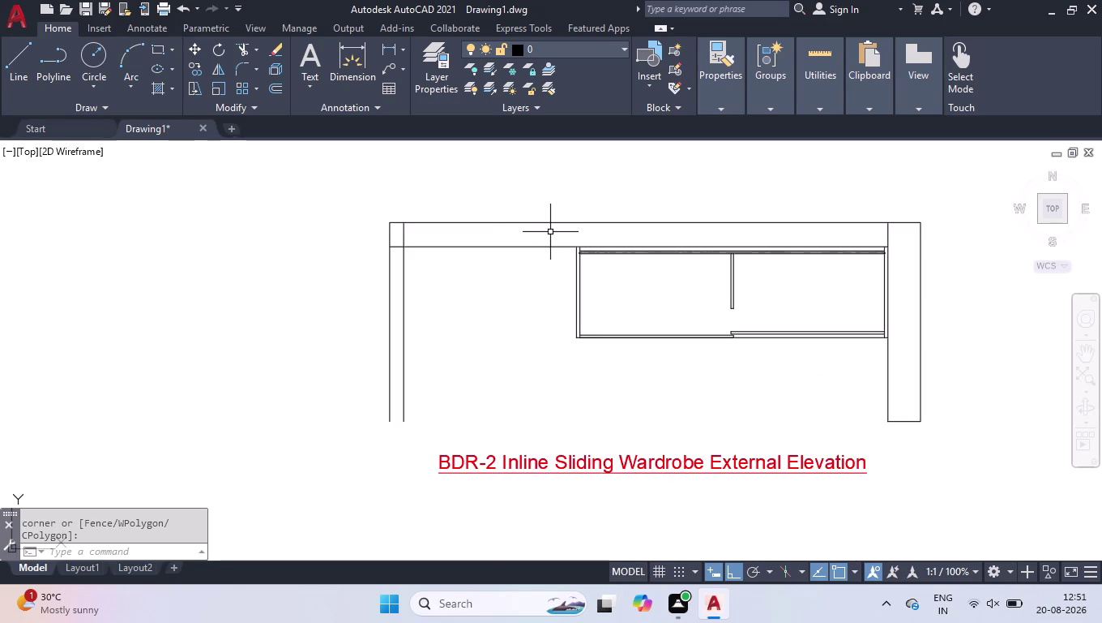
text(mea)
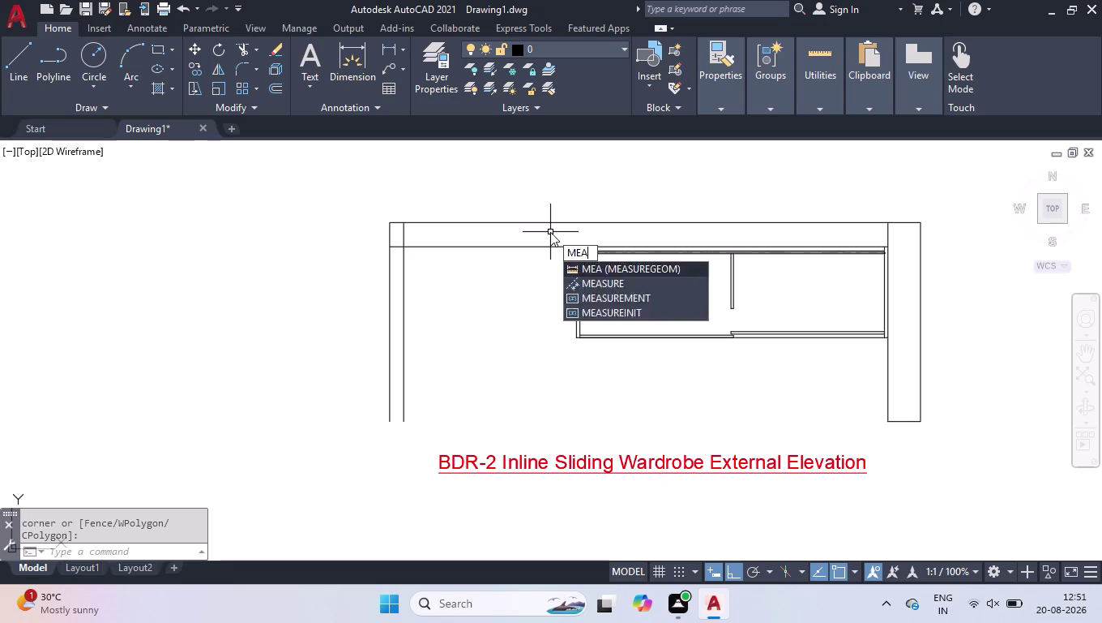
key(Return)
key(Return)
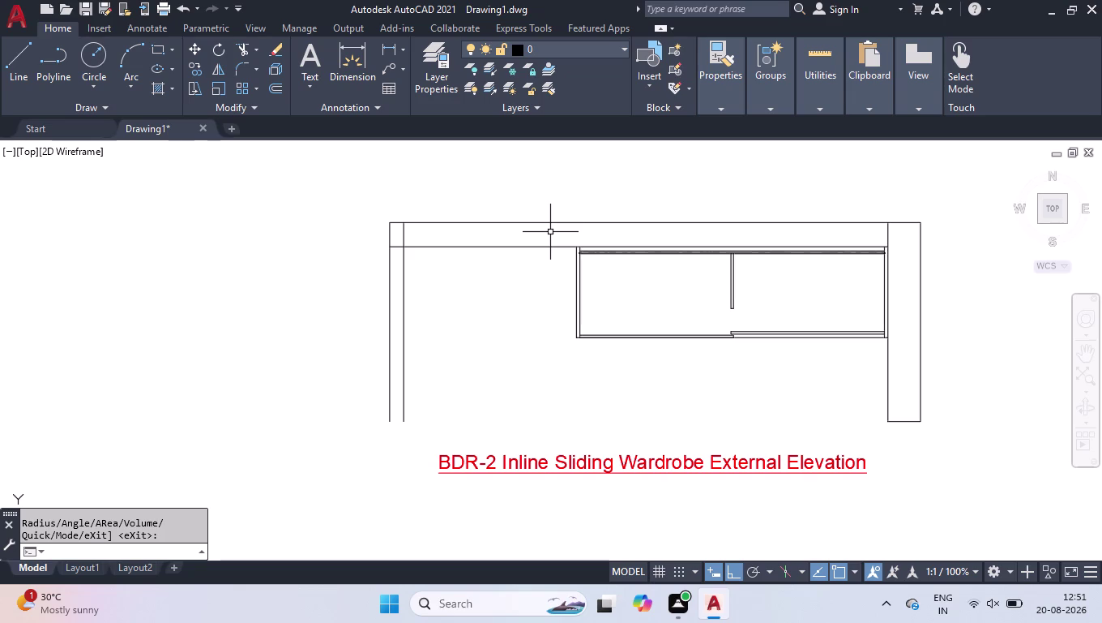
key(space)
key(space)
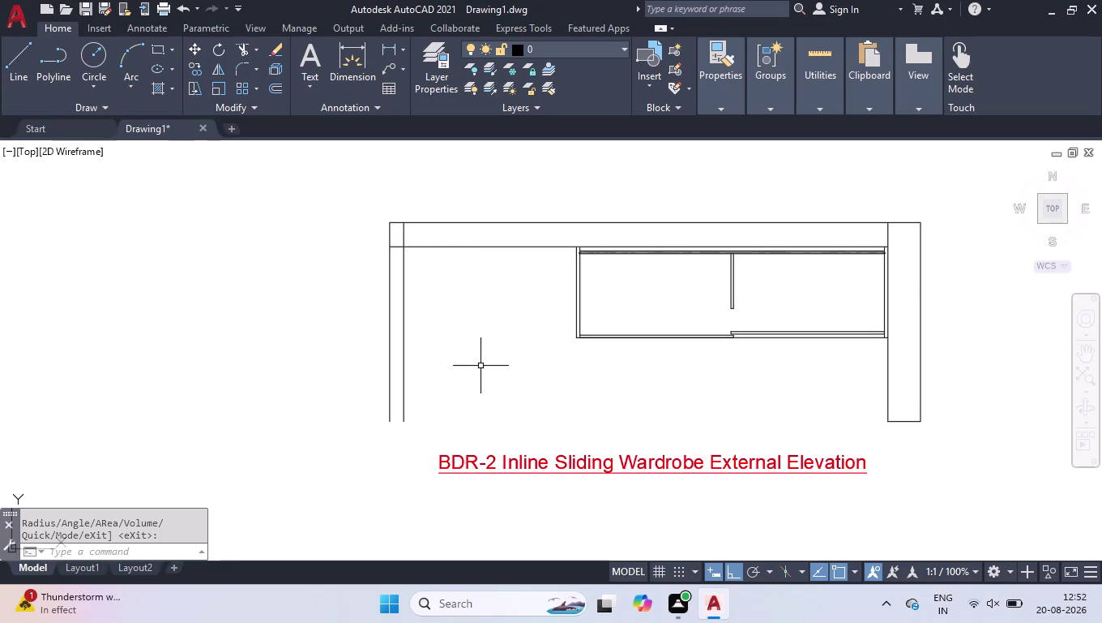
Offset the top wall line 279 units into the wardrobe.
text(off)
key(Return)
text(2)
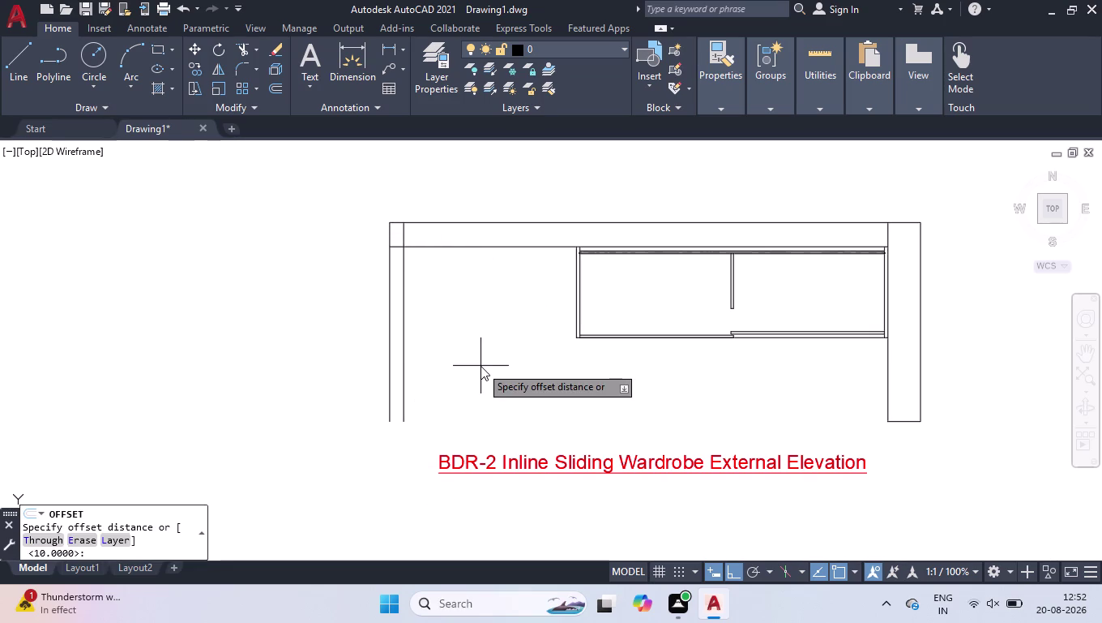
text(79)
key(Return)
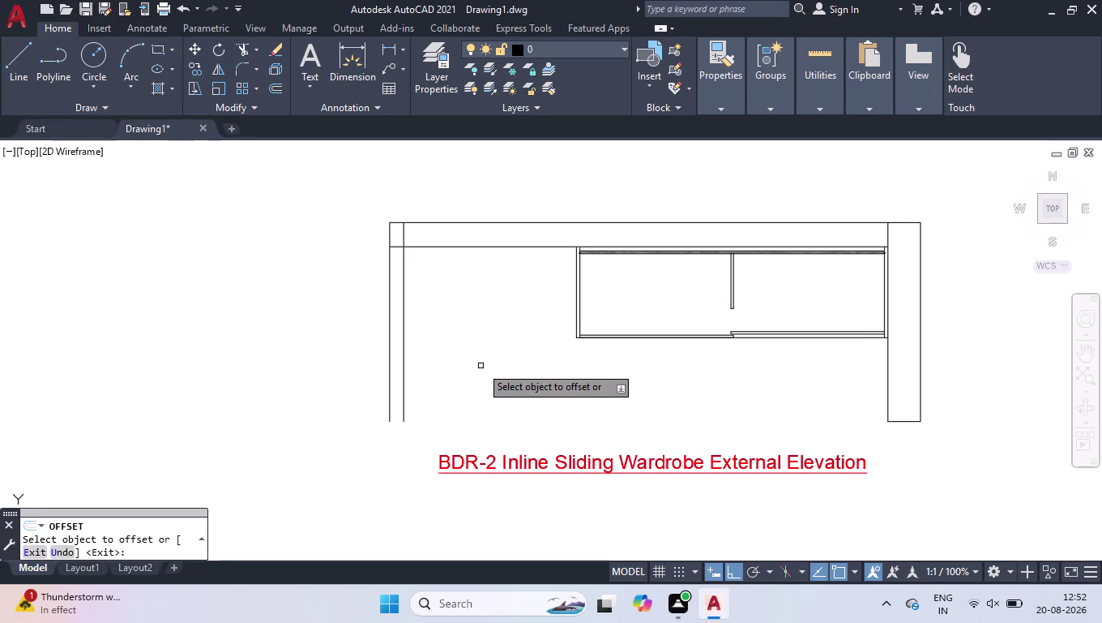
click(588, 222)
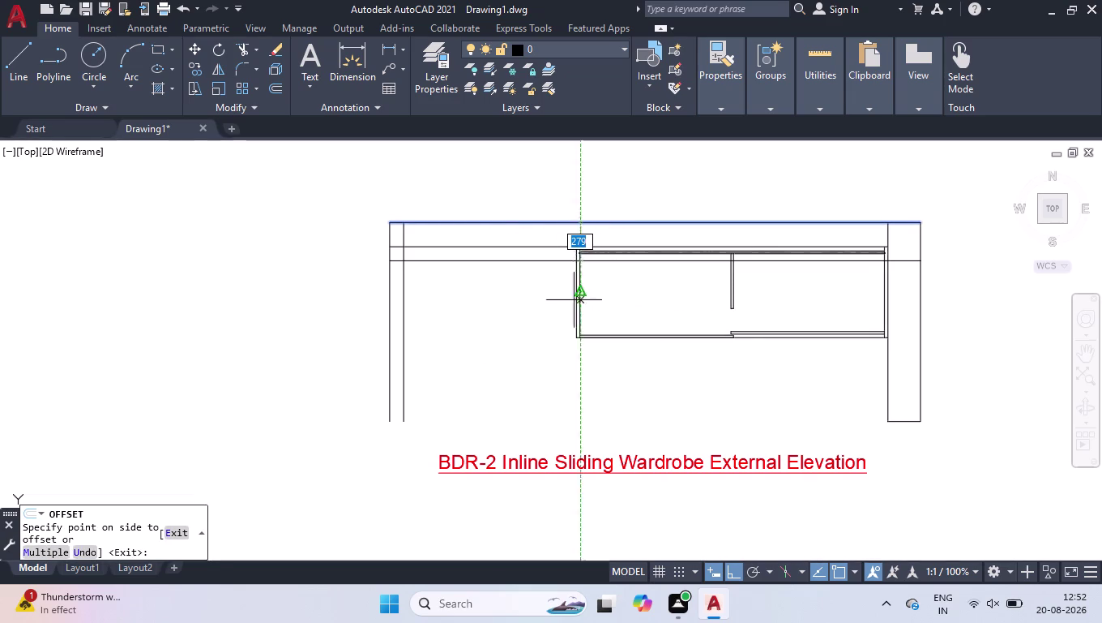
click(532, 351)
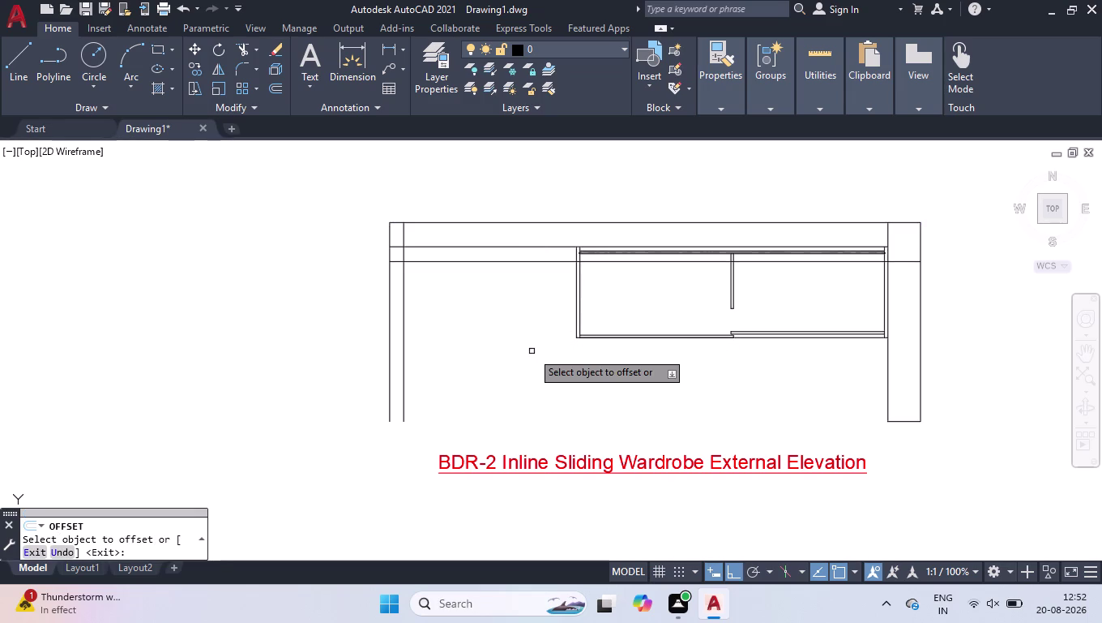
key(Return)
Trim away the extra wall line segment on the right.
key(t)
key(r)
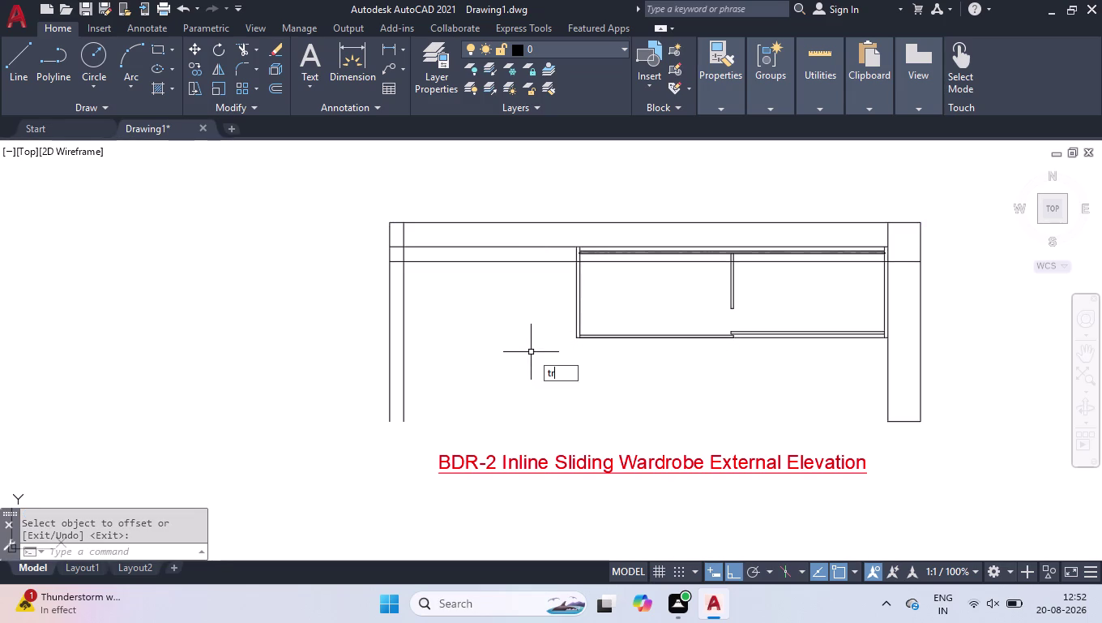
key(Return)
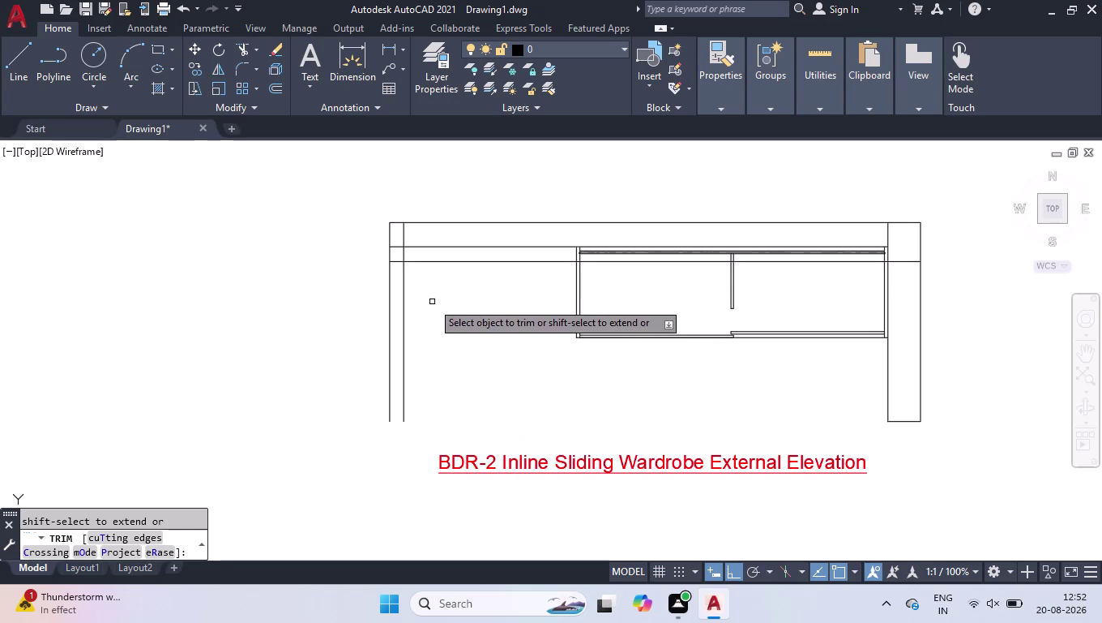
key(Return)
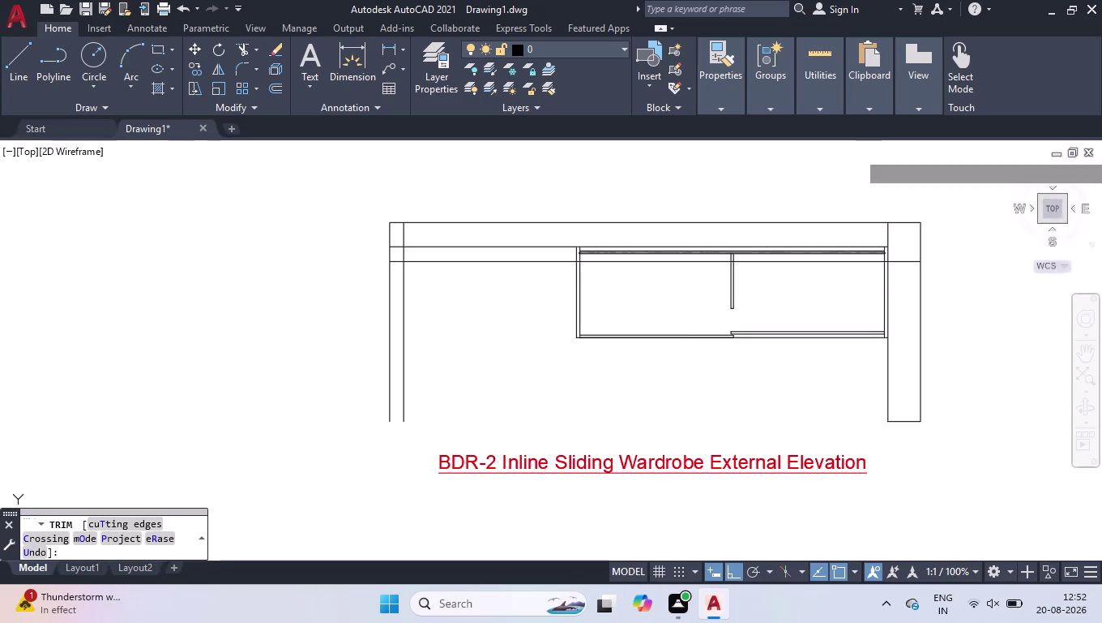
click(897, 263)
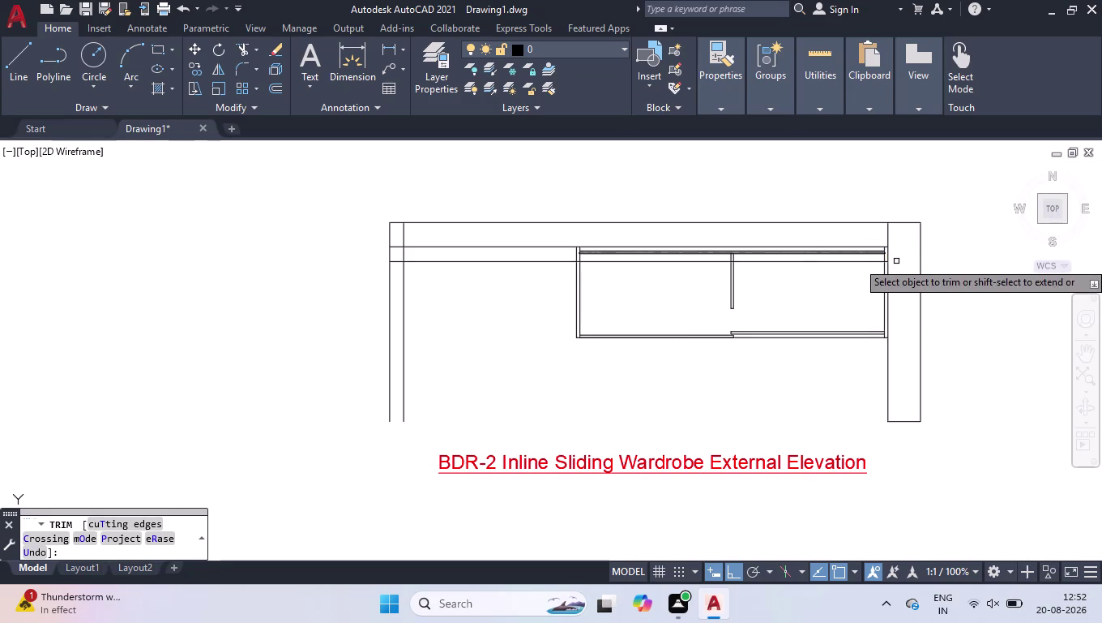
key(Return)
key(l)
key(Return)
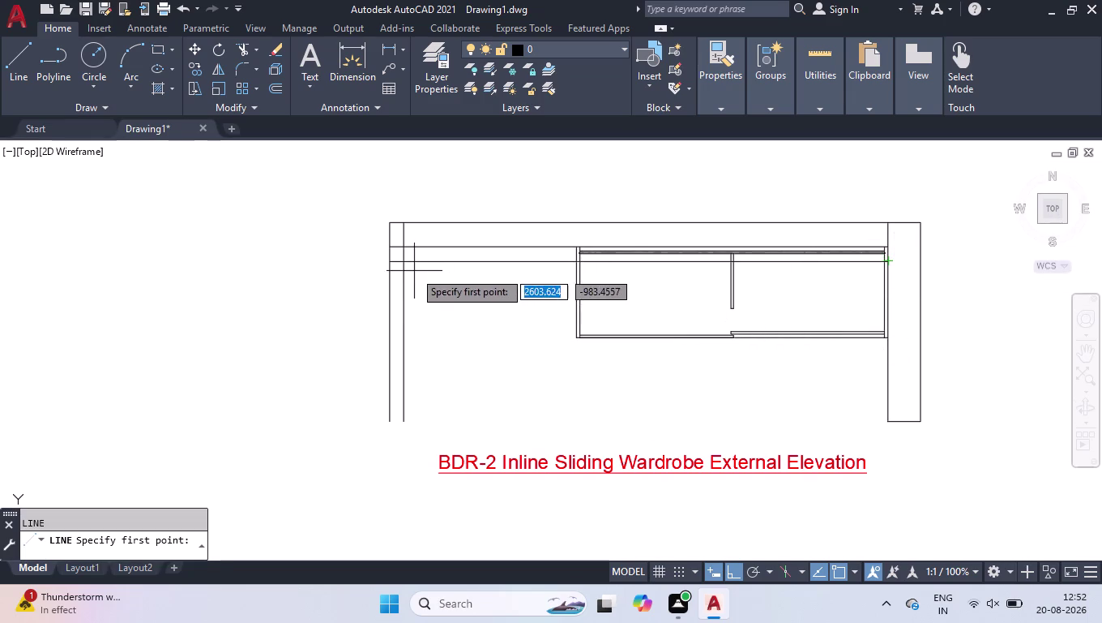
Draw a short cap line between the outer and inner left wall lines.
scroll(up, 3)
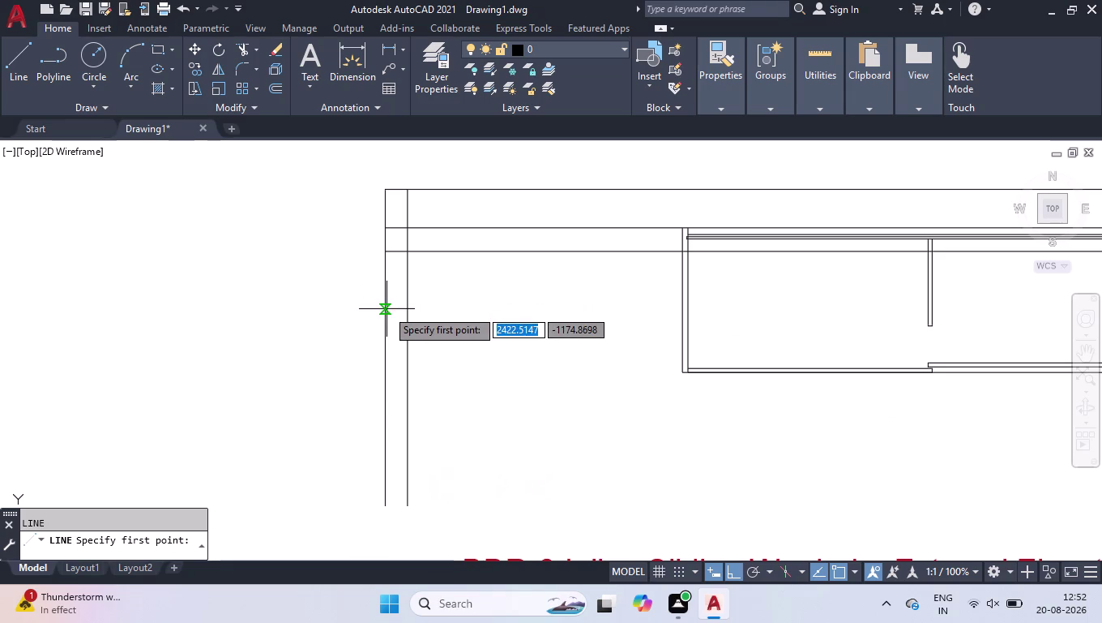
click(389, 302)
click(413, 304)
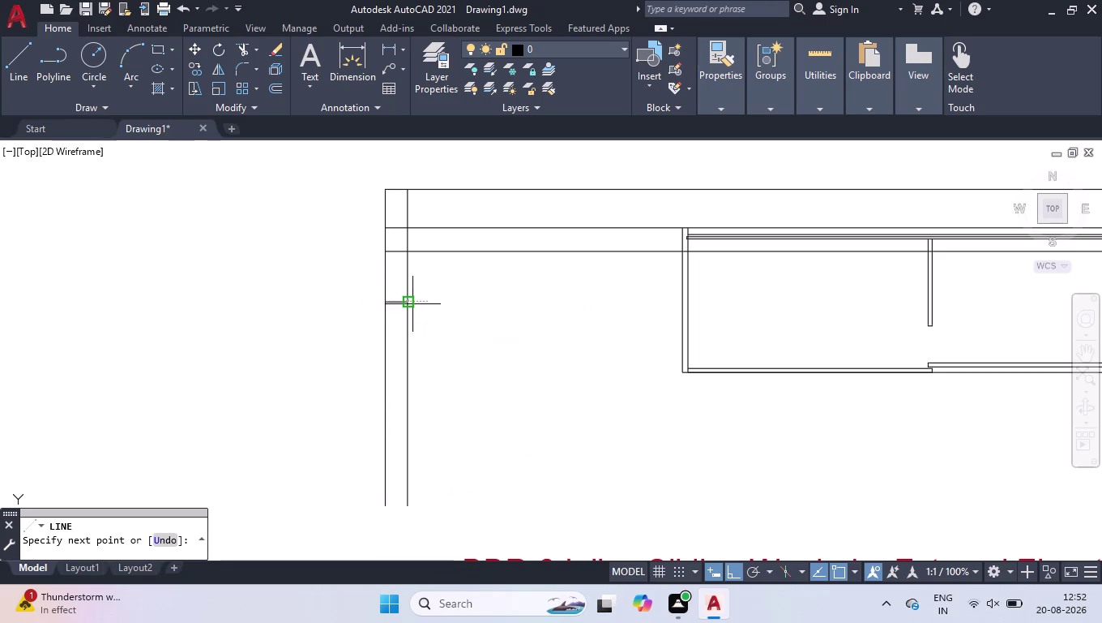
key(space)
Fence-trim the lower wall lines running below the left wall cap.
text(tr)
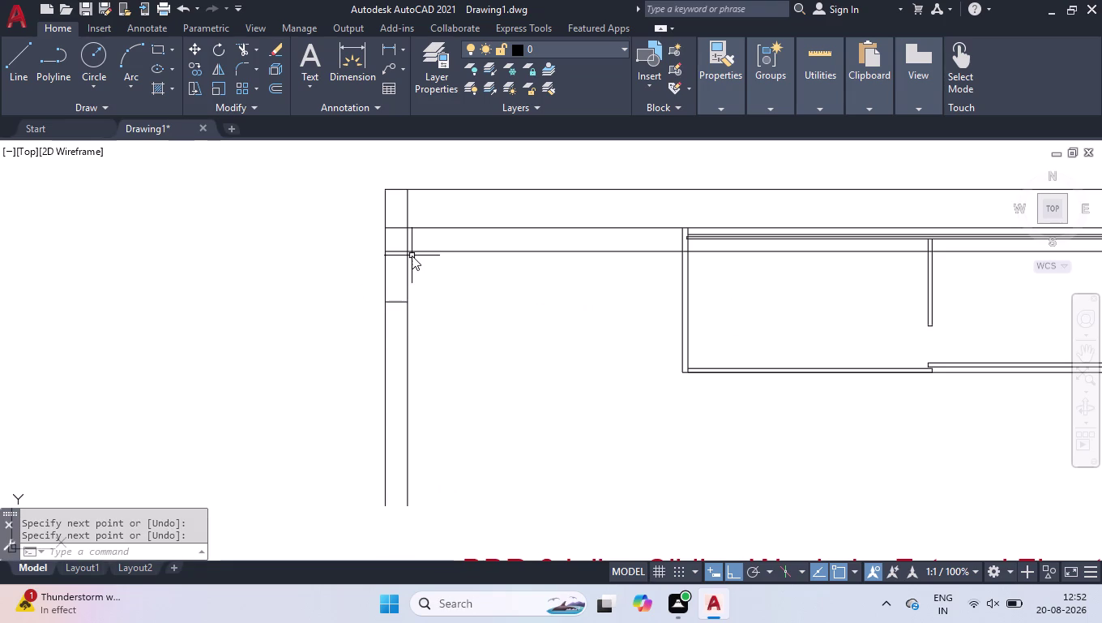
key(Return)
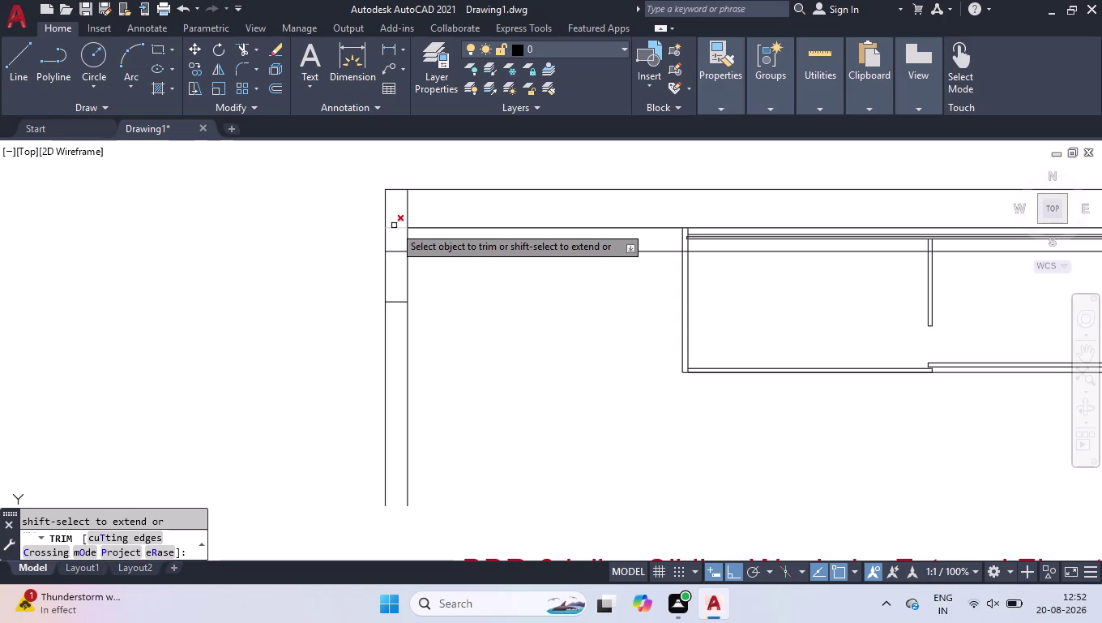
click(405, 206)
click(419, 205)
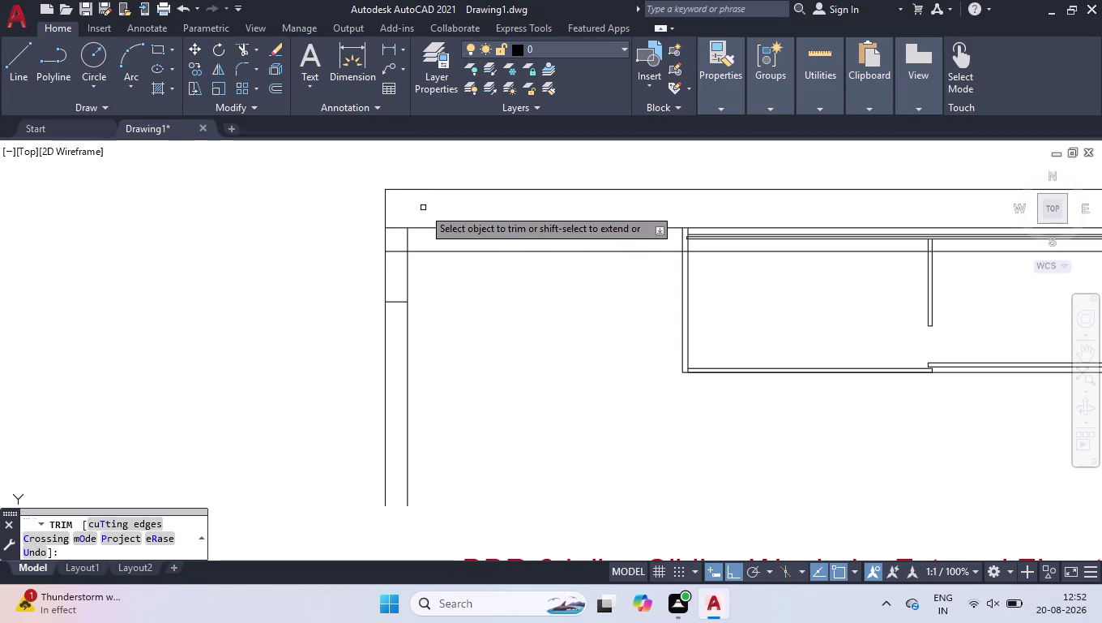
key(Return)
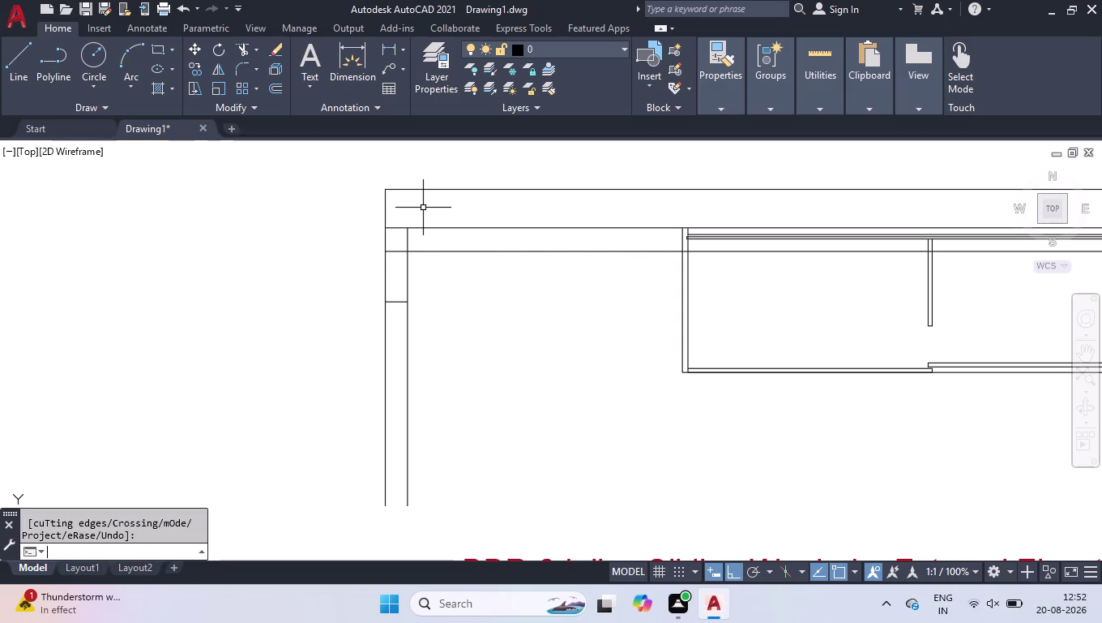
key(space)
click(353, 366)
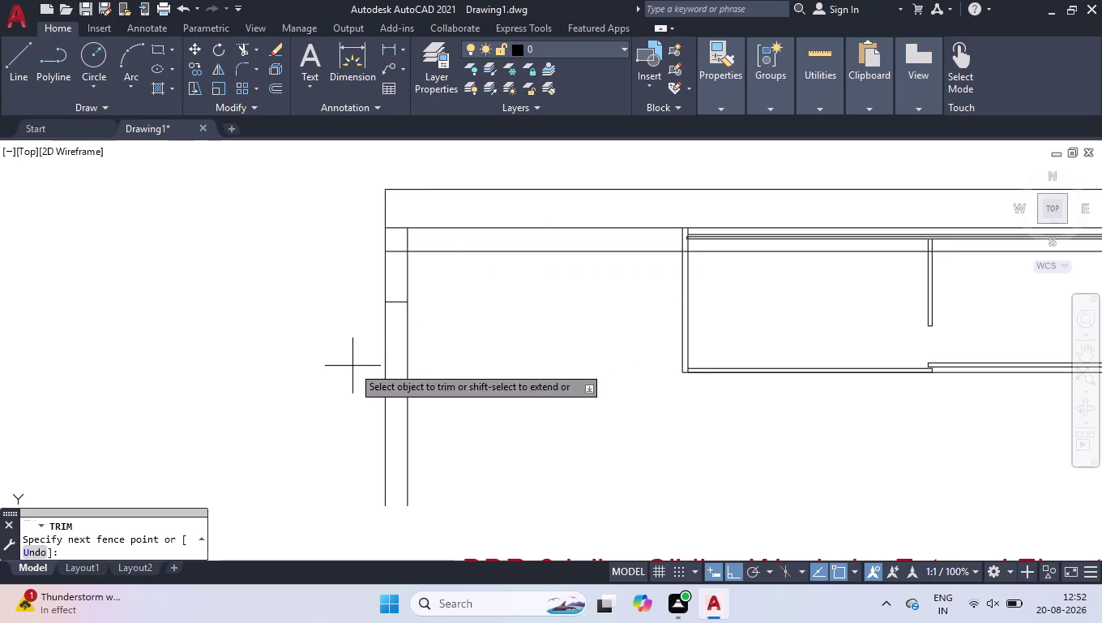
click(462, 352)
key(Return)
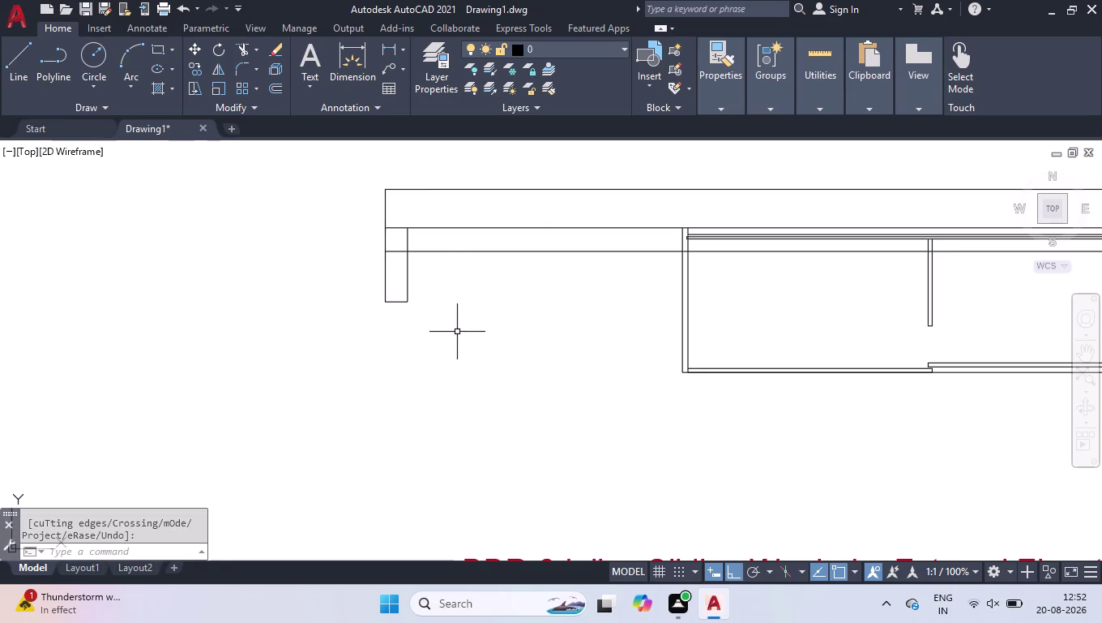
scroll(down, 3)
scroll(up, 3)
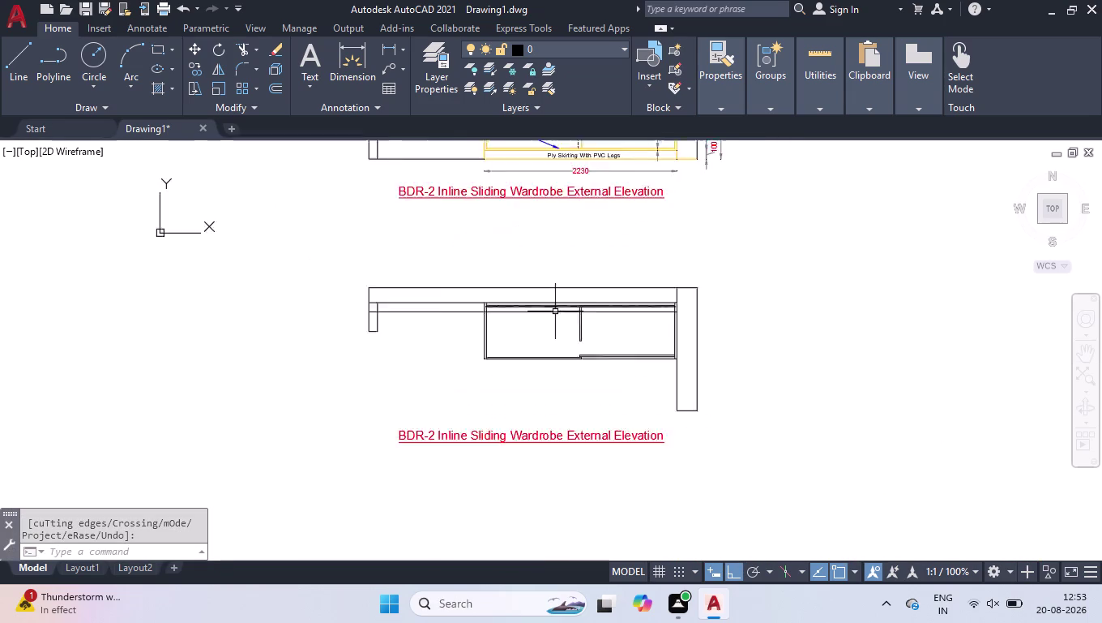
Draw a line up the left stub, across the top edge to the right wall, and down.
scroll(up, 3)
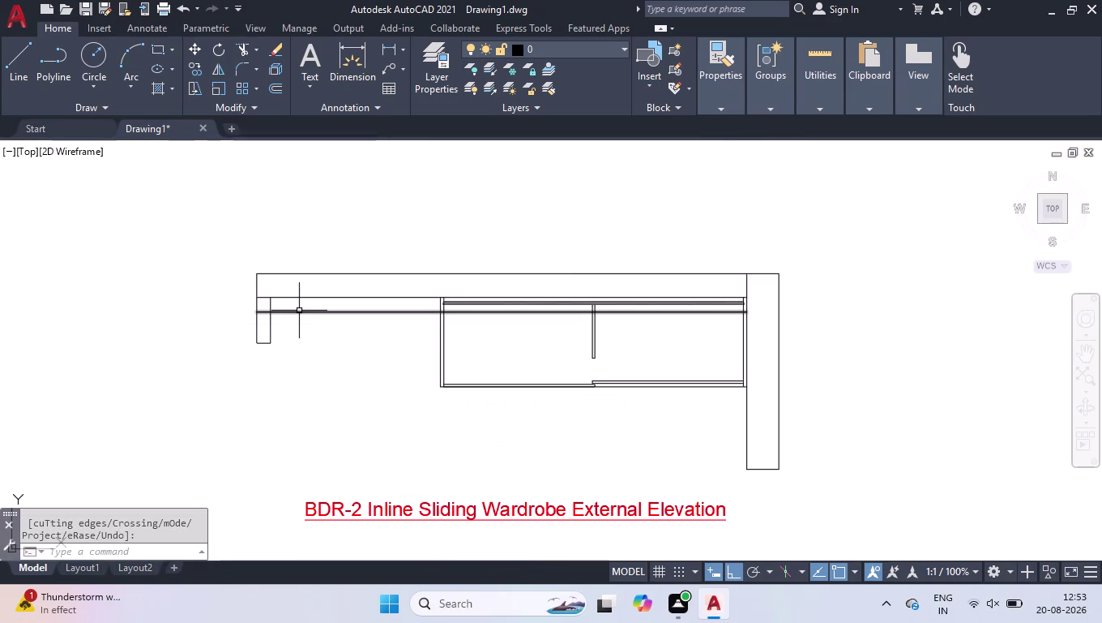
key(l)
key(Return)
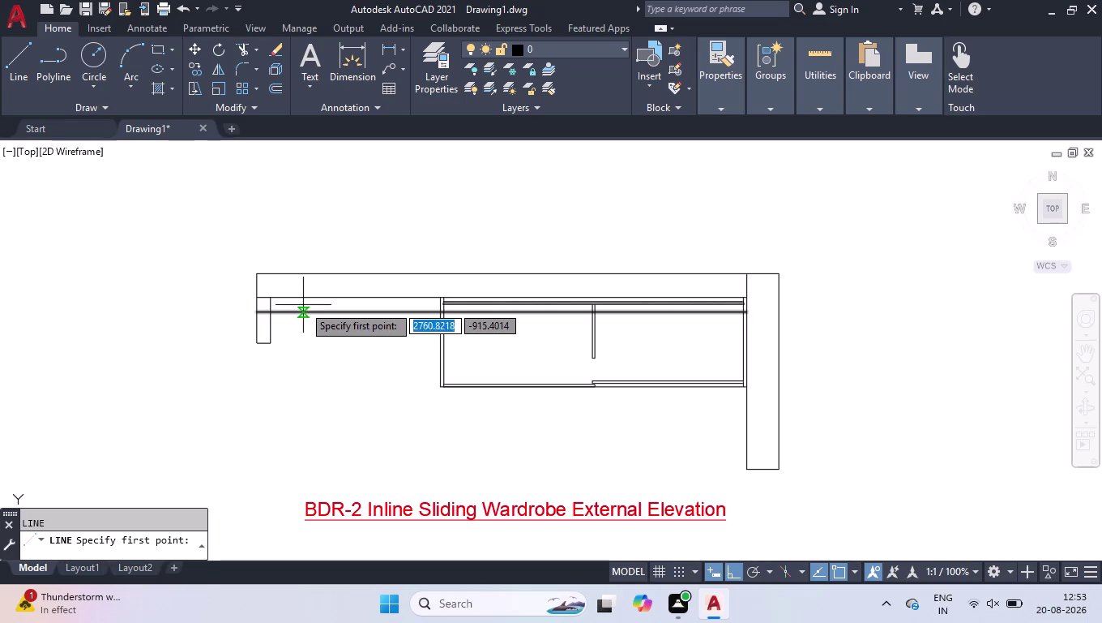
click(258, 312)
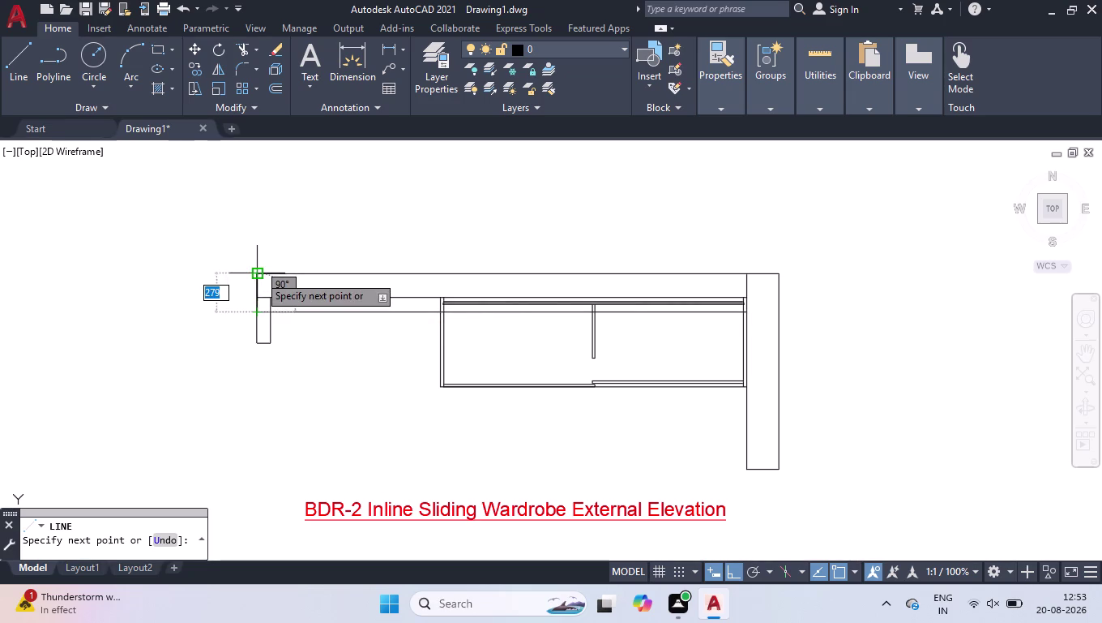
click(258, 275)
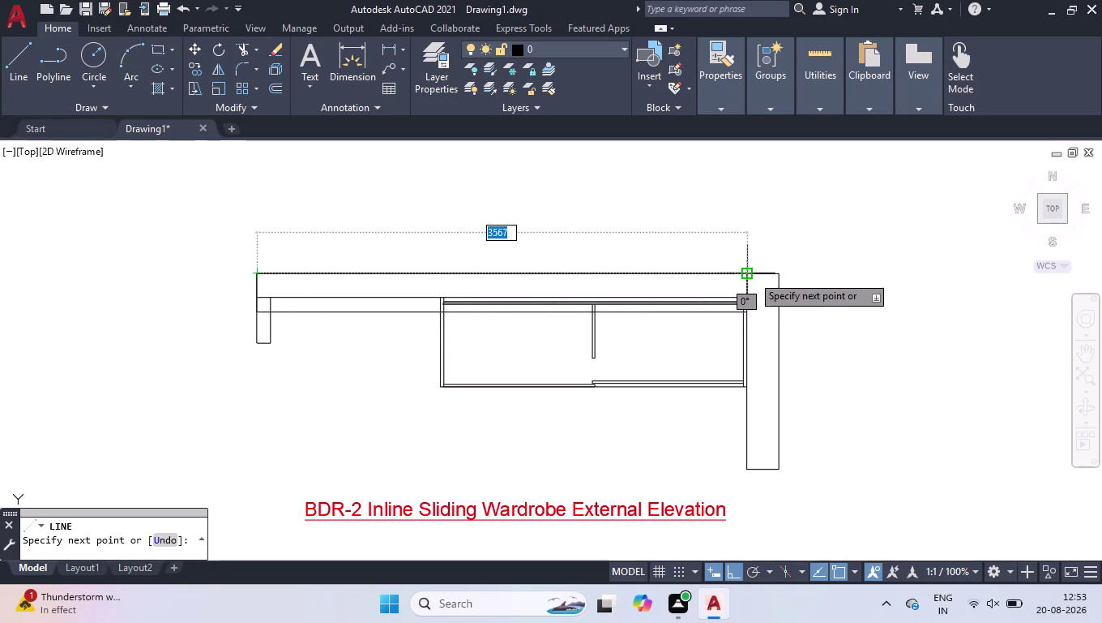
click(752, 274)
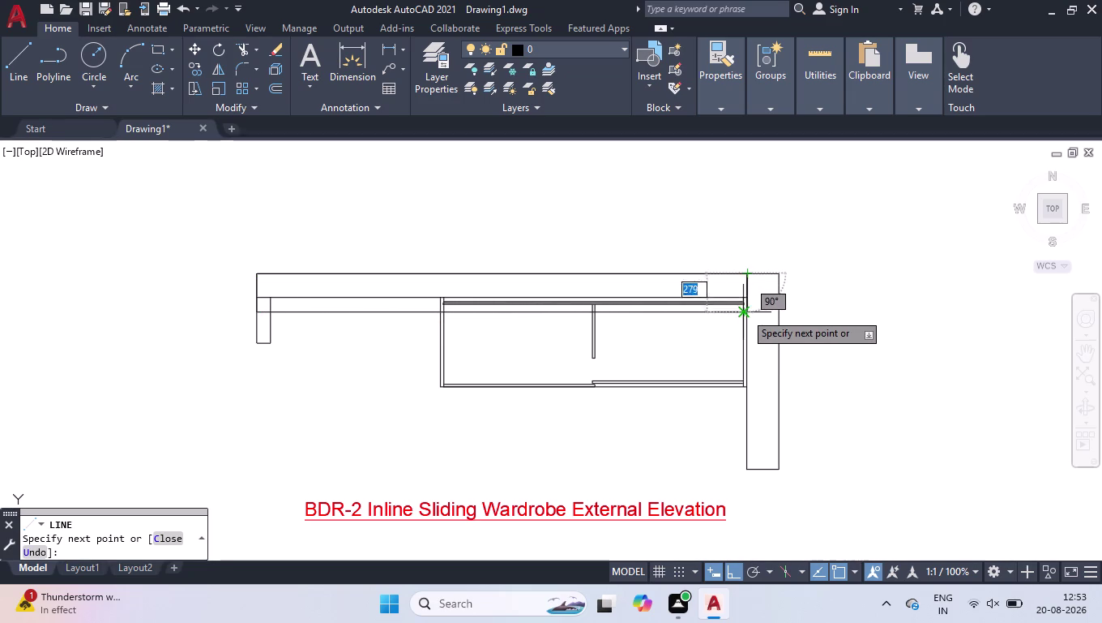
scroll(up, 3)
click(747, 317)
key(Return)
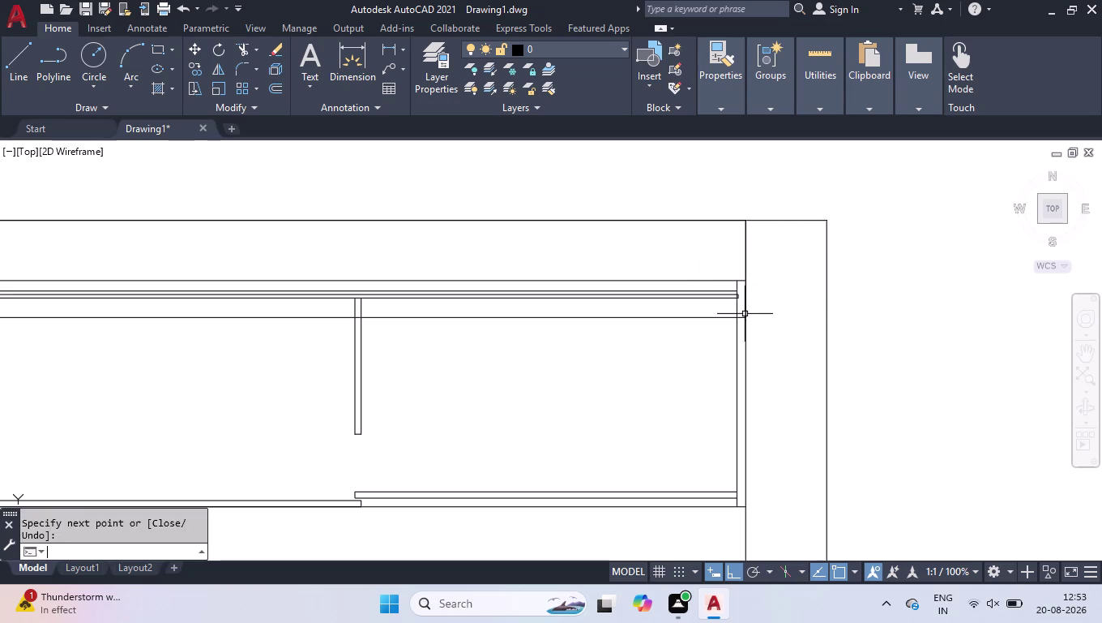
Select the newly drawn outline lines.
click(748, 247)
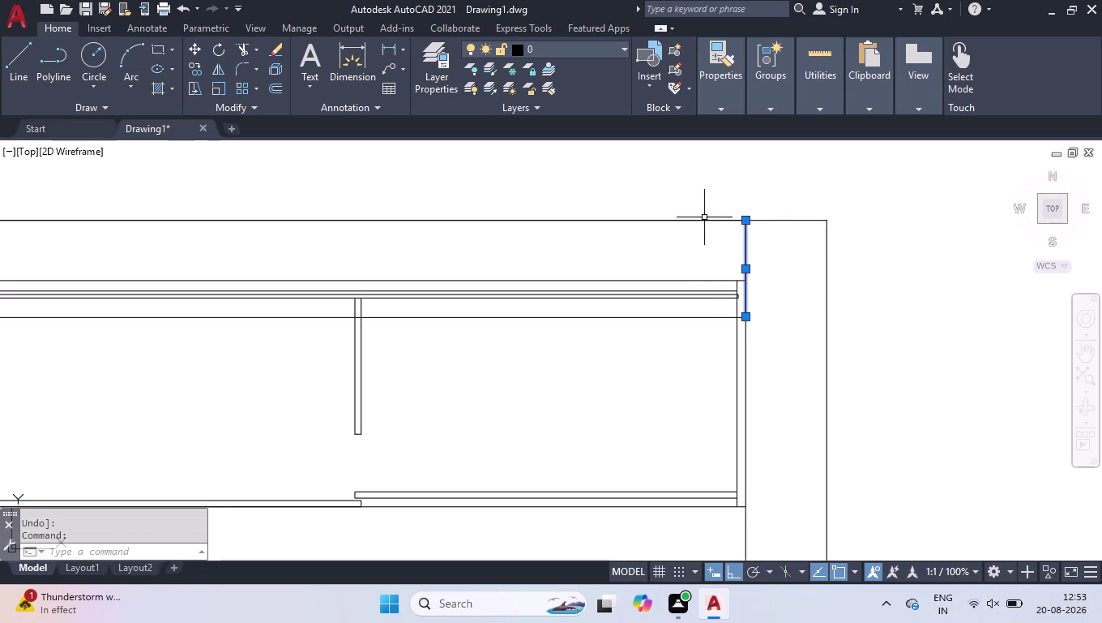
click(704, 219)
click(622, 317)
Add the last outline line to the selection and set its colour to Color 26.
scroll(down, 3)
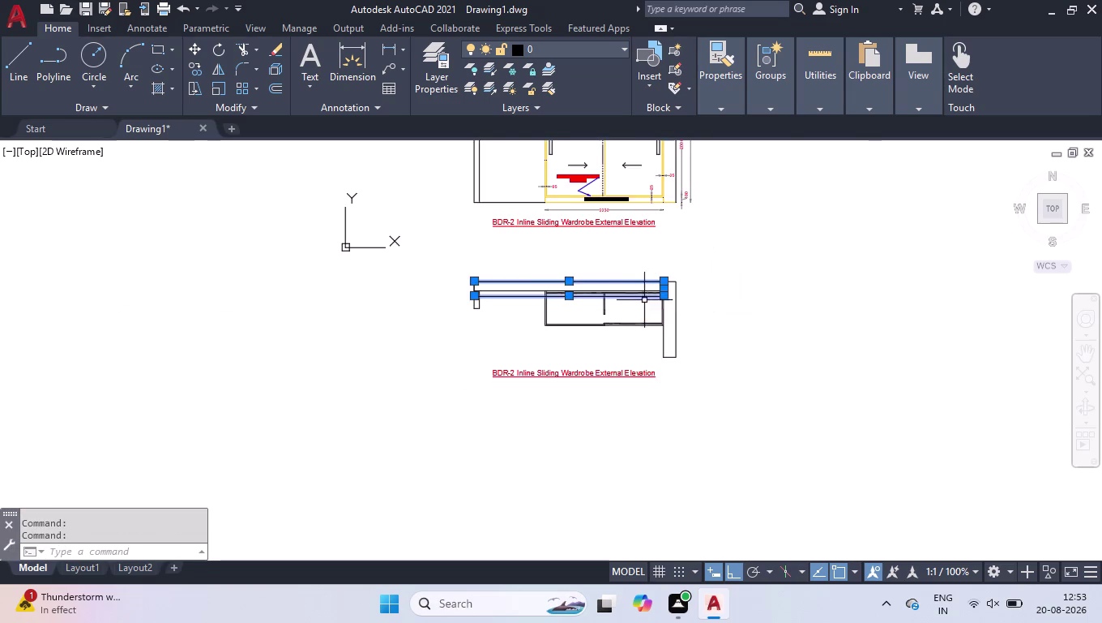
scroll(up, 3)
click(303, 330)
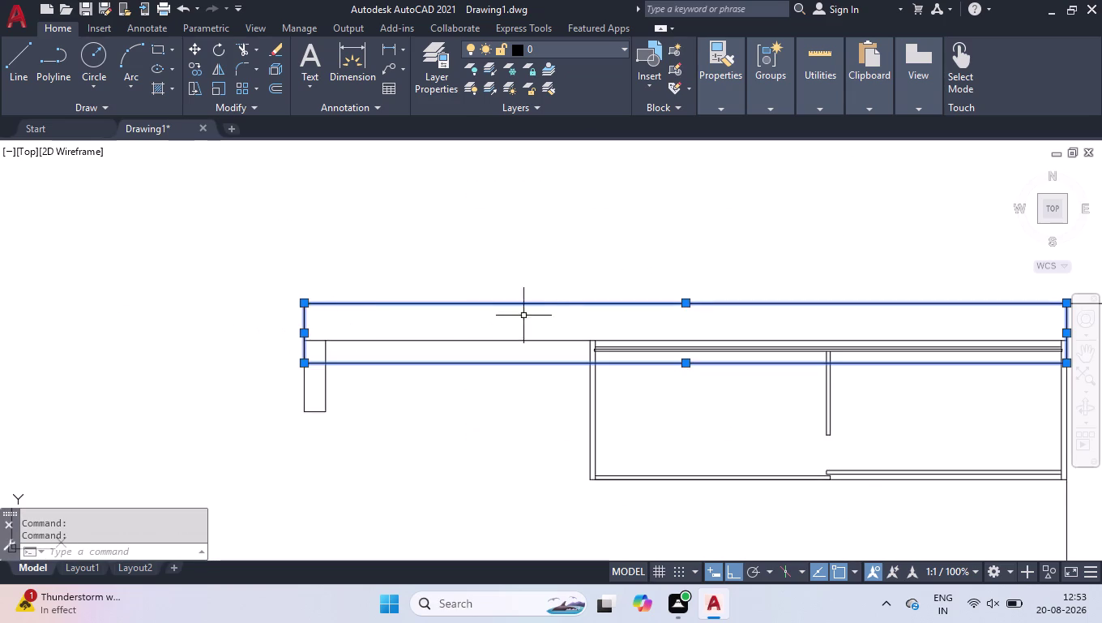
key(ctrl+1)
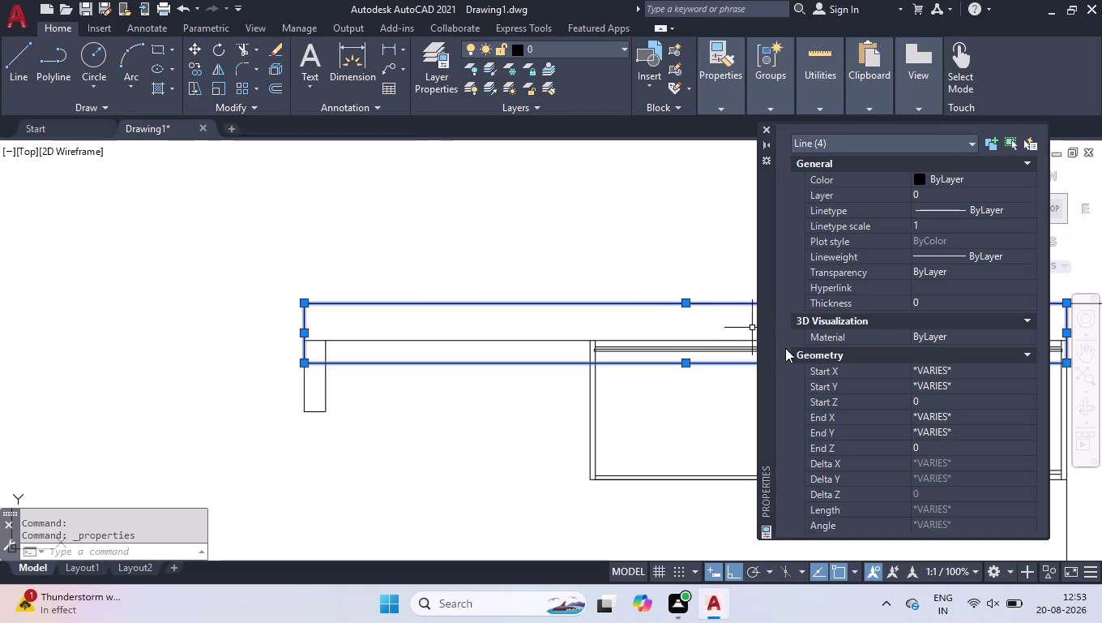
double_click(963, 181)
scroll(down, 3)
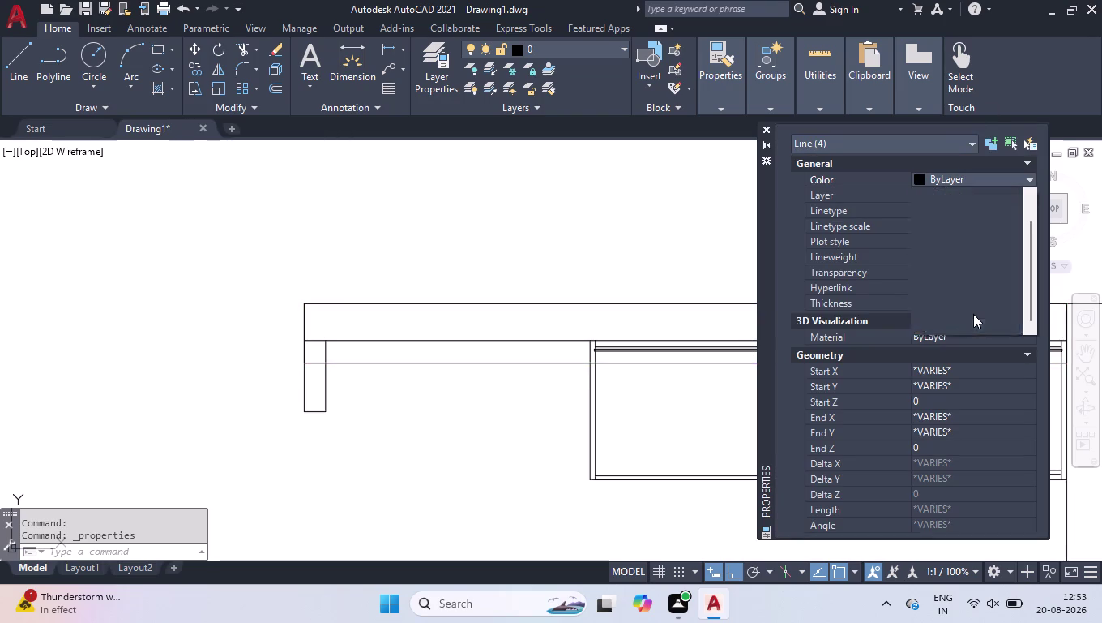
click(974, 311)
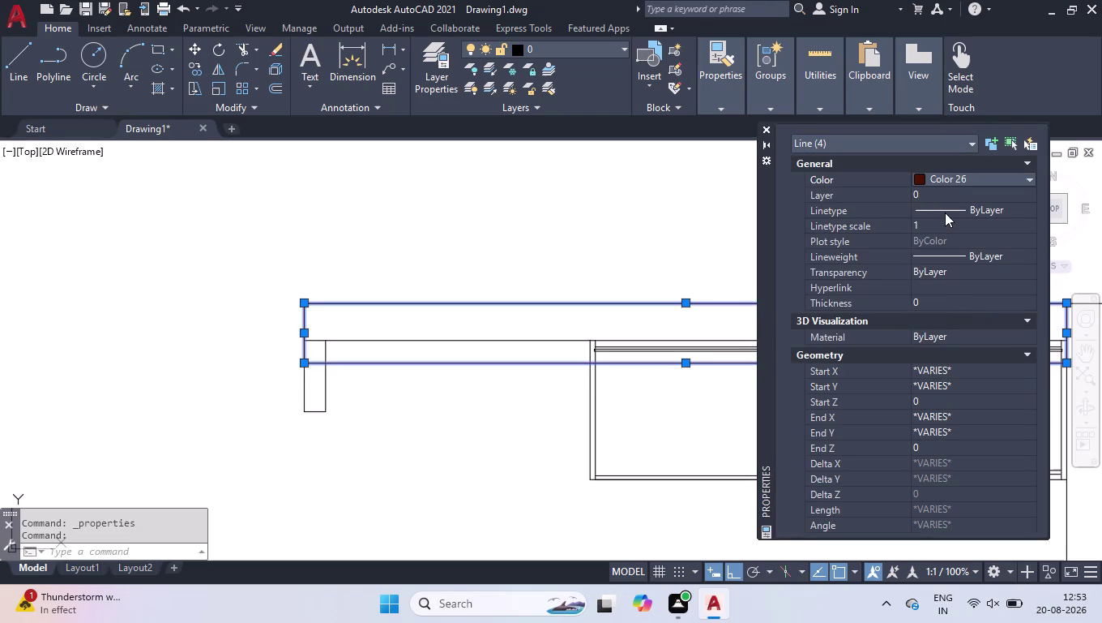
Make the outline lines dashed ACAD_ISO02W100 with linetype scale 3.
double_click(945, 212)
click(962, 252)
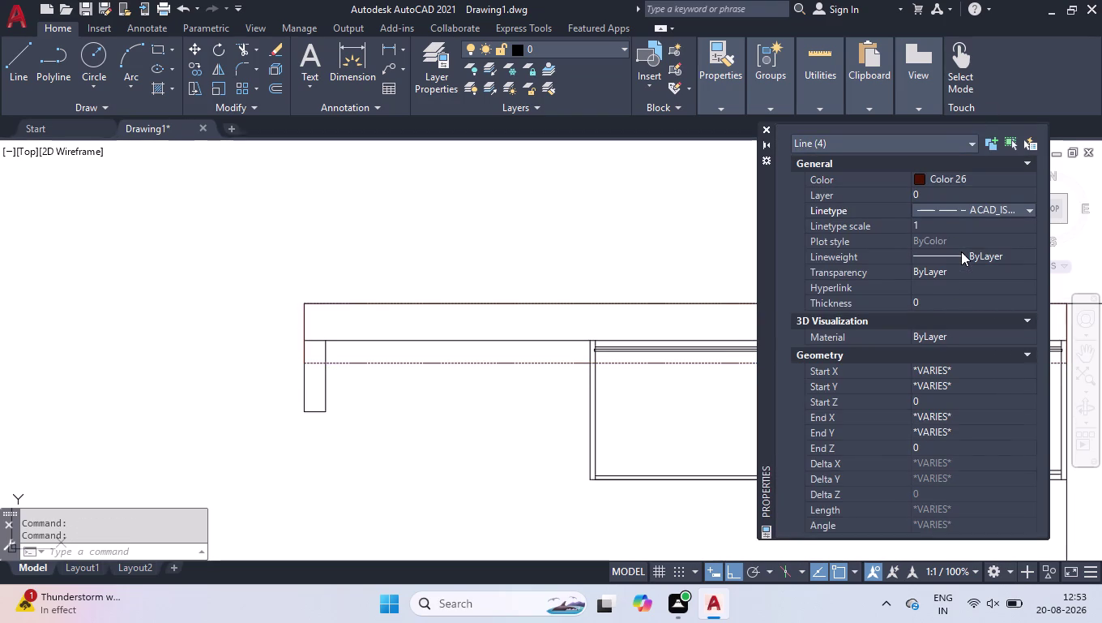
click(935, 229)
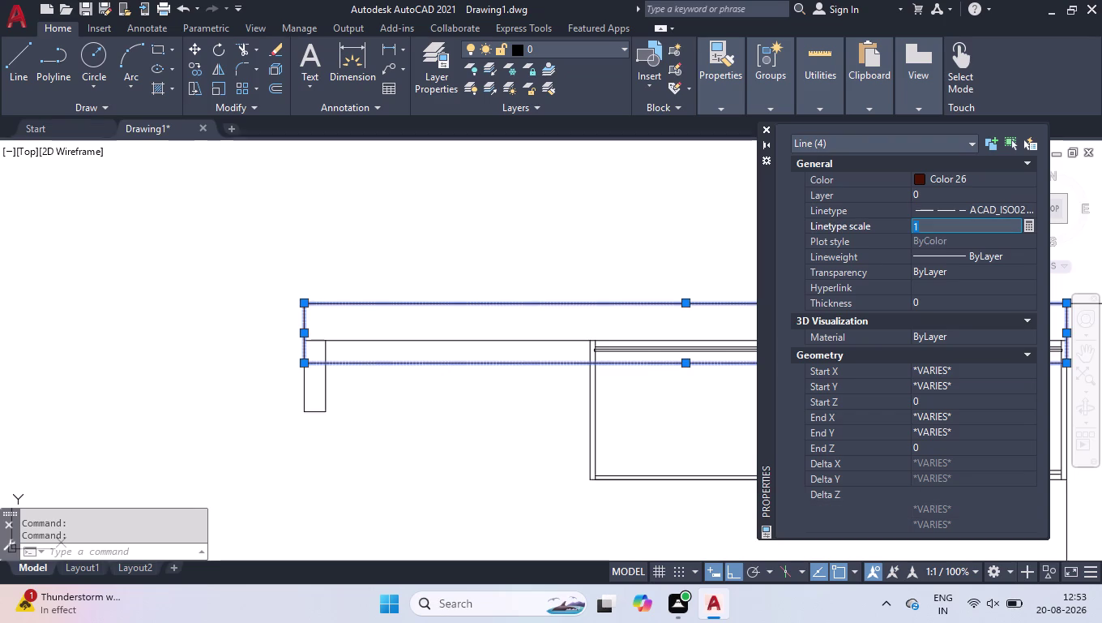
key(3)
key(Return)
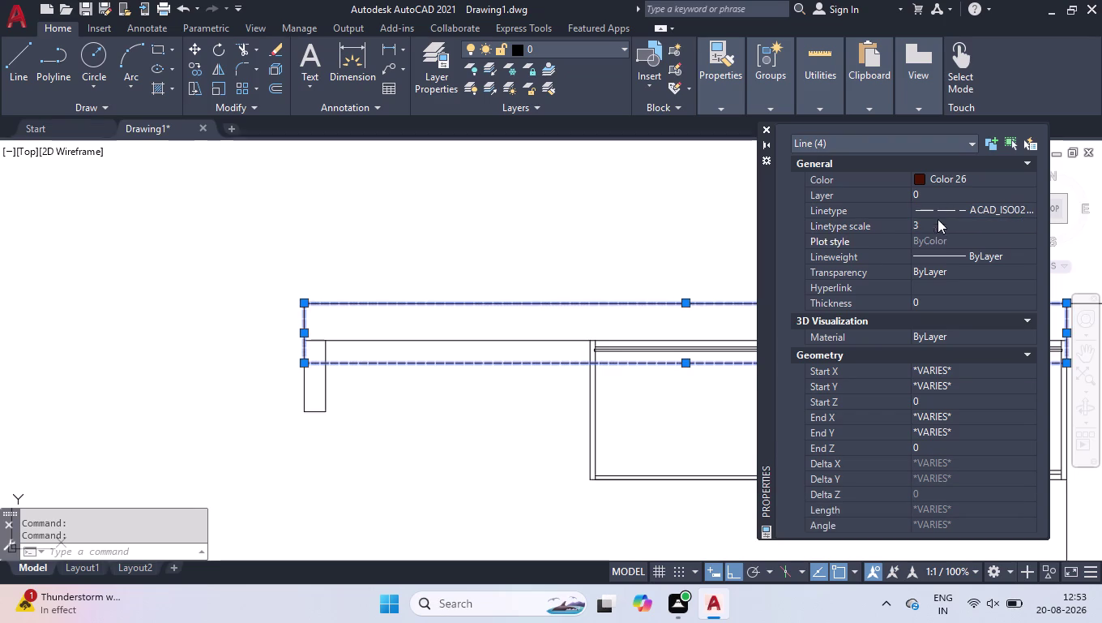
click(767, 129)
scroll(down, 3)
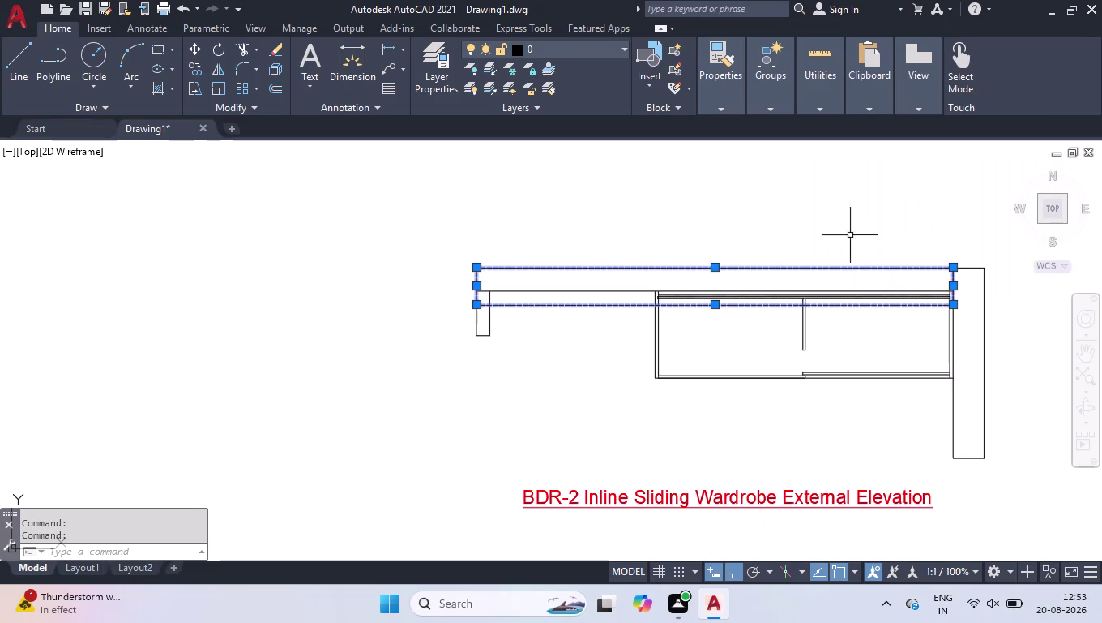
click(991, 231)
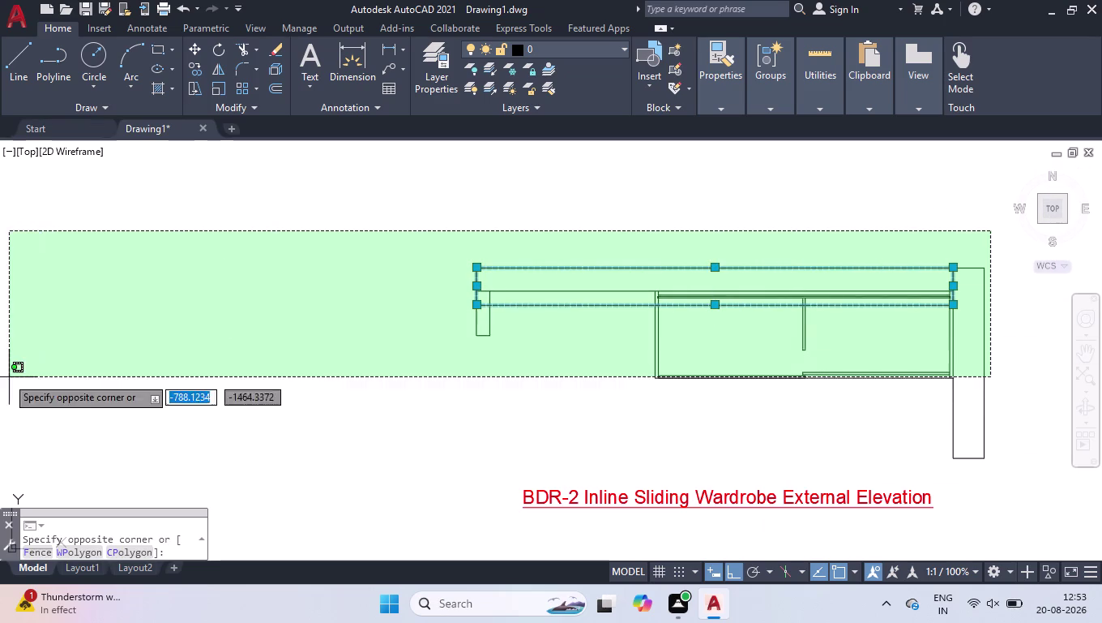
Deselect the dashed outline and review the lower wardrobe plan.
click(108, 364)
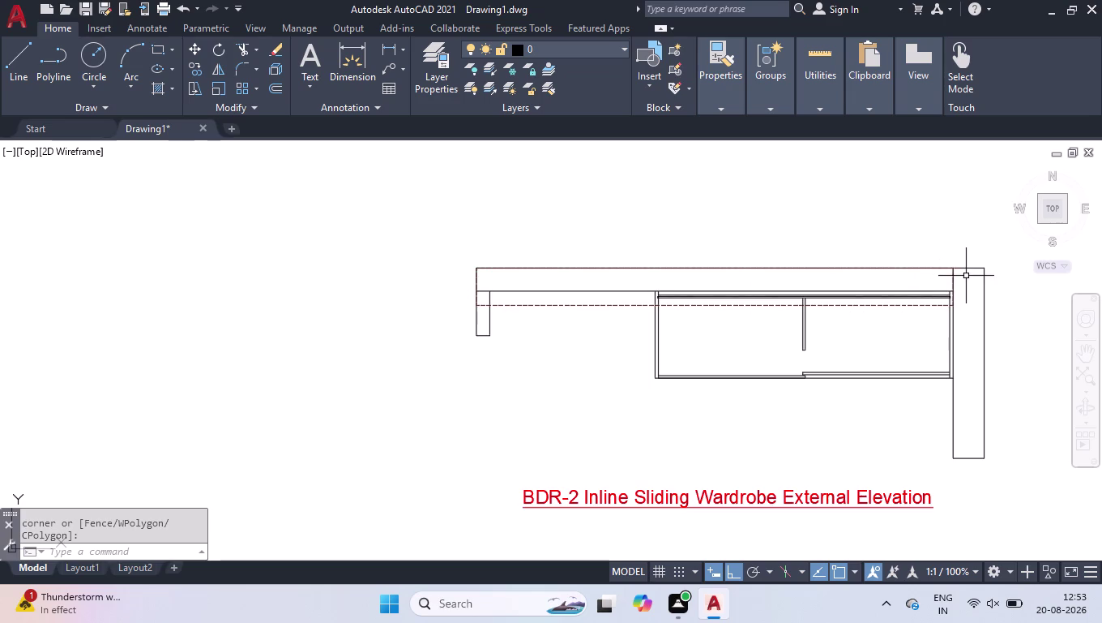
scroll(up, 3)
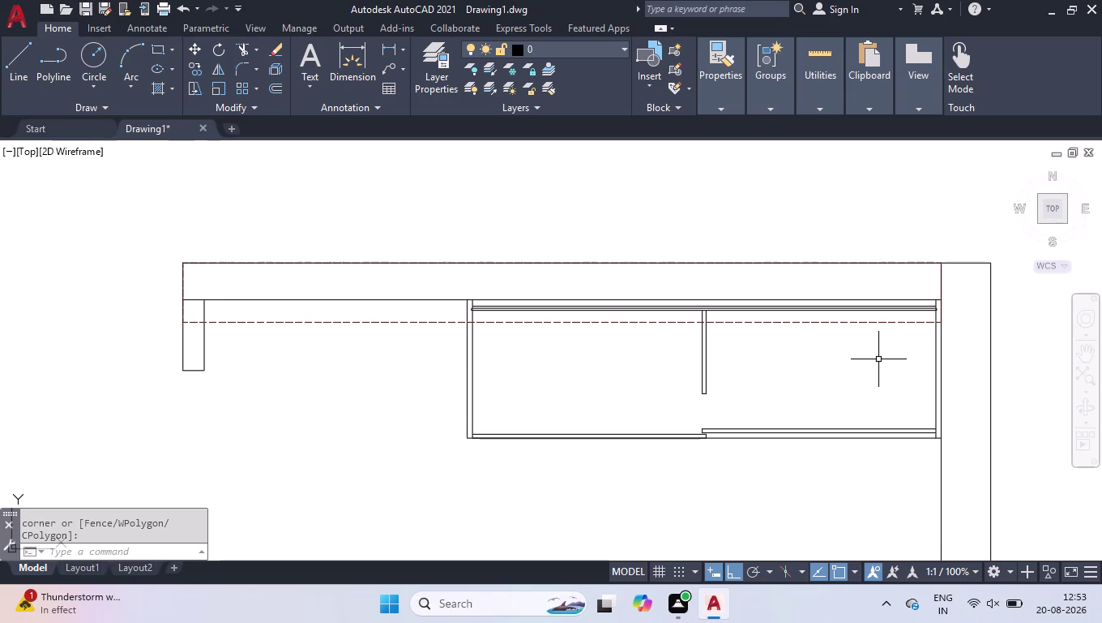
scroll(down, 3)
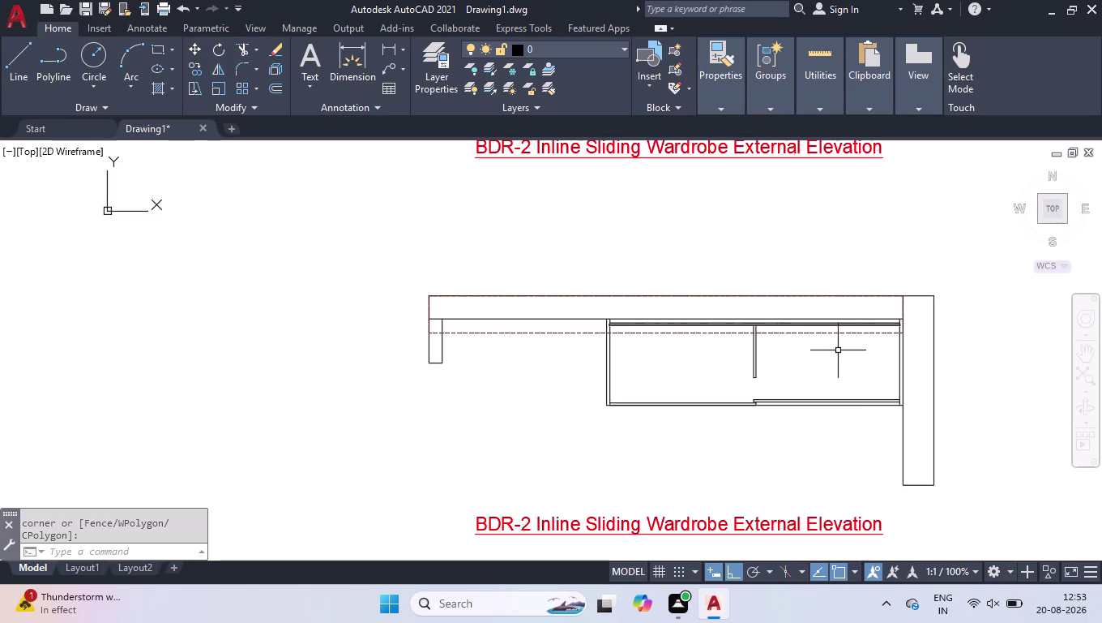
scroll(up, 3)
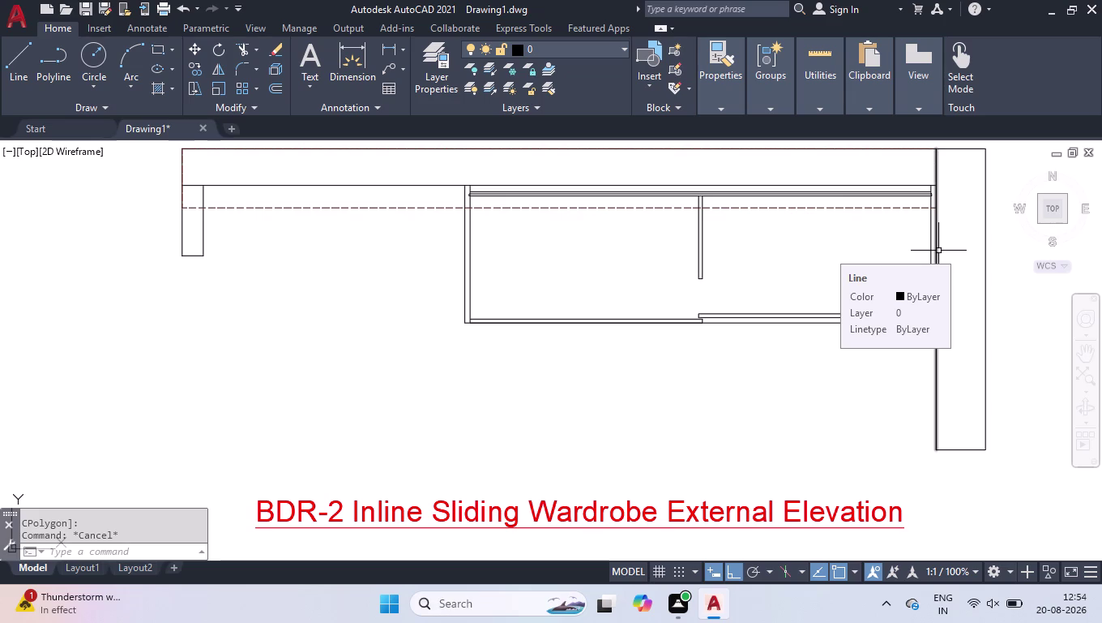
Dimension the wardrobe width as 2230 between the left and right ends, placed above the plan.
text(dli)
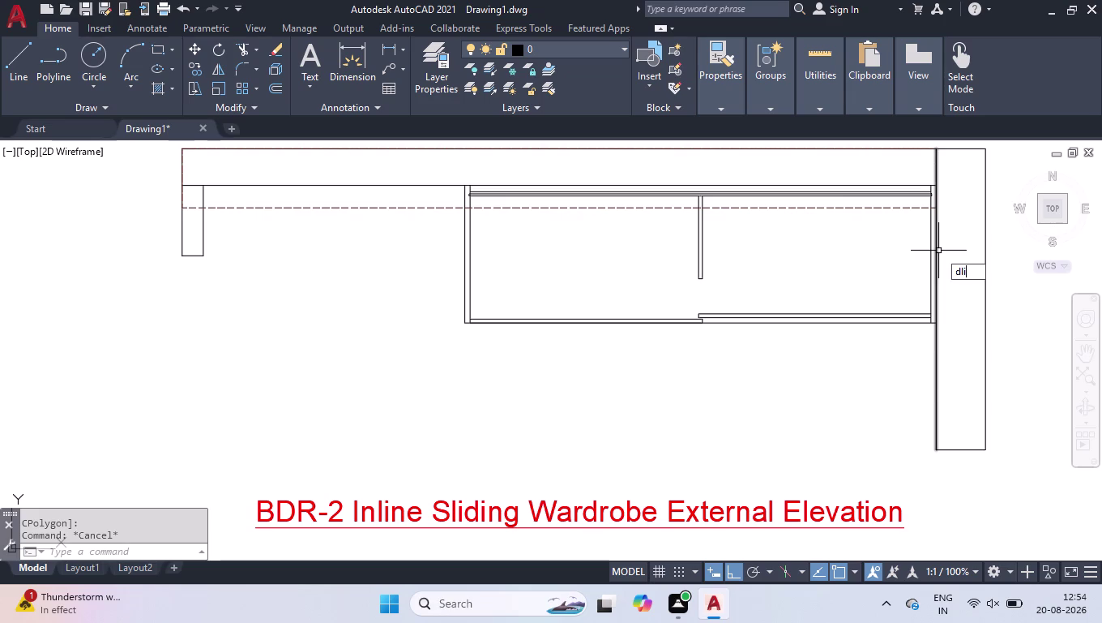
key(Return)
scroll(down, 3)
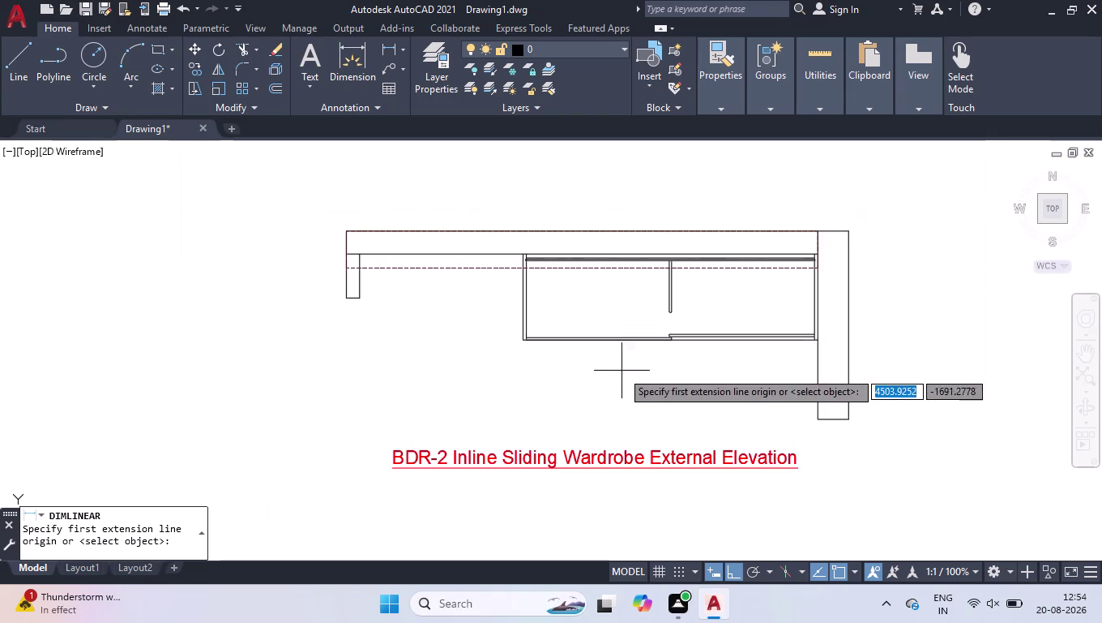
scroll(up, 3)
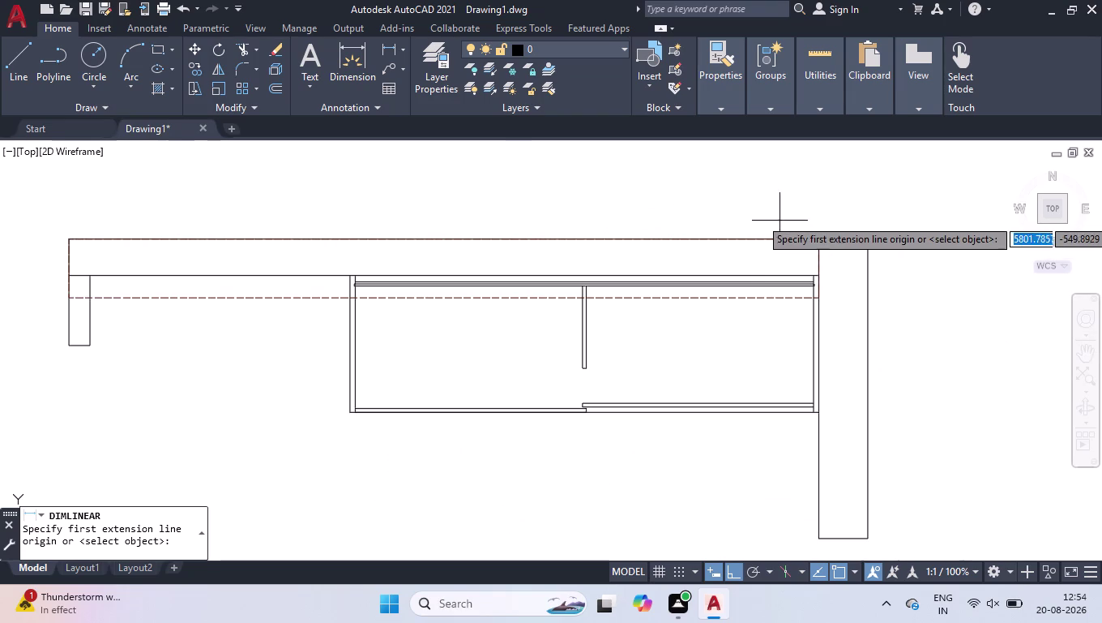
click(347, 274)
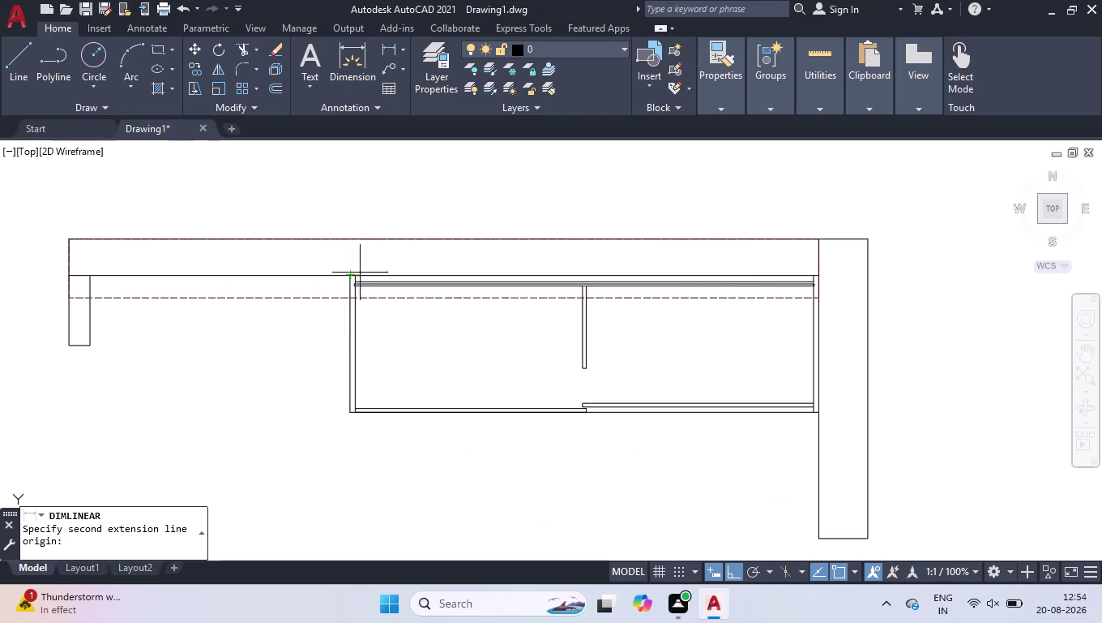
click(820, 278)
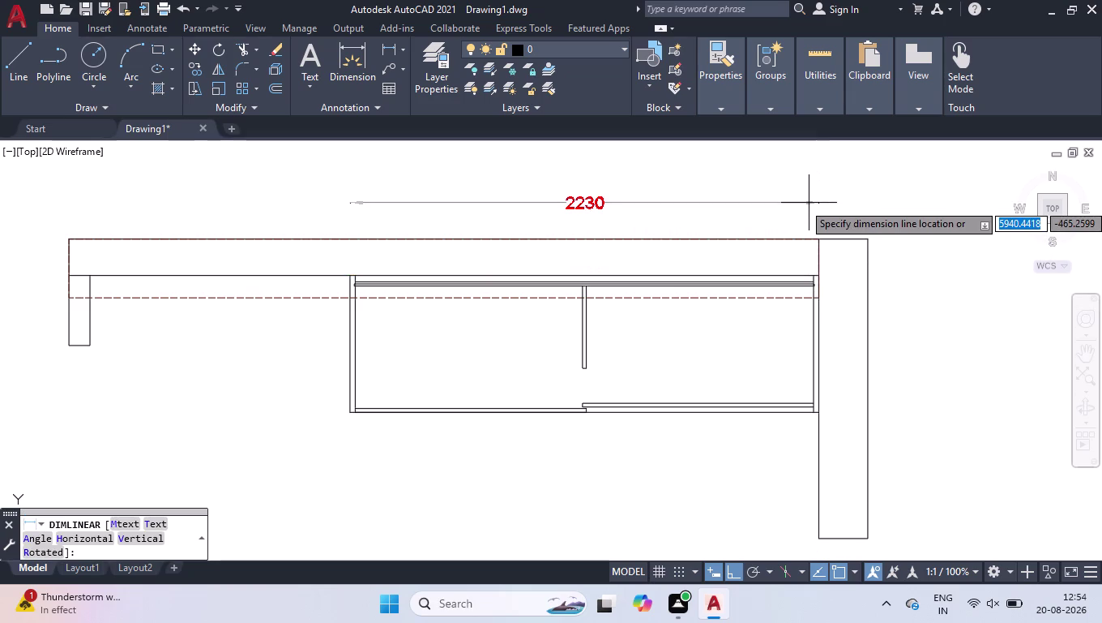
click(809, 203)
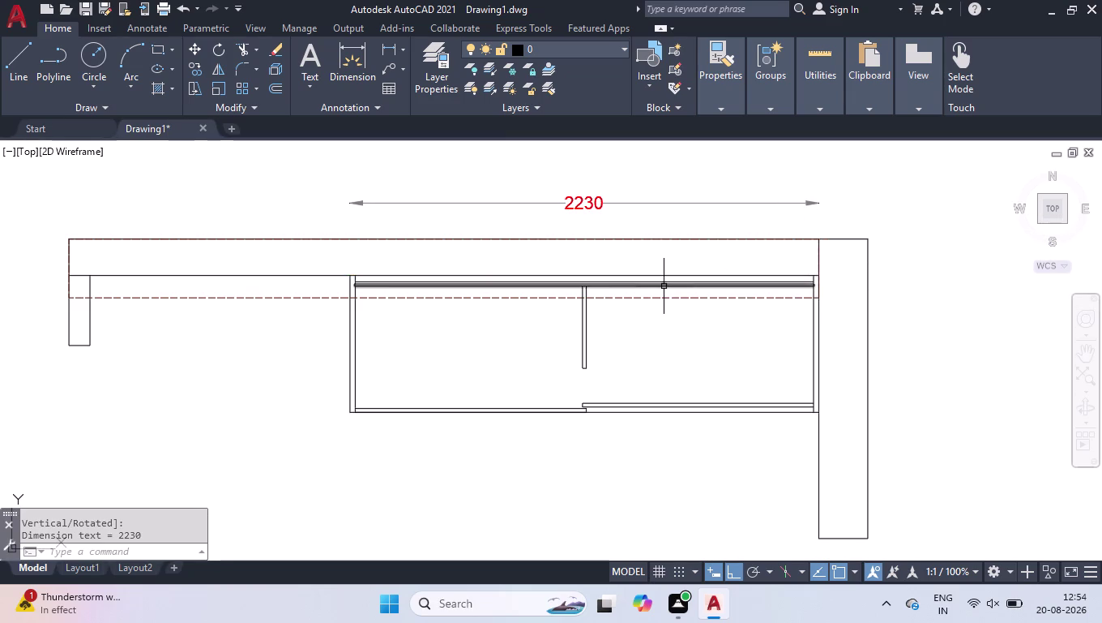
scroll(up, 3)
scroll(up, 3)
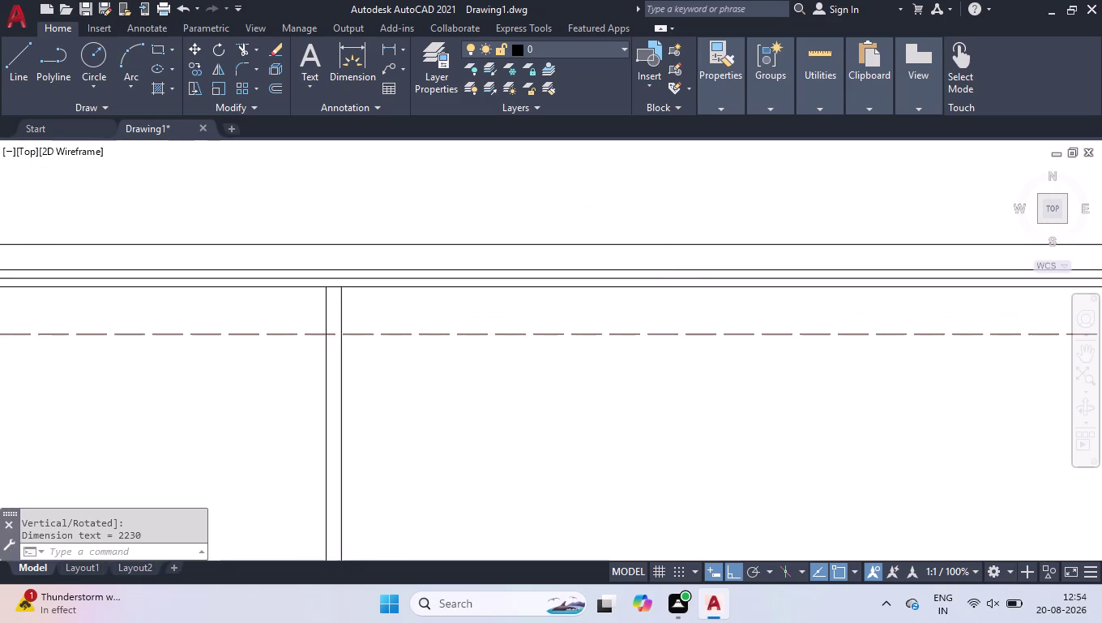
scroll(up, 3)
click(659, 280)
Move the inner rail line and the top wall line down 2 units each.
scroll(down, 3)
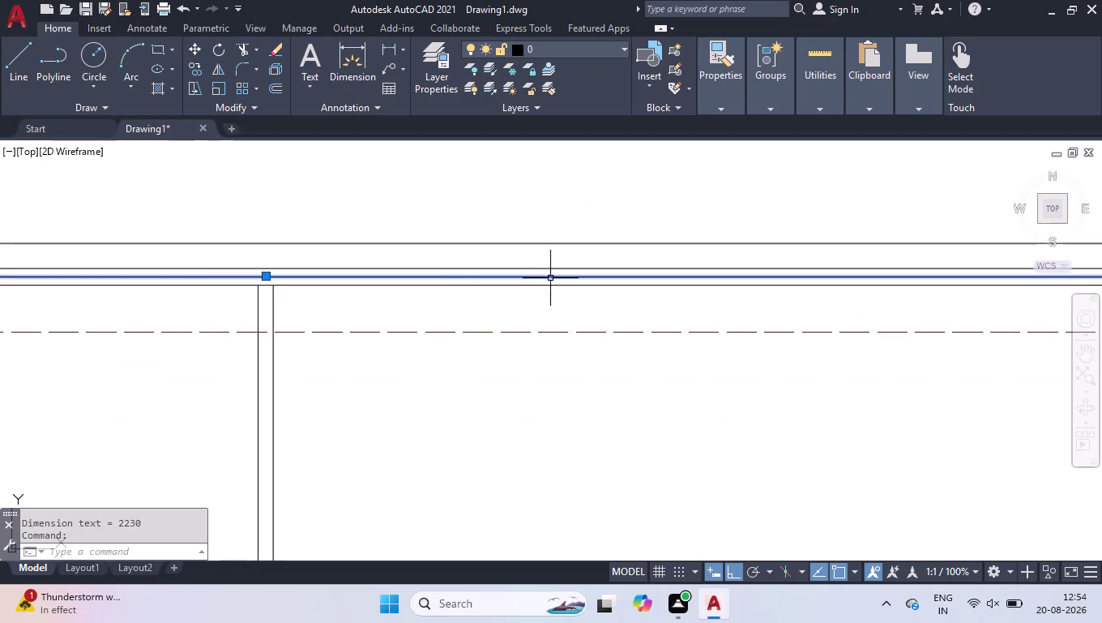
scroll(up, 3)
scroll(up, 3)
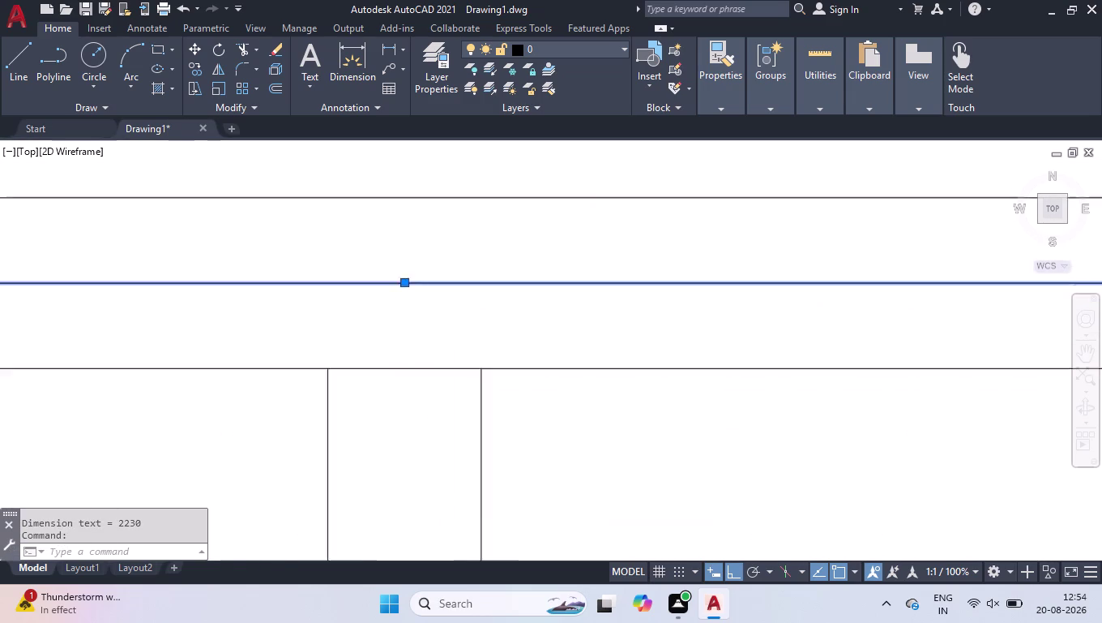
click(394, 270)
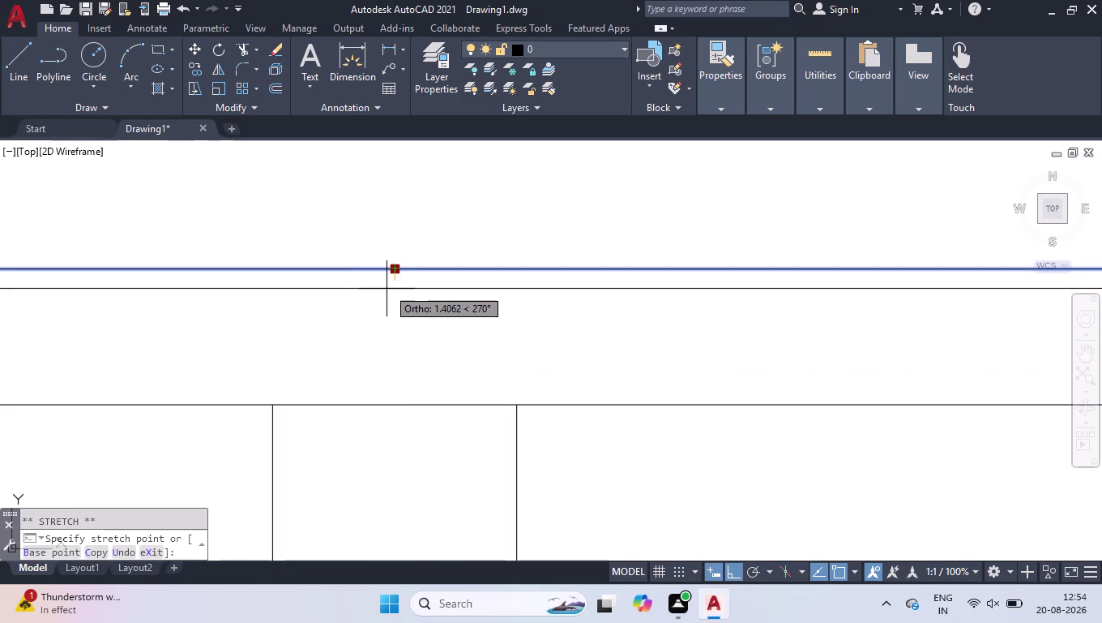
key(2)
key(Return)
scroll(down, 3)
scroll(down, 3)
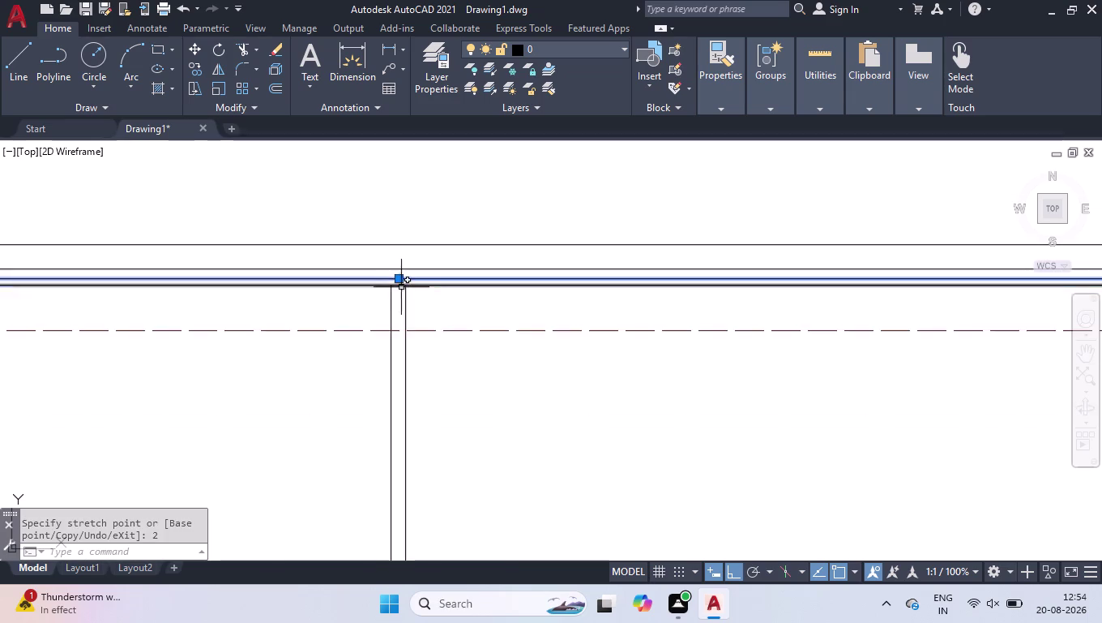
scroll(down, 3)
scroll(up, 3)
scroll(up, 3)
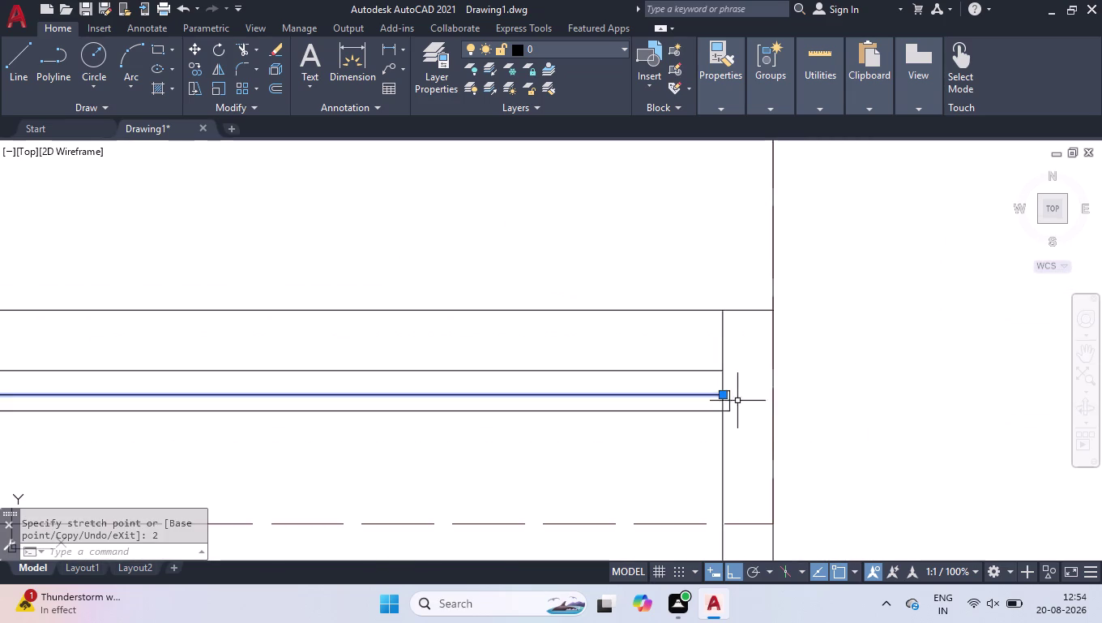
scroll(up, 3)
scroll(up, 3)
scroll(down, 3)
scroll(up, 3)
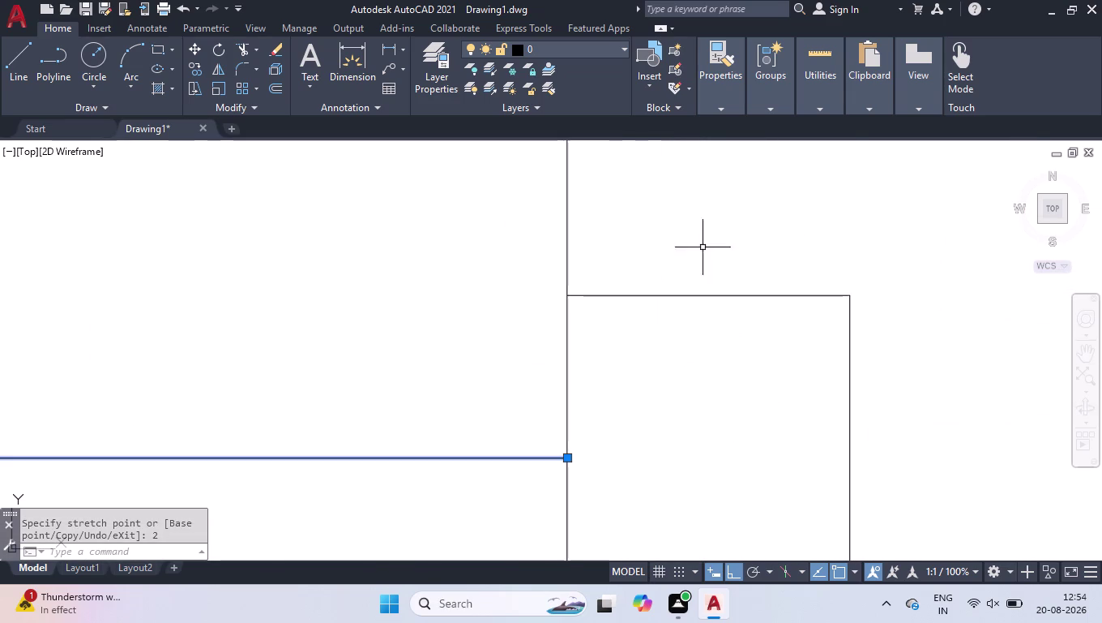
click(706, 297)
click(710, 291)
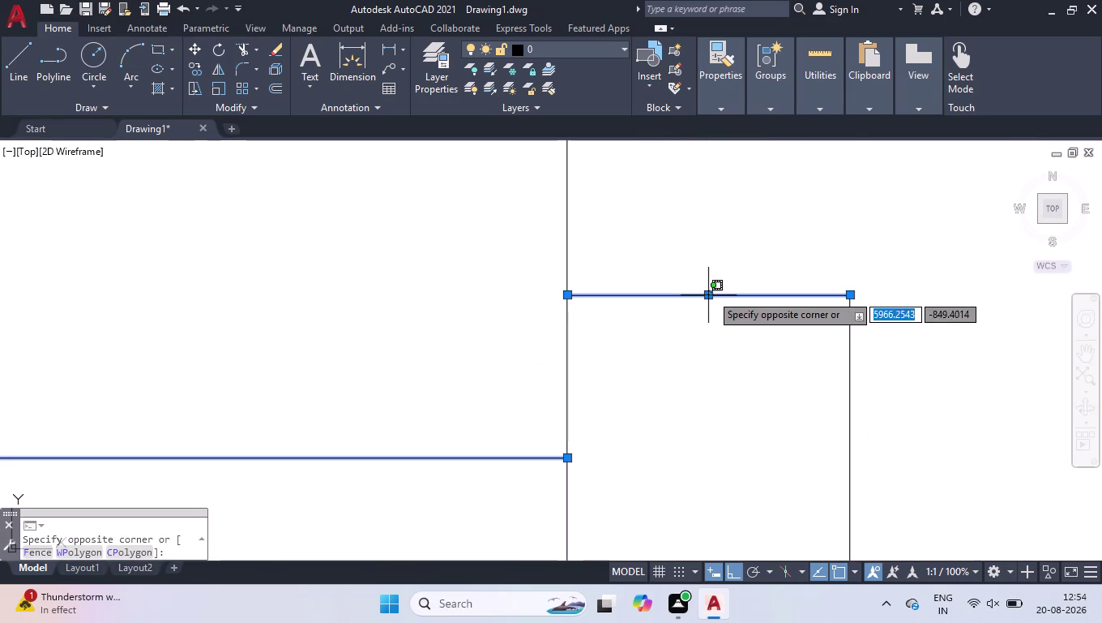
click(711, 294)
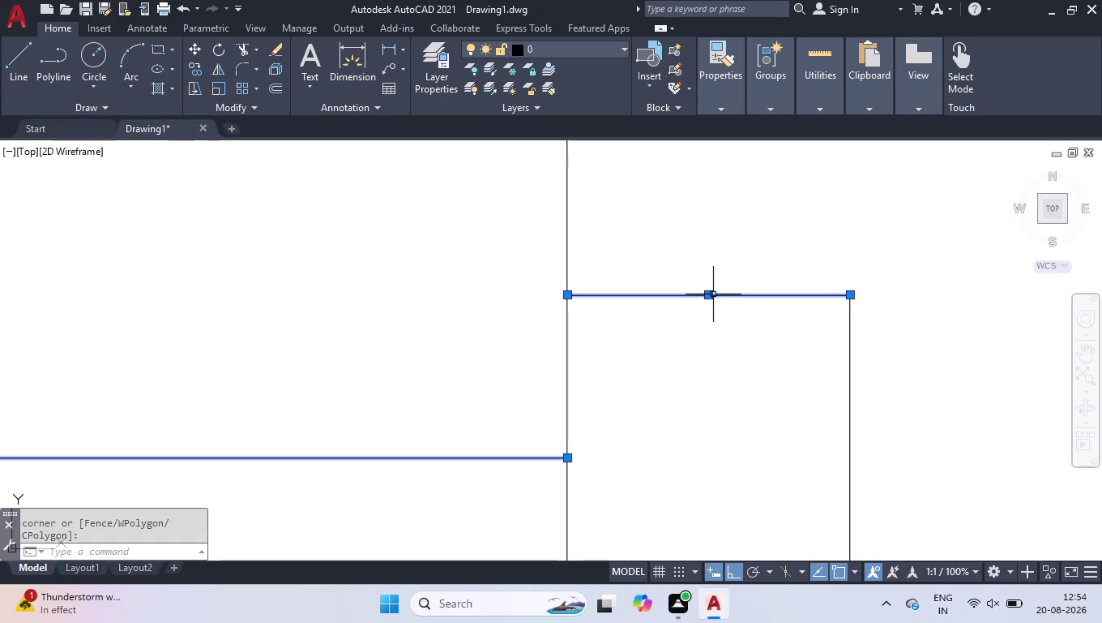
click(709, 294)
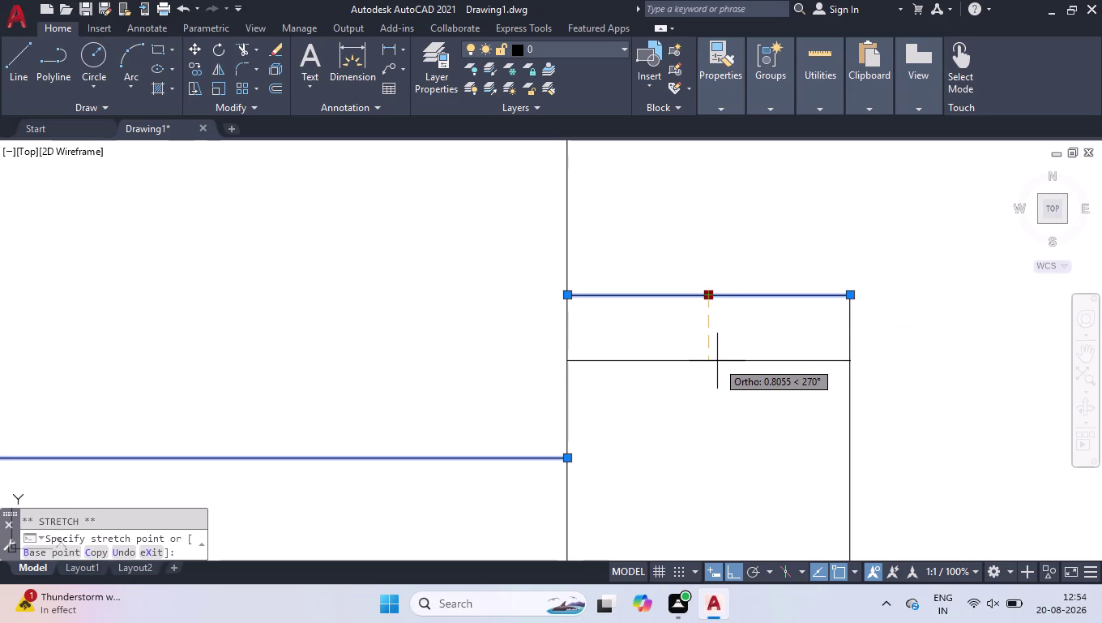
key(2)
key(Return)
Move the upper edge of the left wall down 2 units.
scroll(down, 3)
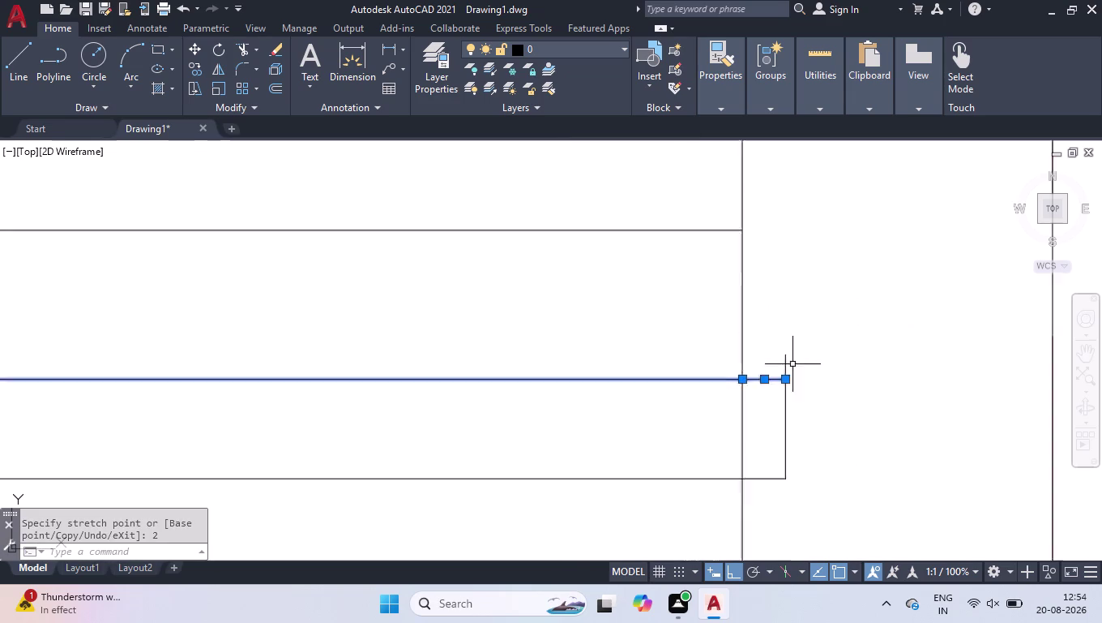
scroll(down, 3)
scroll(down, 3)
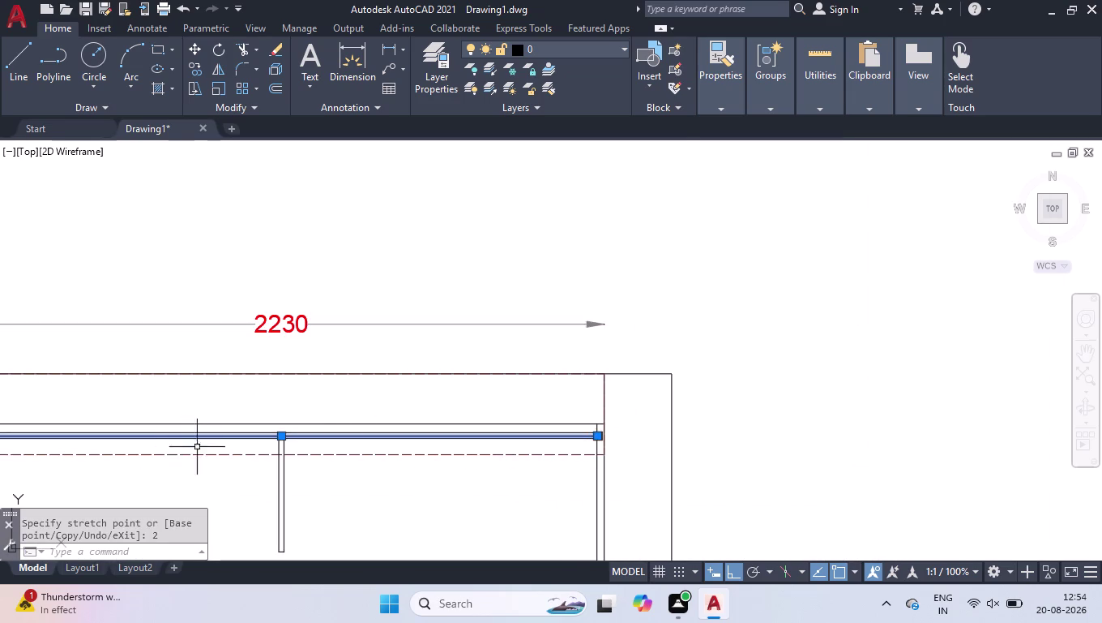
scroll(down, 3)
scroll(up, 3)
scroll(up, 3)
scroll(up, 3)
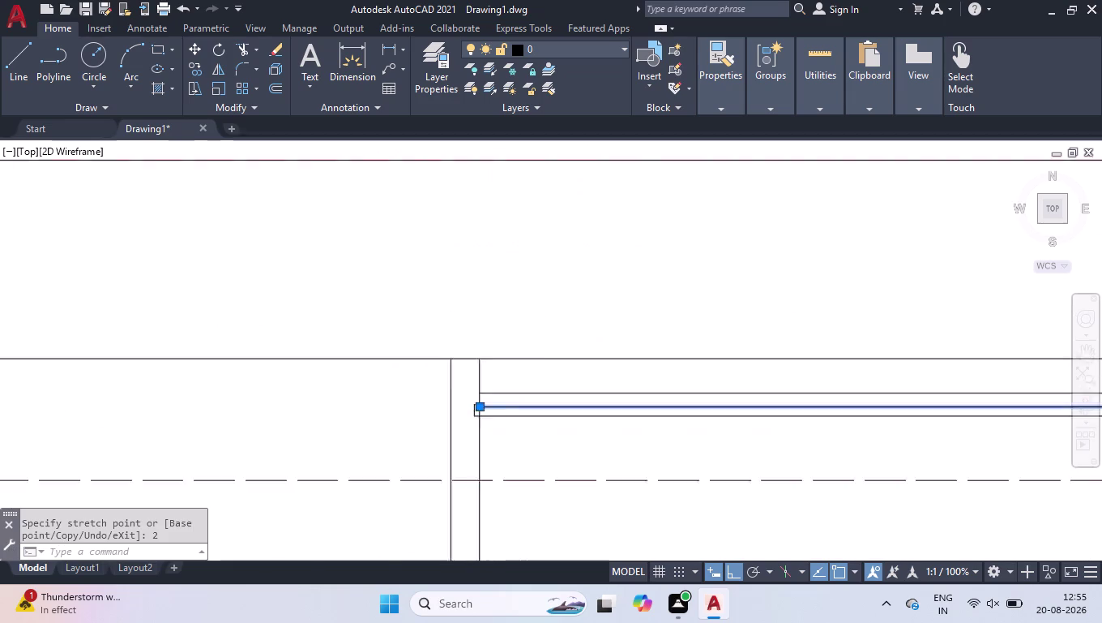
scroll(up, 3)
scroll(up, 3)
scroll(down, 3)
scroll(up, 3)
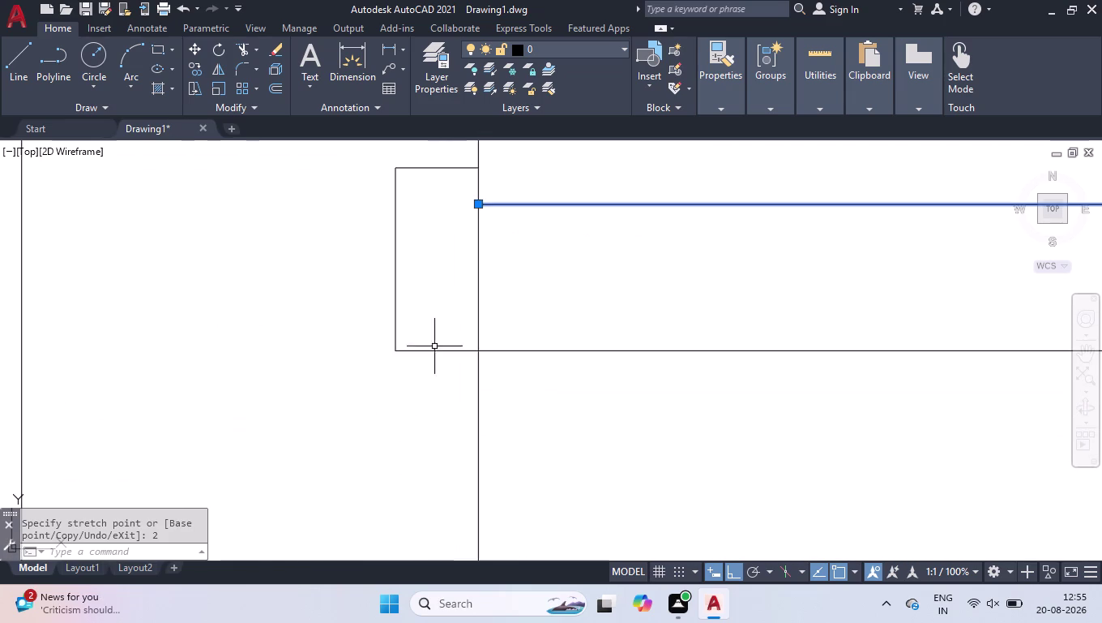
scroll(up, 3)
click(365, 243)
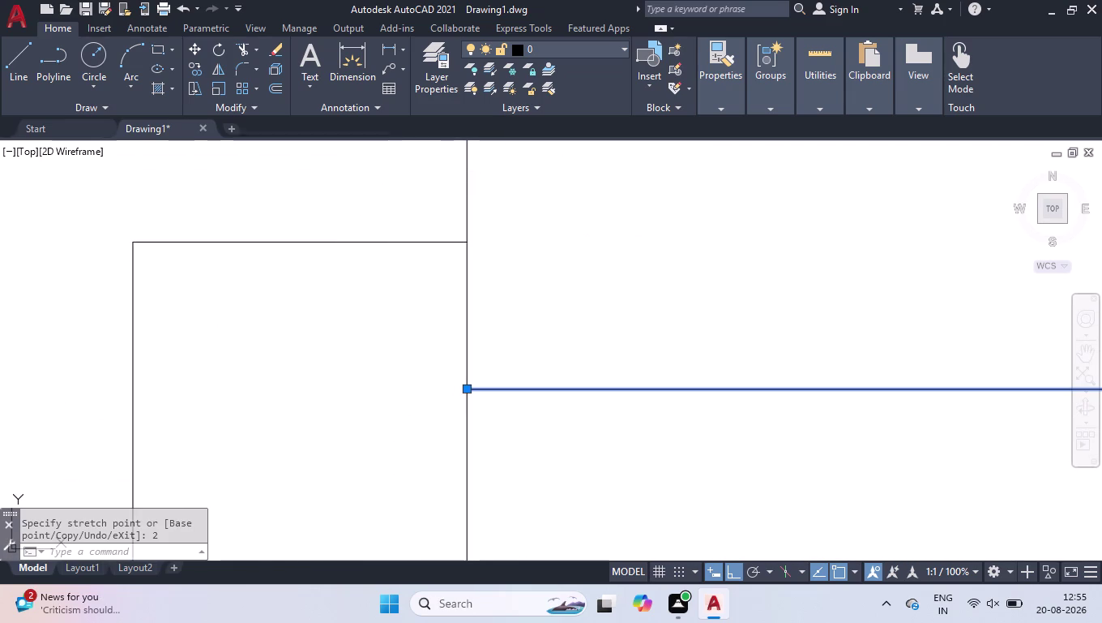
click(298, 240)
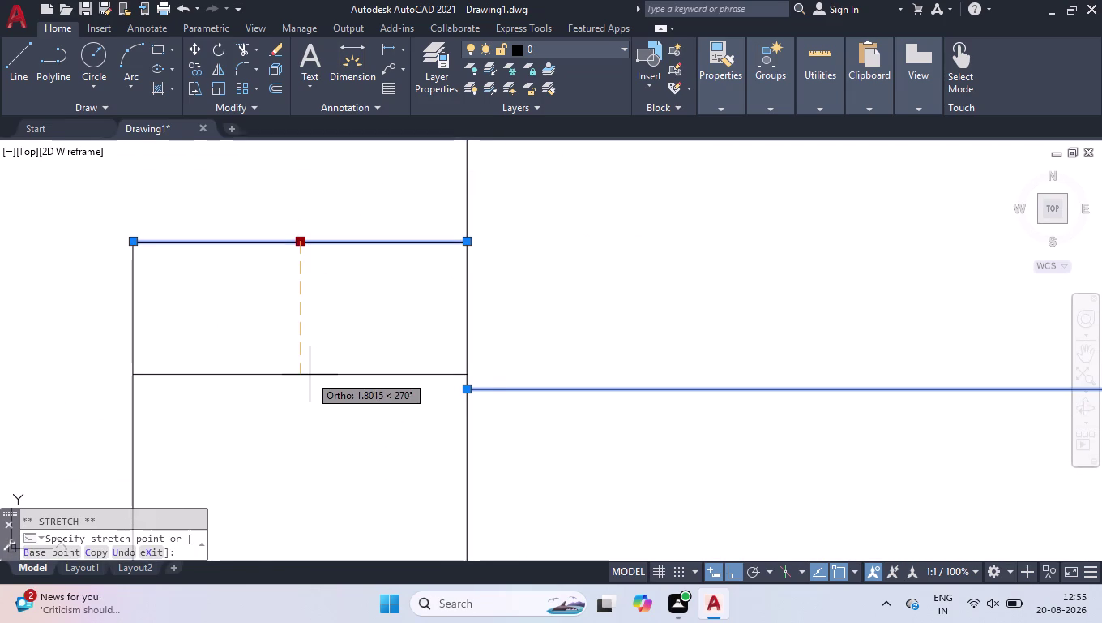
key(2)
key(Return)
Trim the leftover wall line above the plan with TR.
text(tr)
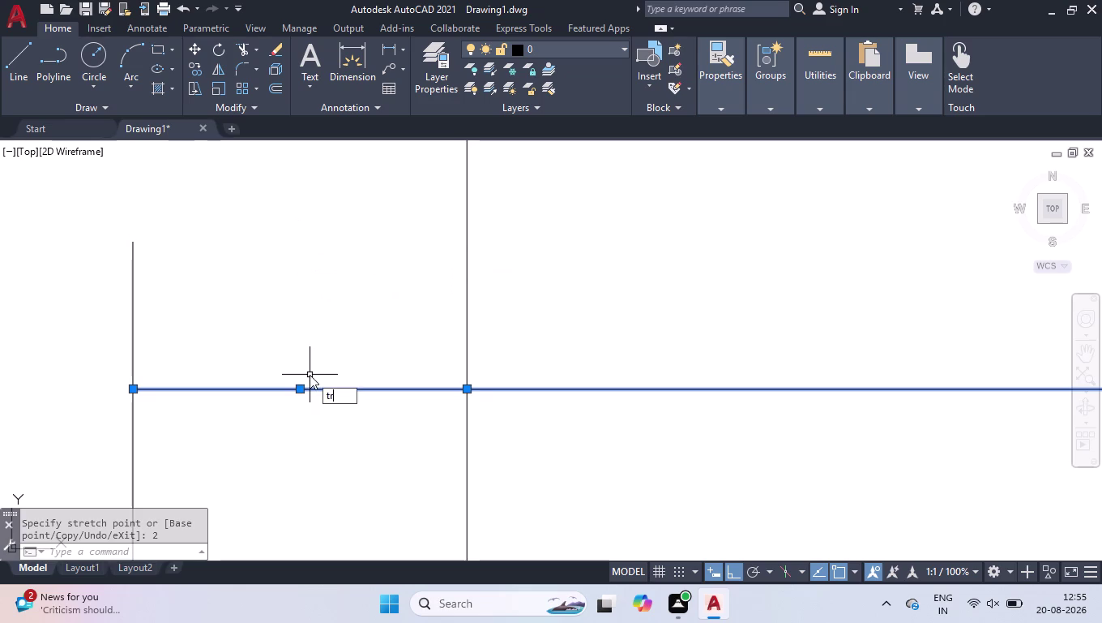
key(Return)
click(85, 275)
Trim the overhanging rail ends.
click(178, 291)
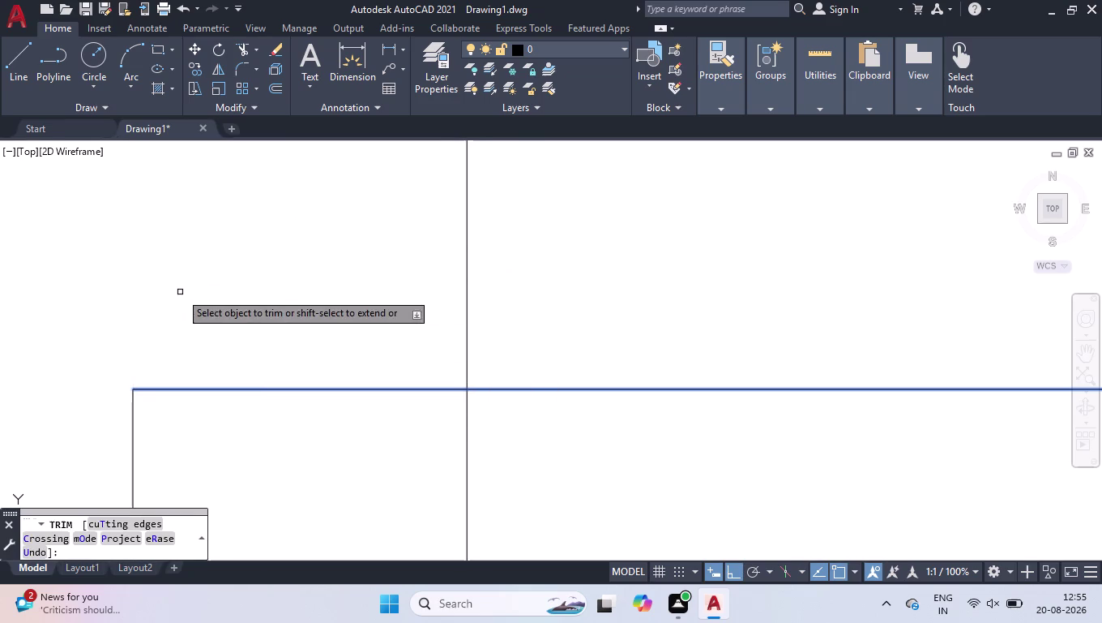
scroll(down, 3)
scroll(down, 3)
scroll(down, 3)
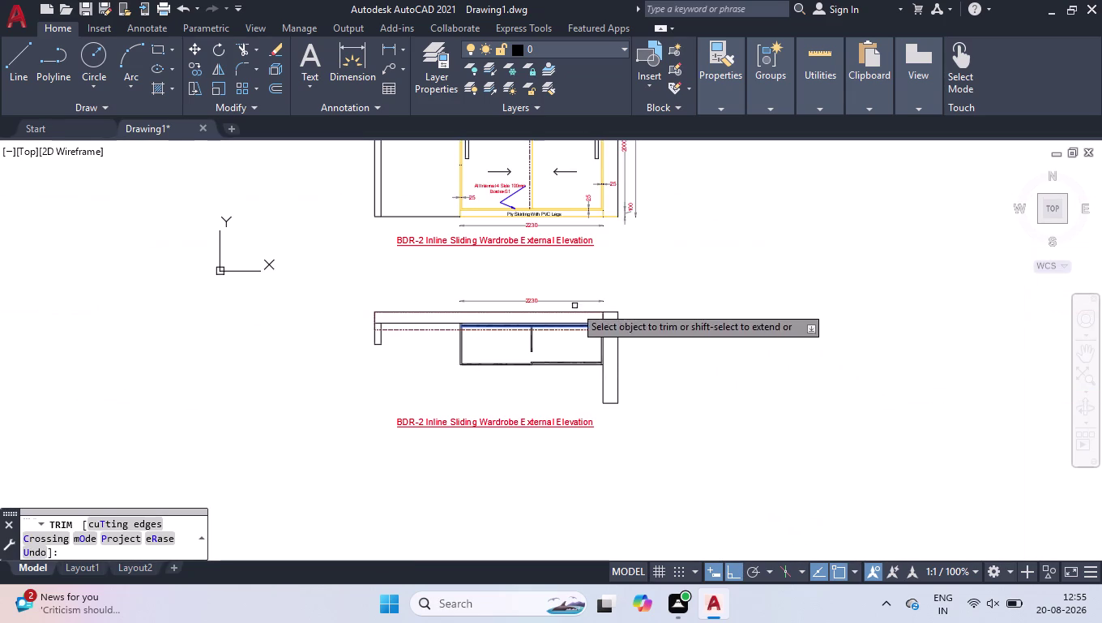
scroll(up, 3)
scroll(up, 3)
scroll(up, 3)
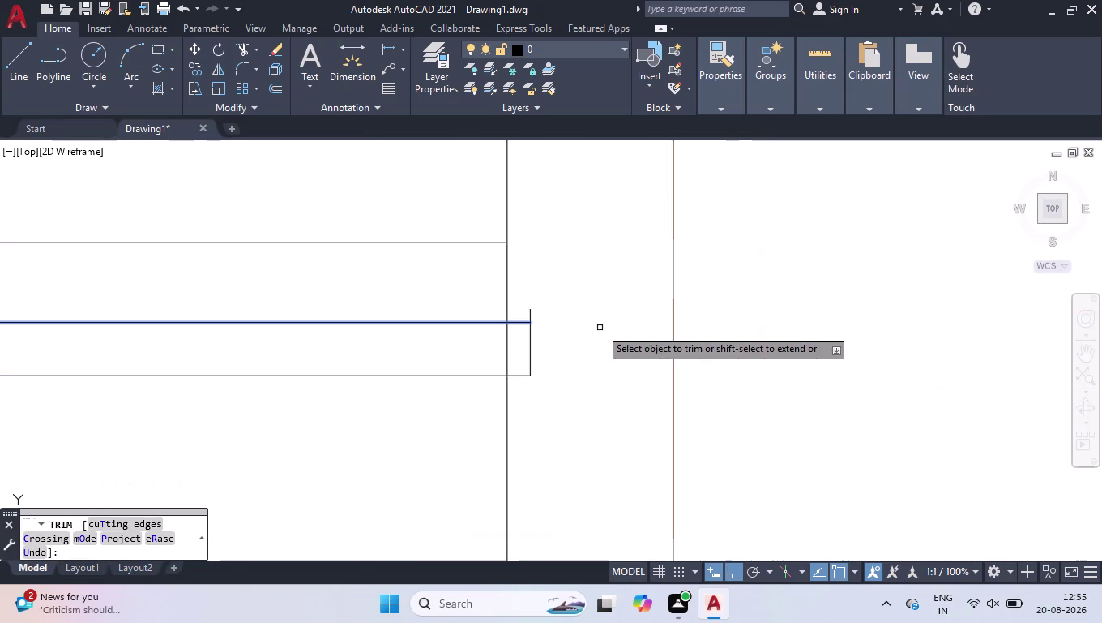
scroll(up, 3)
click(289, 284)
click(373, 285)
key(Return)
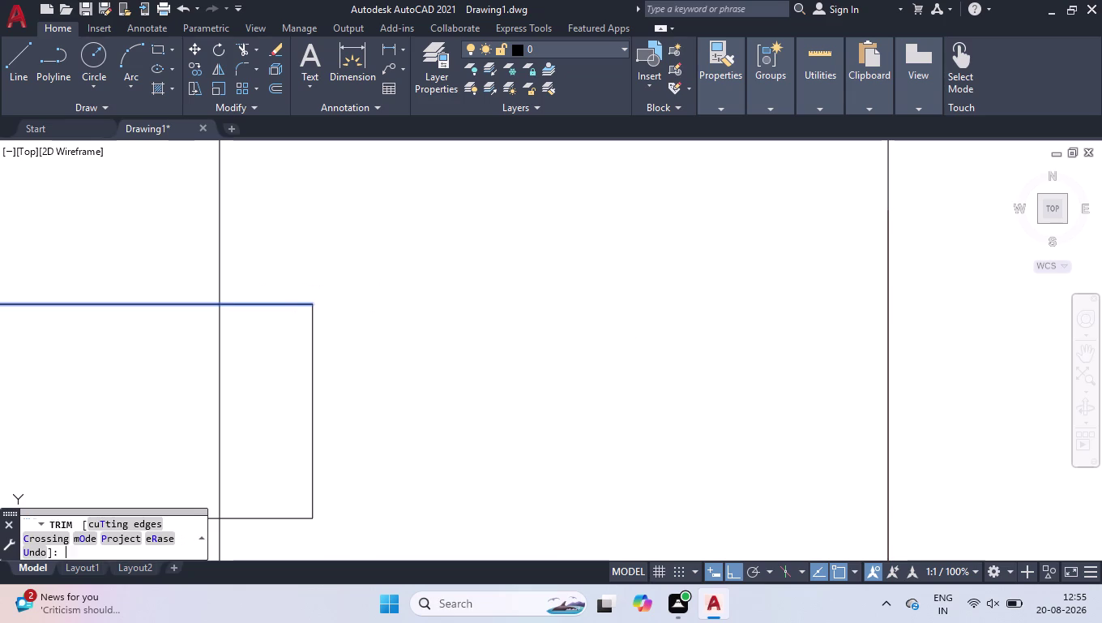
Add a vertical linear dimension of 12 between the two top wall lines.
scroll(down, 3)
scroll(down, 3)
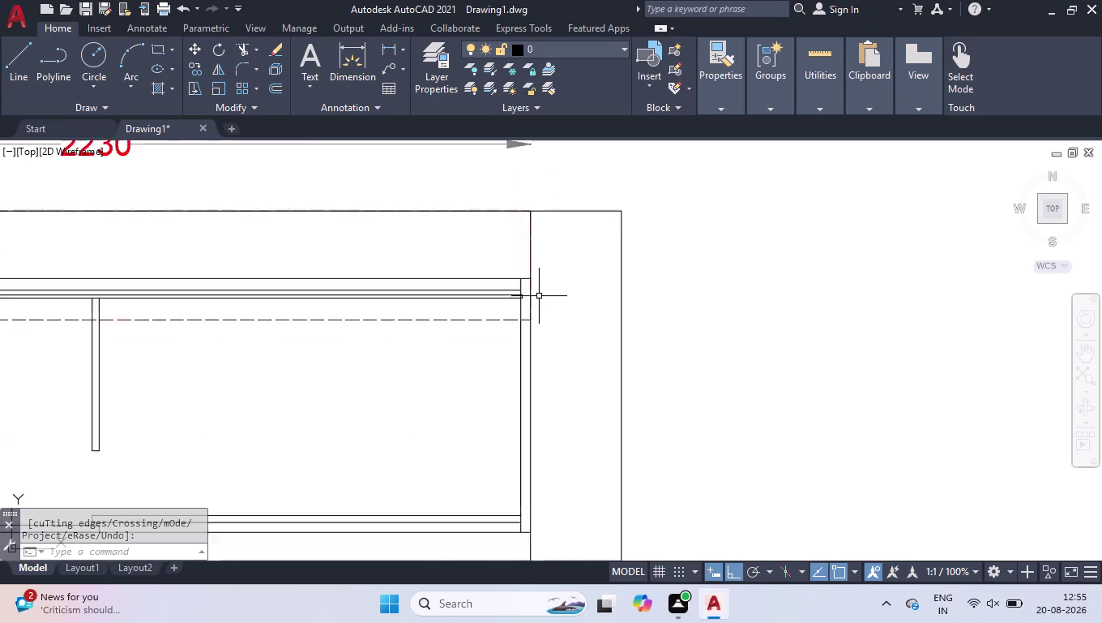
scroll(down, 3)
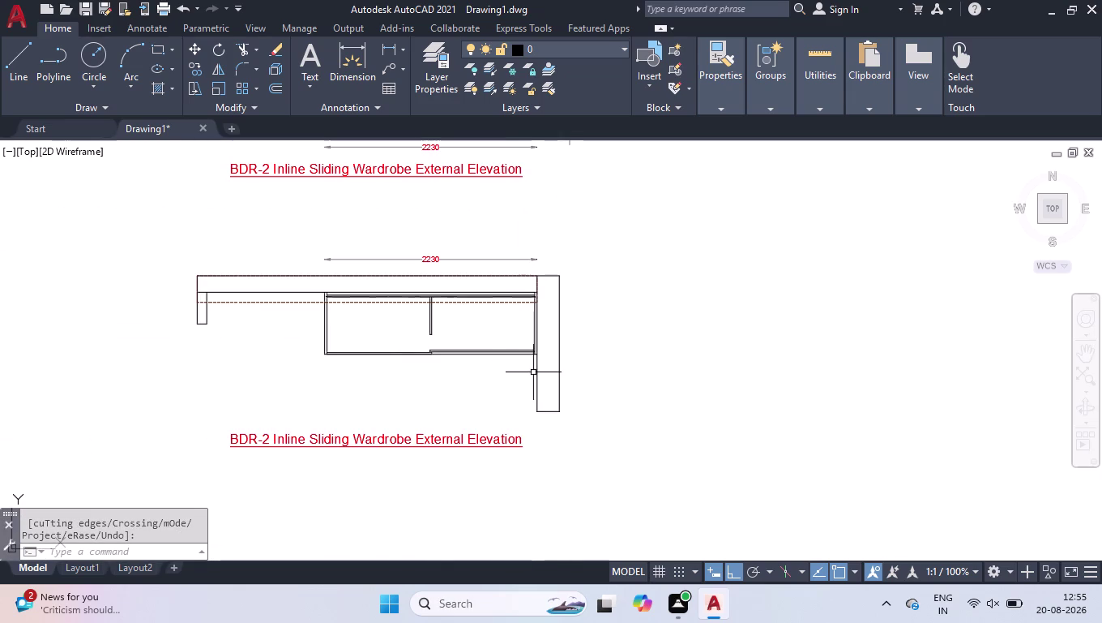
scroll(up, 3)
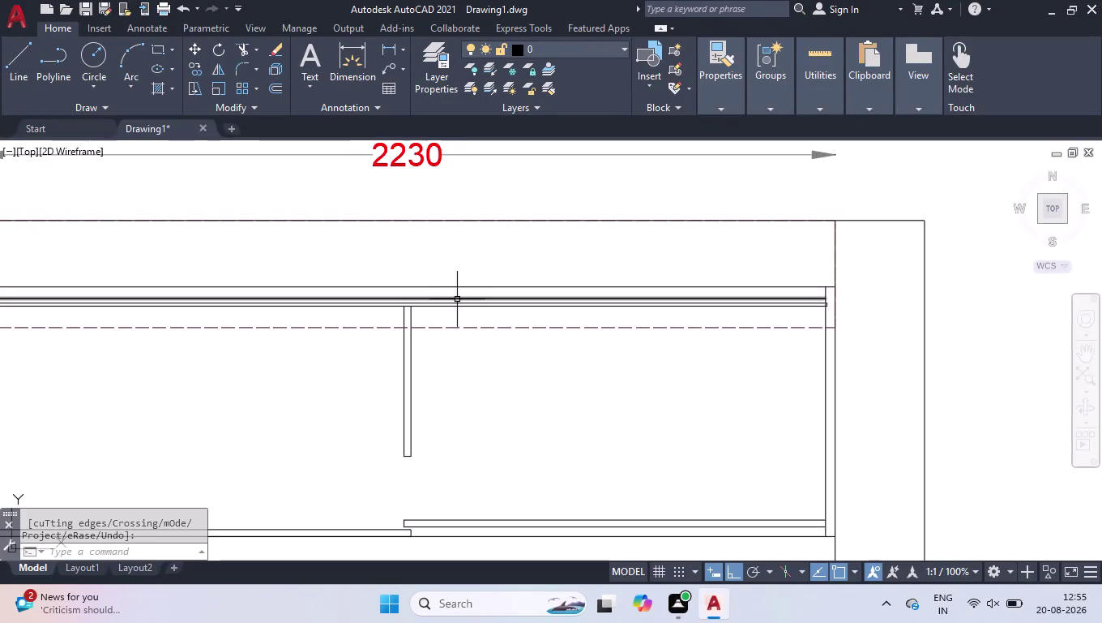
scroll(up, 3)
text(dli)
key(Return)
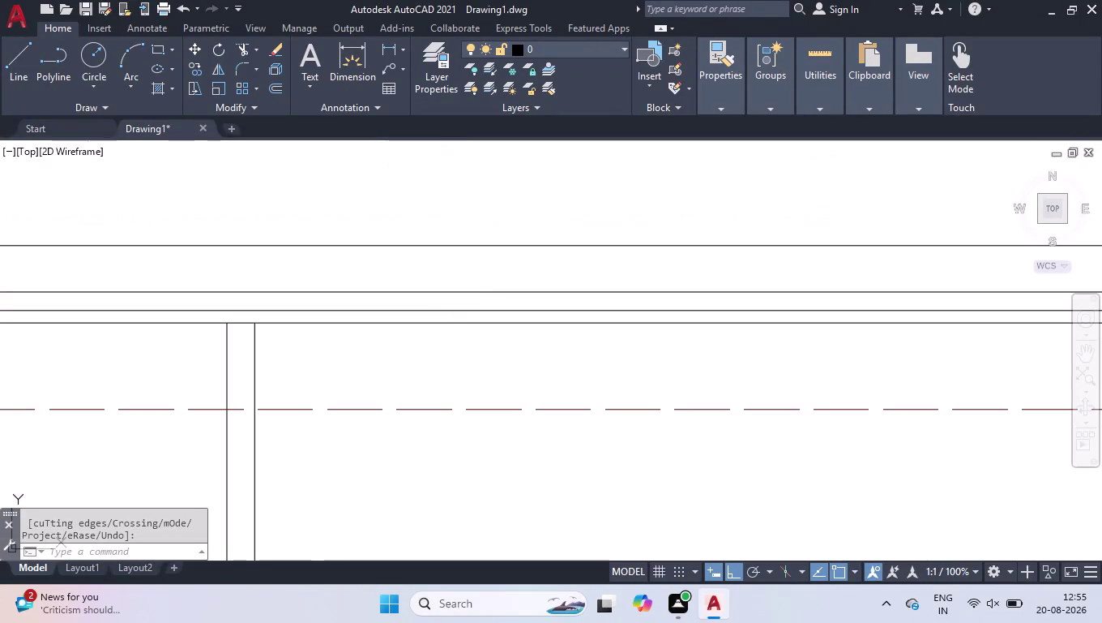
click(470, 291)
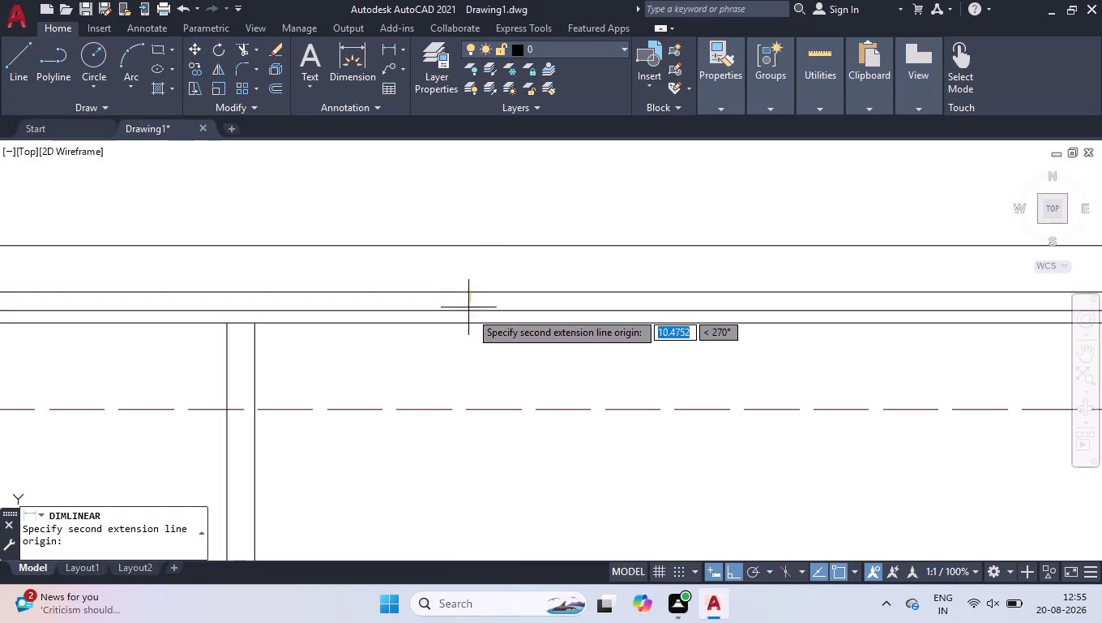
click(471, 313)
scroll(down, 3)
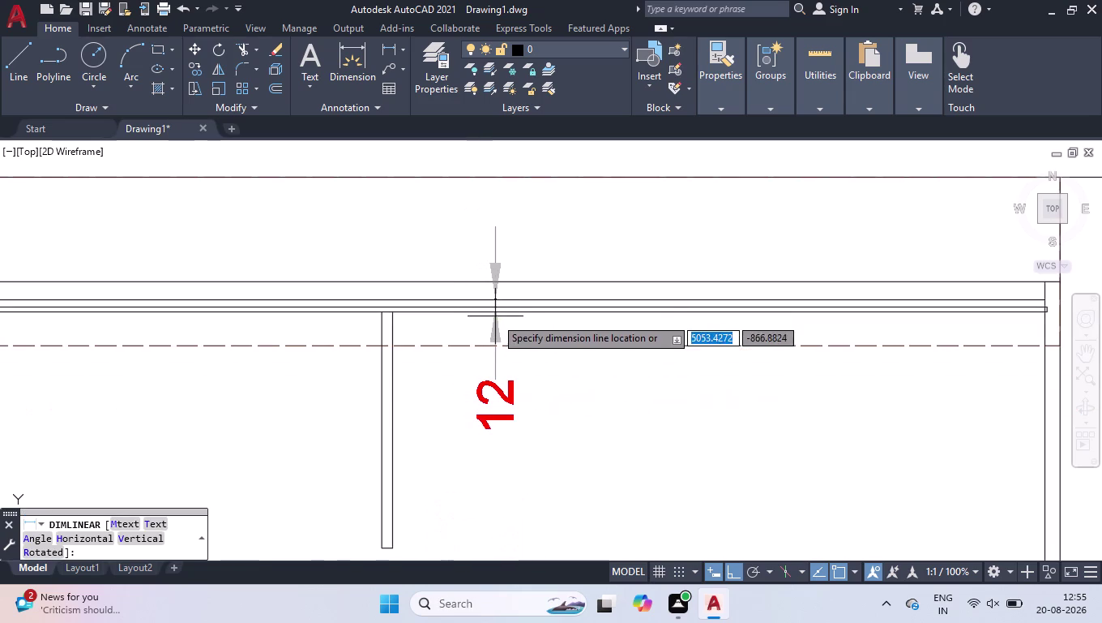
click(494, 325)
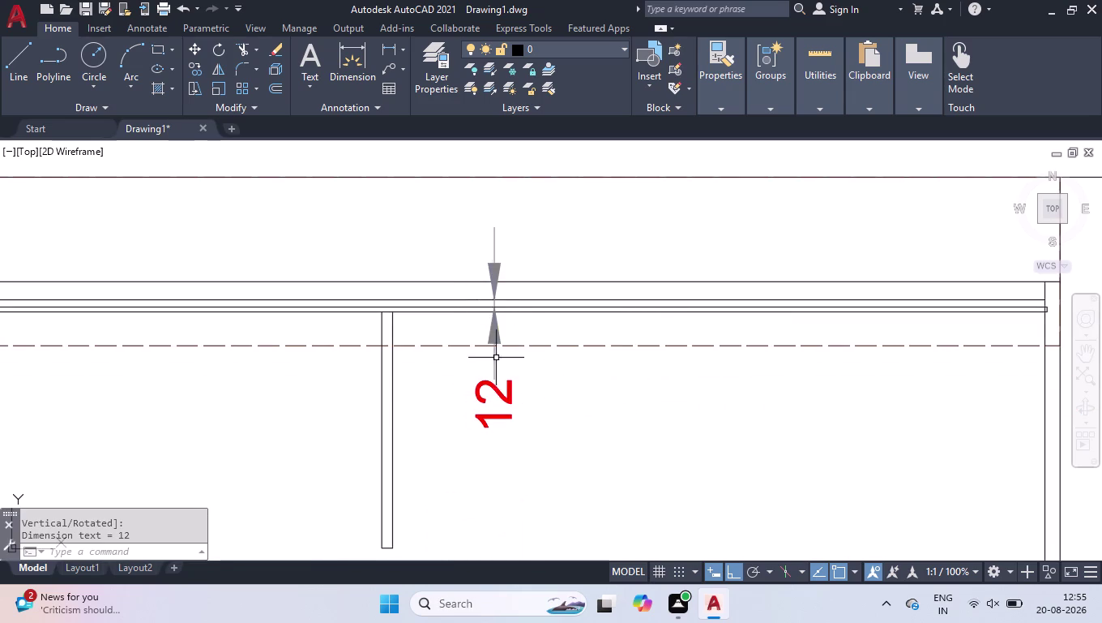
Shift the outer wall line by 6 units with its midpoint grip.
scroll(up, 3)
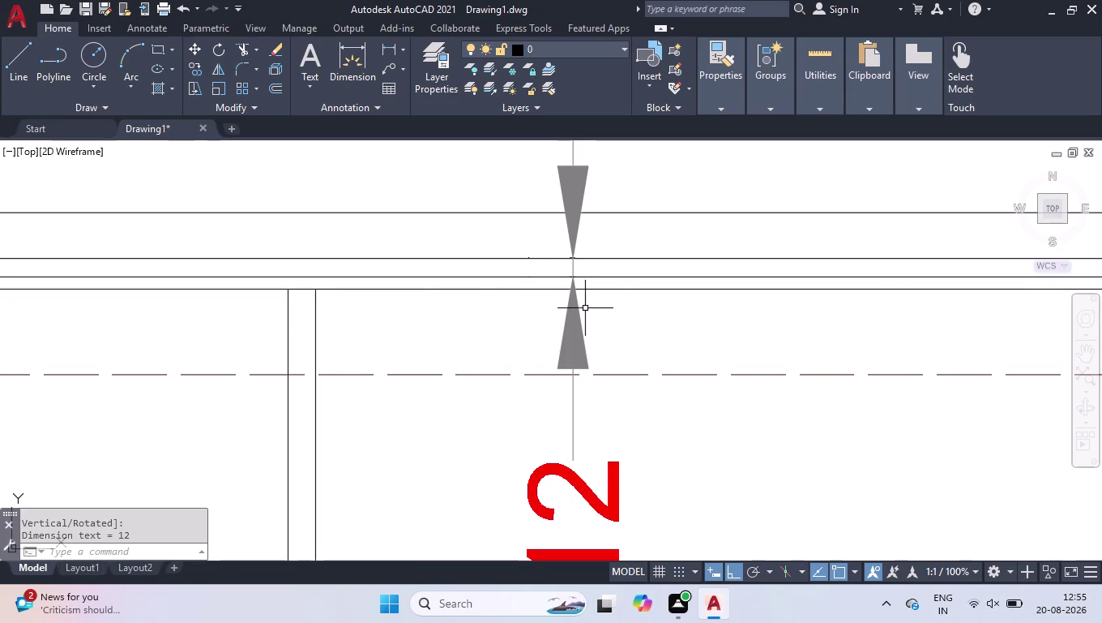
scroll(up, 3)
click(588, 217)
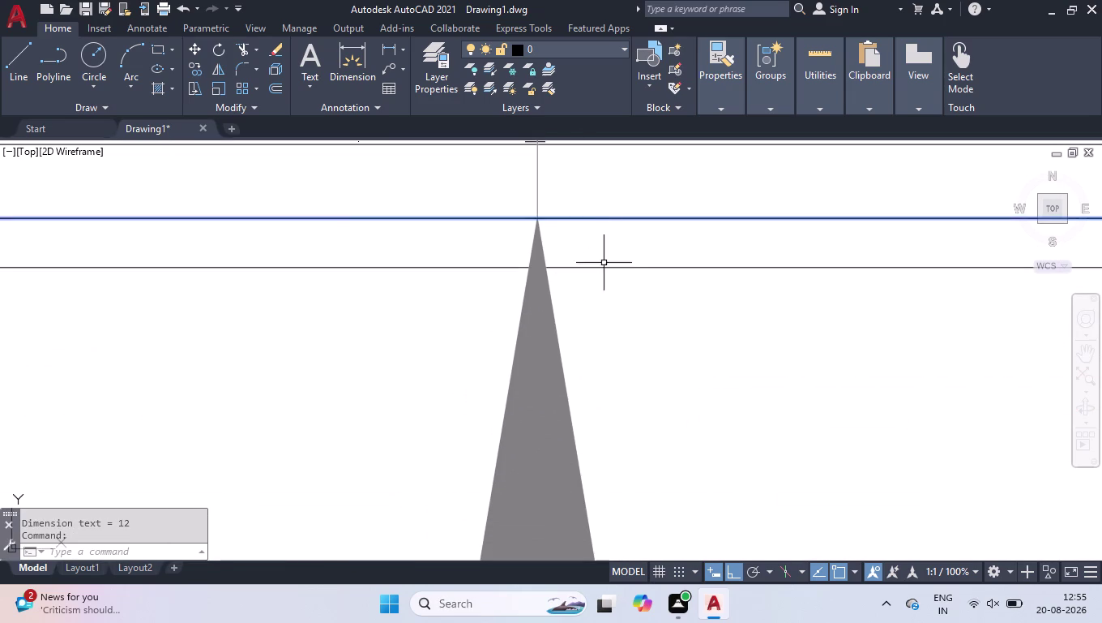
scroll(down, 3)
scroll(up, 3)
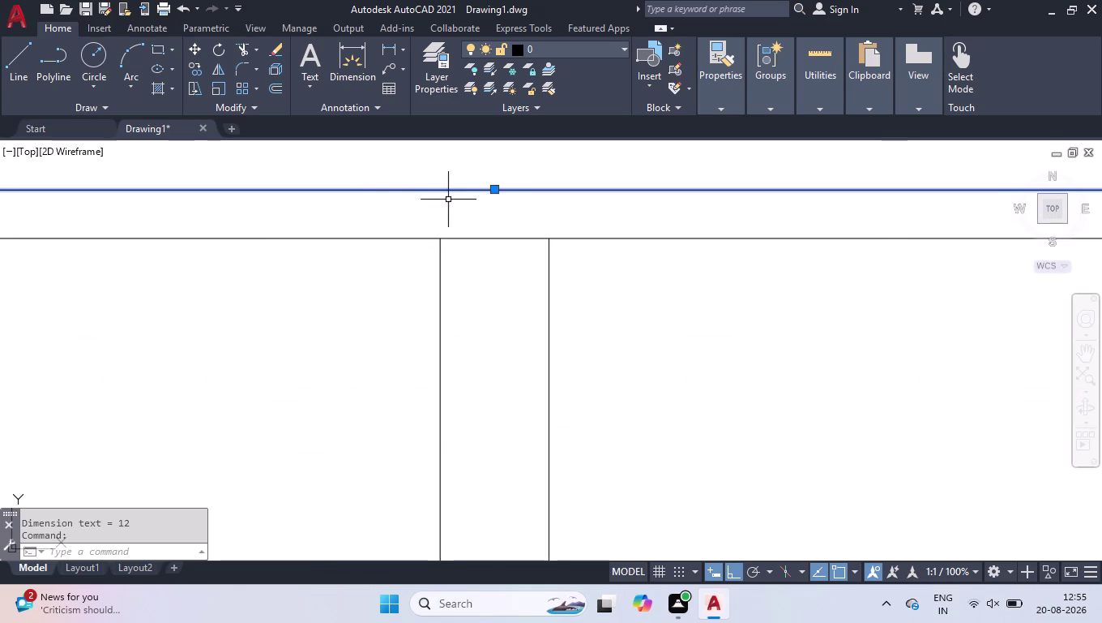
scroll(down, 3)
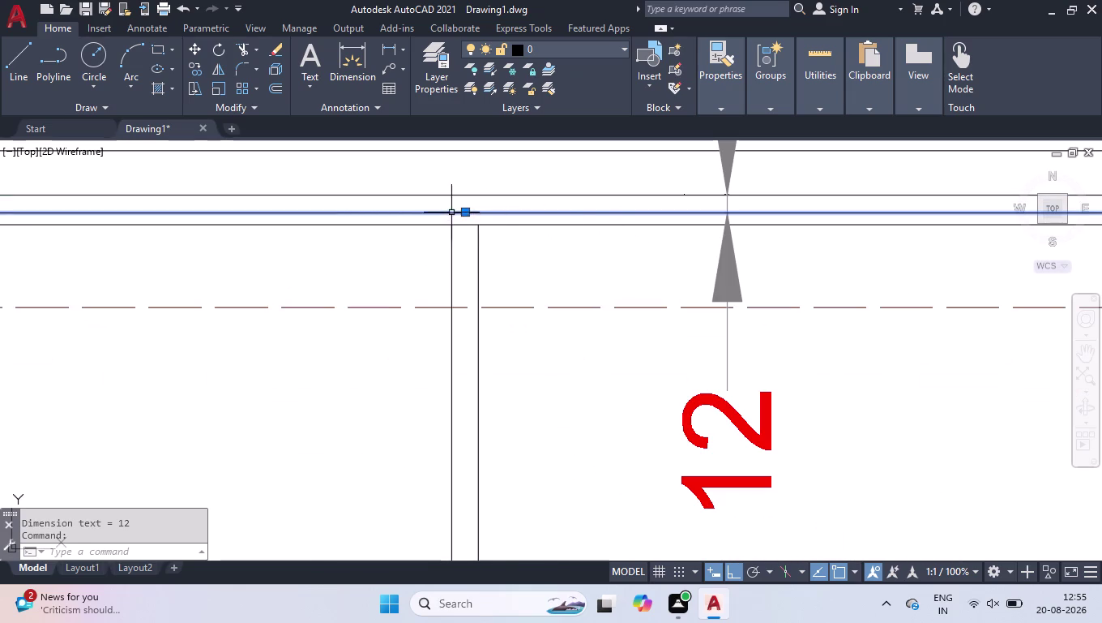
scroll(up, 3)
click(475, 214)
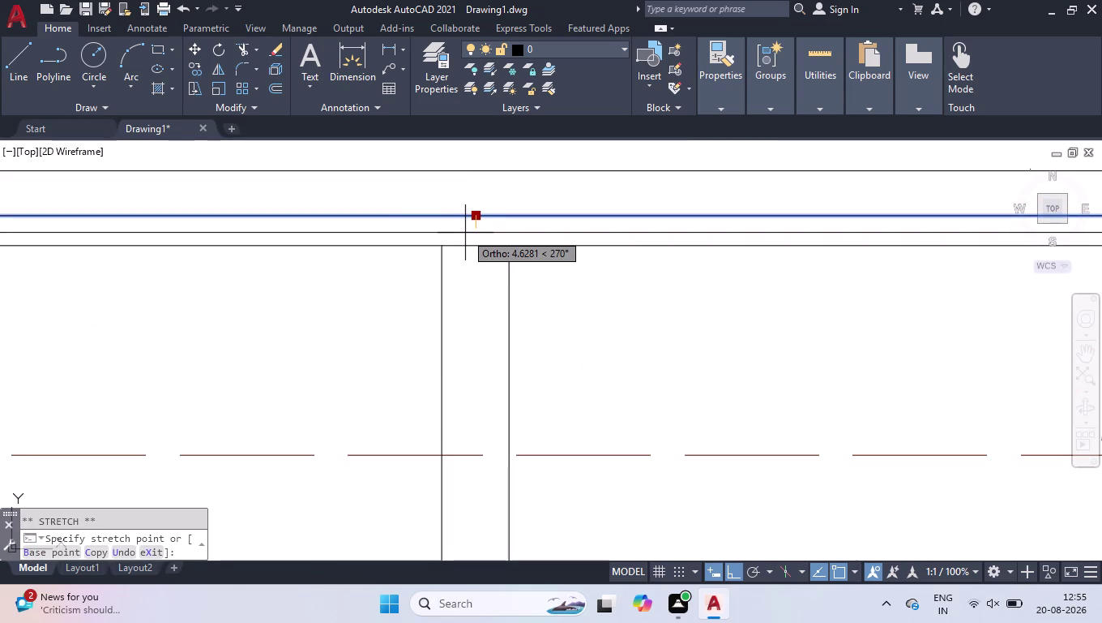
key(6)
key(Return)
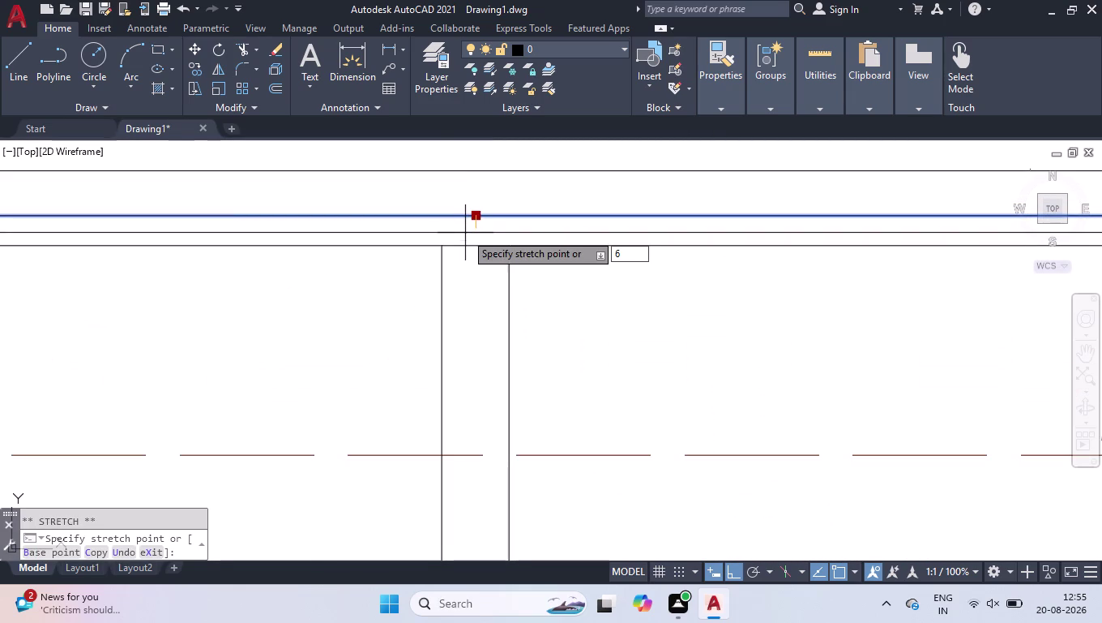
Move the next wall line down 4 units so the wall dimension reads 18.
scroll(down, 3)
scroll(down, 3)
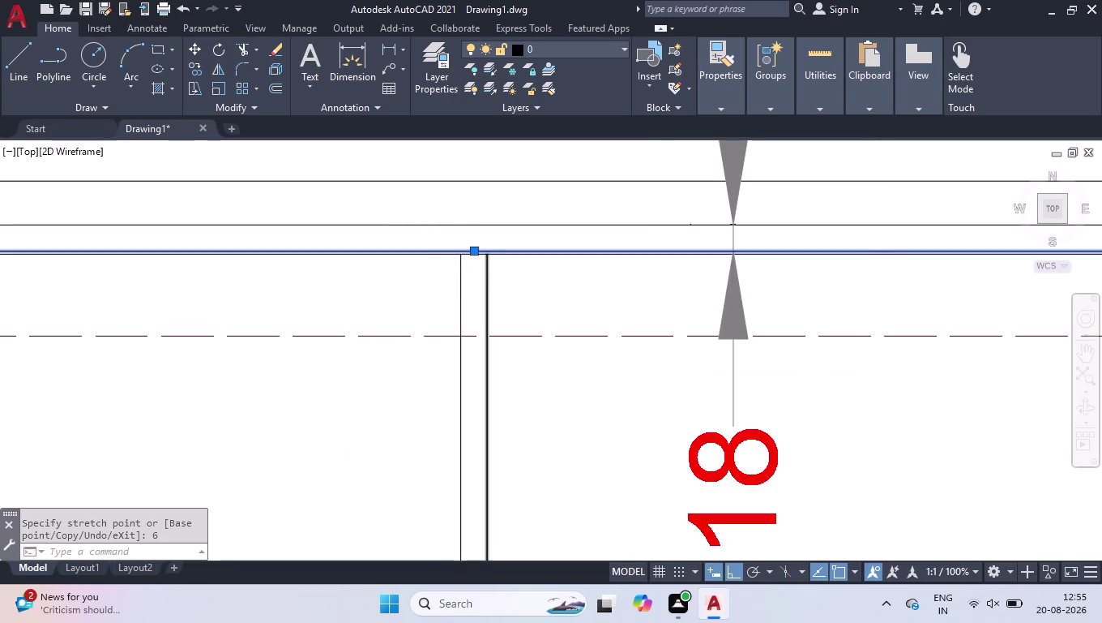
scroll(up, 3)
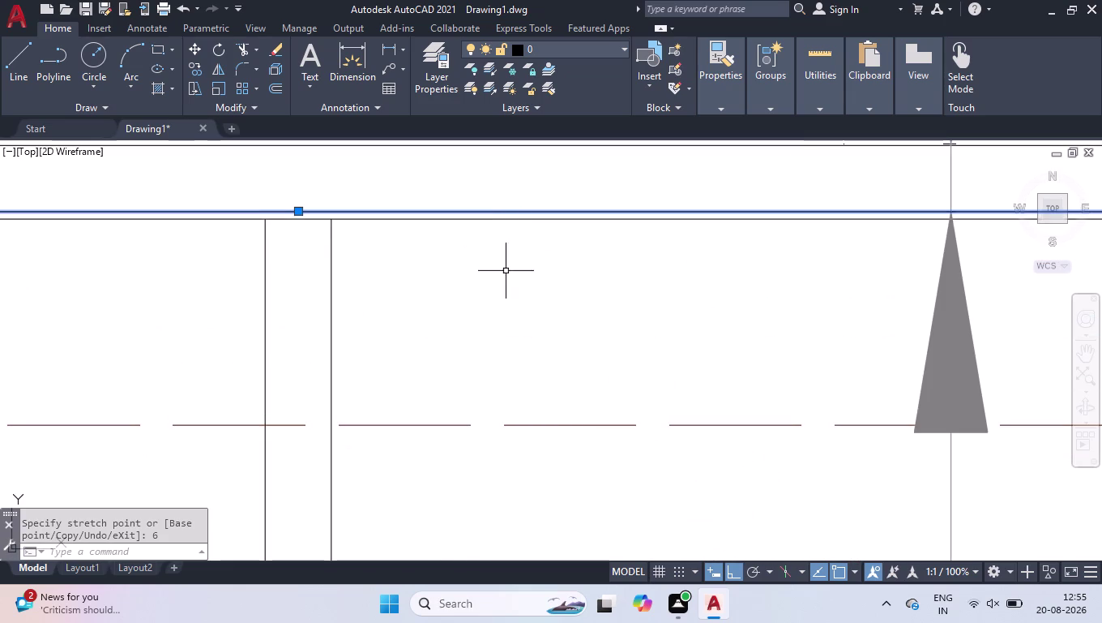
scroll(down, 3)
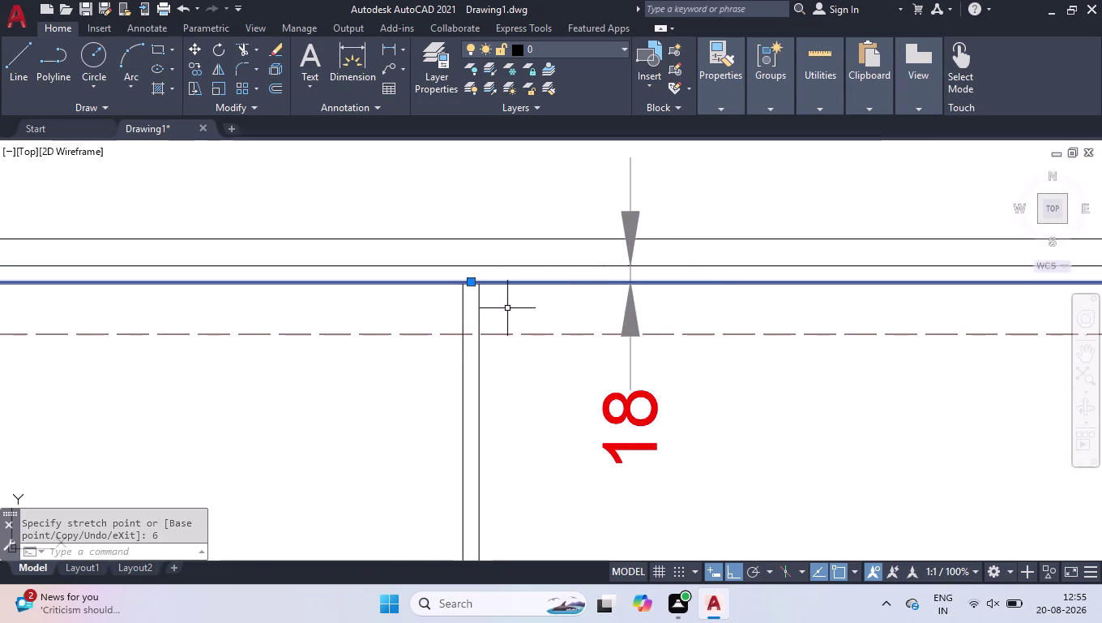
scroll(up, 3)
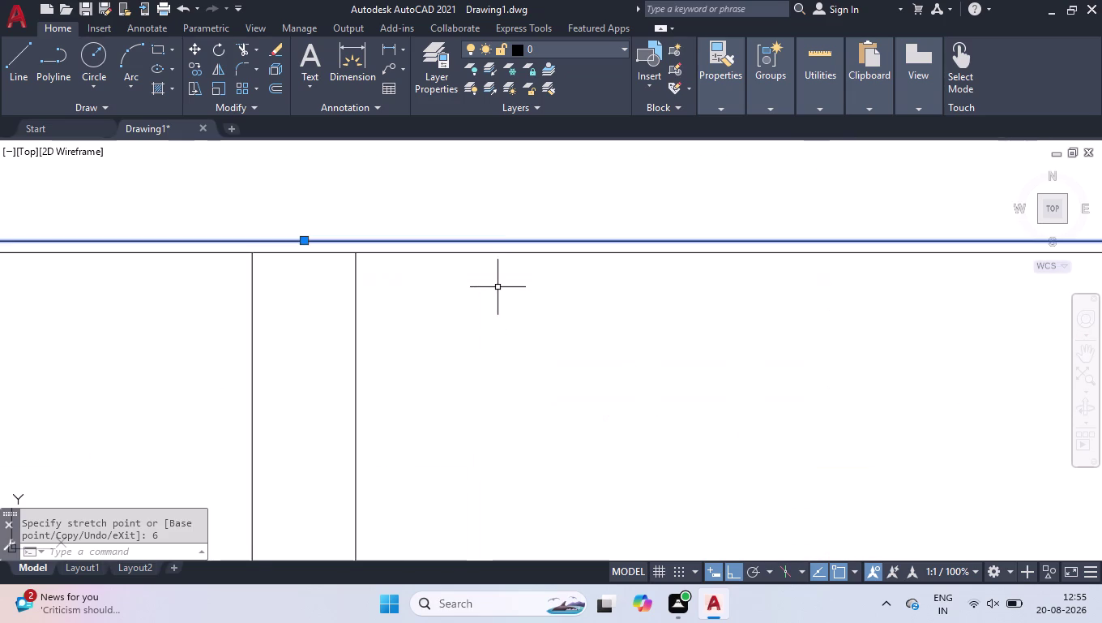
click(493, 253)
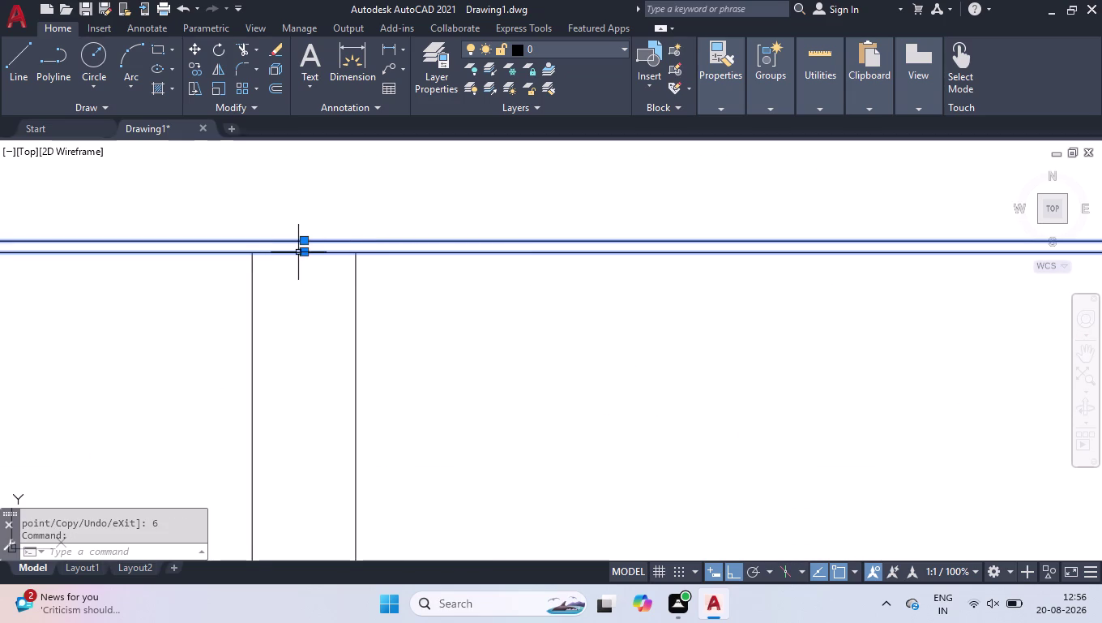
click(300, 250)
key(4)
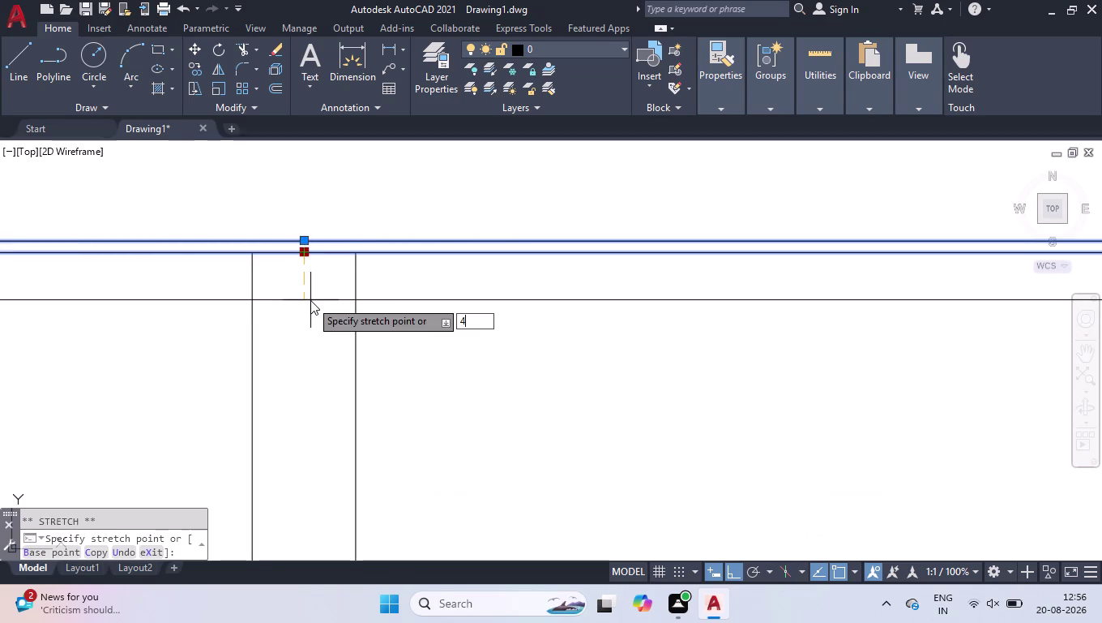
key(Return)
click(547, 174)
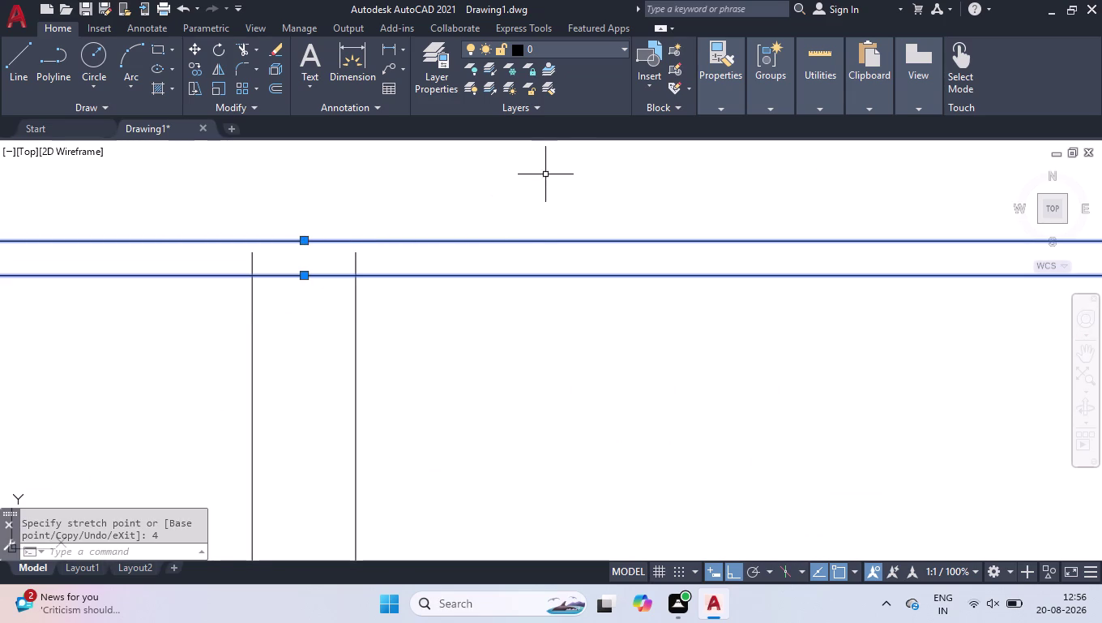
click(439, 397)
scroll(down, 3)
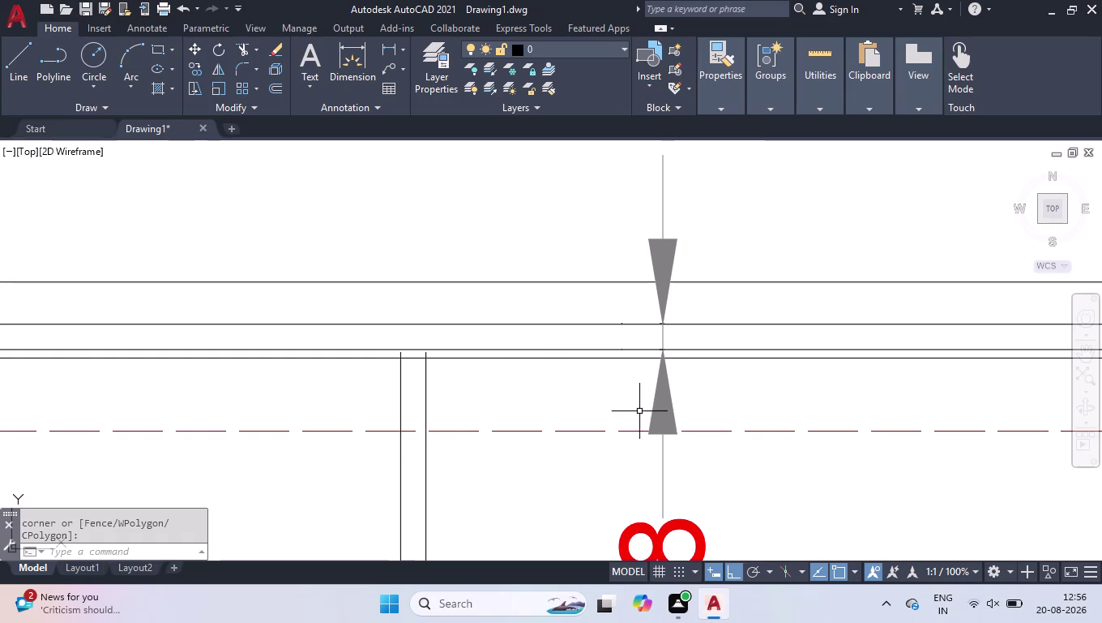
Delete the temporary 18 dimension.
click(641, 412)
click(679, 377)
click(676, 392)
click(626, 408)
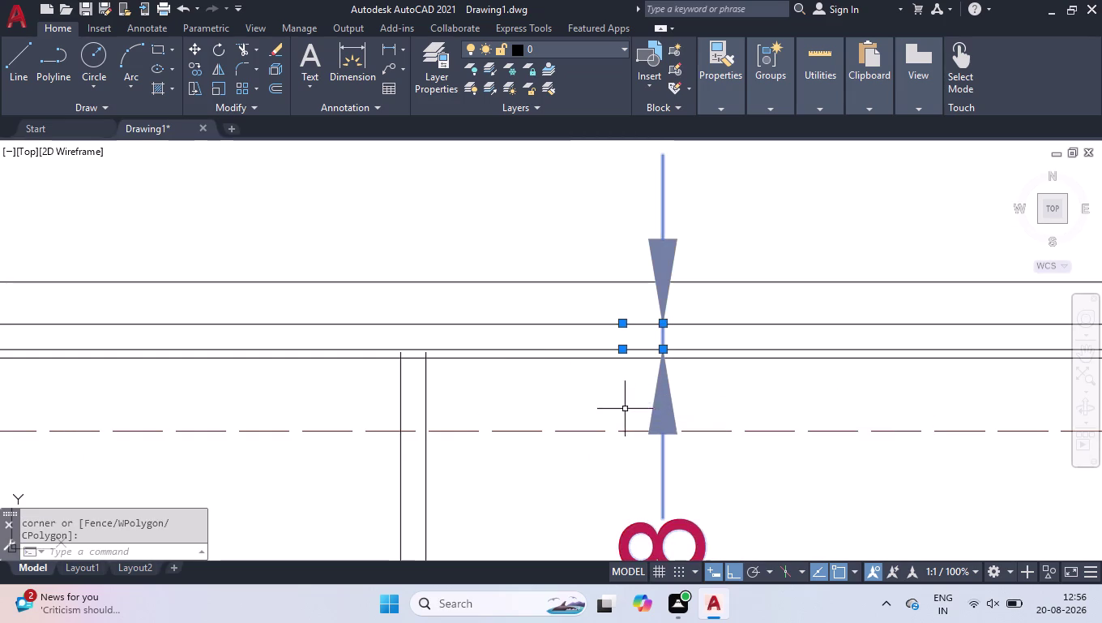
key(Delete)
Move the small end post at the right wall down 6 units.
scroll(down, 3)
scroll(down, 3)
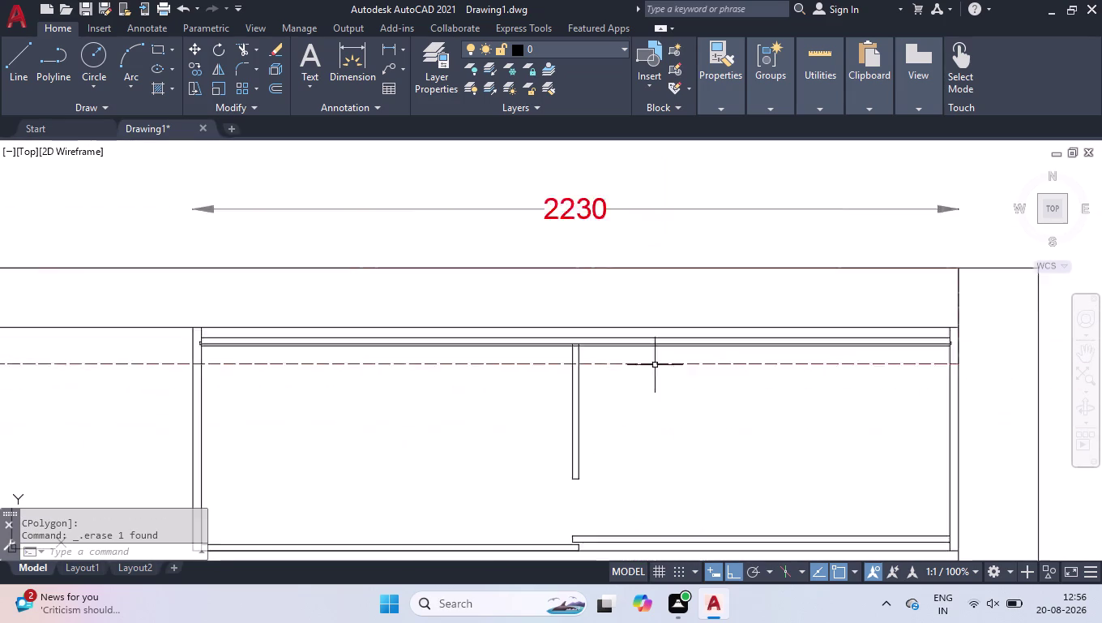
scroll(up, 3)
scroll(up, 3)
scroll(up, 3)
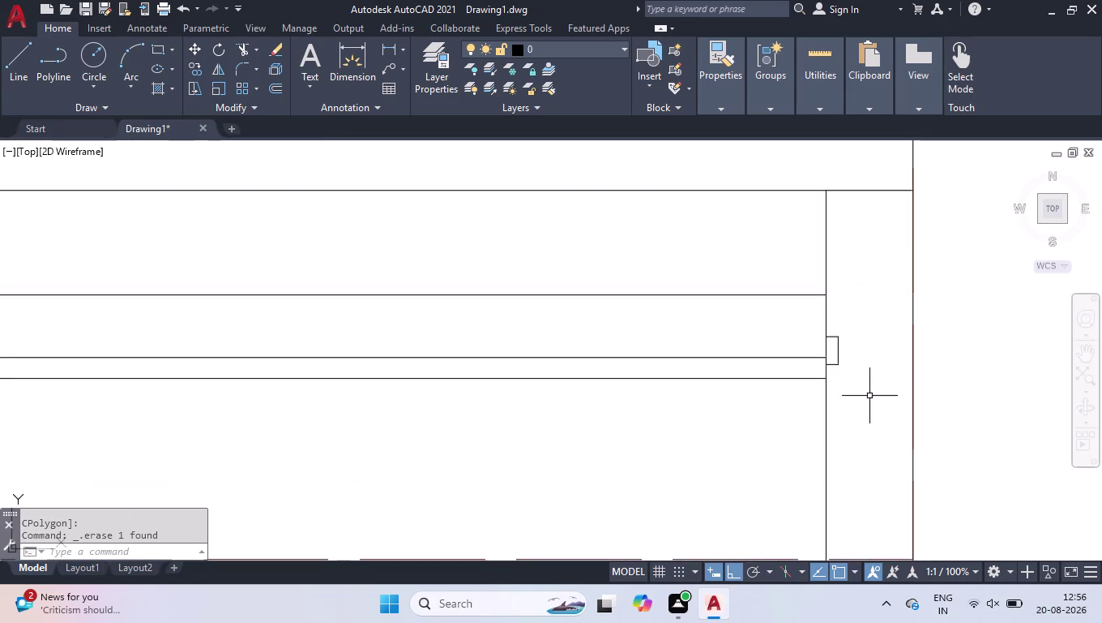
scroll(up, 3)
drag(823, 162, 826, 179)
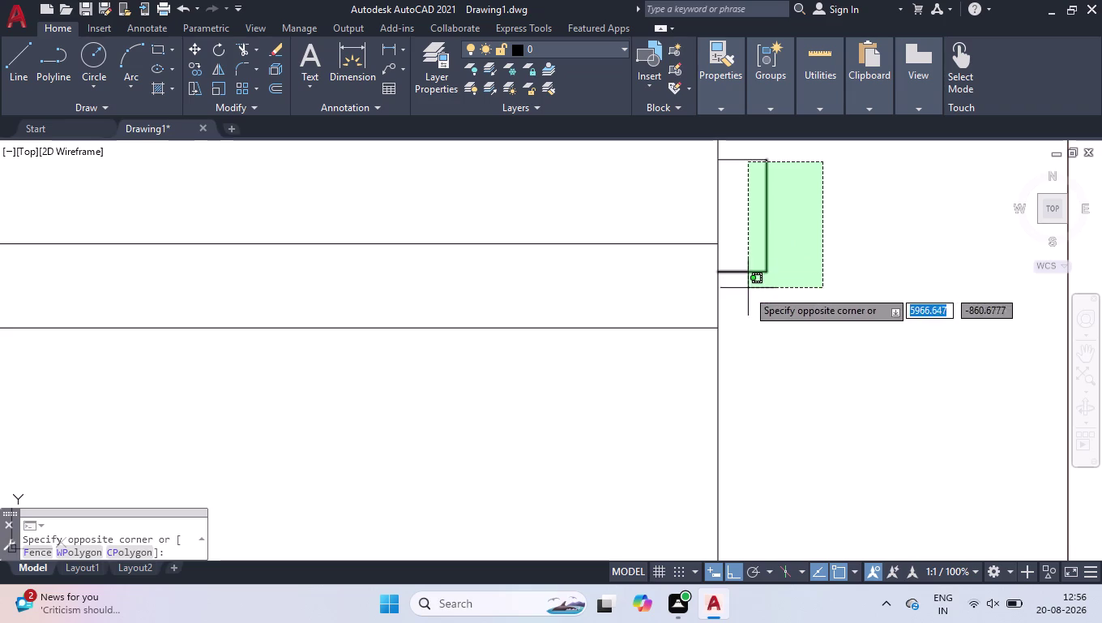
click(746, 298)
drag(736, 139, 738, 150)
click(743, 175)
click(762, 147)
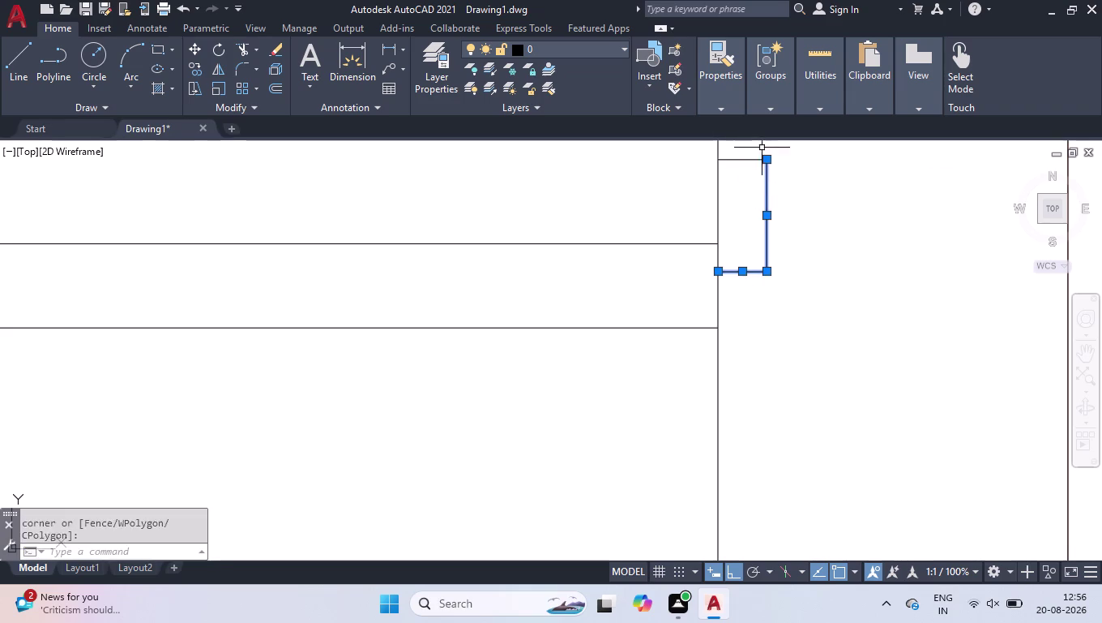
click(752, 152)
click(733, 172)
text(mov)
key(Return)
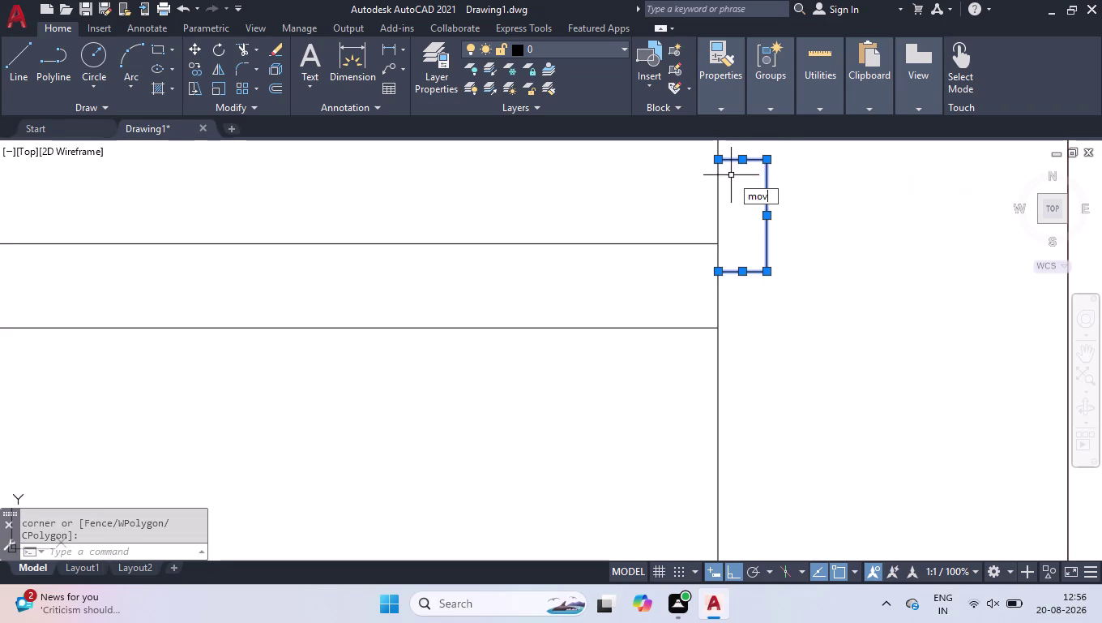
click(718, 159)
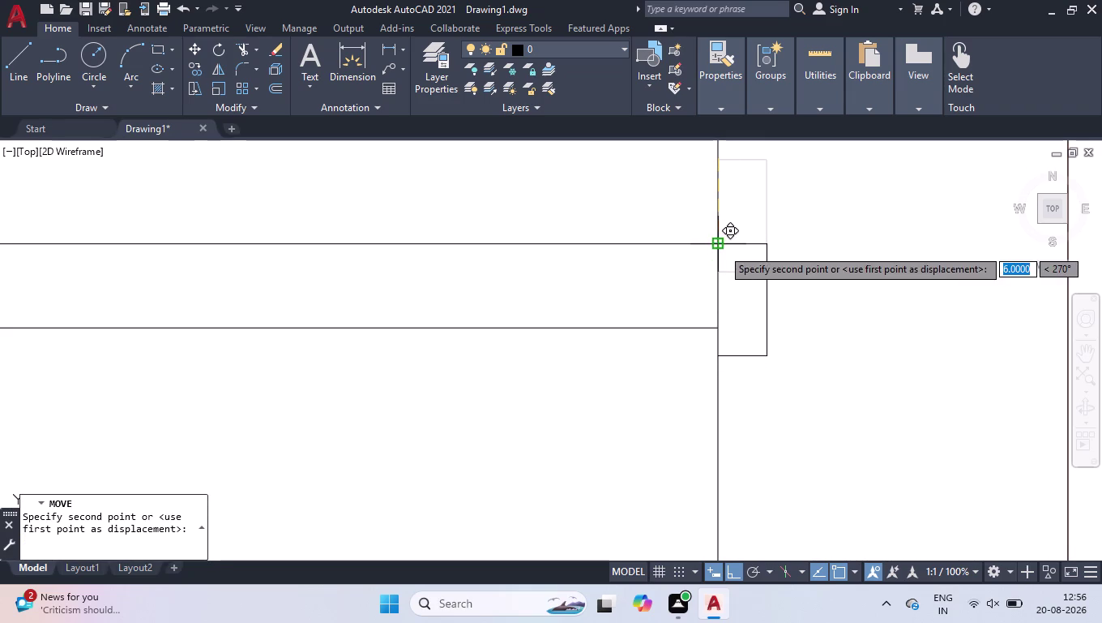
click(723, 247)
Stretch the end post's bottom edge using its grip.
scroll(up, 3)
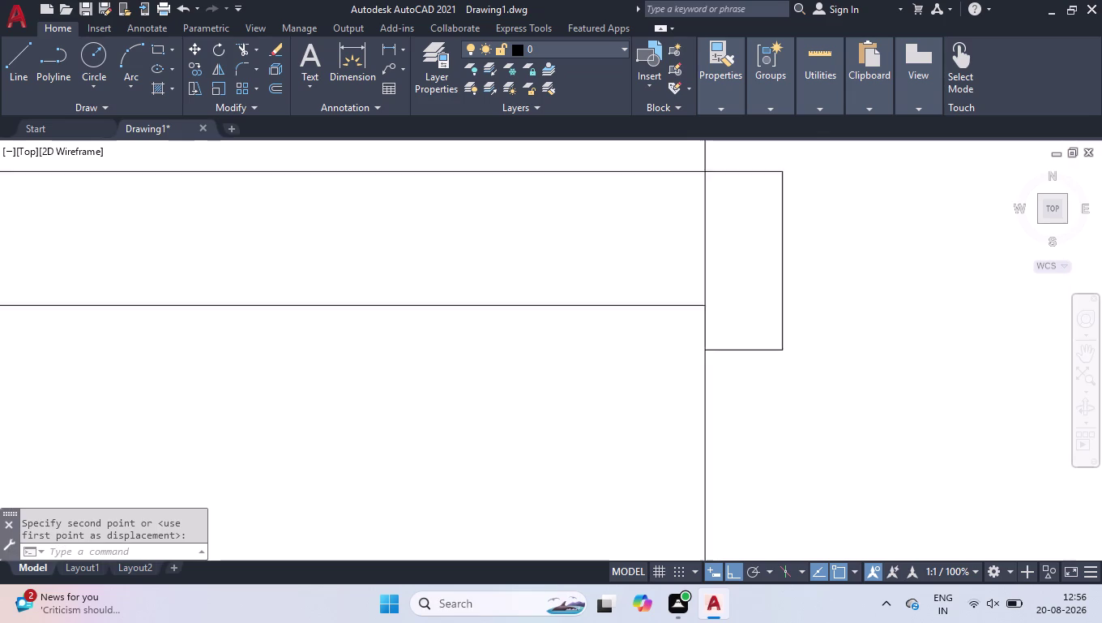
click(731, 339)
click(747, 342)
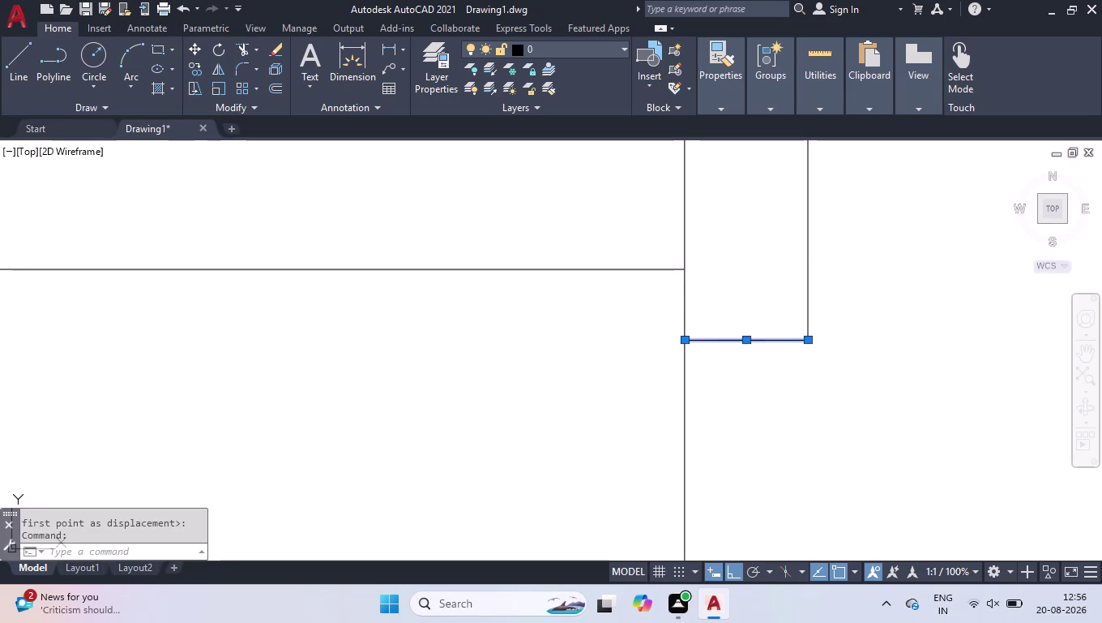
click(750, 270)
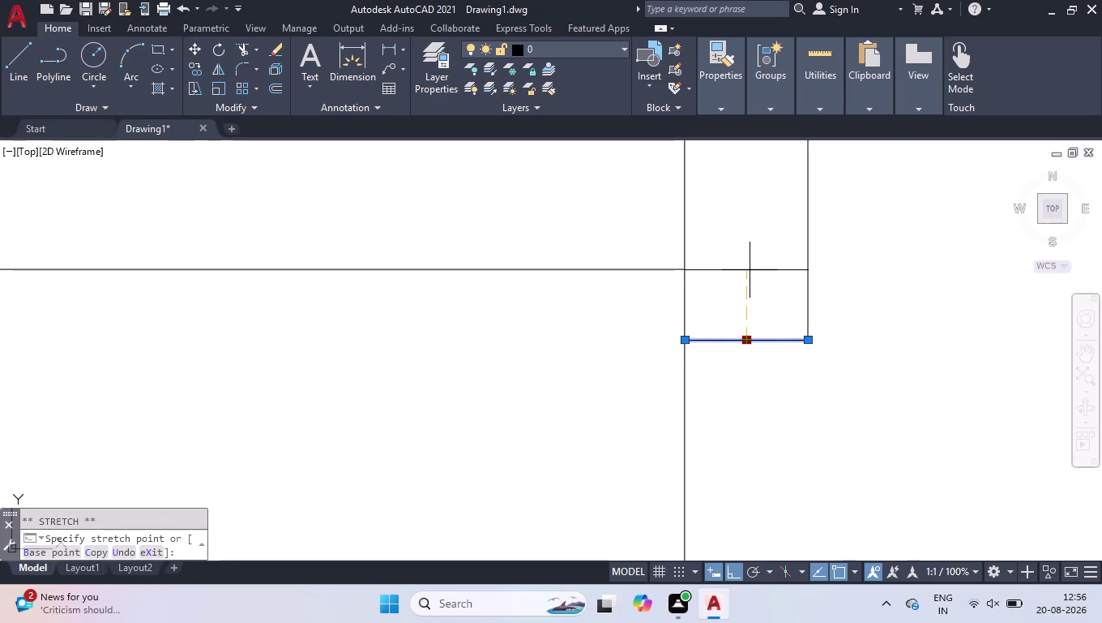
scroll(down, 3)
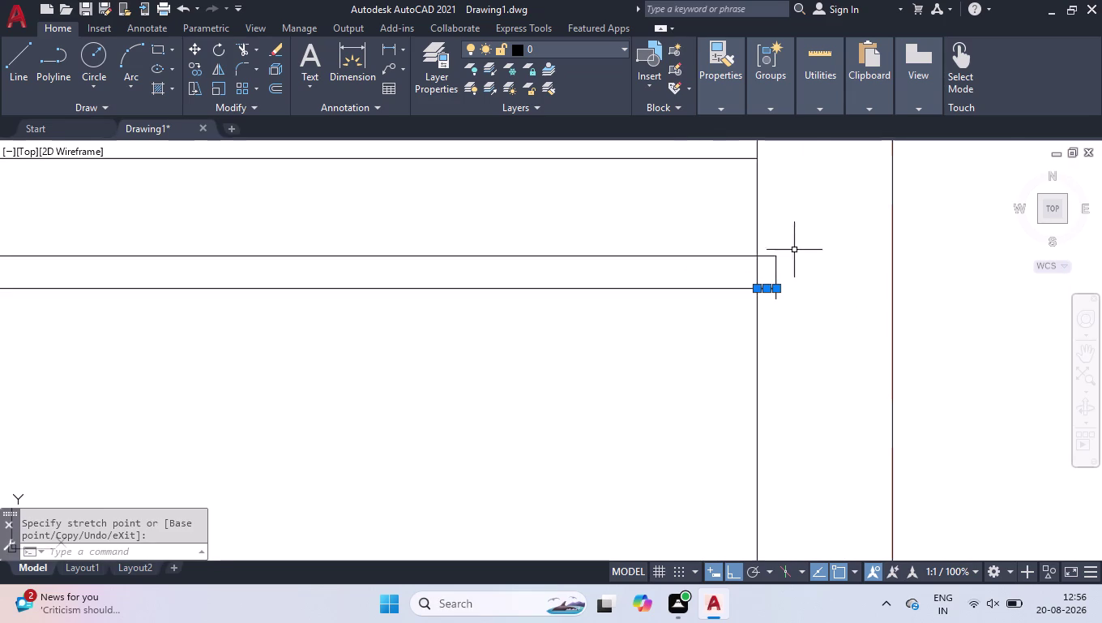
scroll(down, 3)
scroll(down, 3)
scroll(down, 3)
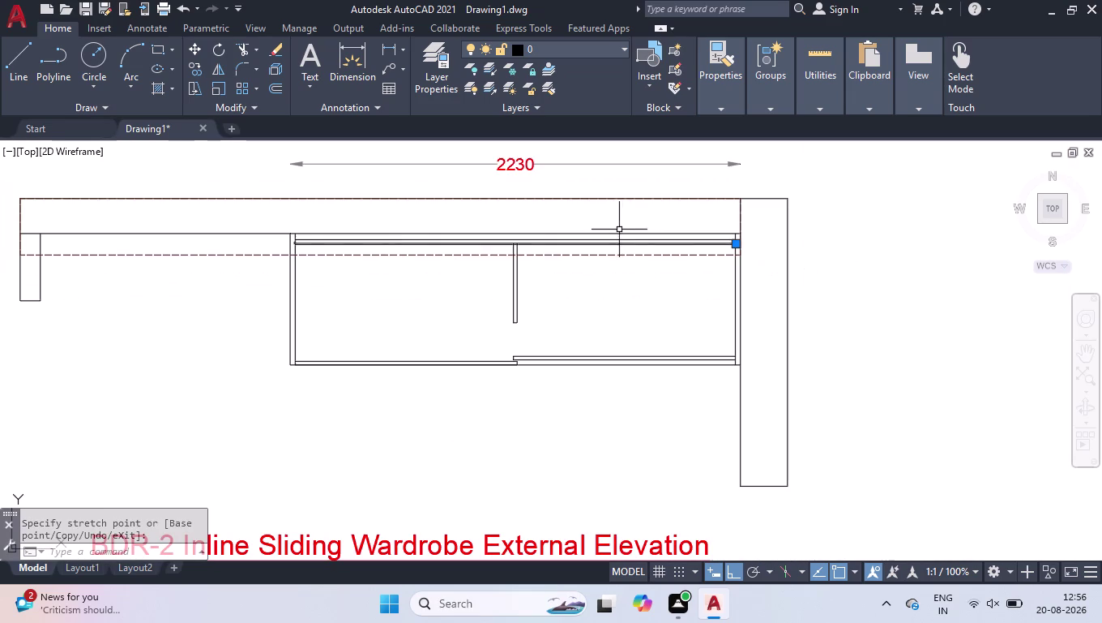
Move the wall-end piece so its top corner sits on the upper wall line.
scroll(up, 3)
scroll(up, 3)
scroll(up, 3)
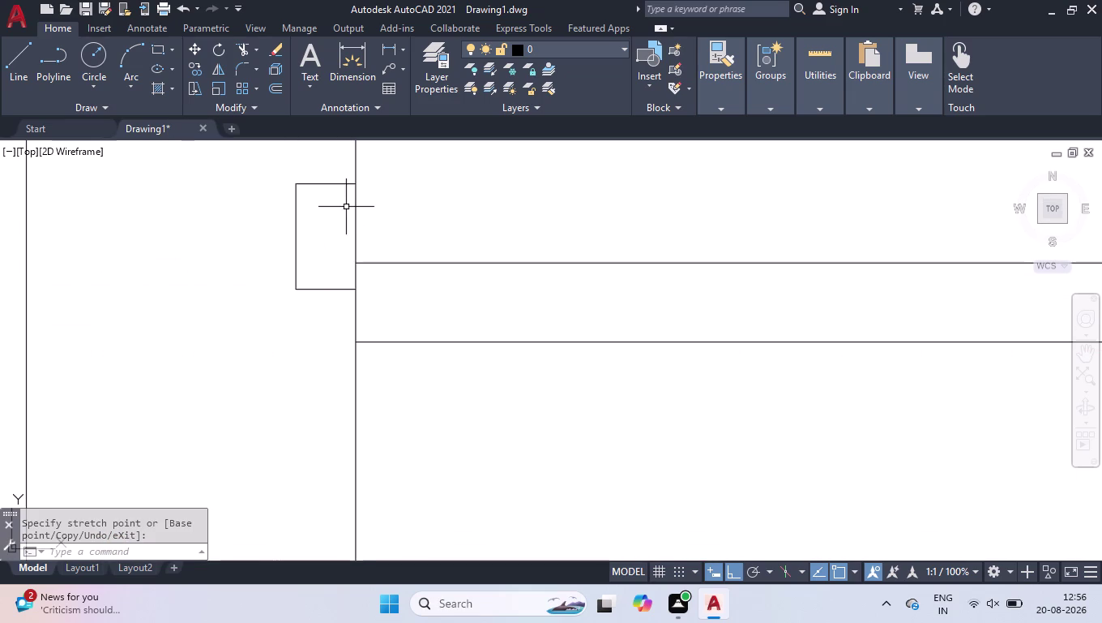
click(338, 167)
click(275, 338)
text(mov)
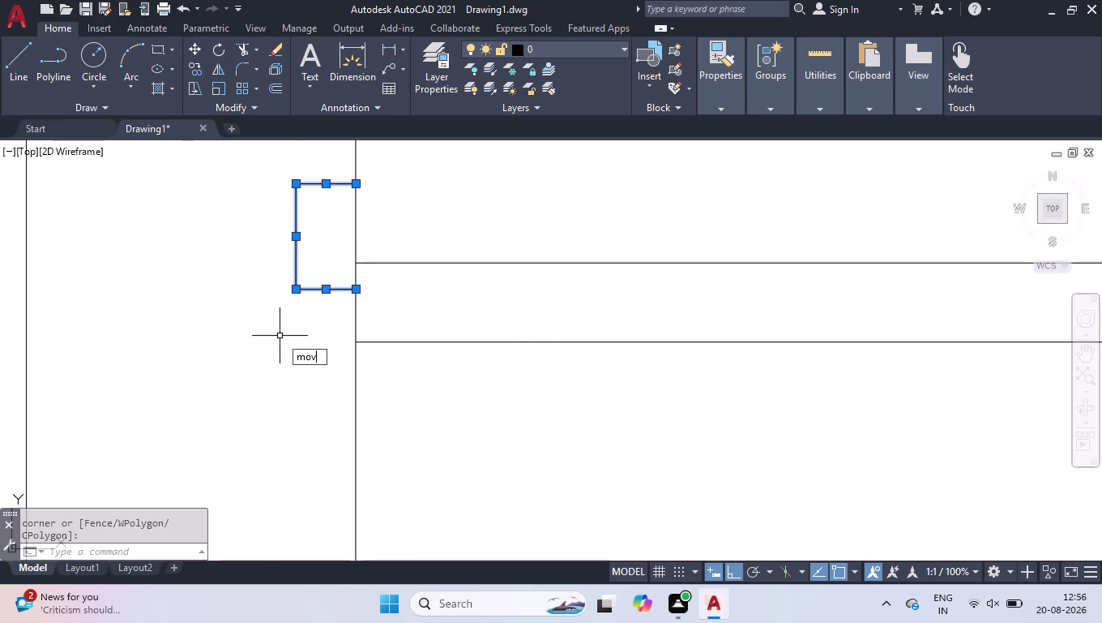
key(Return)
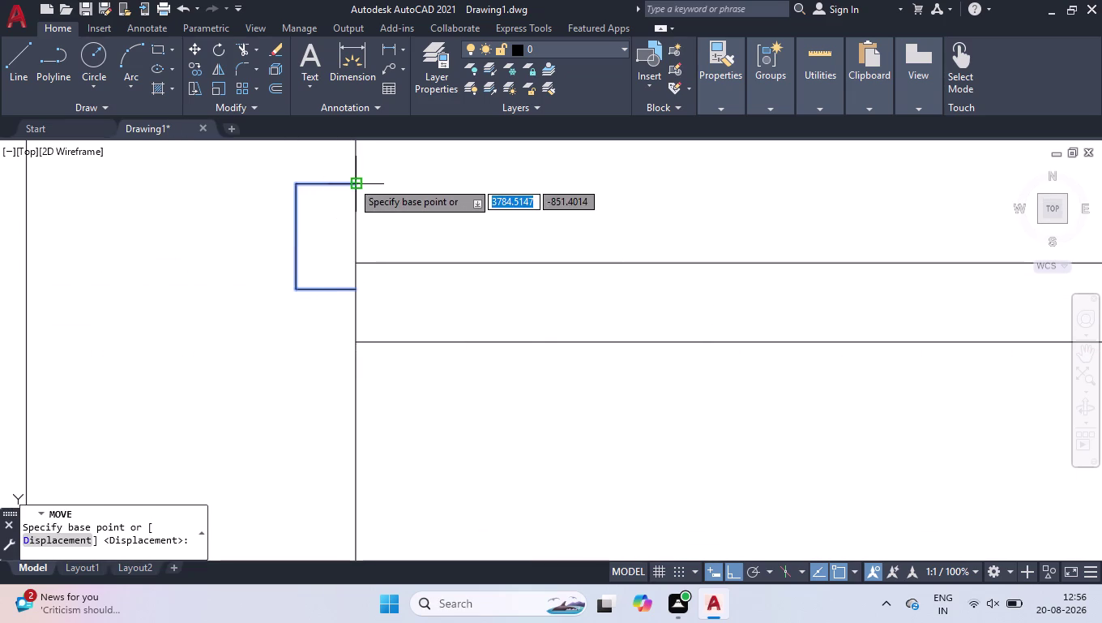
click(352, 181)
click(355, 260)
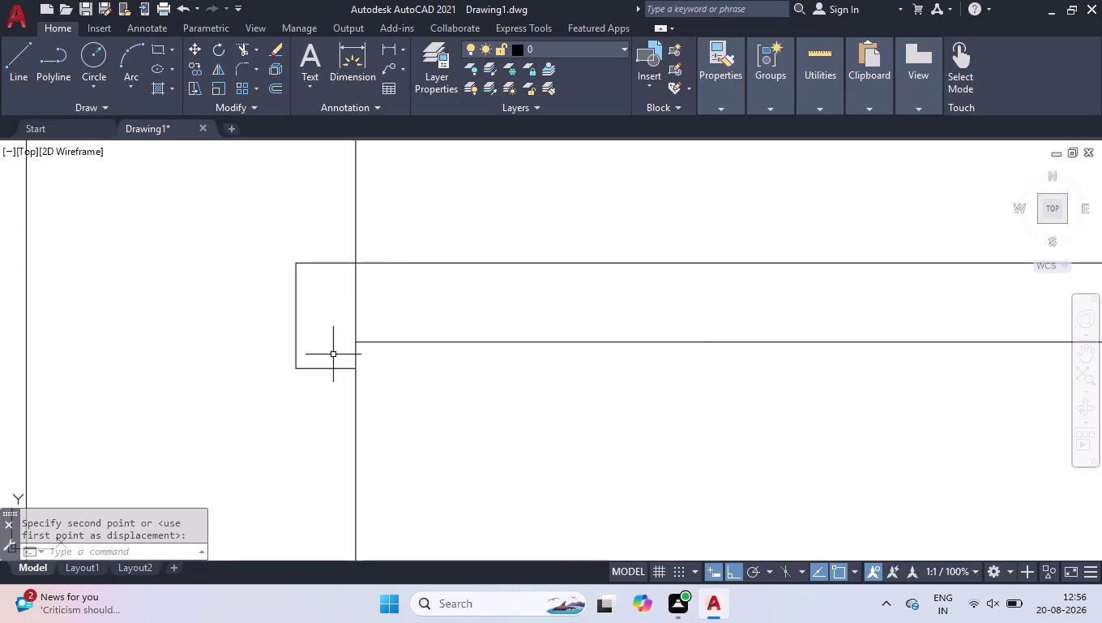
Stretch the piece's bottom edge up level with the lower wall line.
click(328, 366)
click(304, 404)
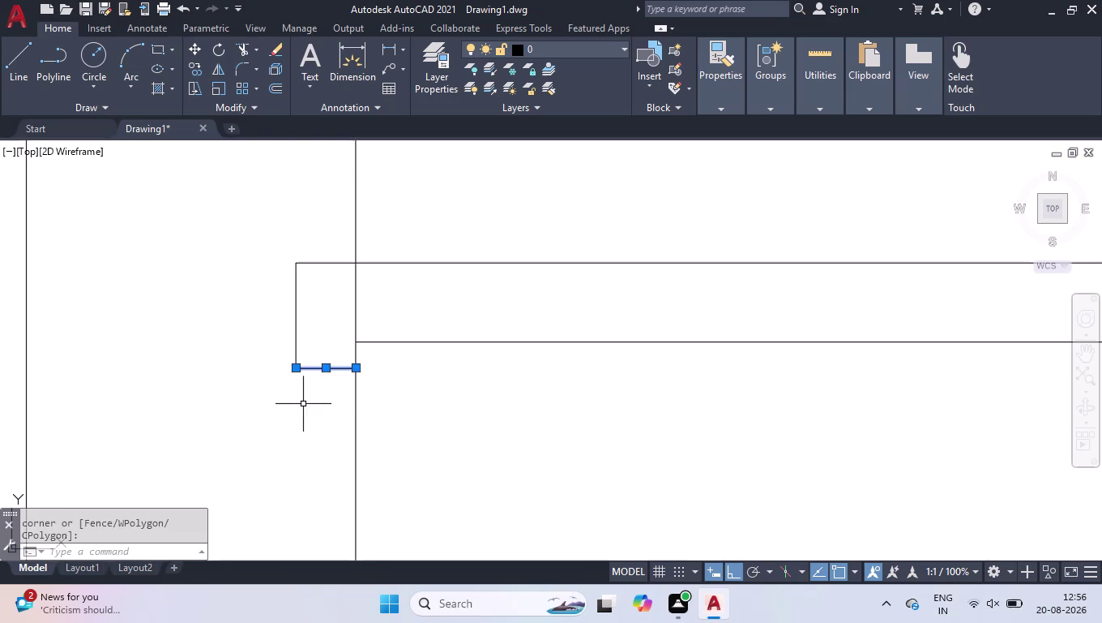
scroll(up, 3)
click(397, 416)
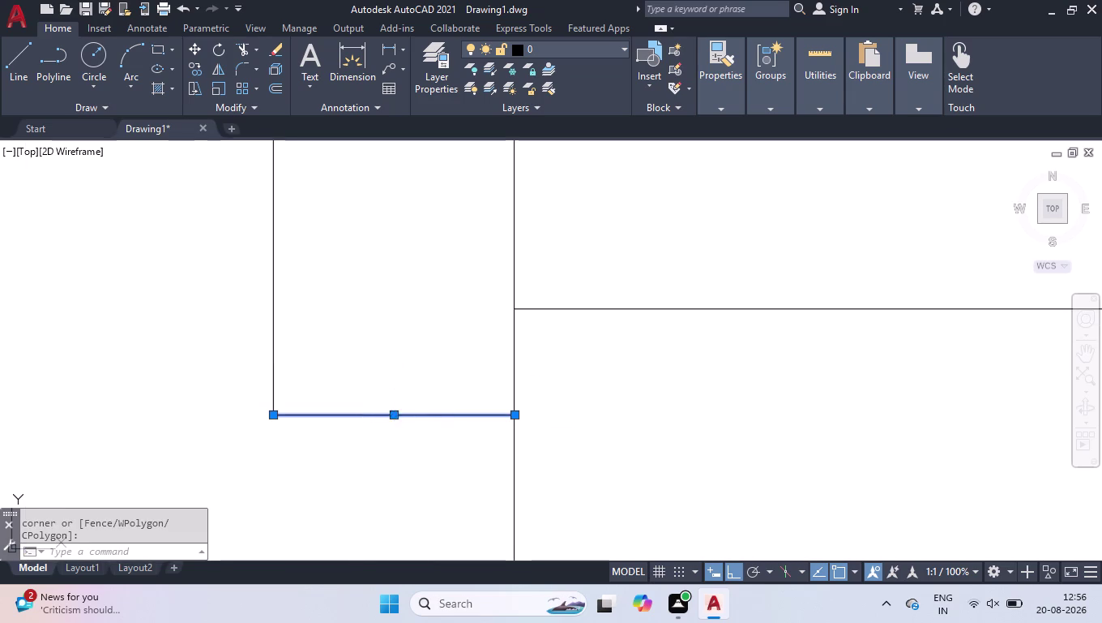
click(412, 309)
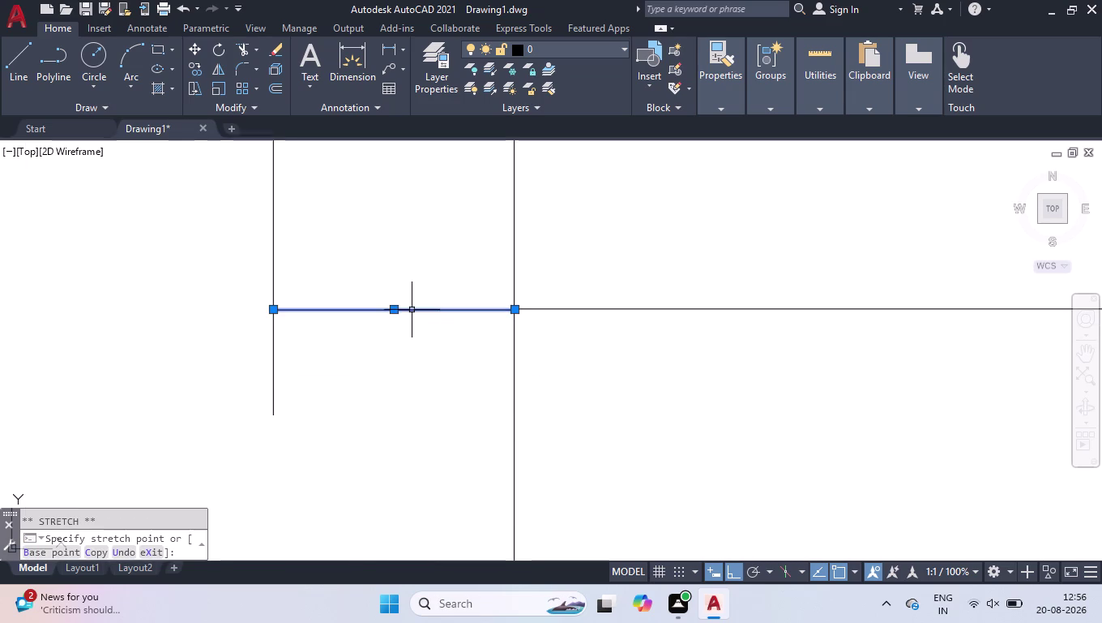
text(tr)
key(Return)
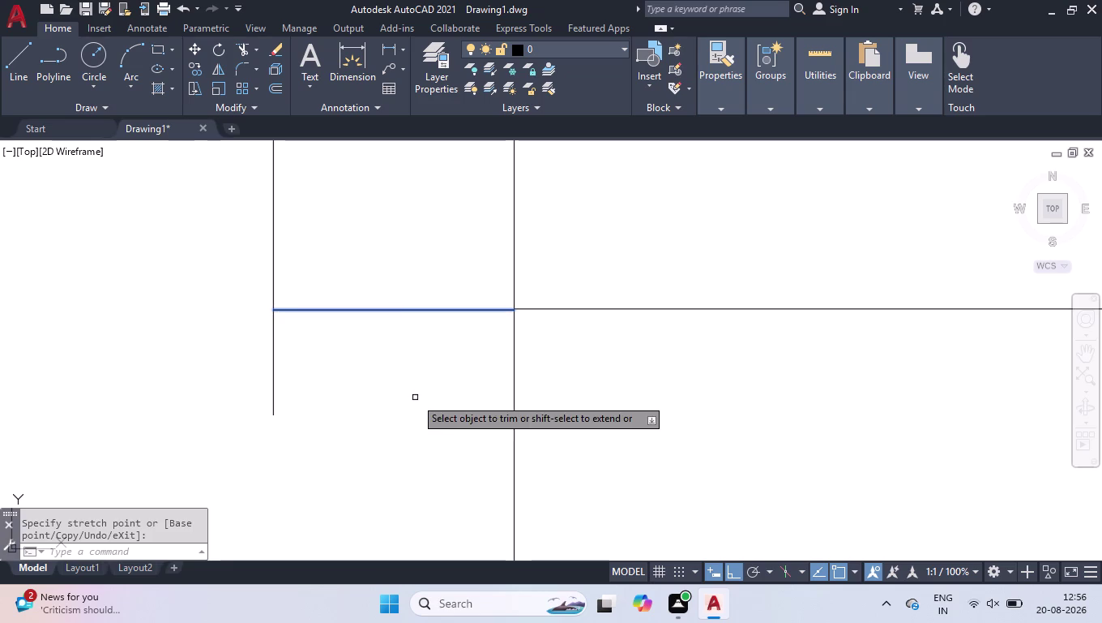
Trim the excess wall line segments.
click(304, 342)
click(211, 356)
scroll(down, 3)
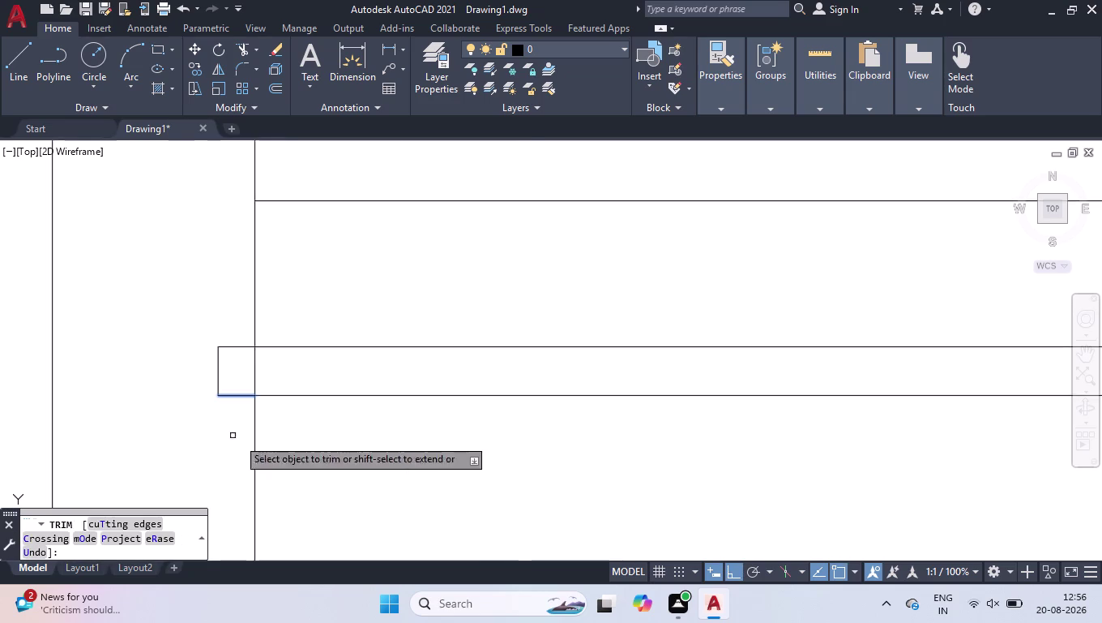
scroll(down, 3)
scroll(down, 3)
scroll(down, 3)
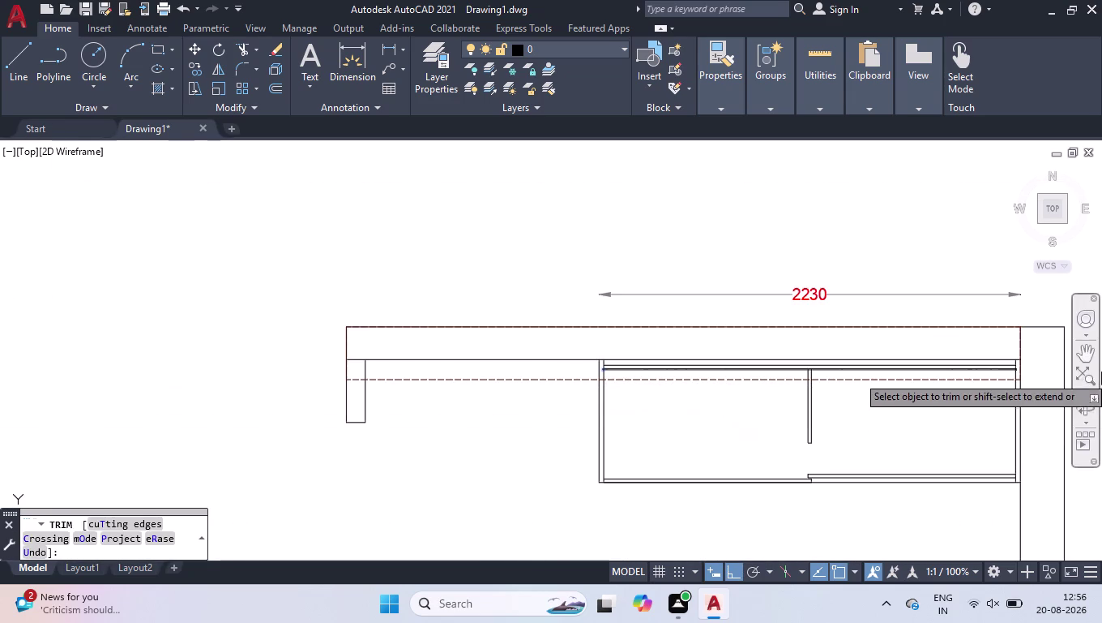
scroll(up, 3)
scroll(up, 3)
scroll(up, 3)
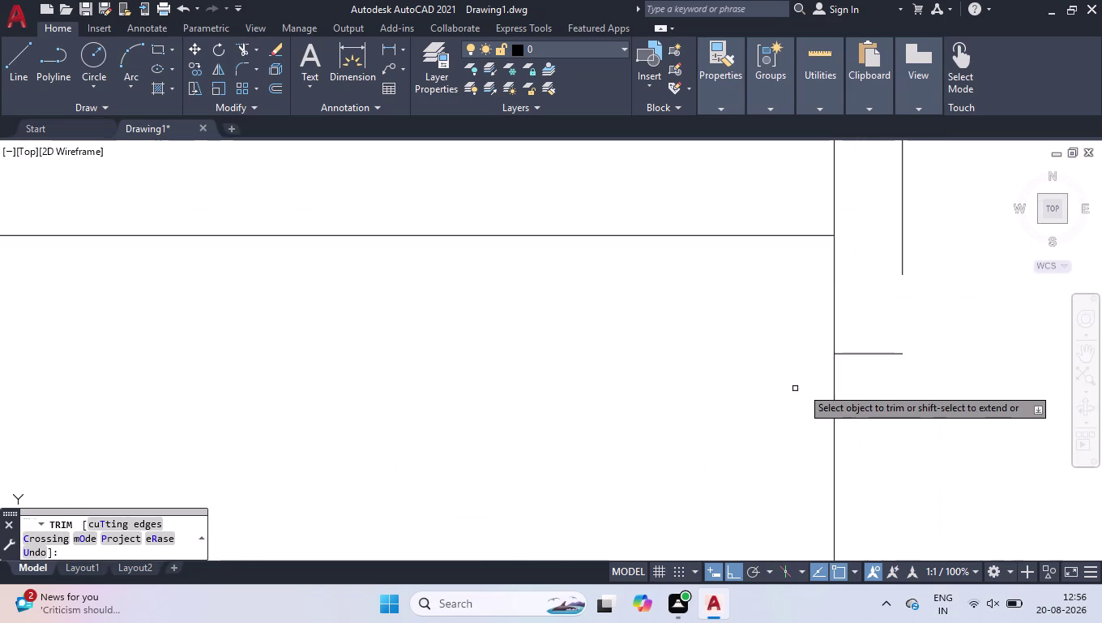
key(Return)
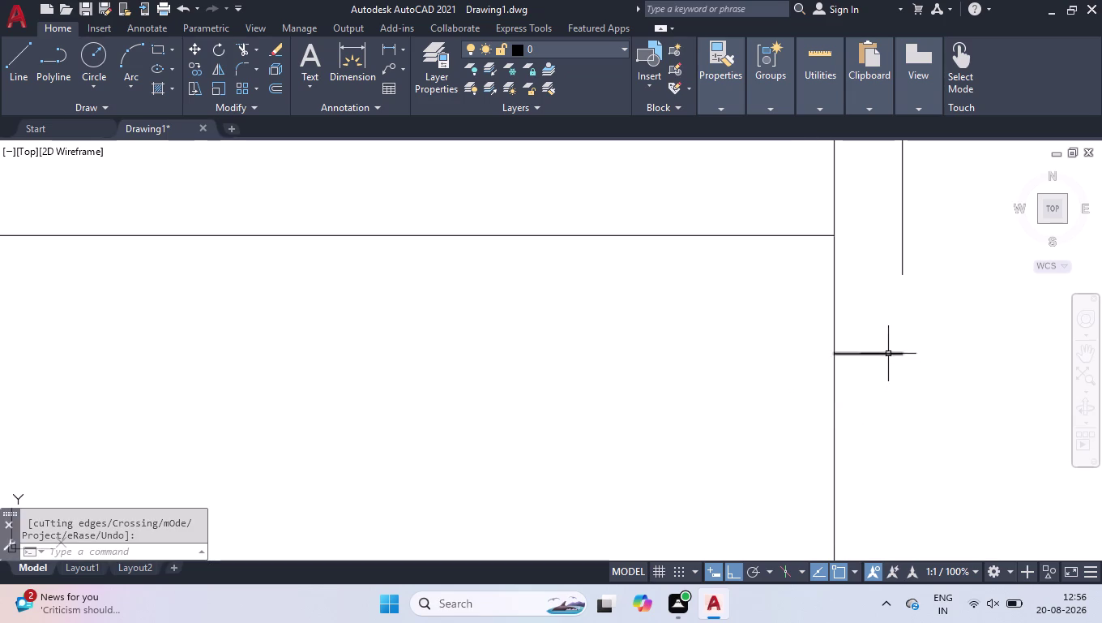
Stretch the short right-end line up exactly onto the wall line.
click(888, 352)
click(873, 357)
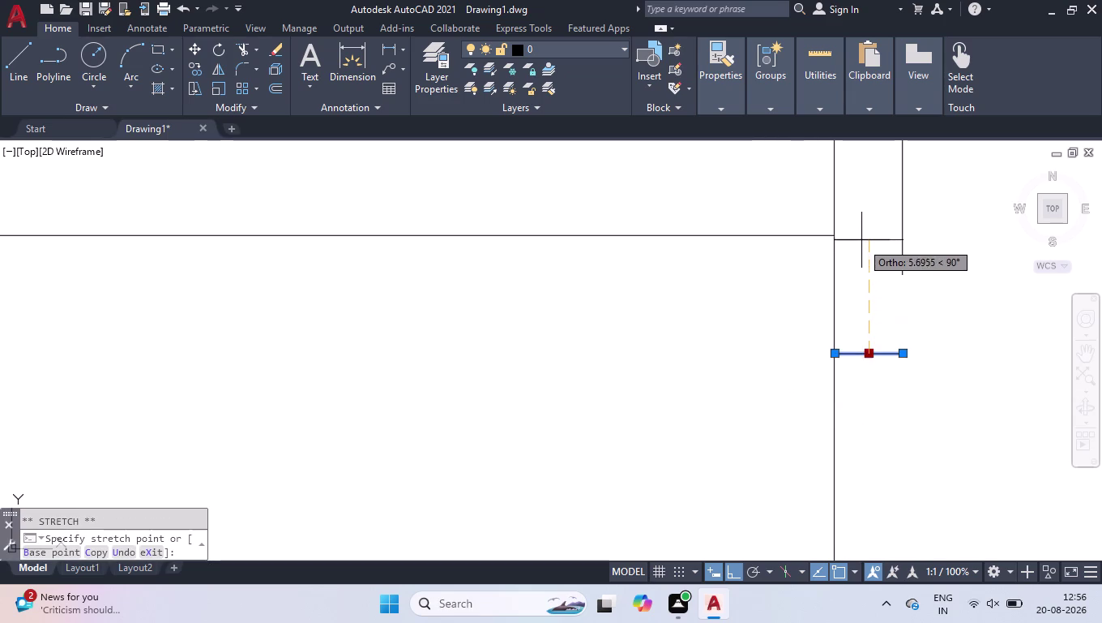
click(862, 238)
scroll(up, 3)
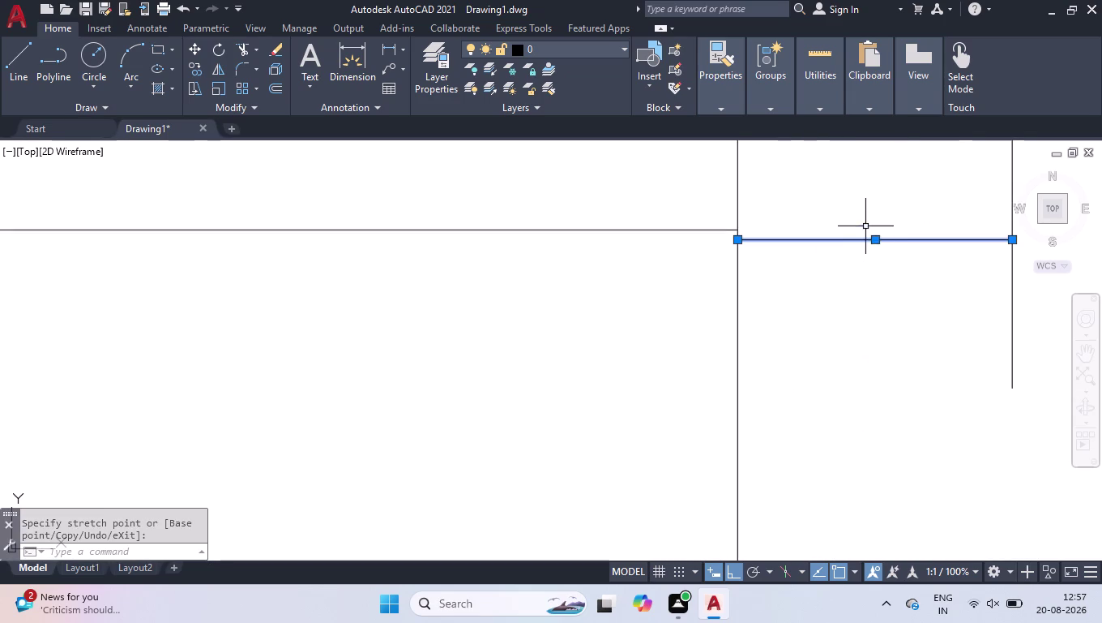
click(876, 242)
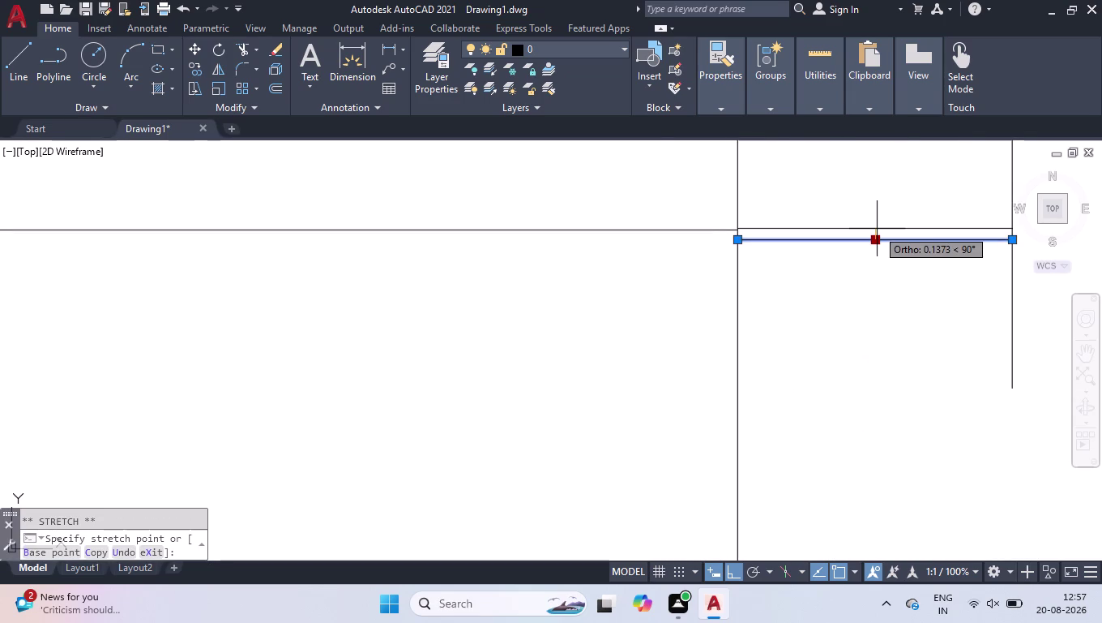
scroll(up, 3)
scroll(down, 3)
scroll(down, 3)
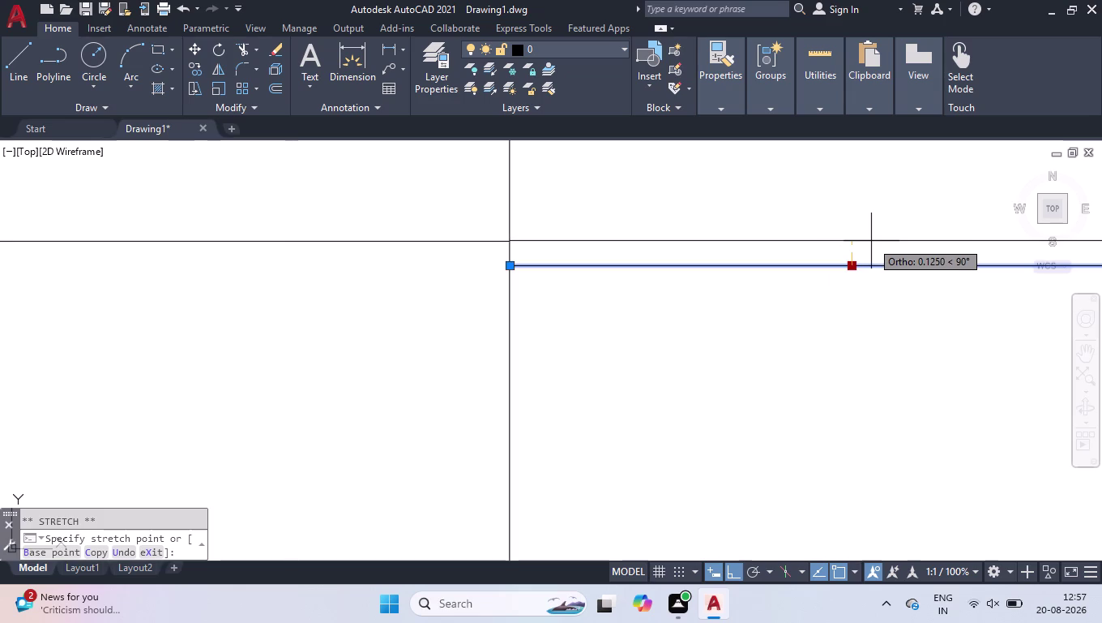
scroll(up, 3)
scroll(down, 3)
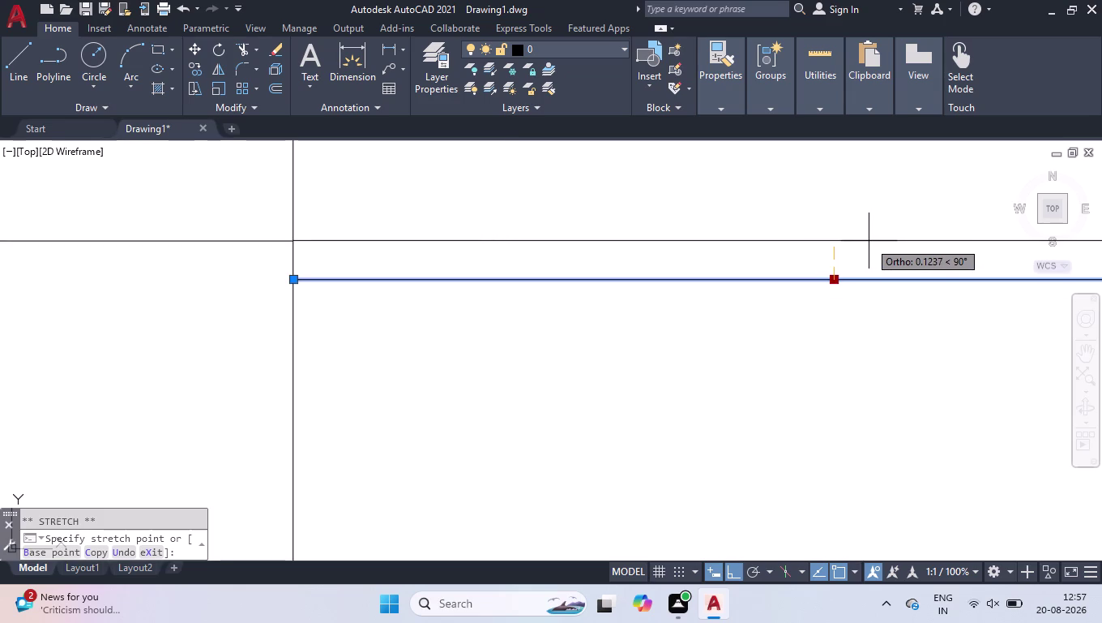
click(862, 241)
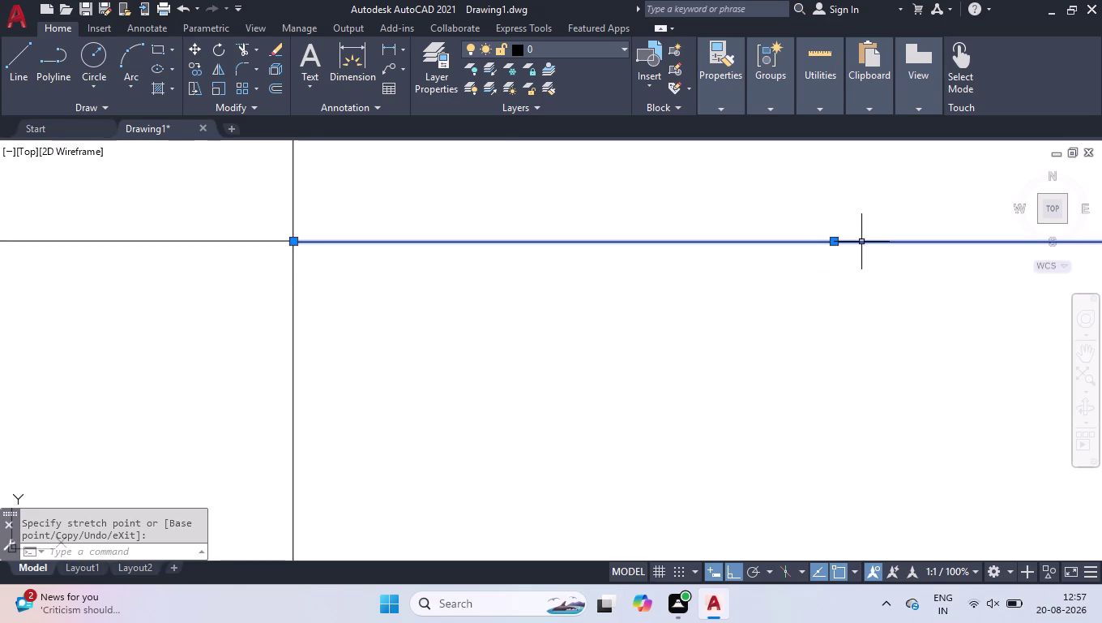
scroll(down, 3)
Fence-trim the excess line at the right end and zoom around to check.
text(tr)
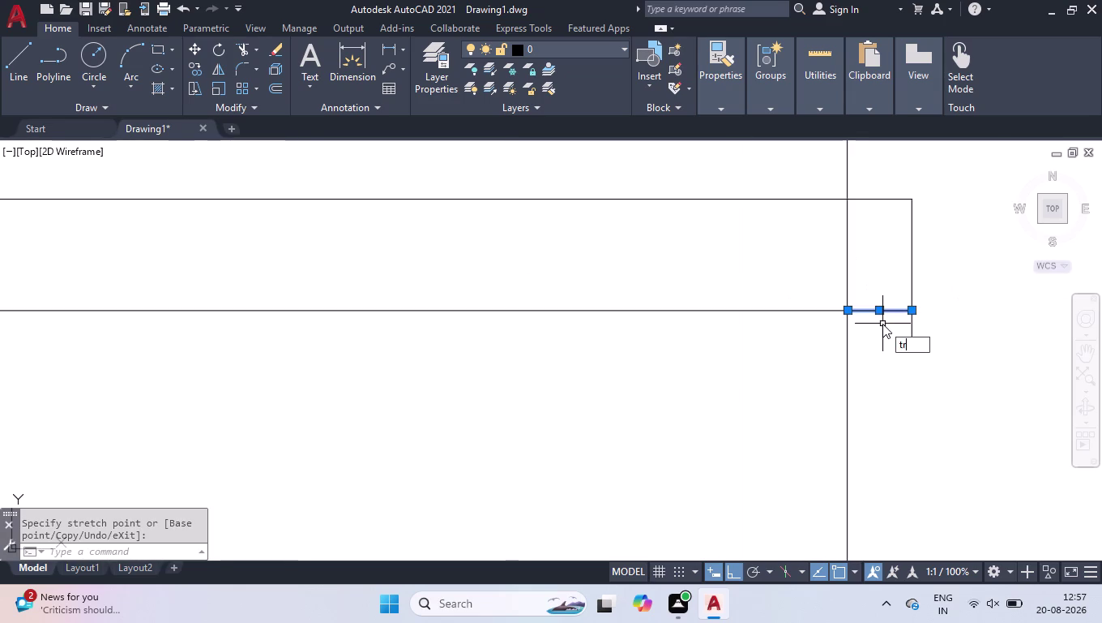
key(Return)
click(879, 339)
click(959, 335)
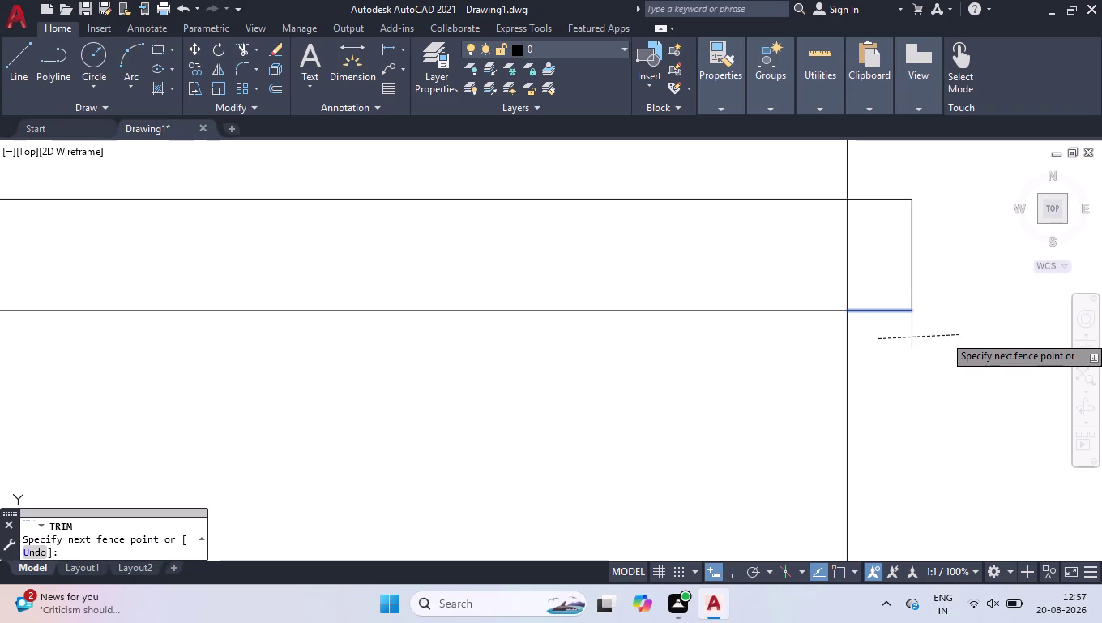
key(Return)
scroll(down, 3)
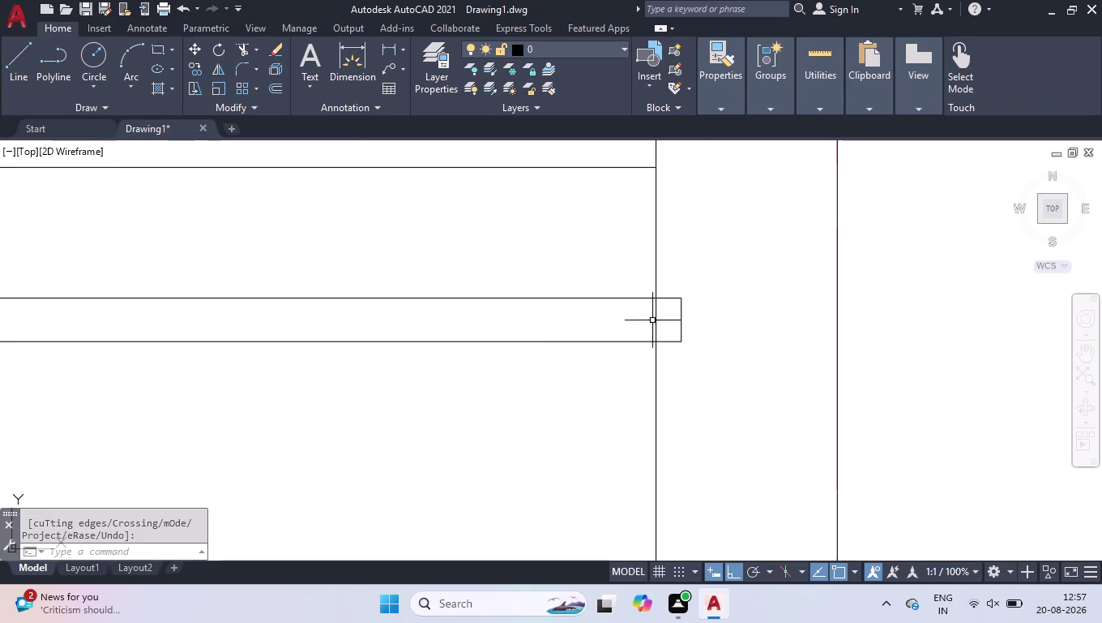
scroll(down, 3)
scroll(down, 3)
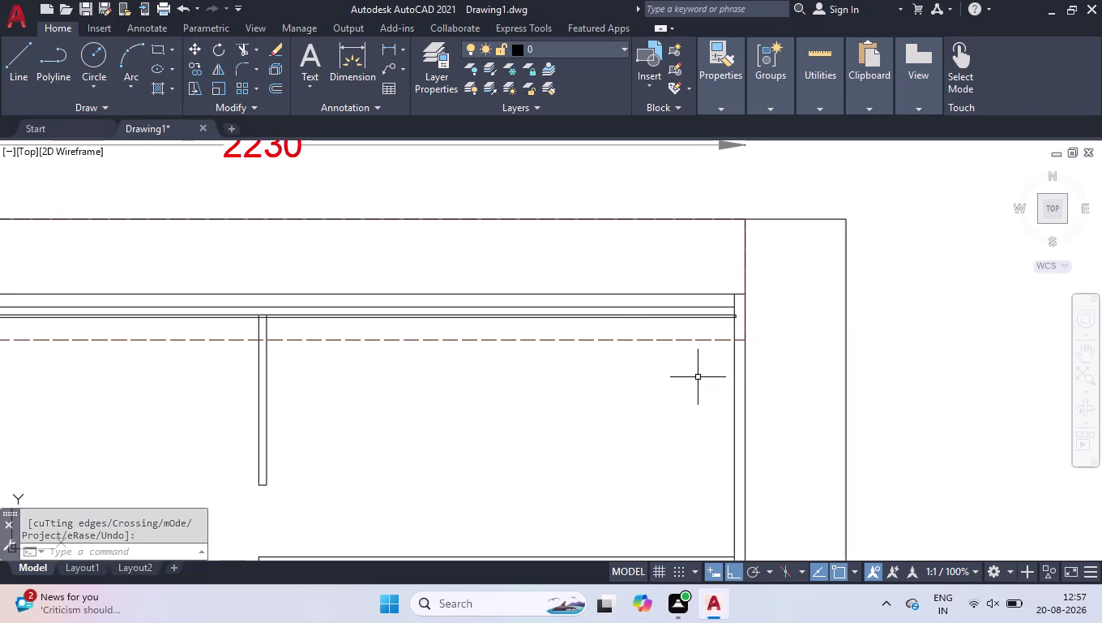
scroll(down, 3)
scroll(up, 3)
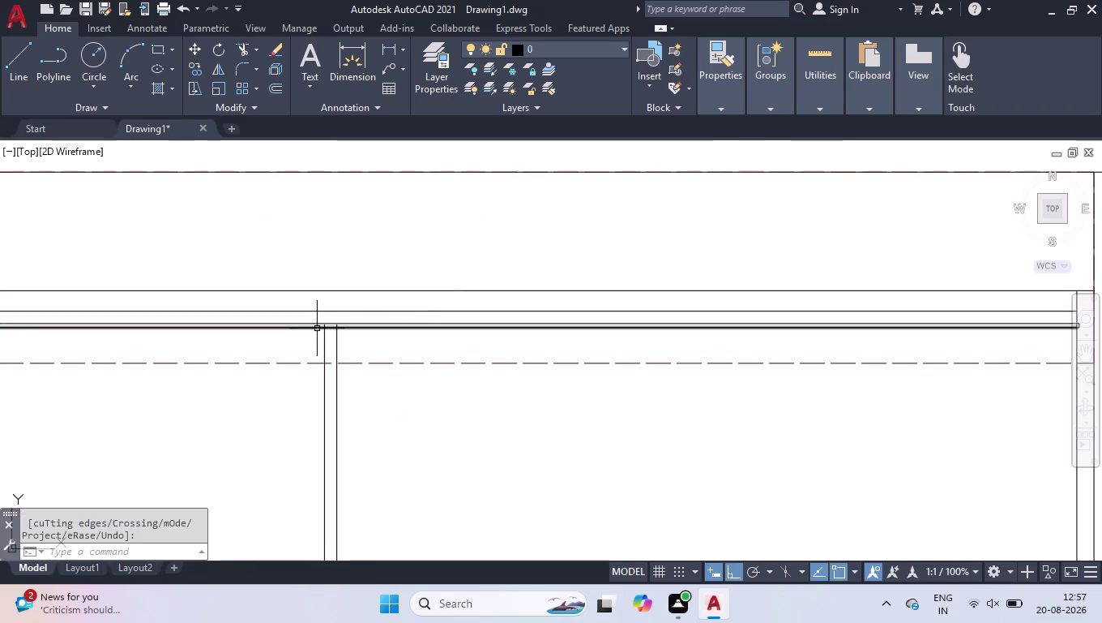
scroll(down, 3)
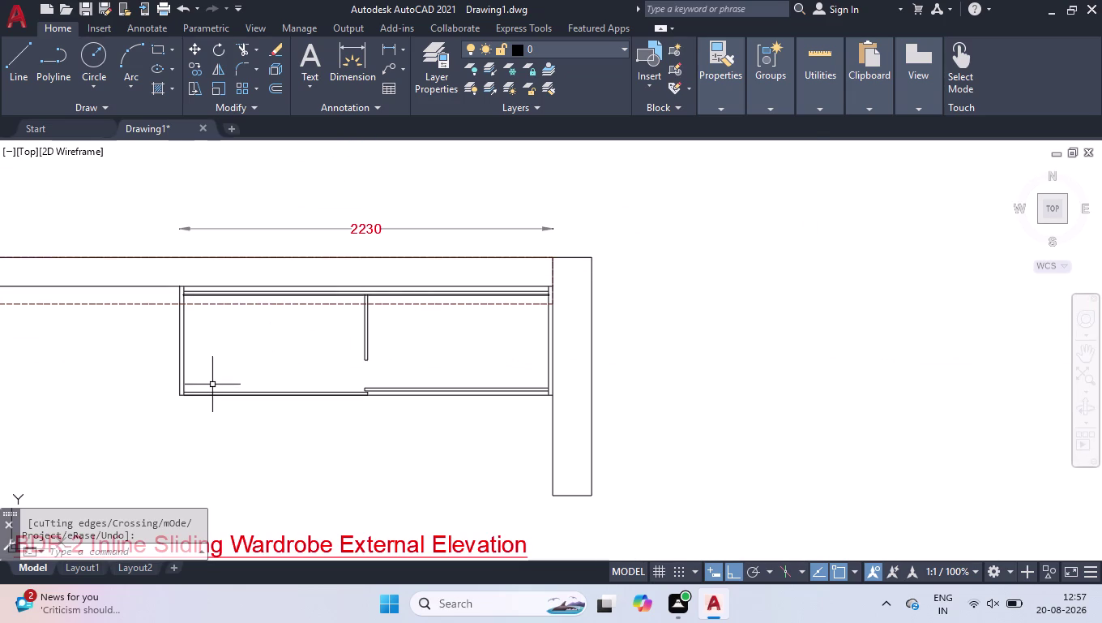
scroll(up, 3)
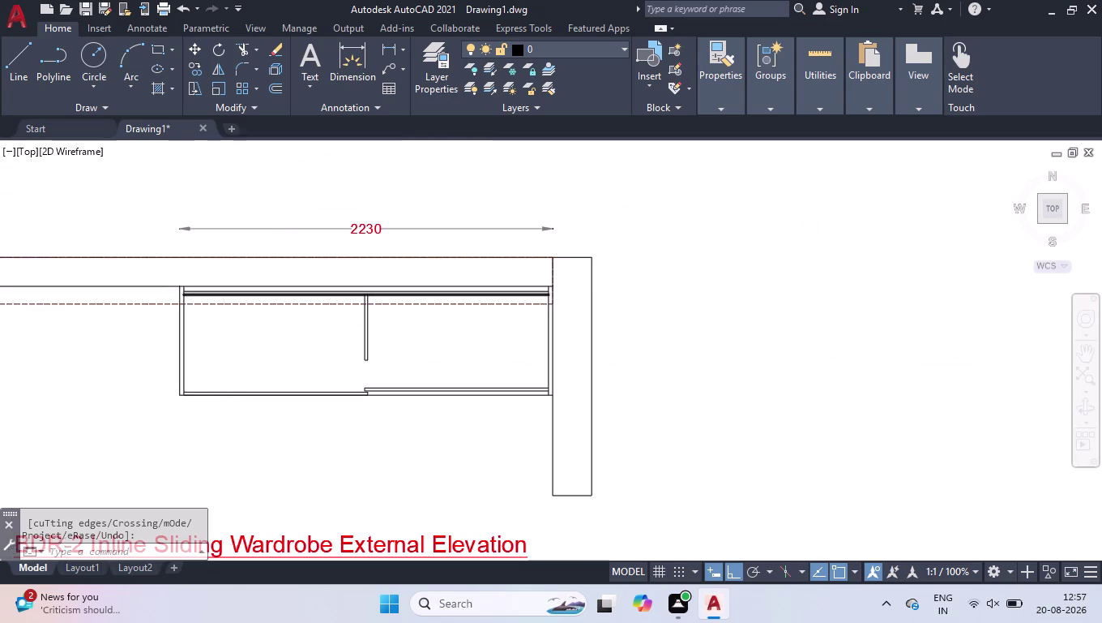
scroll(up, 3)
scroll(down, 3)
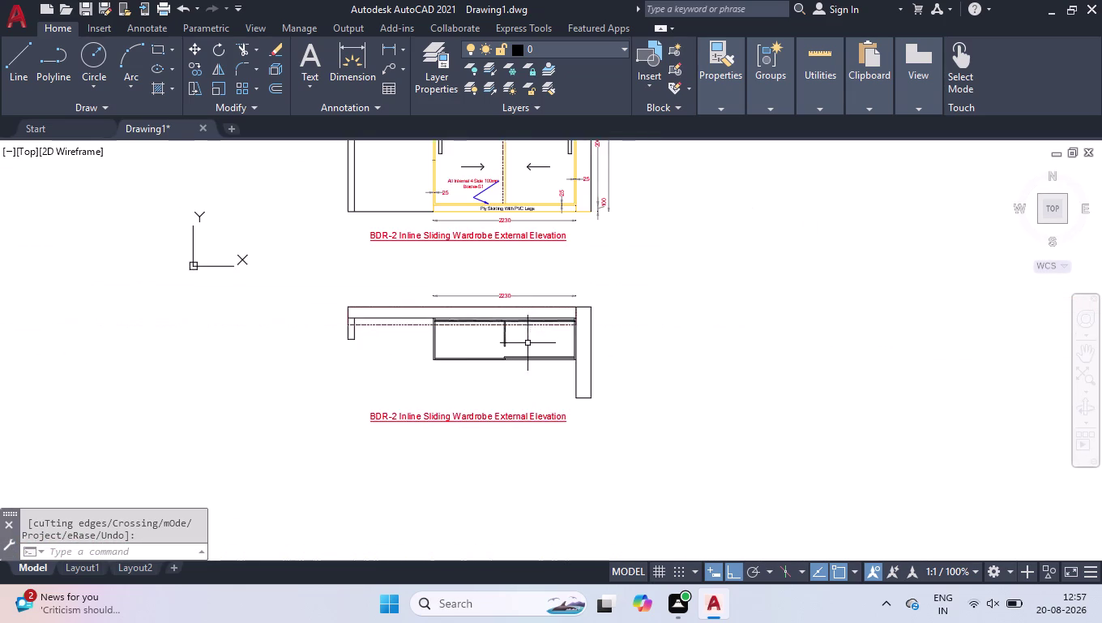
scroll(up, 3)
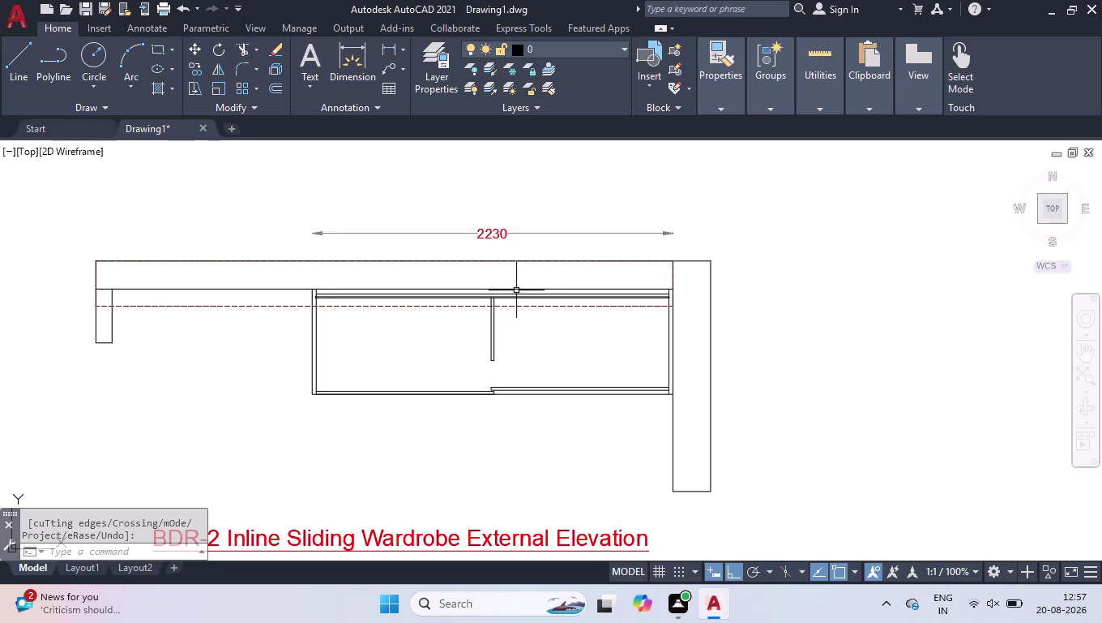
scroll(up, 3)
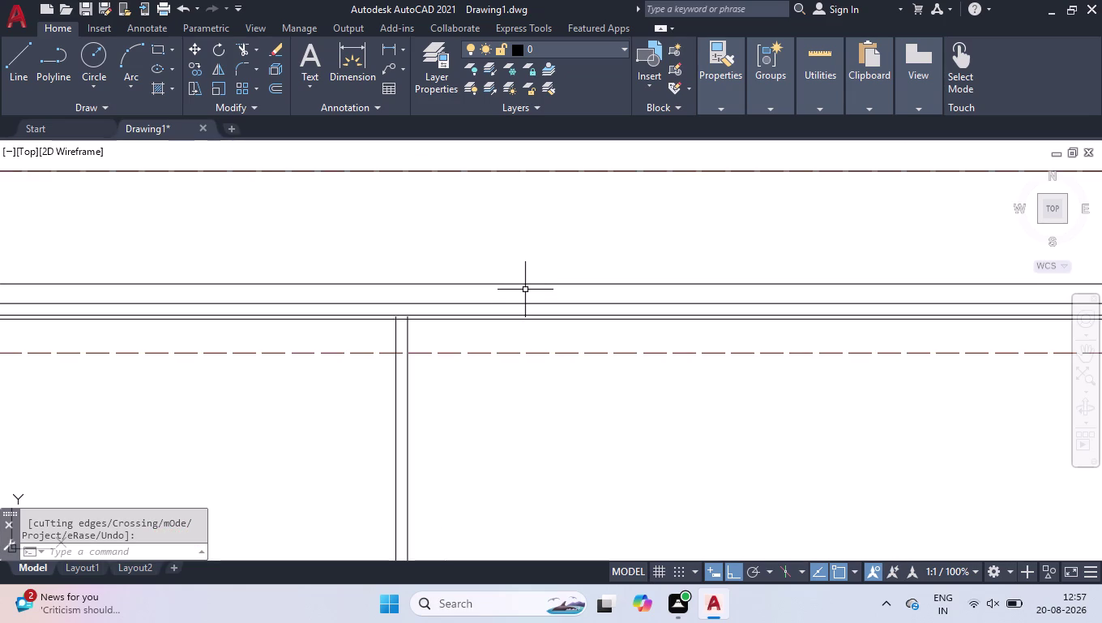
scroll(up, 3)
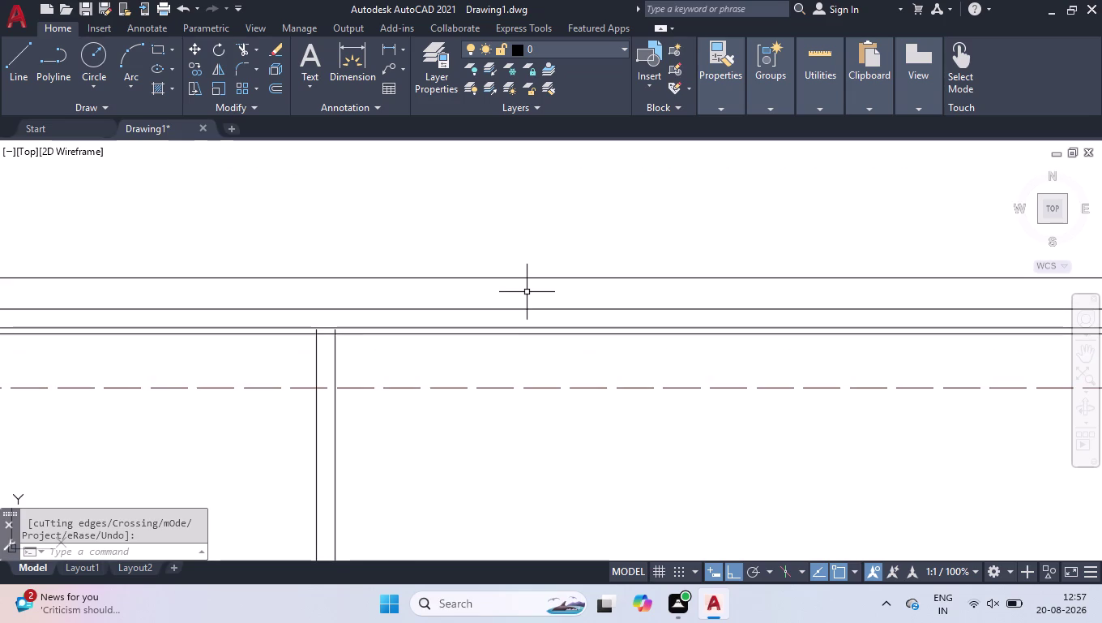
Place a linear dimension between the two wall lines.
text(dli)
key(Return)
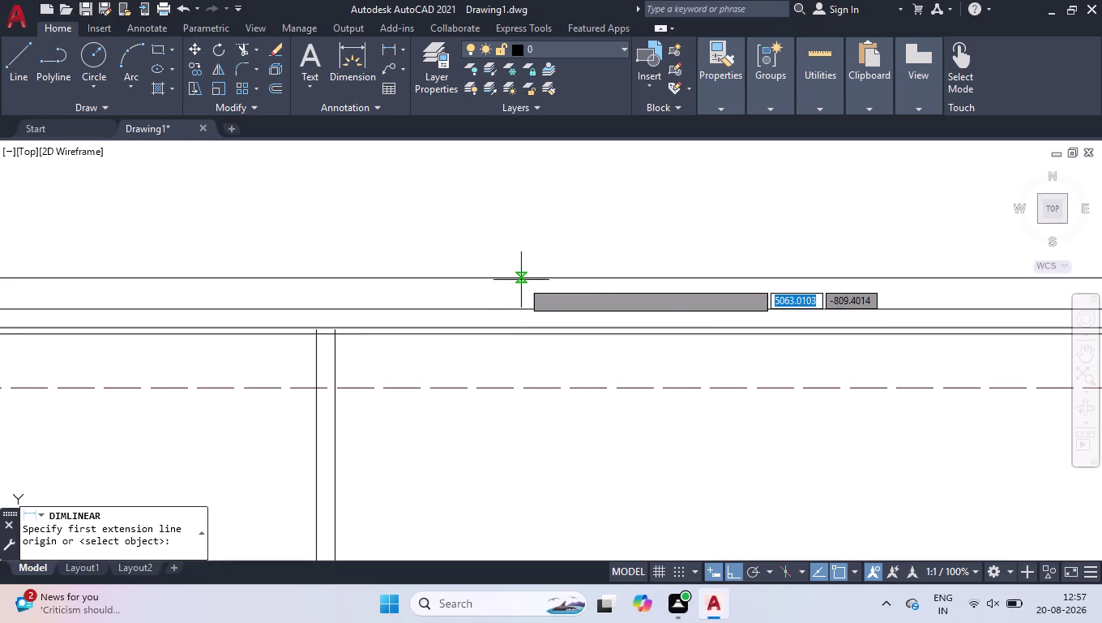
click(521, 279)
click(522, 303)
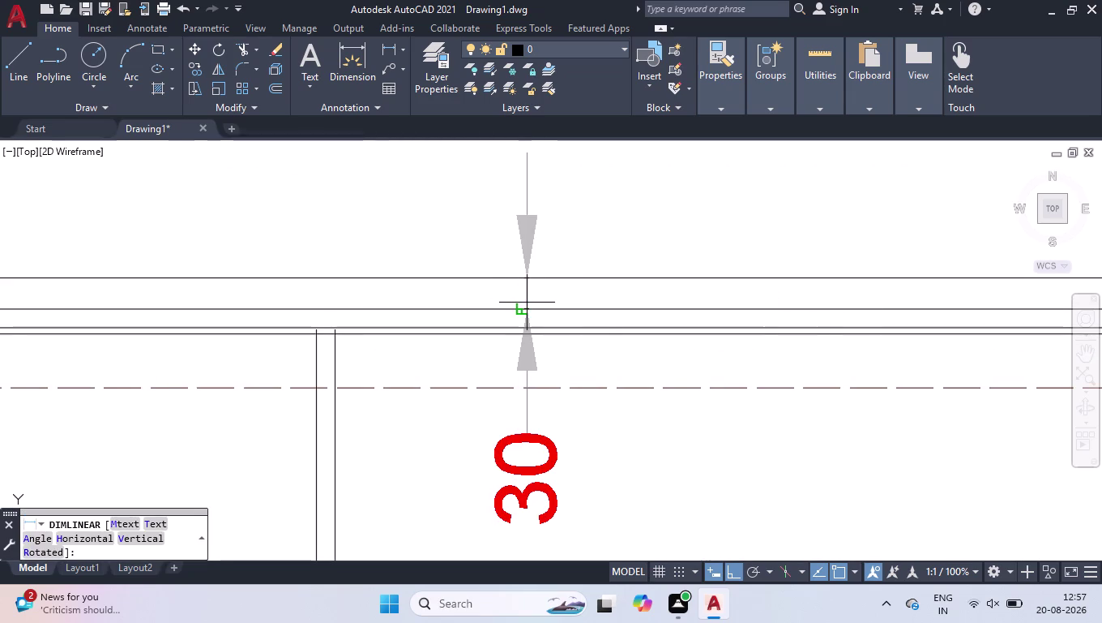
key(space)
Erase the upper wall line and the two stray horizontal lines.
click(529, 310)
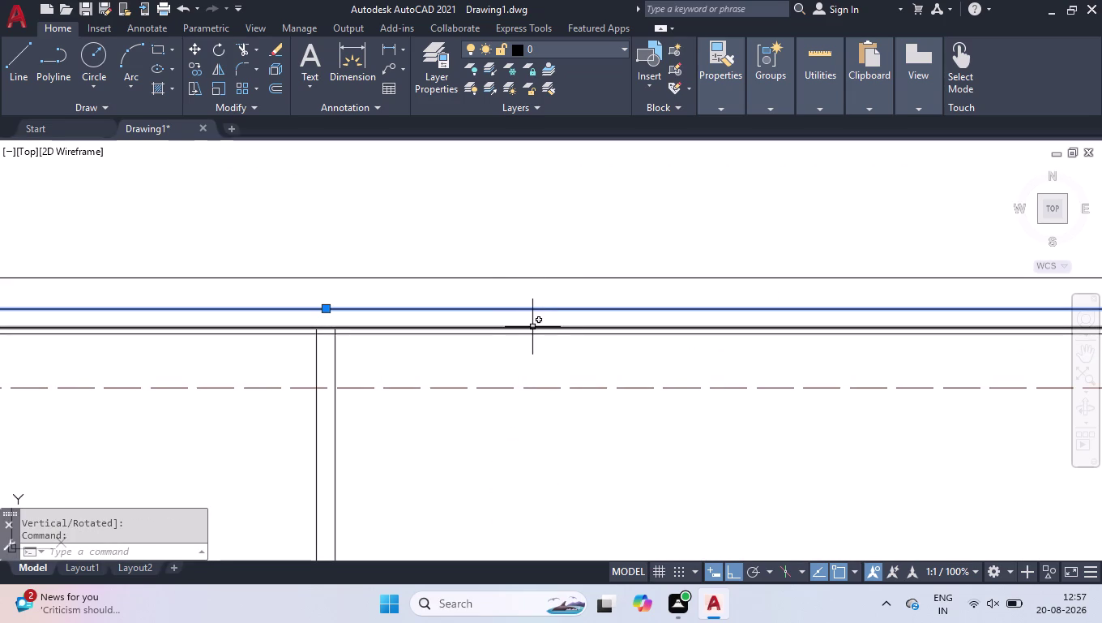
click(532, 327)
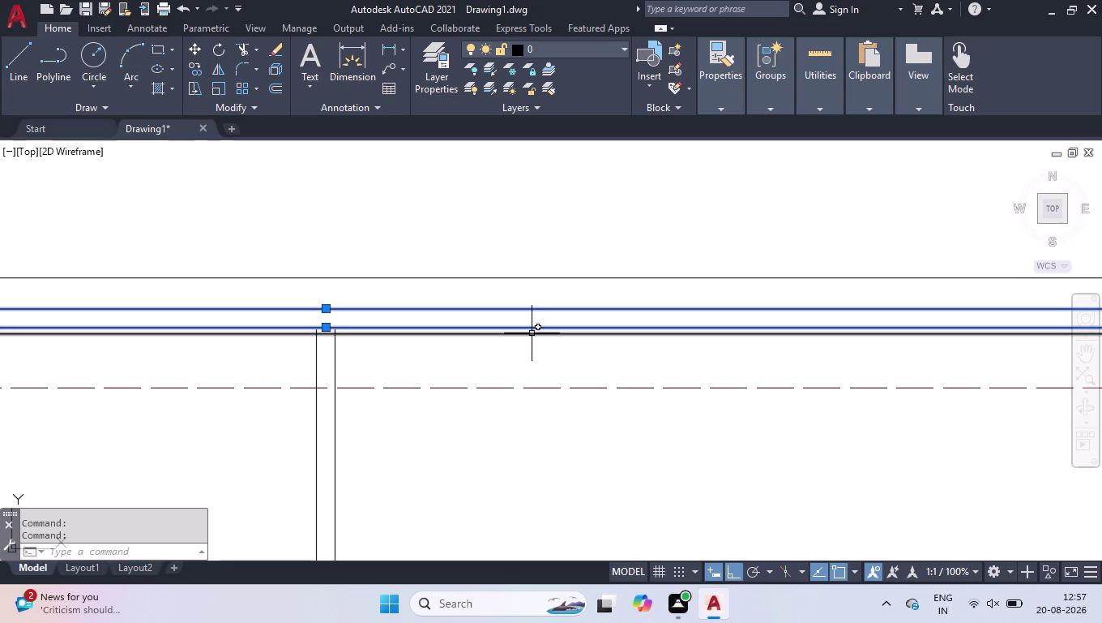
click(531, 334)
key(Delete)
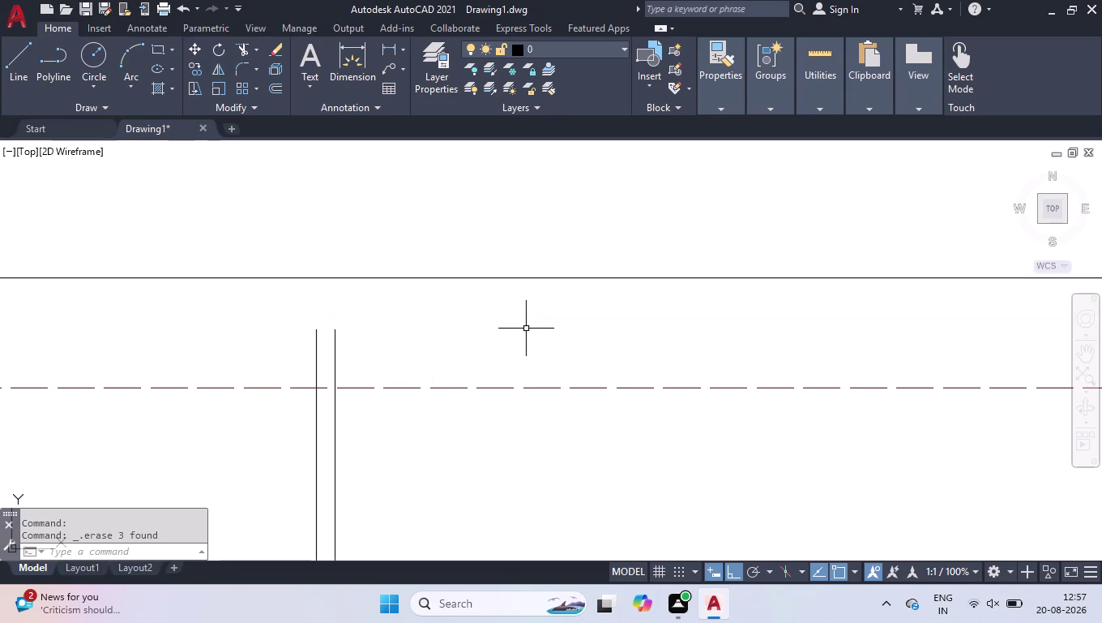
Offset the top wall line 18 units downward, then offset the new copy again.
text(off)
key(Return)
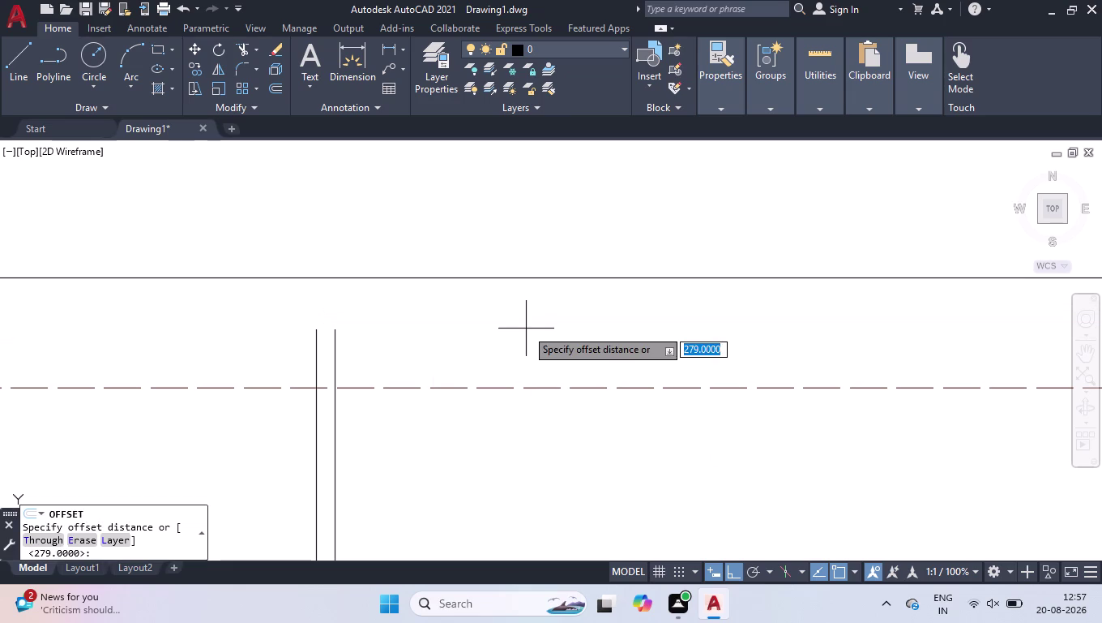
text(18)
key(Return)
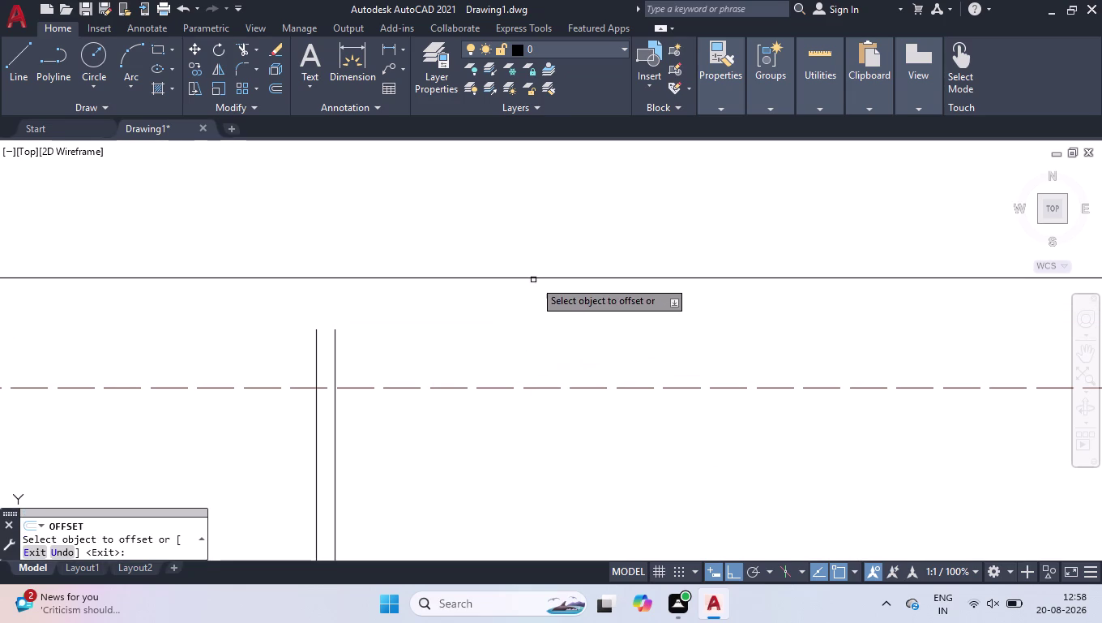
click(535, 279)
click(538, 308)
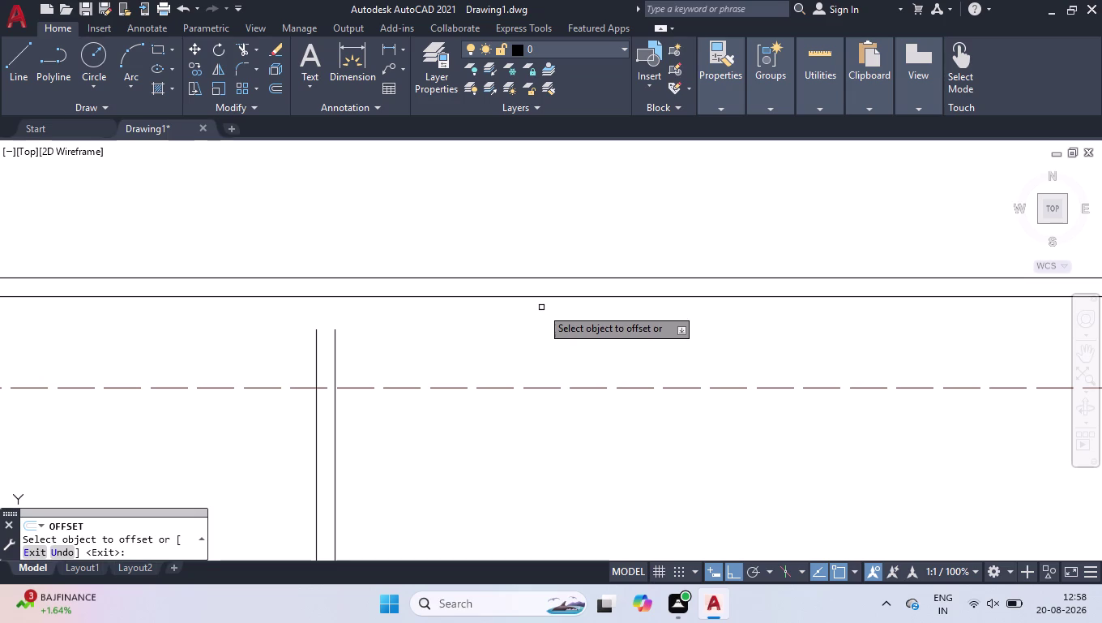
click(542, 297)
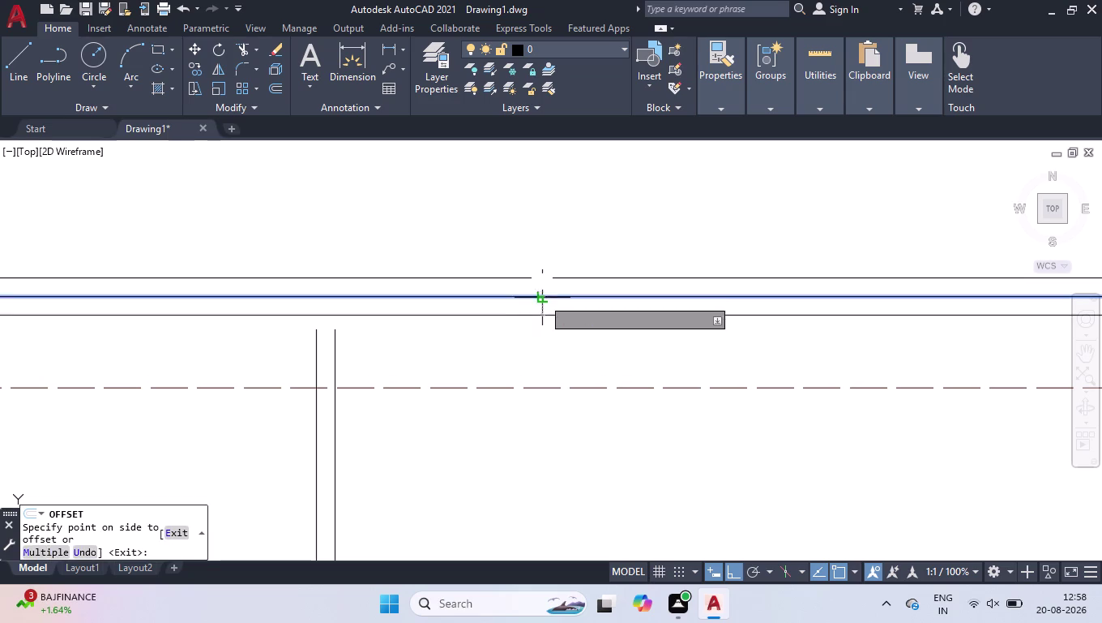
key(8)
key(Return)
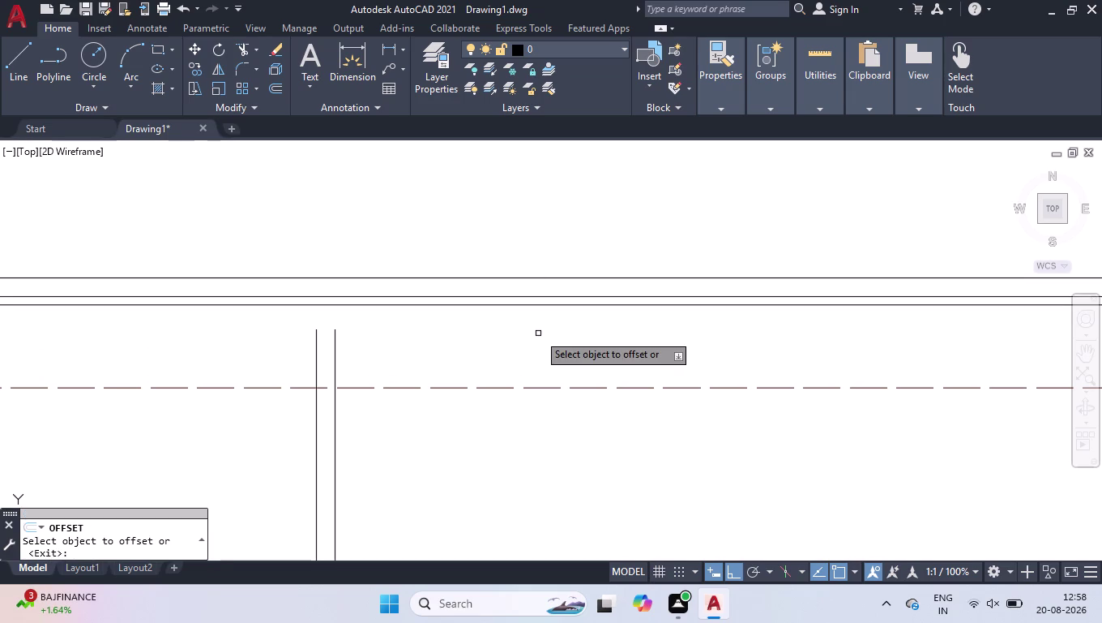
key(Return)
Extend the vertical panel lines up to the wall with a fence.
text(ex)
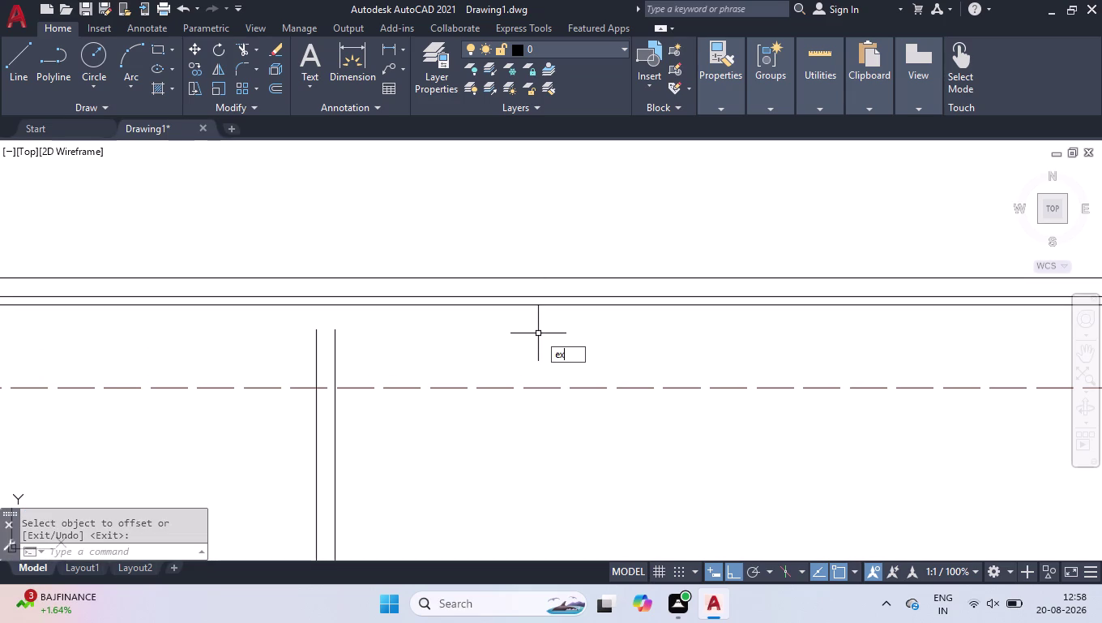
key(Return)
click(386, 350)
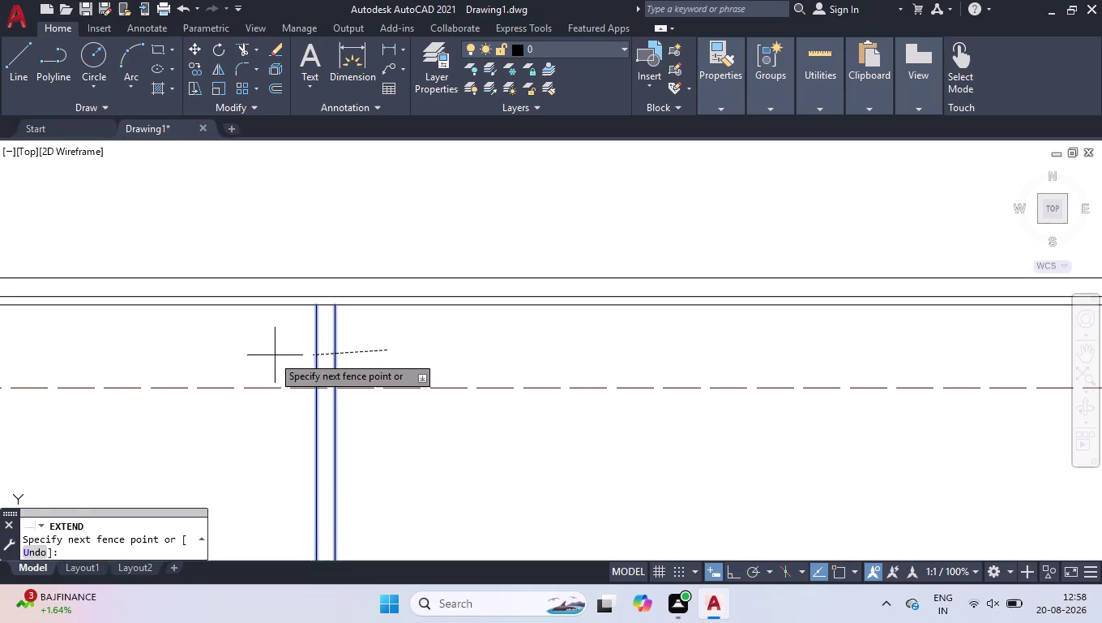
click(254, 354)
scroll(down, 3)
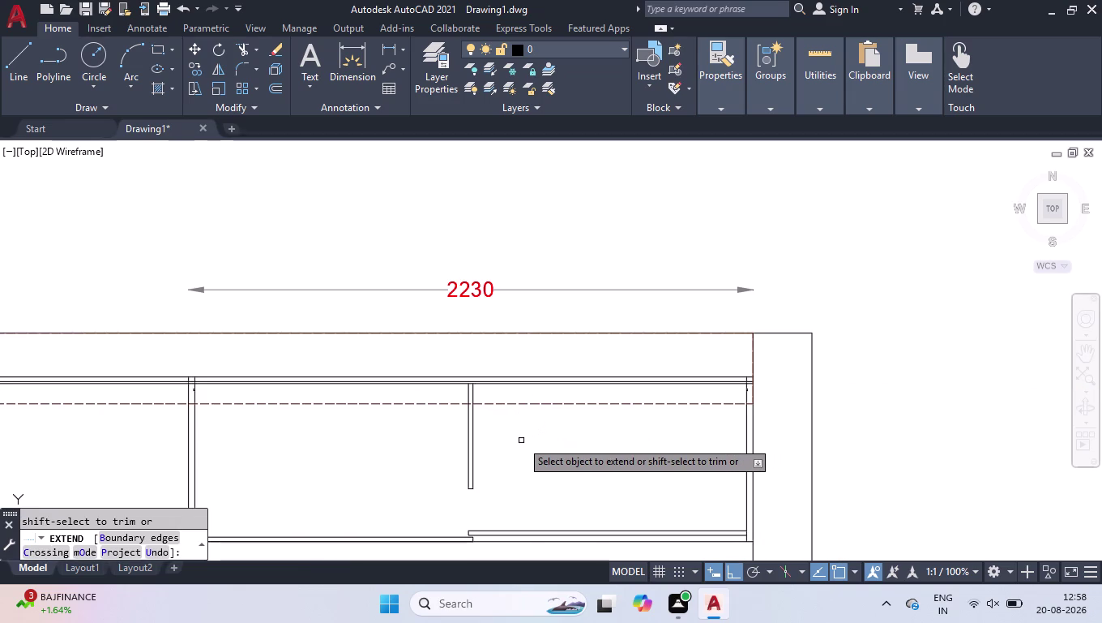
key(Return)
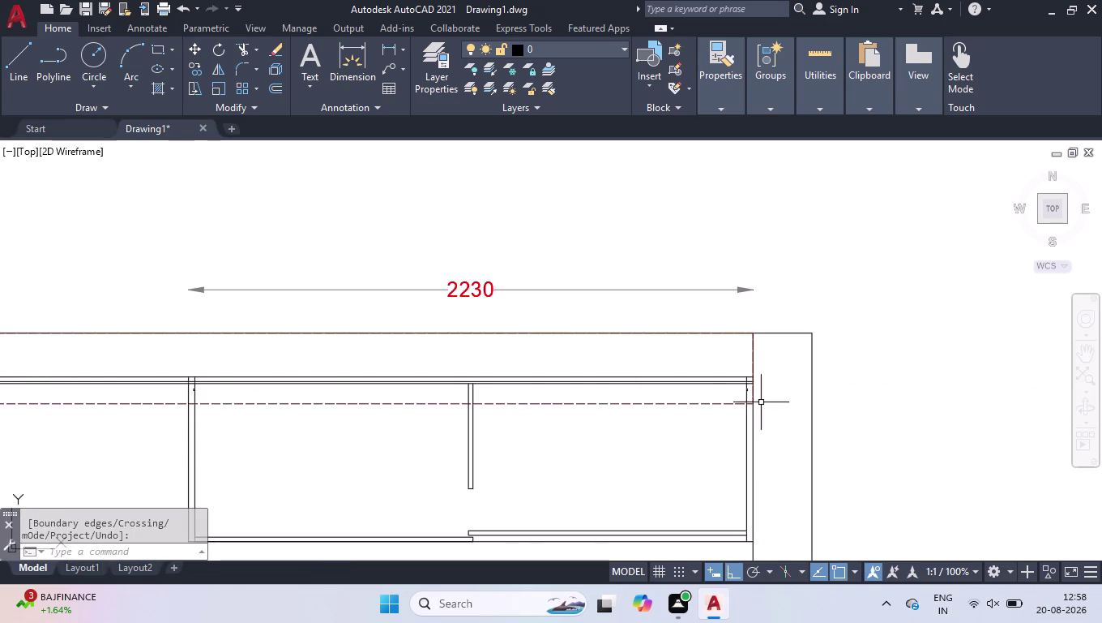
Move the small end rectangle against the wall line.
scroll(up, 3)
scroll(up, 3)
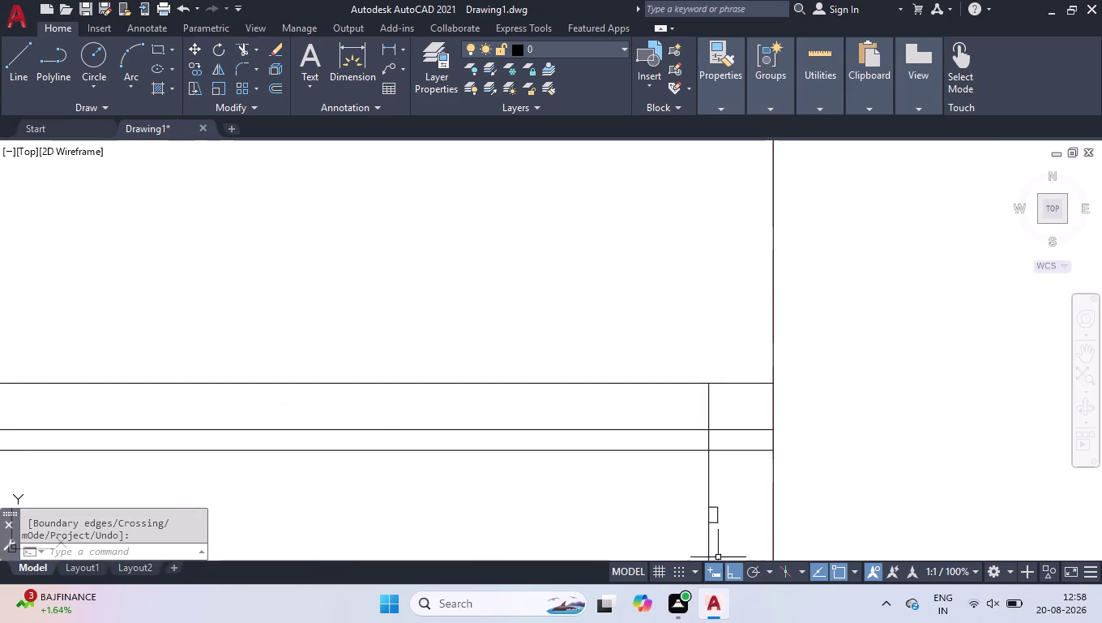
scroll(up, 3)
drag(865, 230, 860, 254)
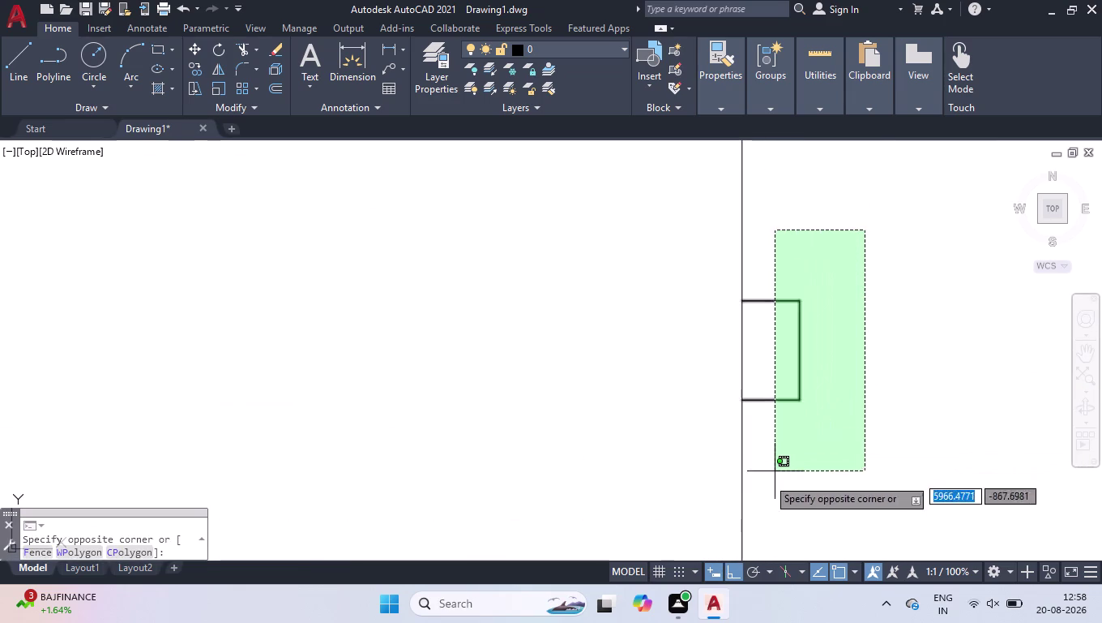
click(750, 487)
text(mov)
key(Return)
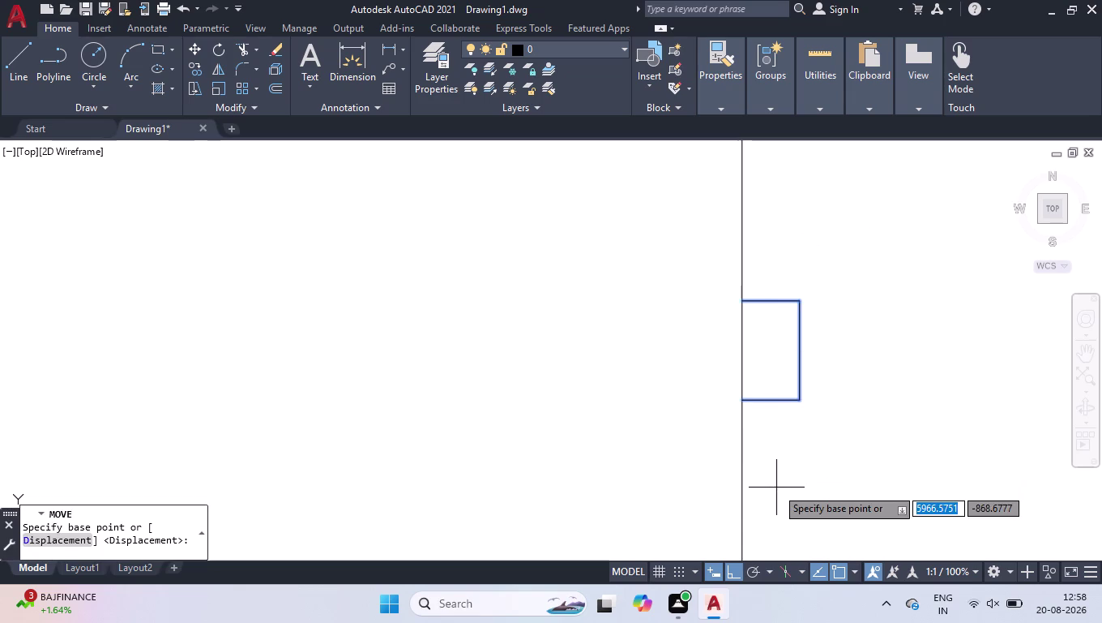
click(740, 302)
scroll(down, 3)
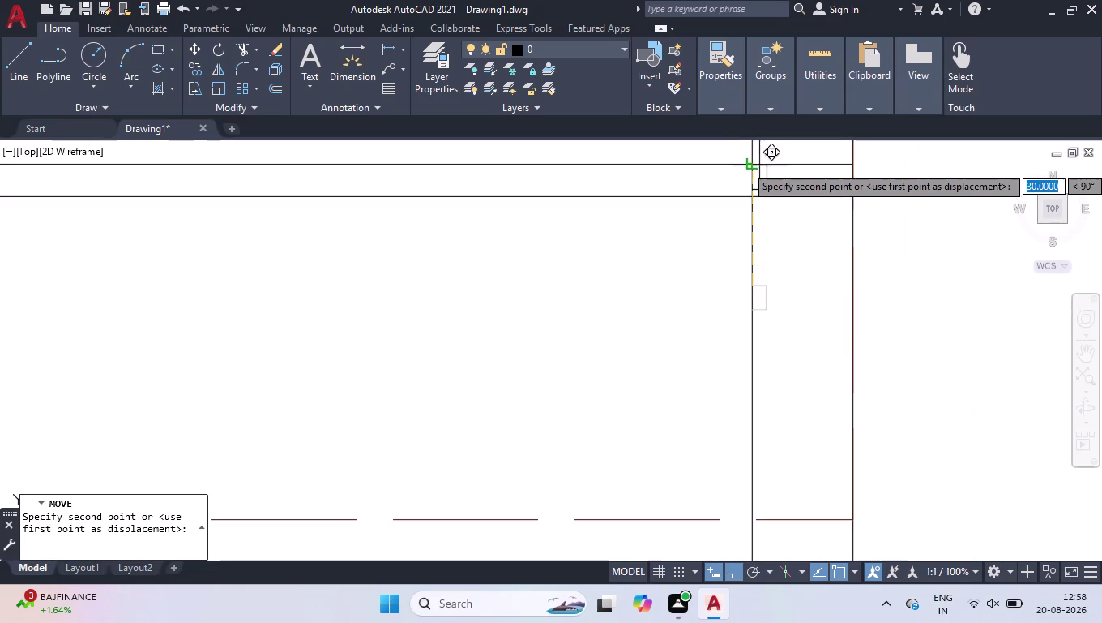
scroll(up, 3)
click(719, 170)
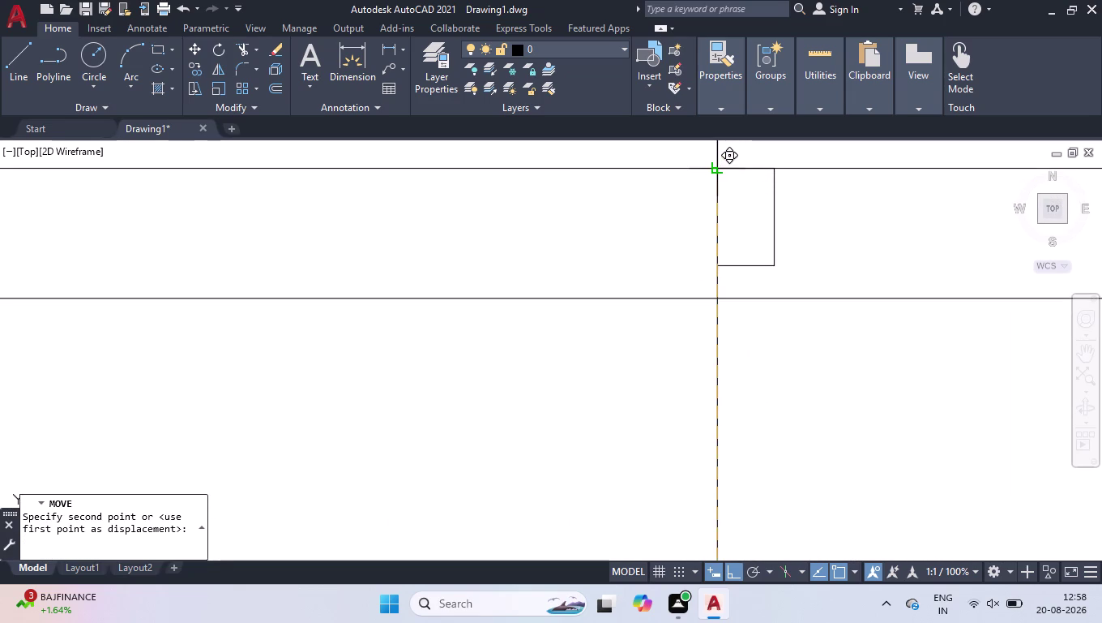
Stretch the rectangle's bottom edge onto the lower wall line.
scroll(up, 3)
click(755, 337)
click(733, 373)
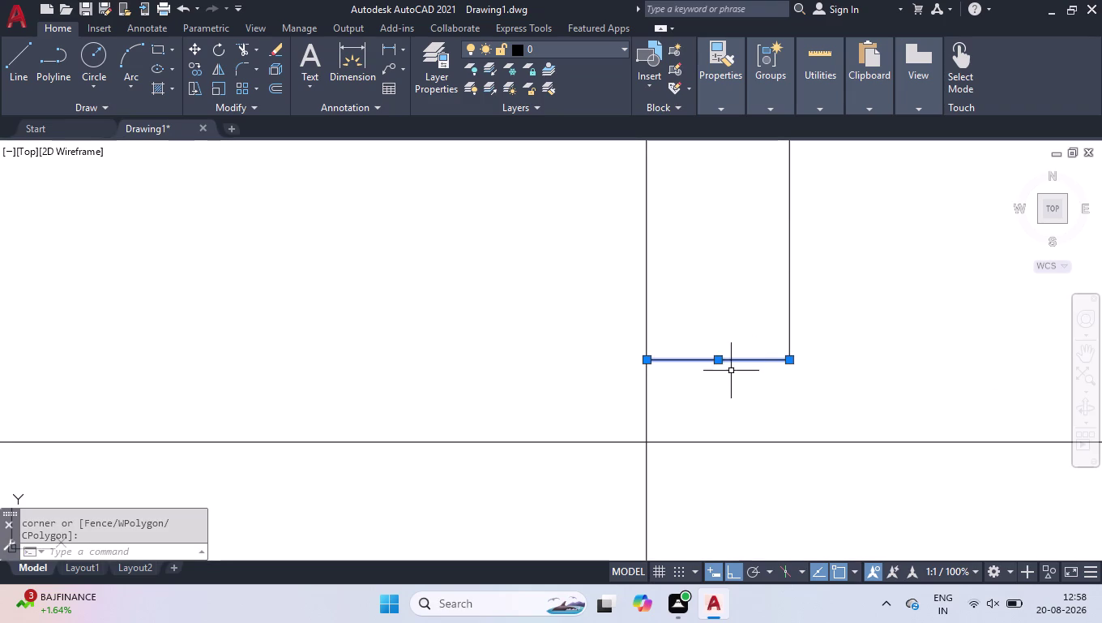
click(720, 356)
click(715, 443)
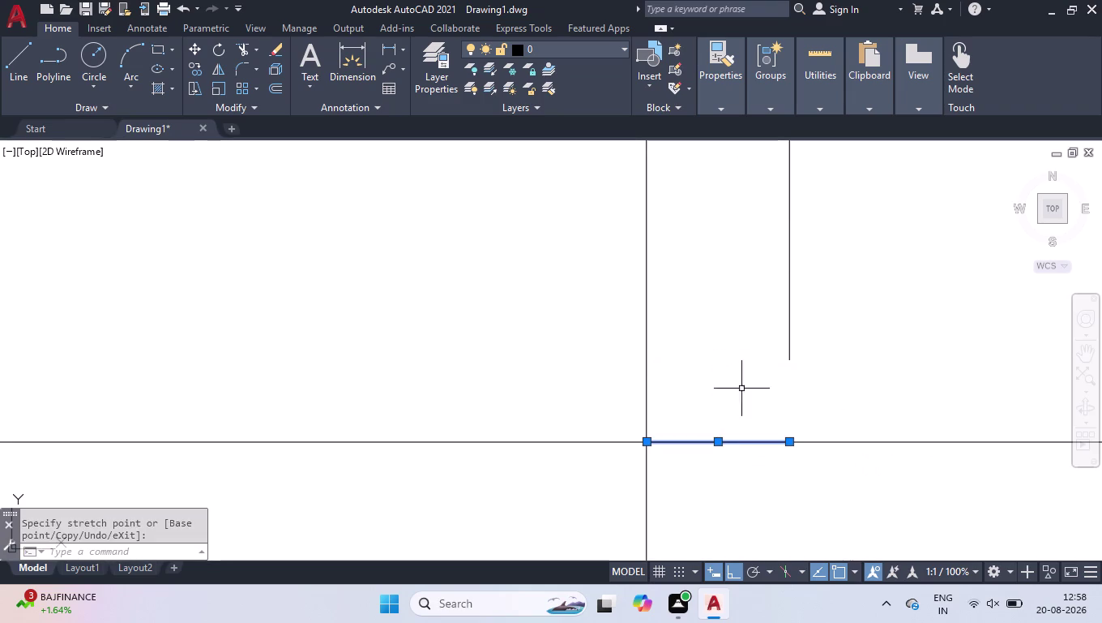
Stretch the rectangle's right side down to the lower wall line.
drag(817, 303, 805, 314)
click(754, 352)
click(794, 364)
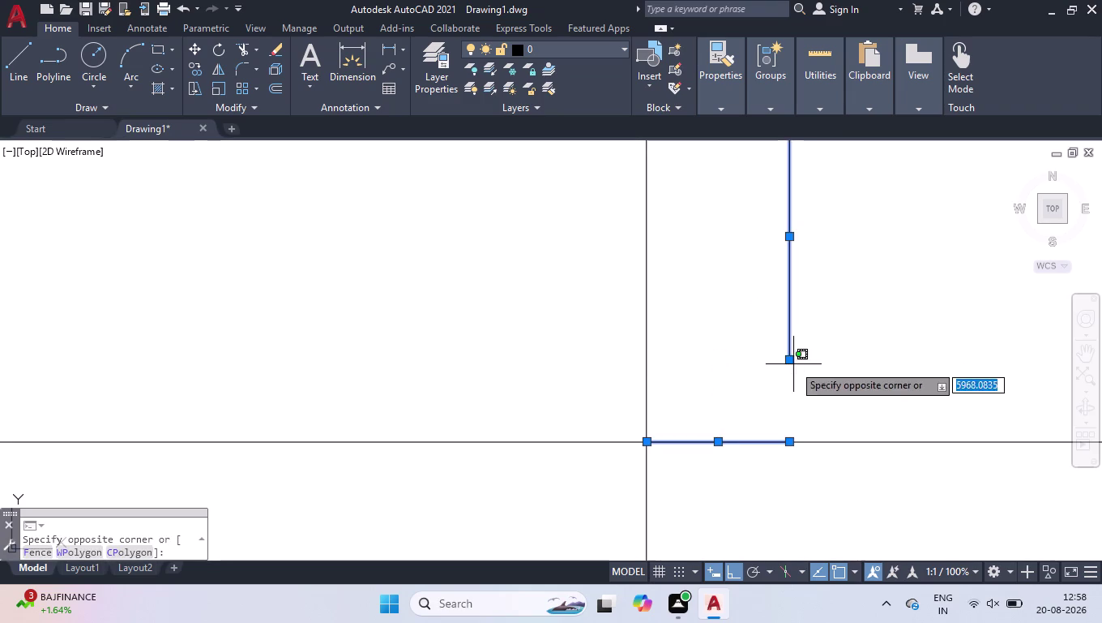
click(788, 357)
click(776, 379)
click(793, 365)
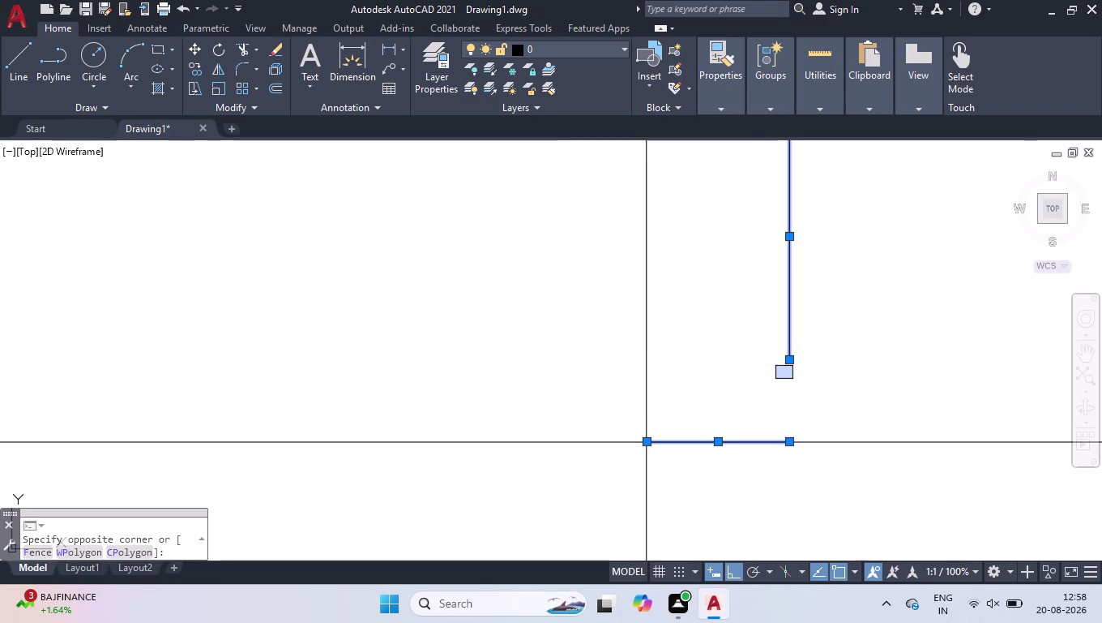
click(790, 359)
click(791, 441)
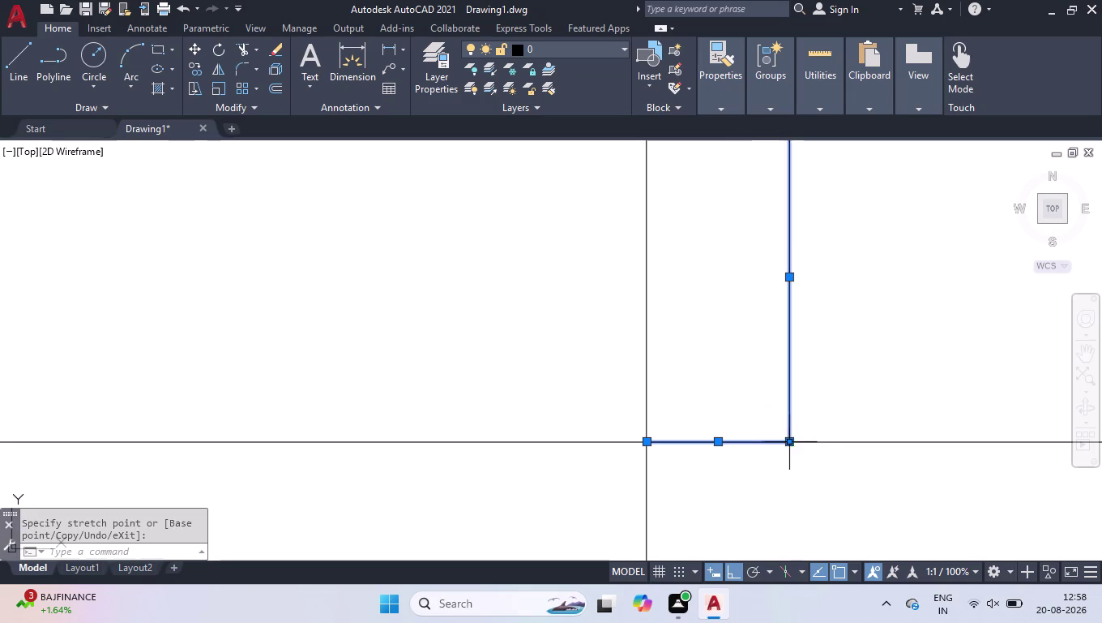
scroll(down, 3)
drag(915, 221, 909, 239)
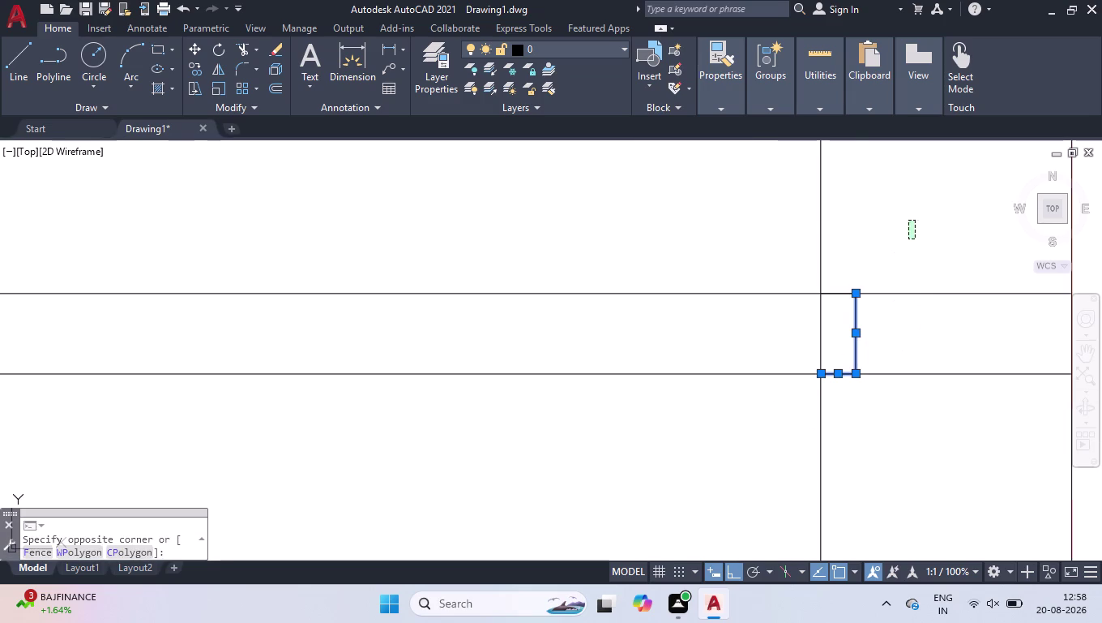
click(814, 441)
Trim the extra line inside the small rectangle.
text(tr)
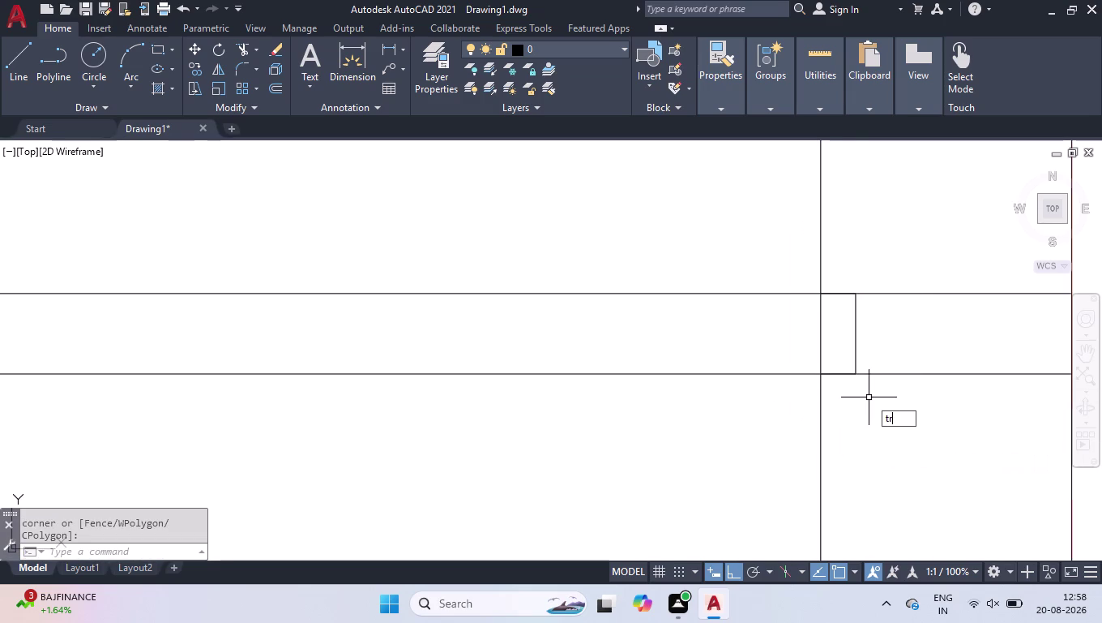
key(Return)
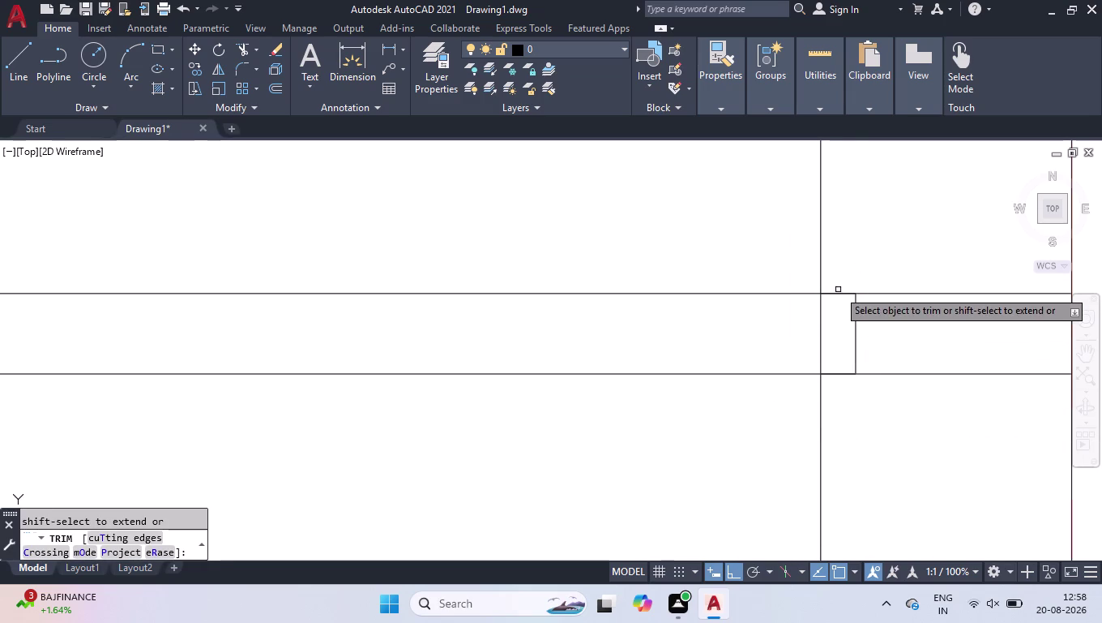
click(836, 292)
click(902, 270)
click(915, 404)
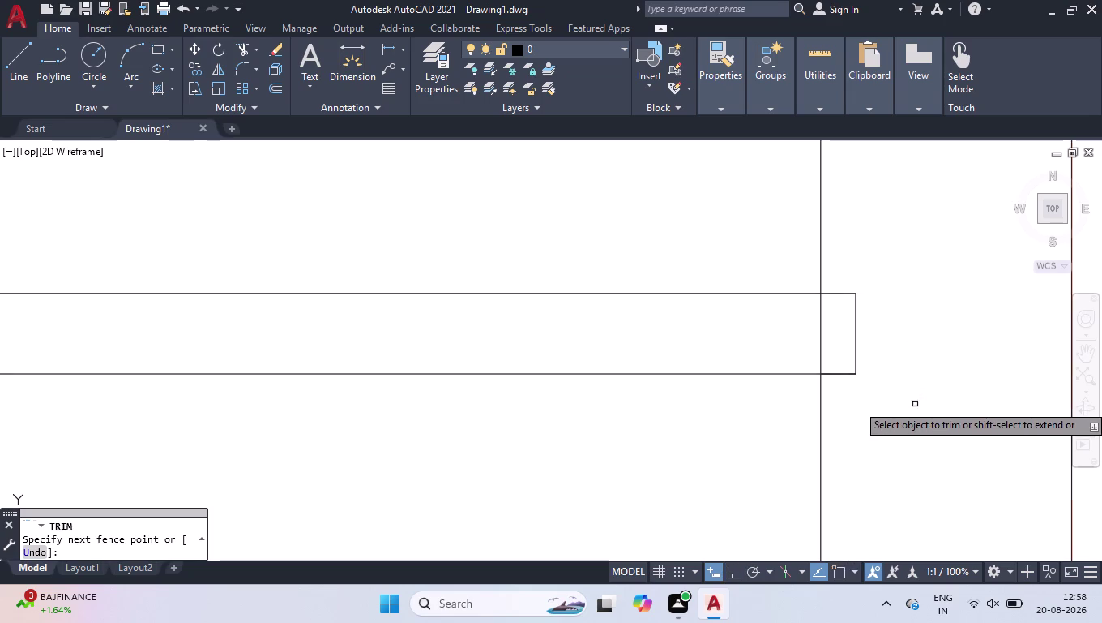
Trim the overhanging wall line segments at and between the panels.
scroll(down, 3)
scroll(down, 3)
scroll(down, 3)
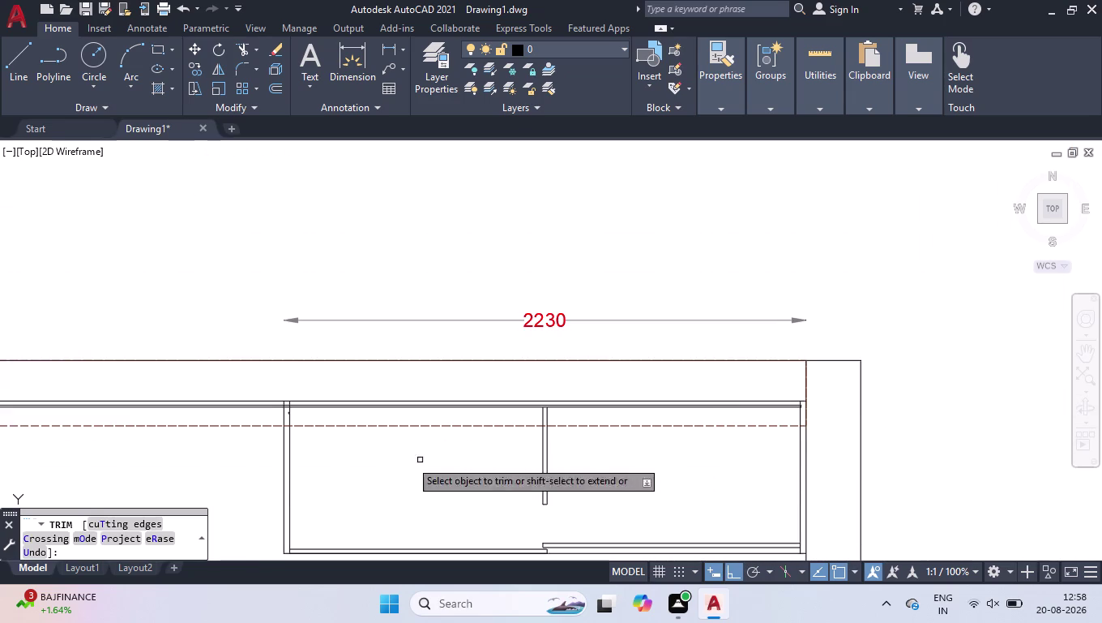
scroll(up, 3)
click(276, 336)
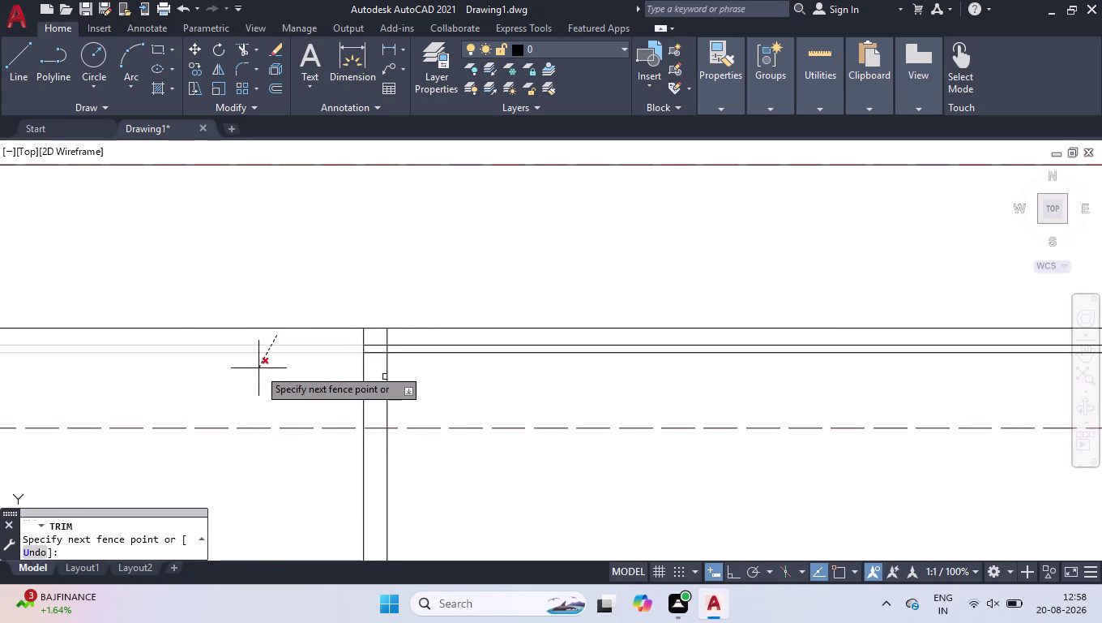
click(263, 335)
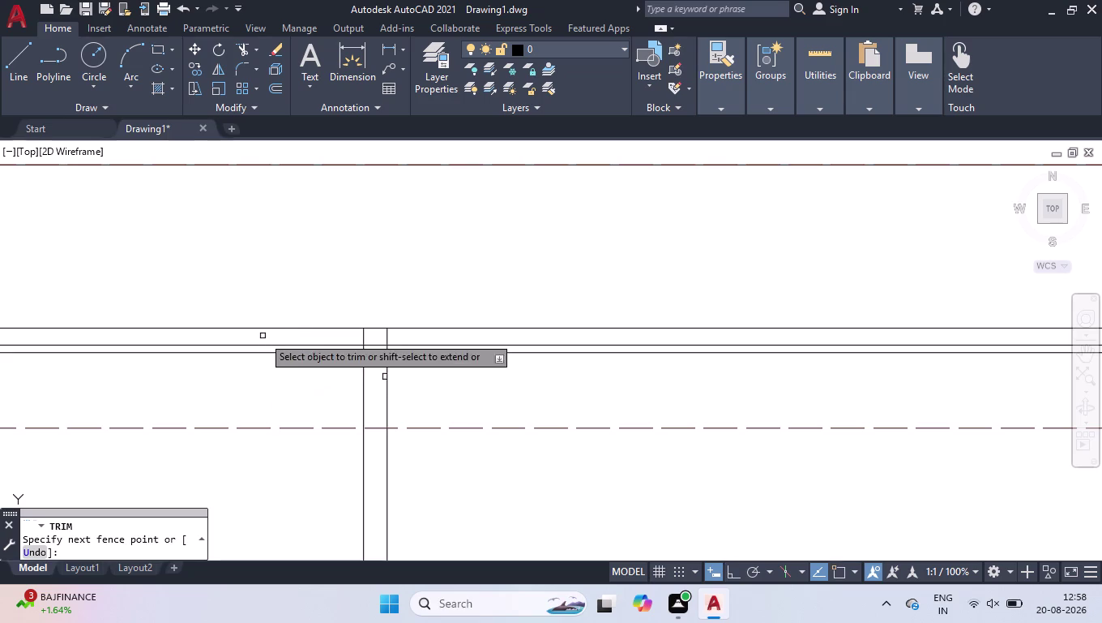
scroll(up, 3)
click(396, 314)
click(381, 350)
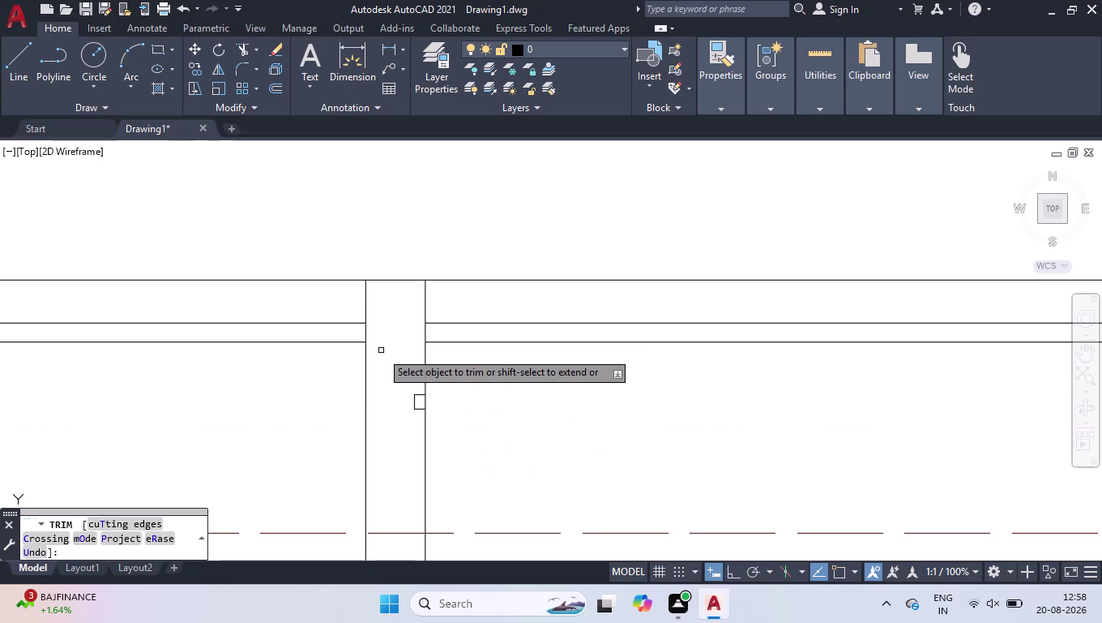
key(Return)
Erase the two leftover wall lines on the left.
click(331, 301)
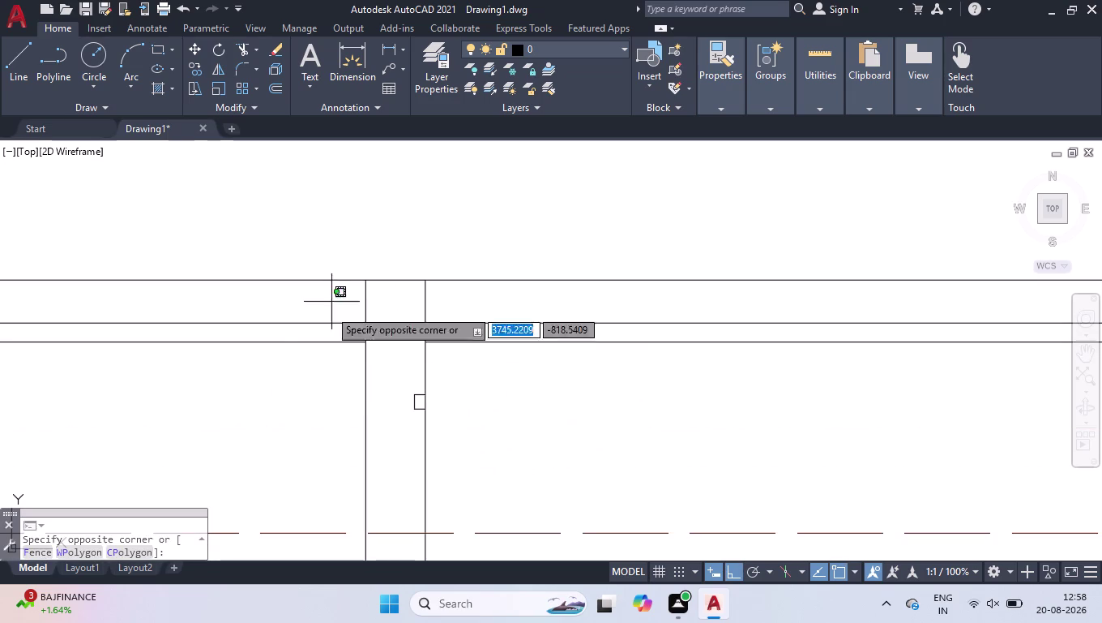
click(291, 371)
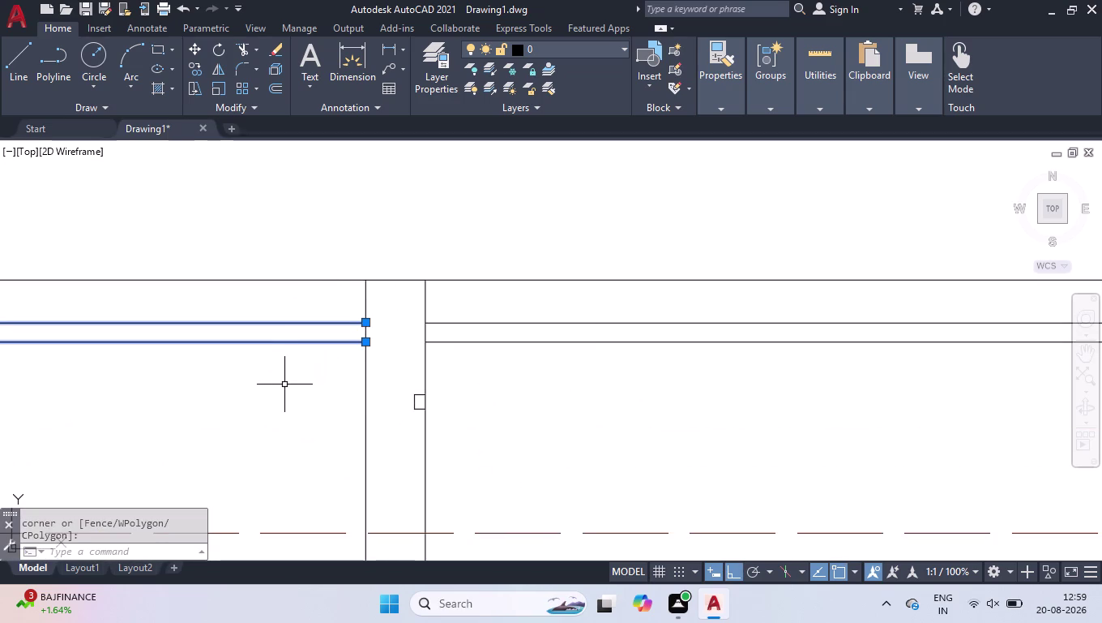
key(Delete)
scroll(up, 3)
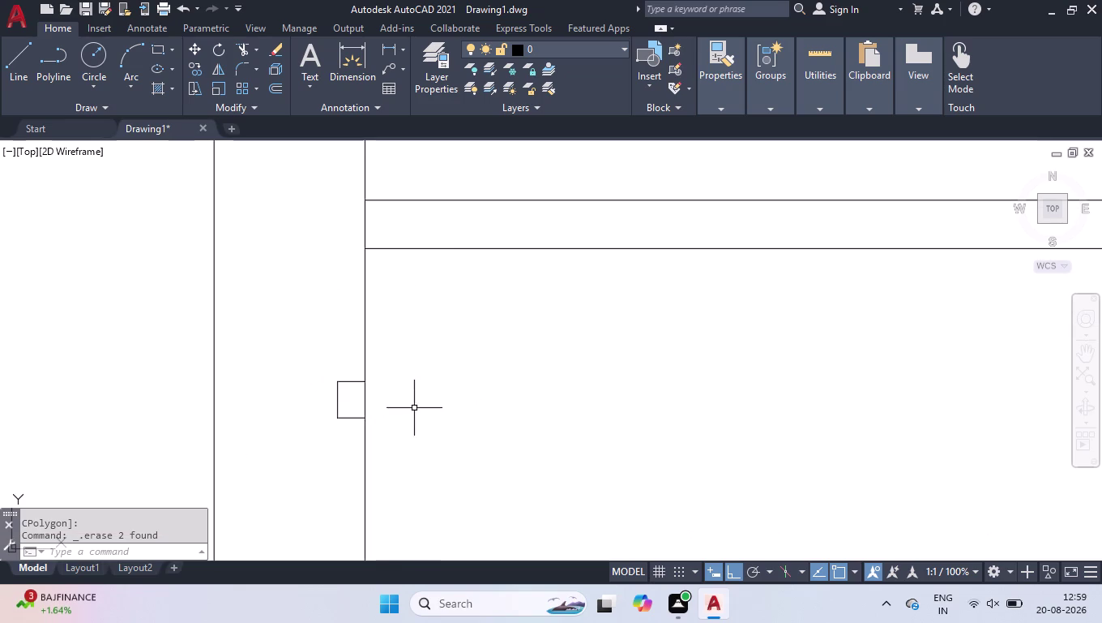
scroll(up, 3)
drag(286, 232, 284, 246)
Move the small square from its lower corner against the vertical wall line.
click(161, 492)
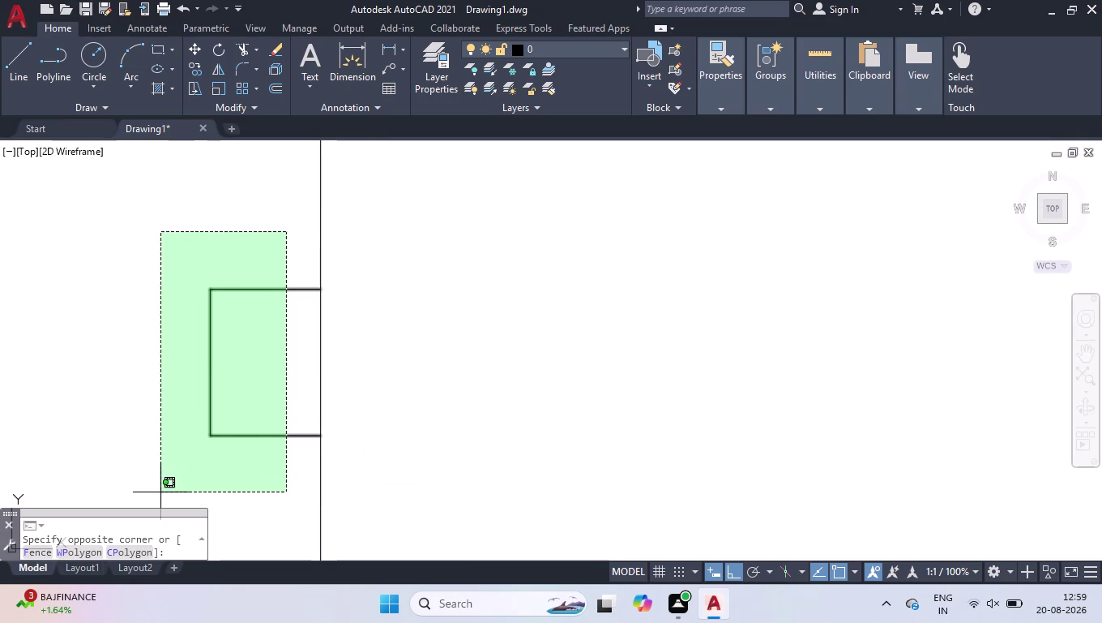
text(mov)
key(Return)
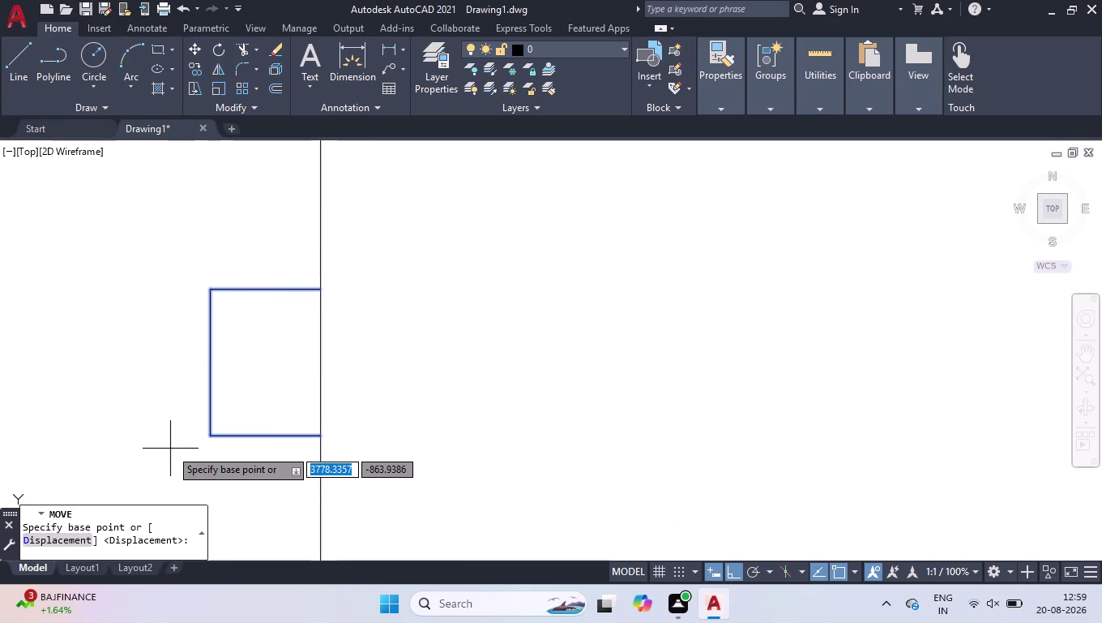
click(321, 436)
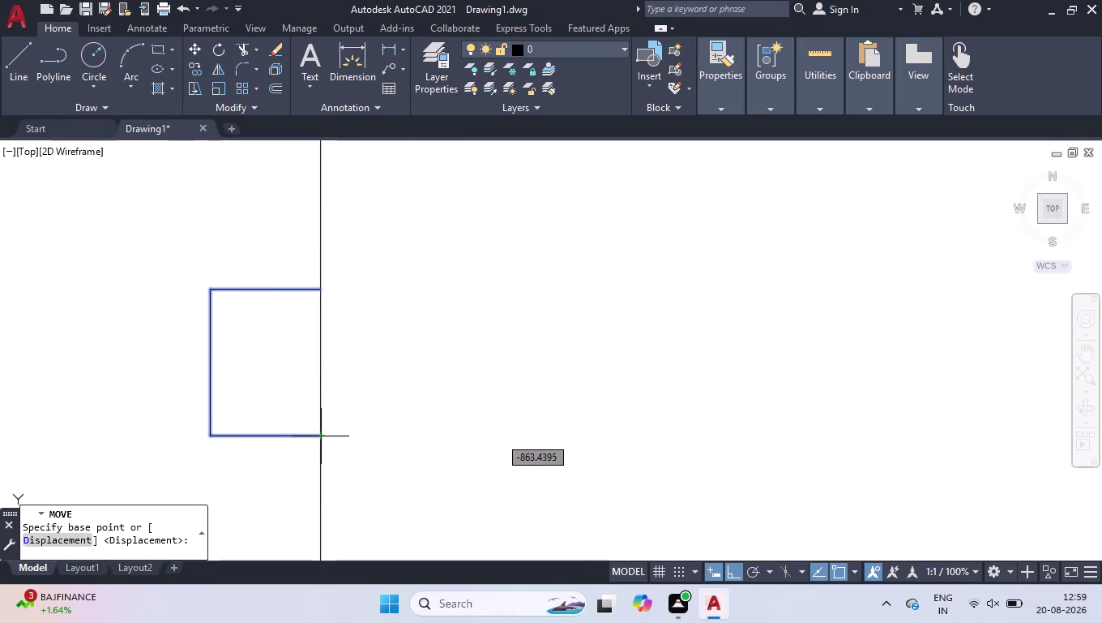
scroll(down, 3)
scroll(up, 3)
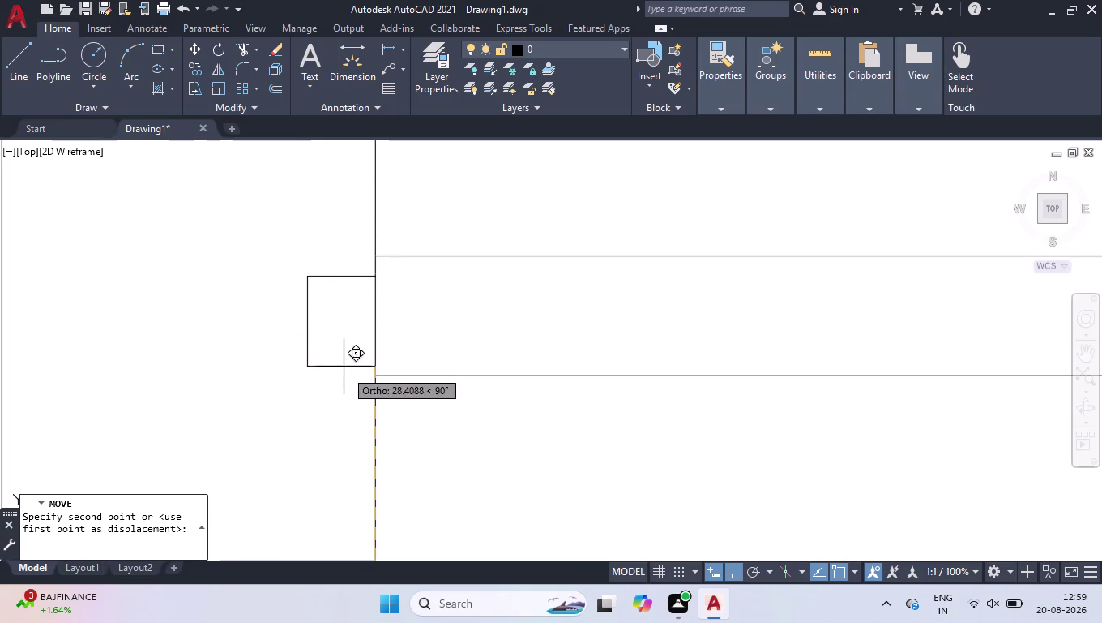
click(376, 375)
scroll(up, 3)
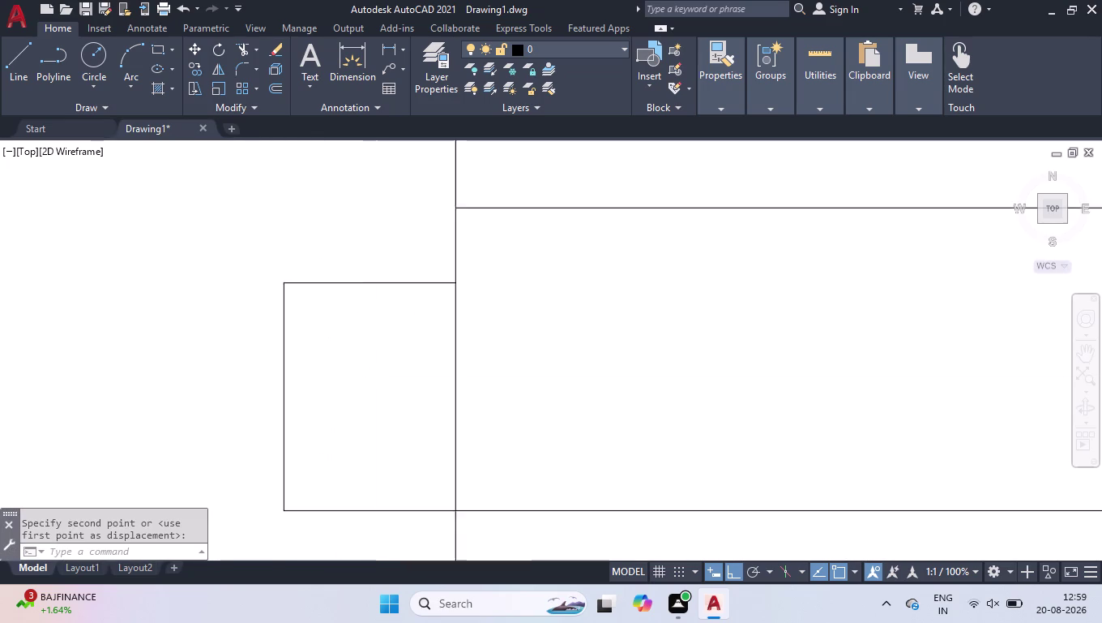
Grip-stretch the square's top edge up onto the upper wall line.
click(358, 278)
scroll(down, 3)
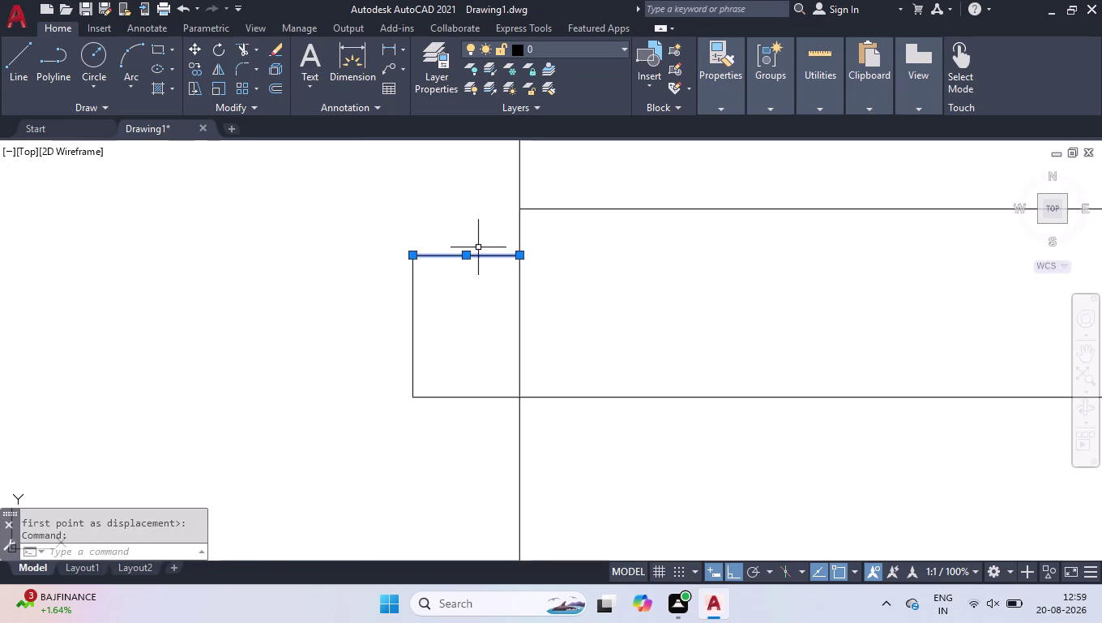
scroll(up, 3)
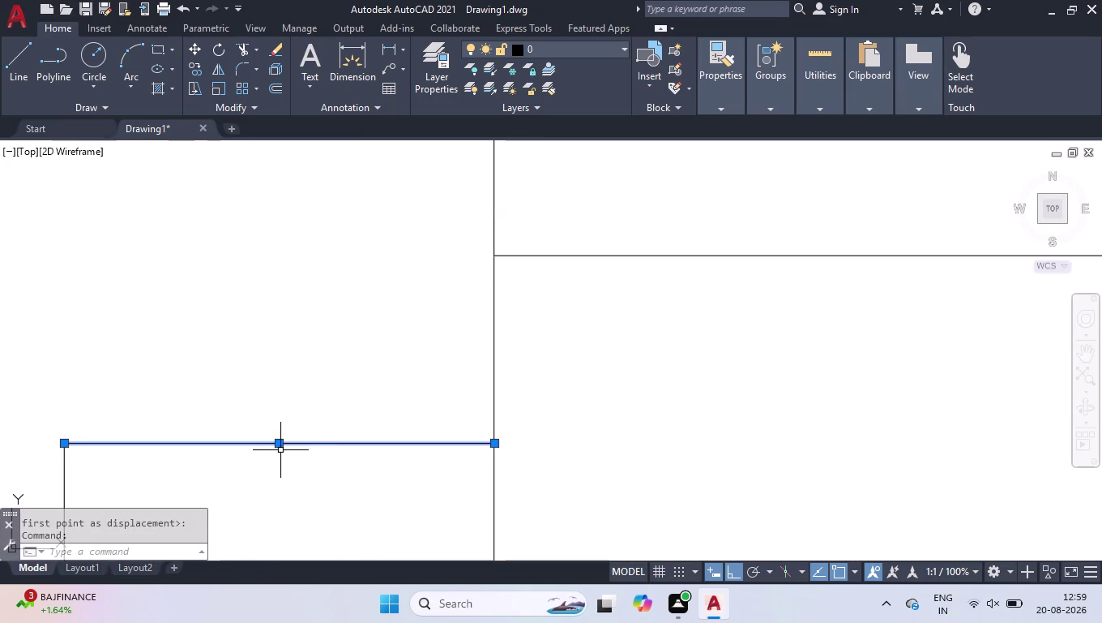
click(280, 444)
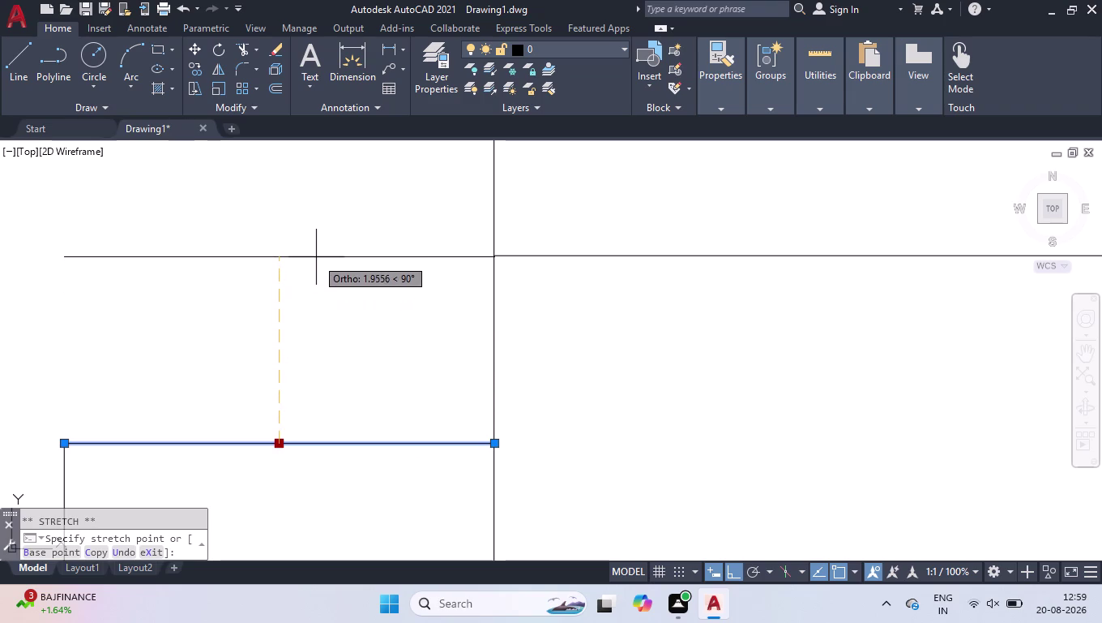
click(316, 257)
scroll(up, 3)
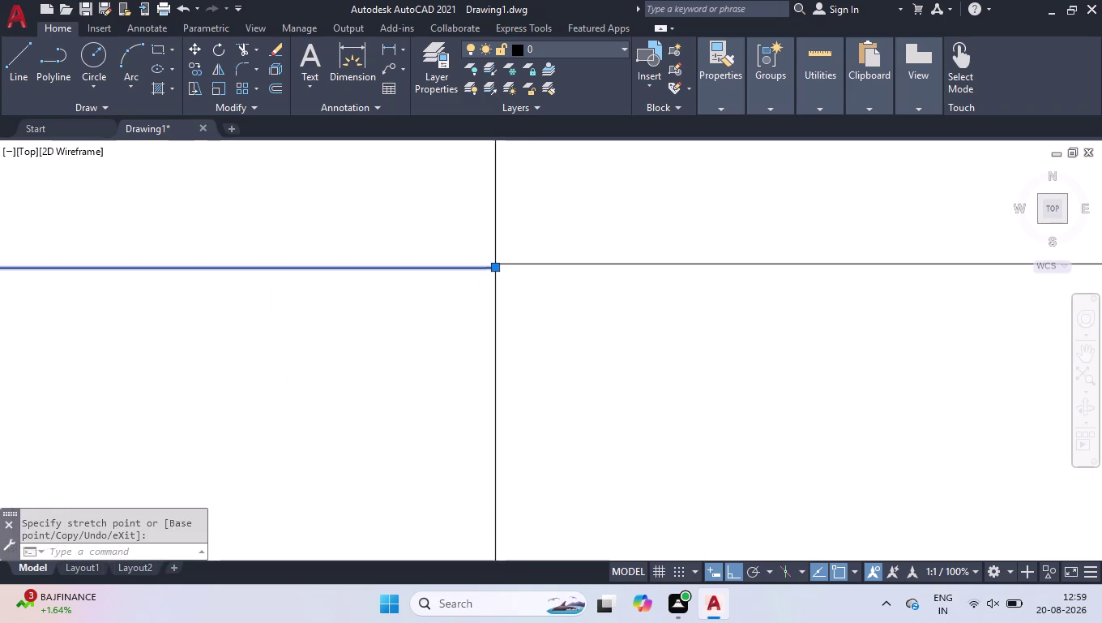
scroll(up, 3)
scroll(up, 3)
scroll(down, 3)
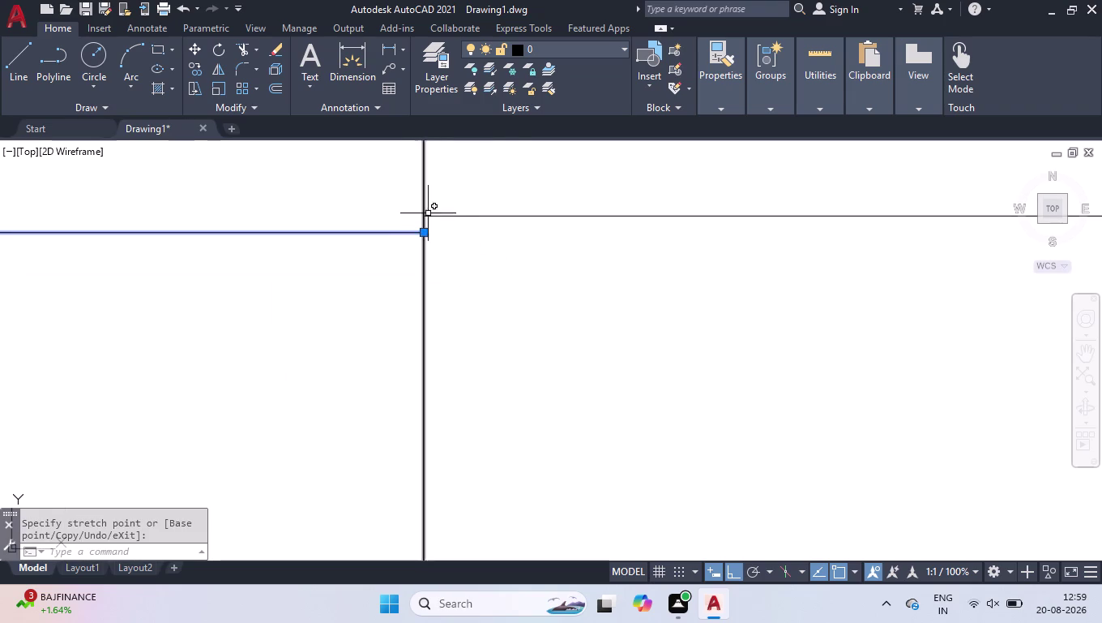
scroll(down, 3)
scroll(down, 3)
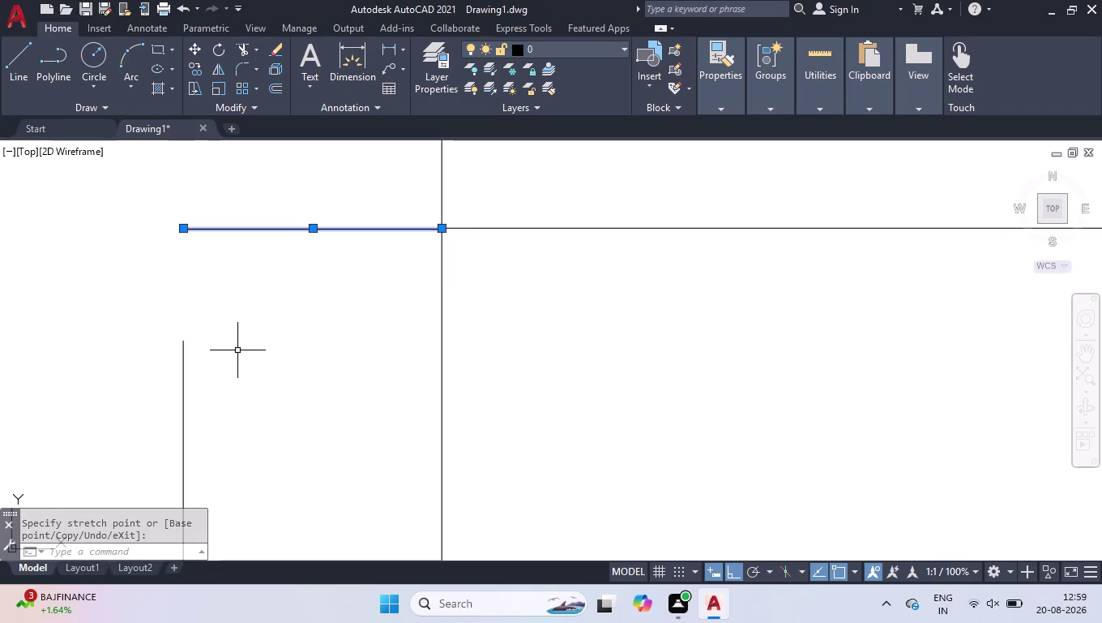
Extend the square's left vertical line up to its top edge.
text(ex)
key(Return)
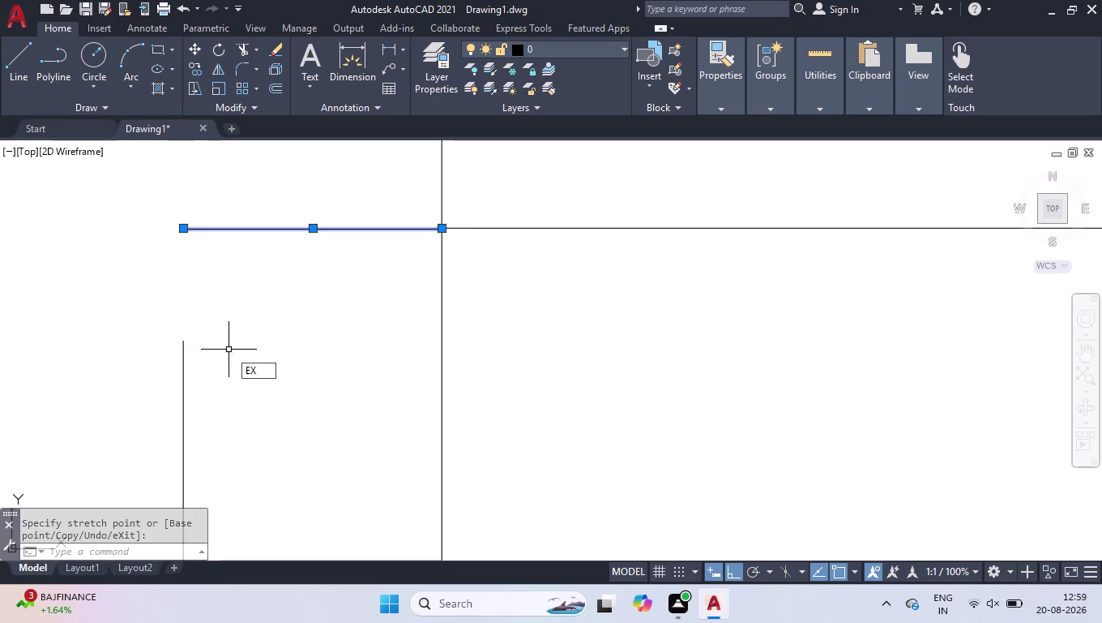
click(211, 348)
click(139, 389)
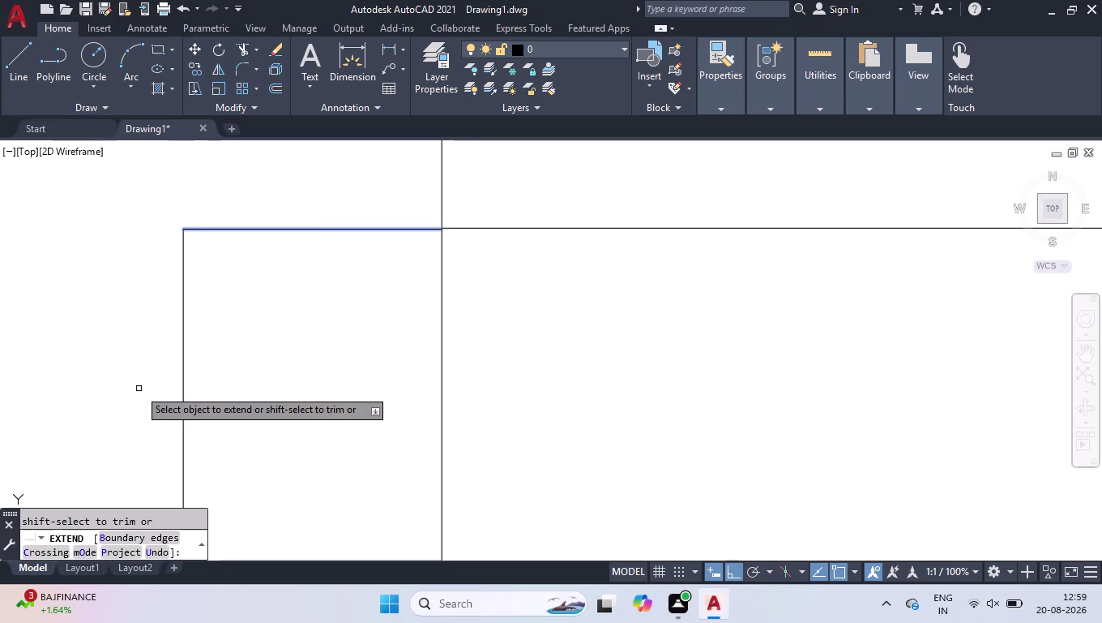
key(Return)
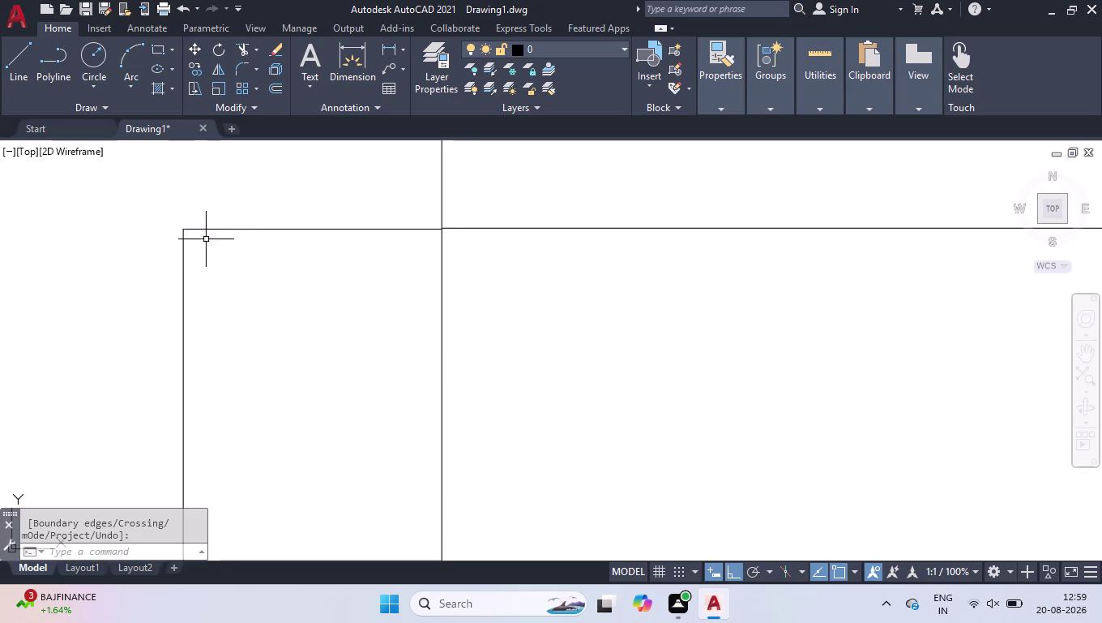
scroll(up, 3)
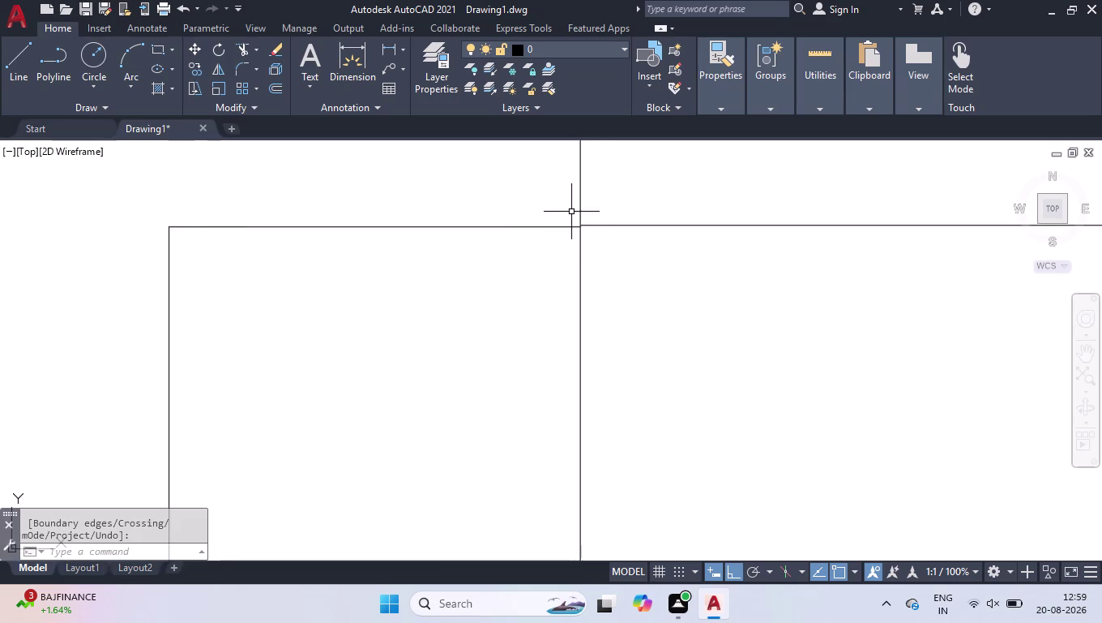
Open the recent blocks library.
text(ci)
key(BackSpace)
key(l)
key(Return)
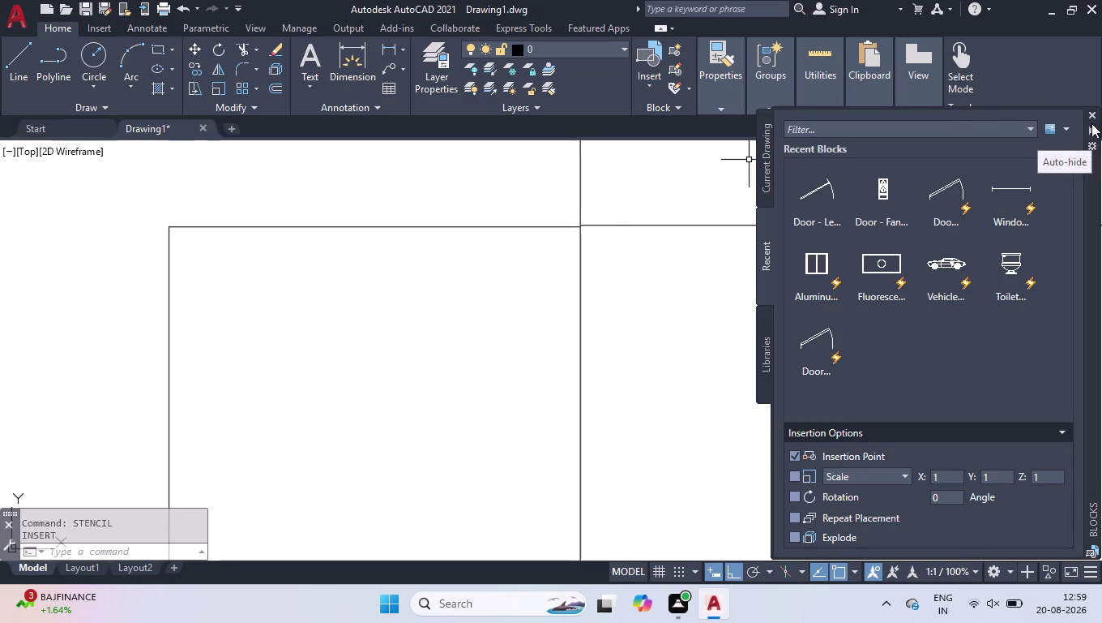
Close the blocks library, cancel the stray INTERSECT command, and close the library again.
scroll(down, 3)
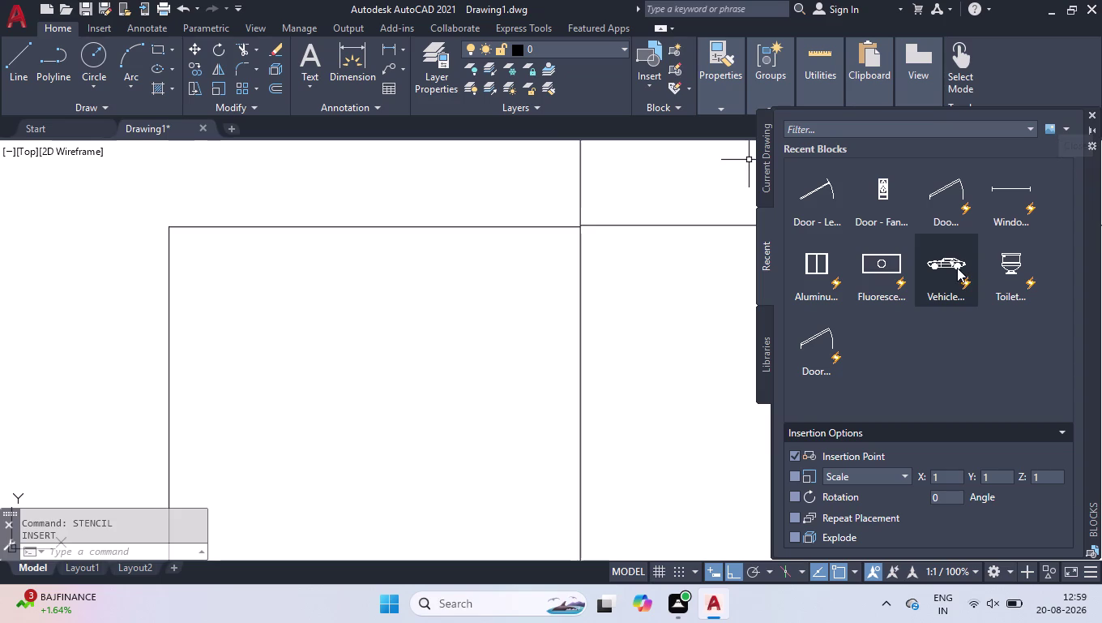
click(1096, 114)
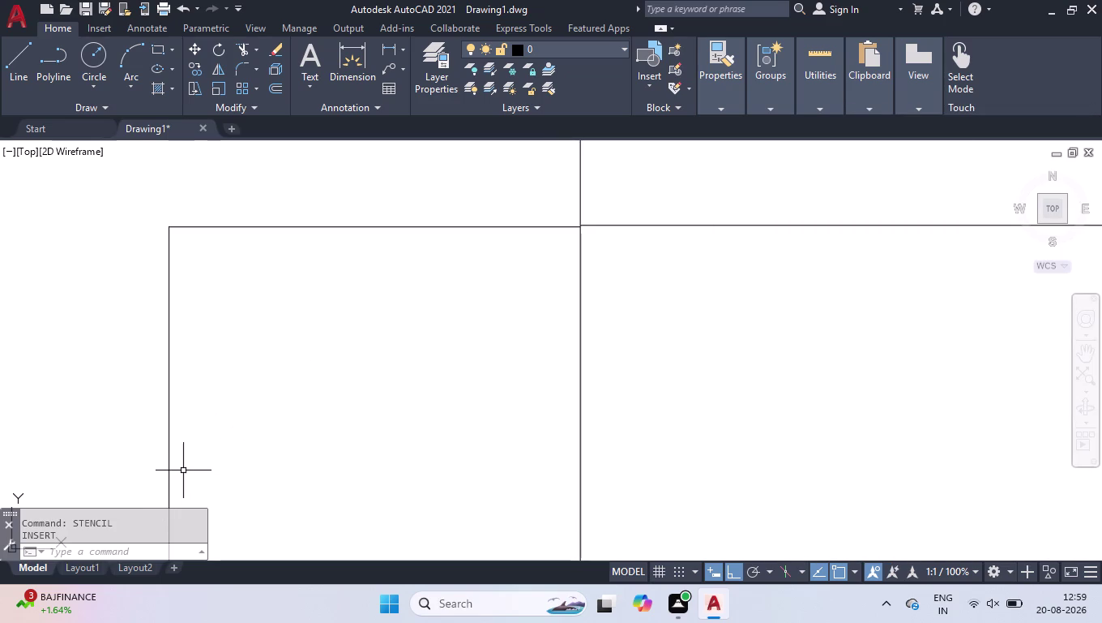
text(in)
key(Return)
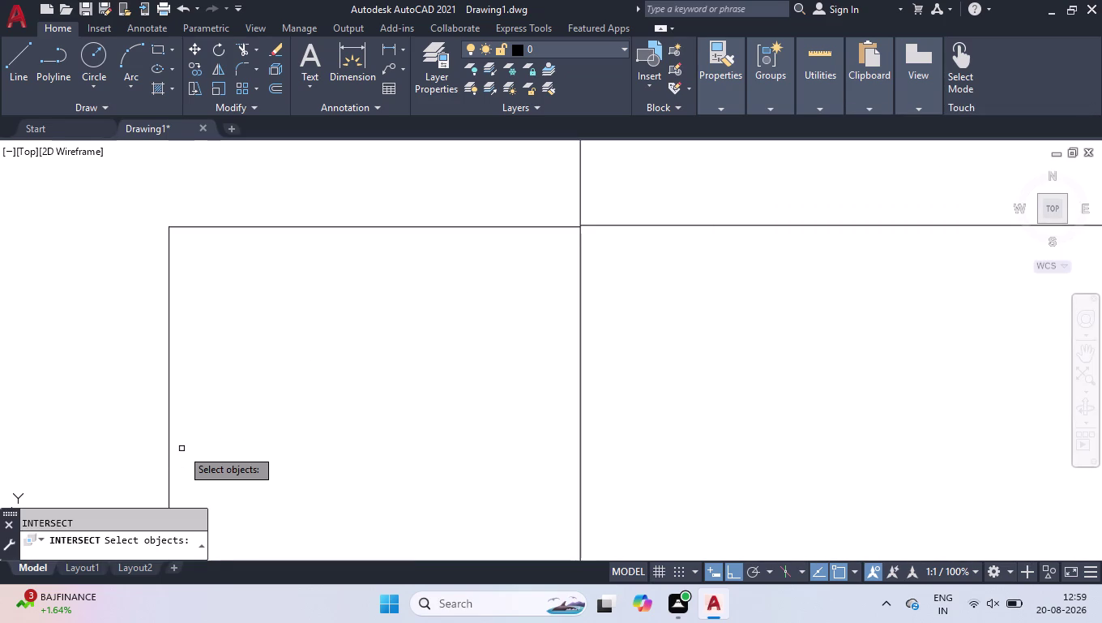
key(space)
text(in)
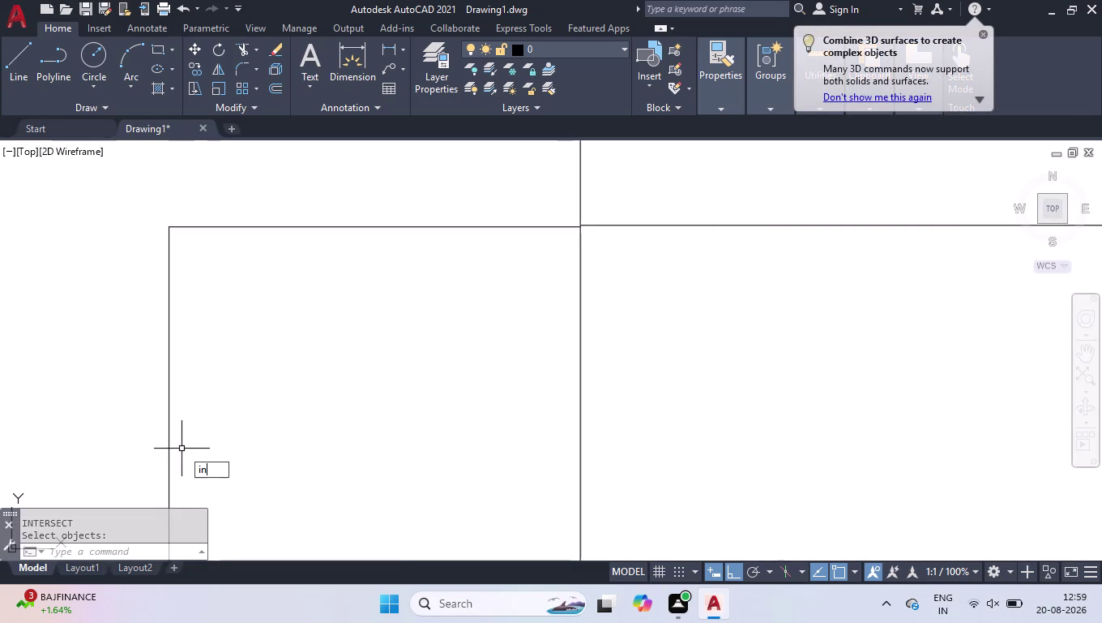
text(se)
key(Return)
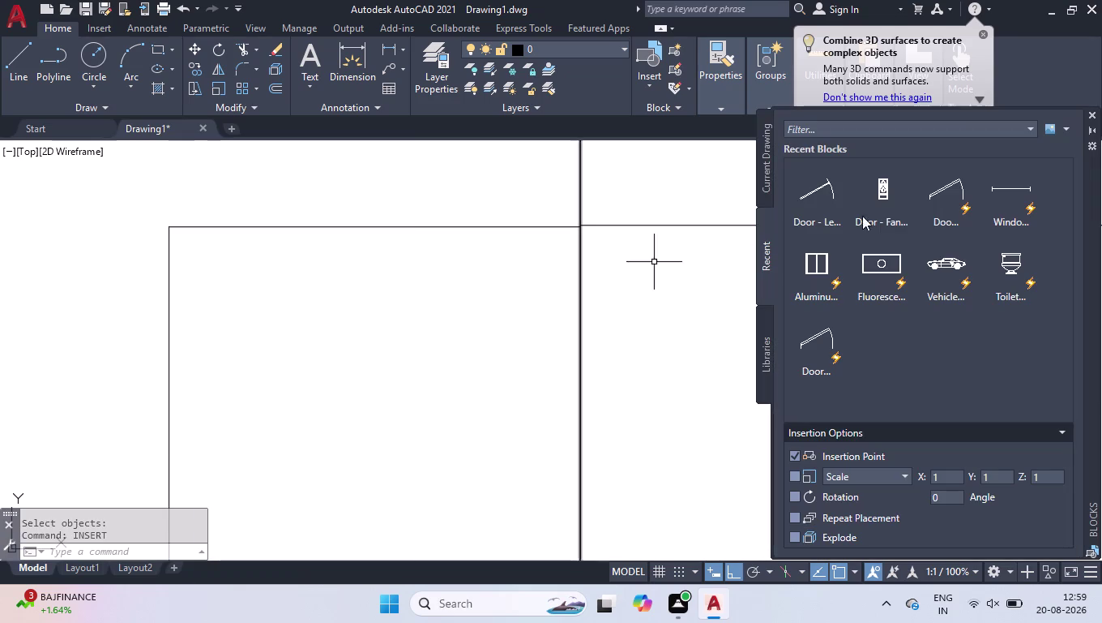
click(1093, 119)
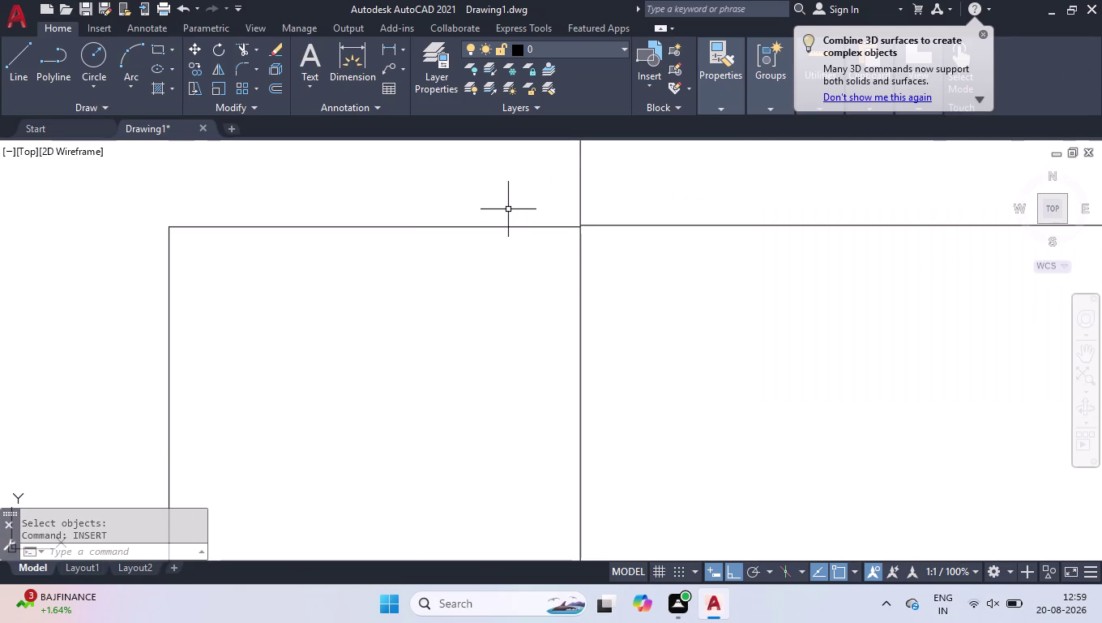
Deselect the square's top edge.
click(506, 209)
click(424, 249)
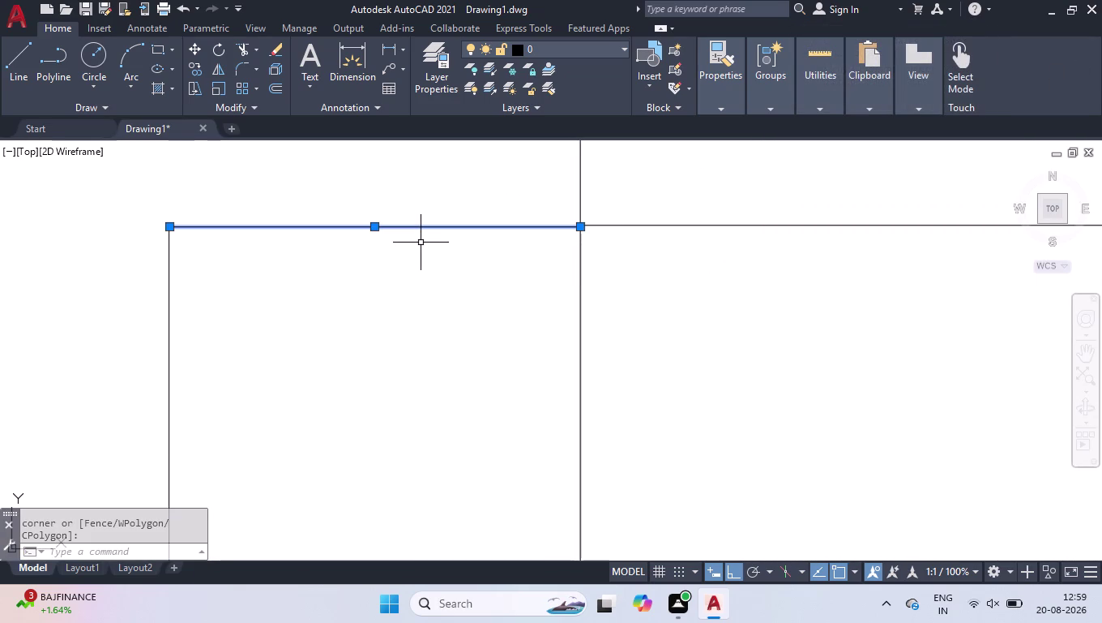
key(c)
key(BackSpace)
text(xl)
key(Return)
key(h)
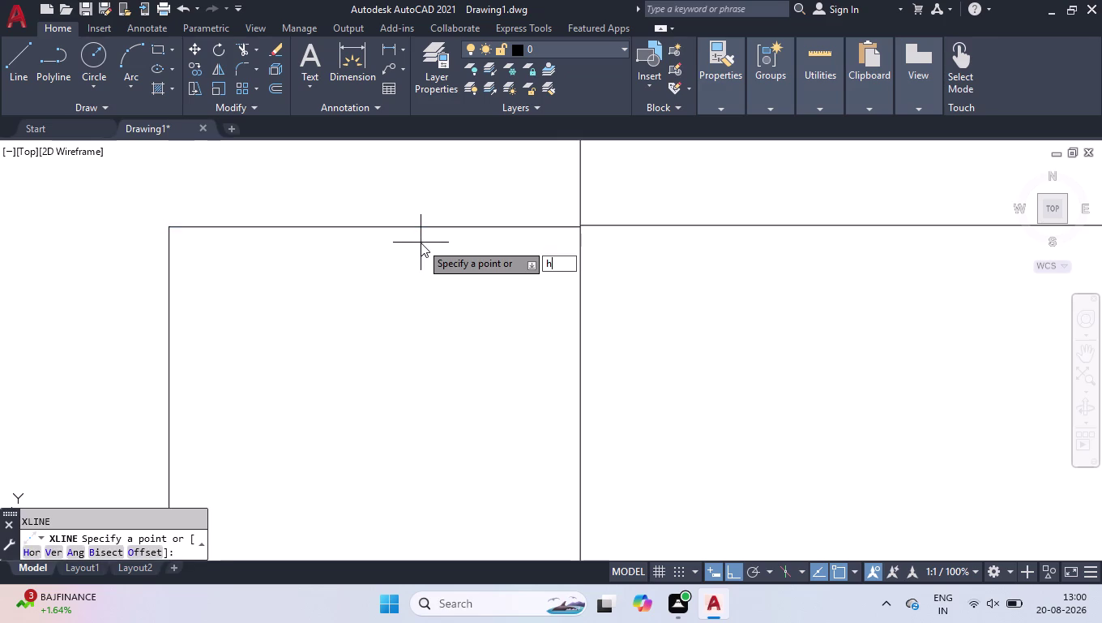
Place a horizontal construction line through the wall.
key(Return)
scroll(up, 3)
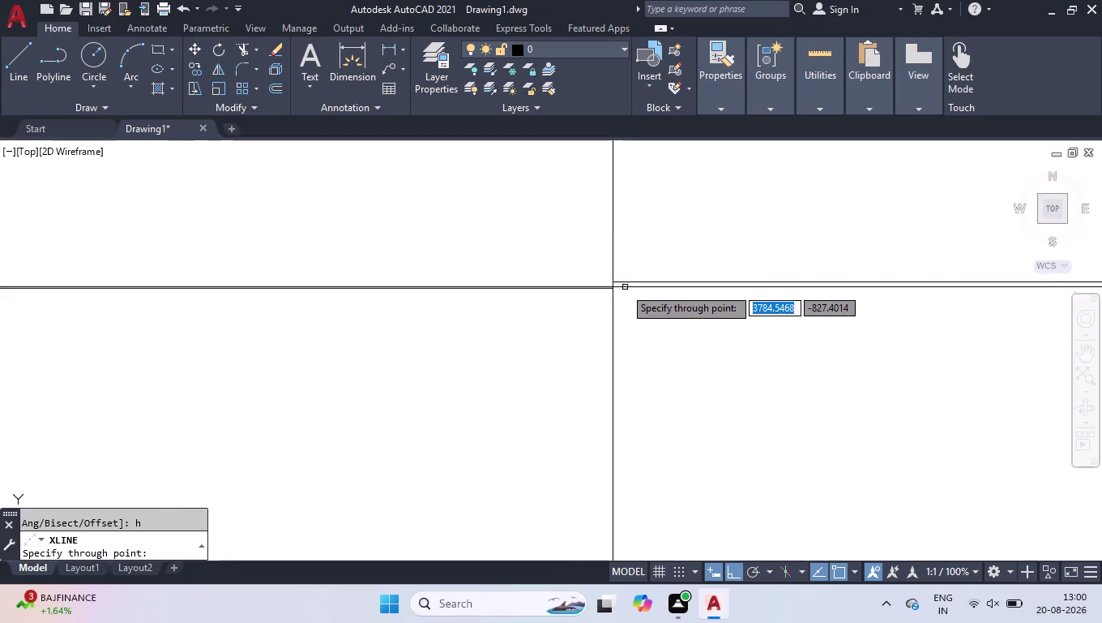
click(615, 279)
key(Return)
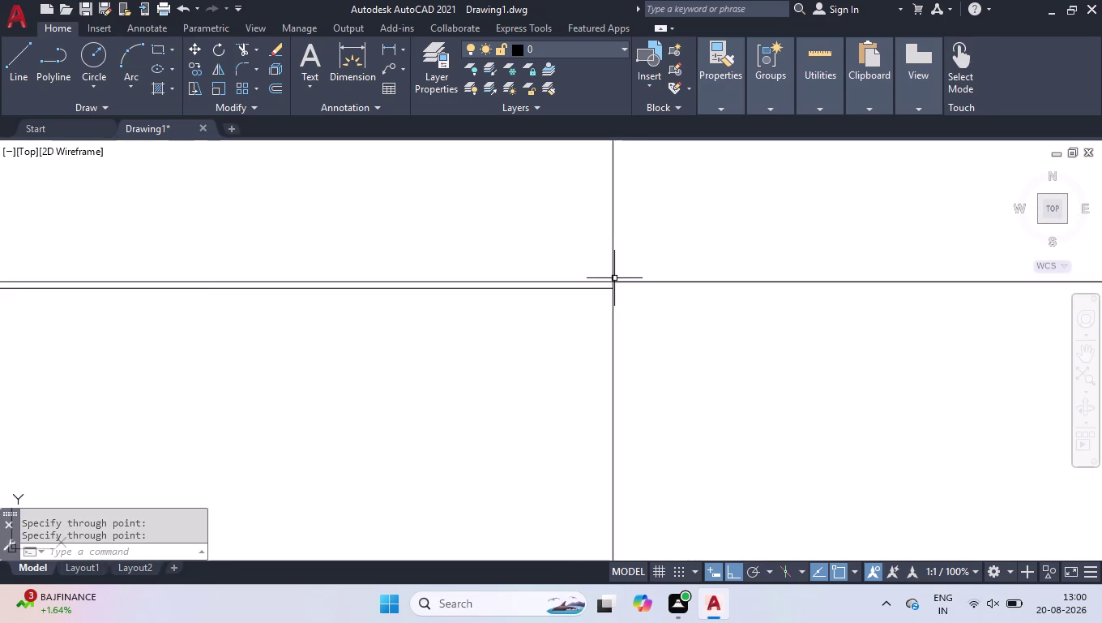
scroll(down, 3)
scroll(down, 3)
scroll(down, 3)
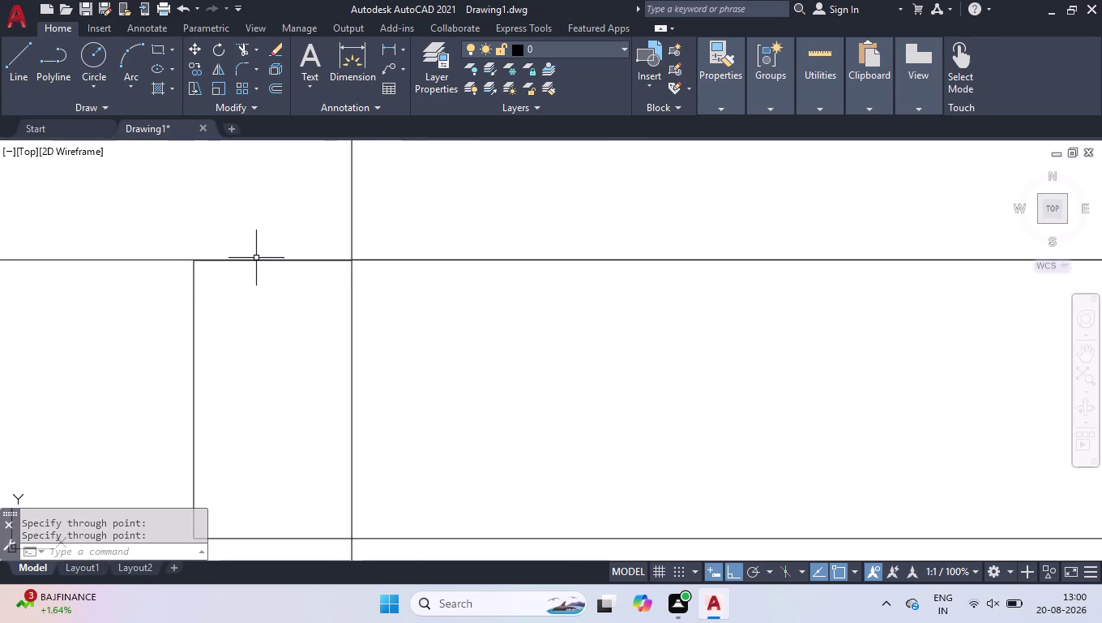
scroll(up, 3)
scroll(up, 3)
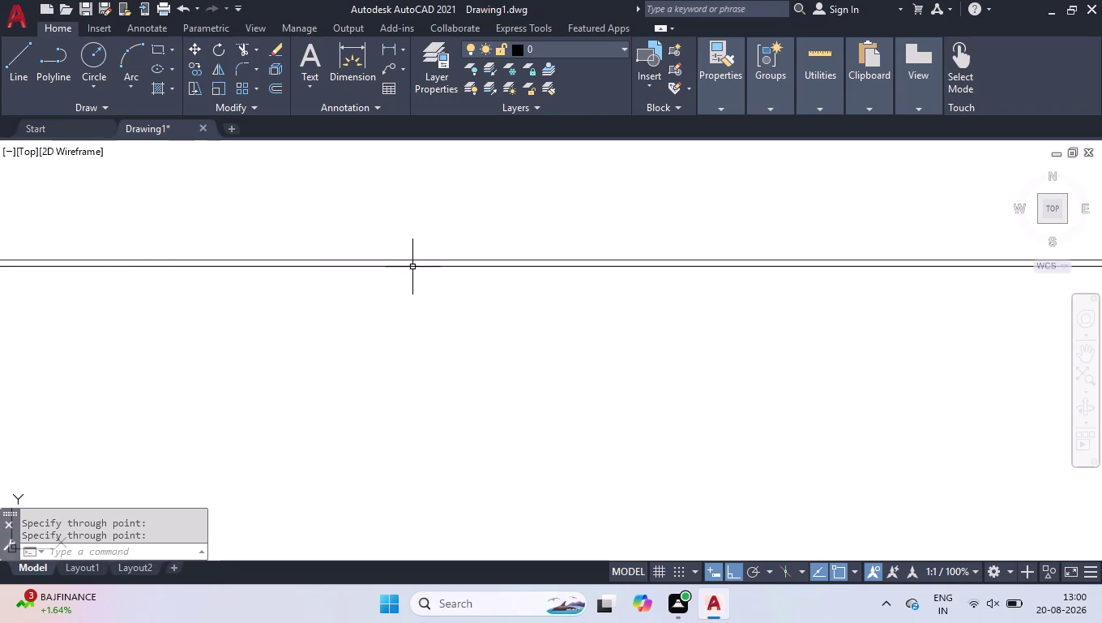
Reposition the construction line onto the horizontal wall line.
click(410, 263)
click(390, 288)
scroll(up, 3)
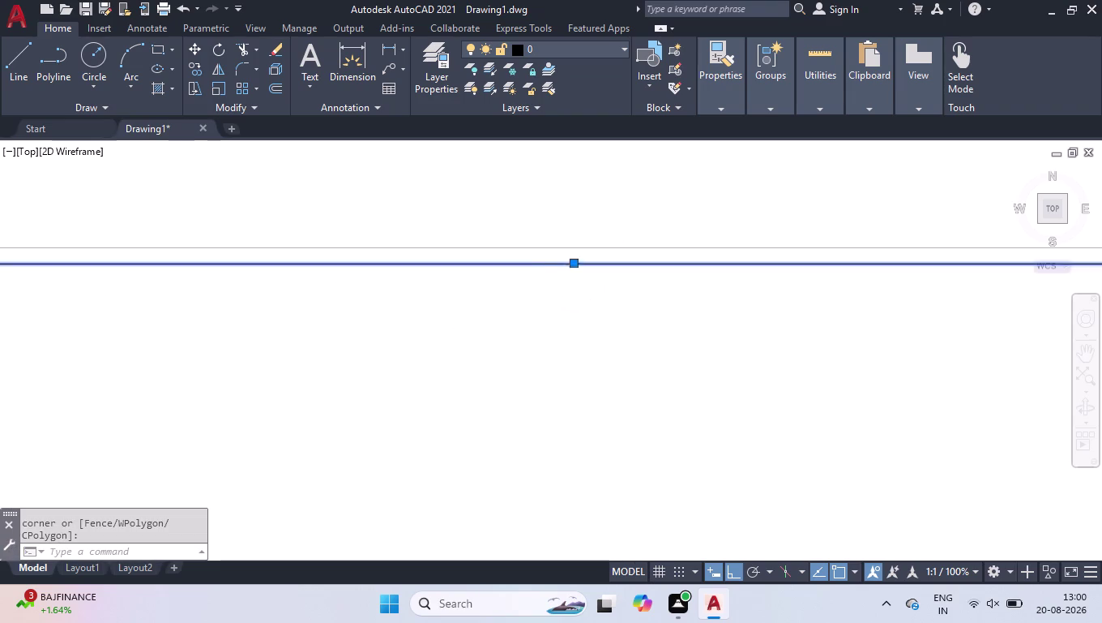
scroll(up, 3)
click(533, 342)
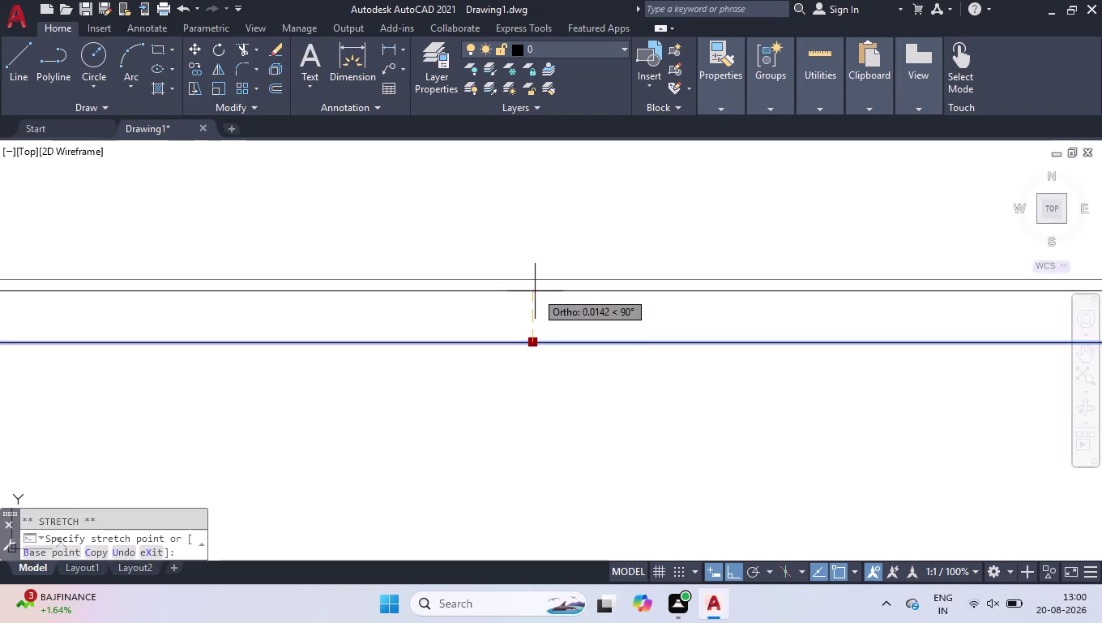
click(533, 283)
scroll(down, 3)
scroll(down, 3)
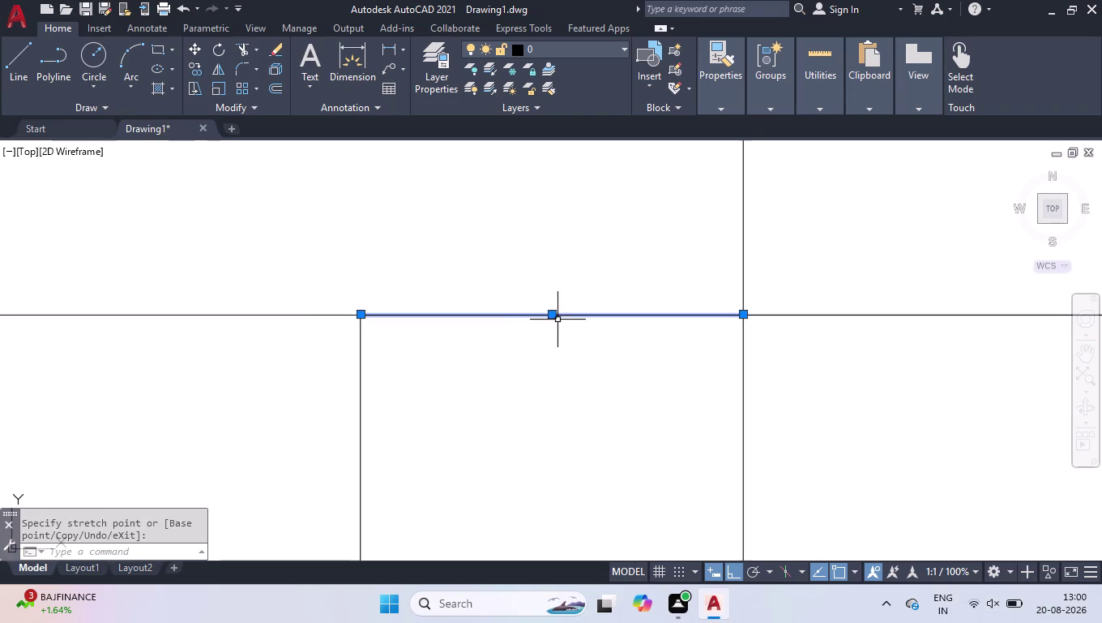
scroll(up, 3)
Extend the wall line and erase the leftover segment past the corner.
text(ex)
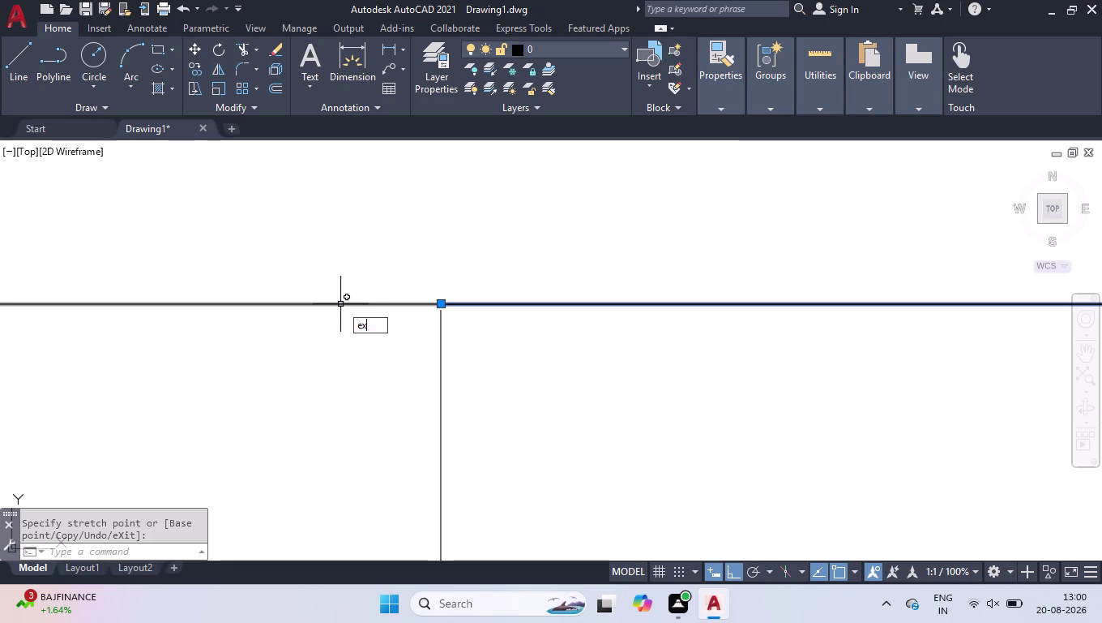
key(Return)
click(466, 386)
click(395, 411)
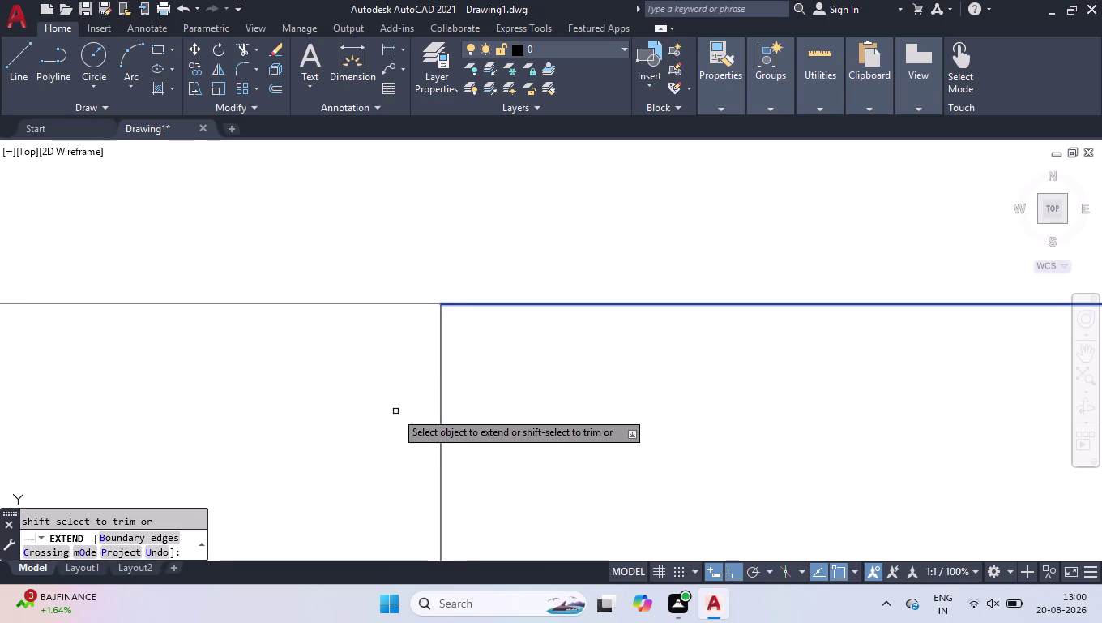
key(Return)
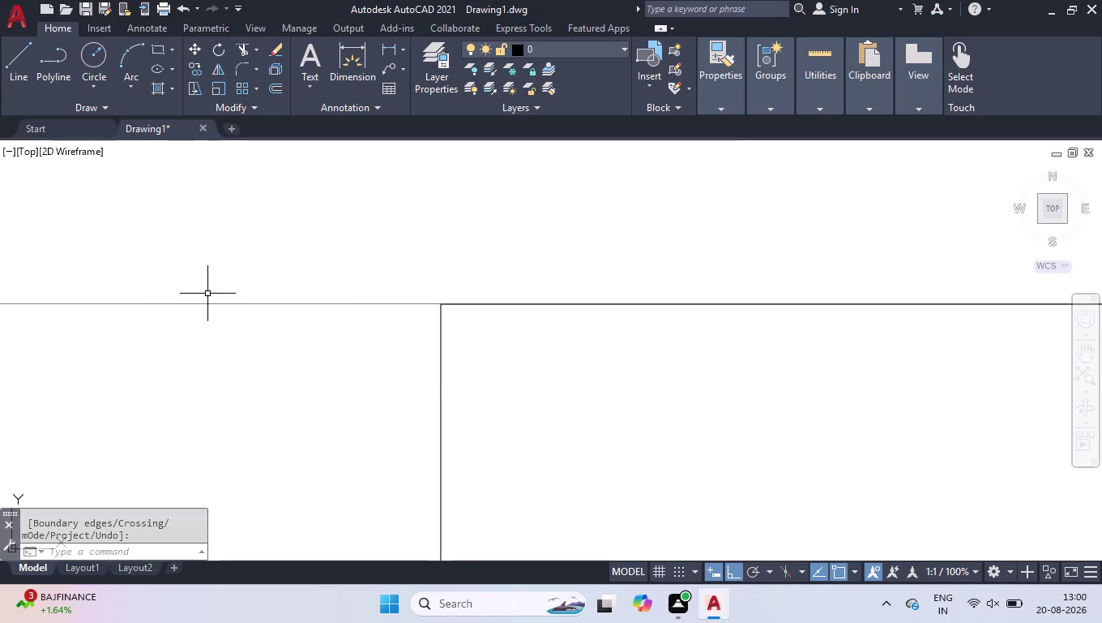
click(208, 304)
key(Delete)
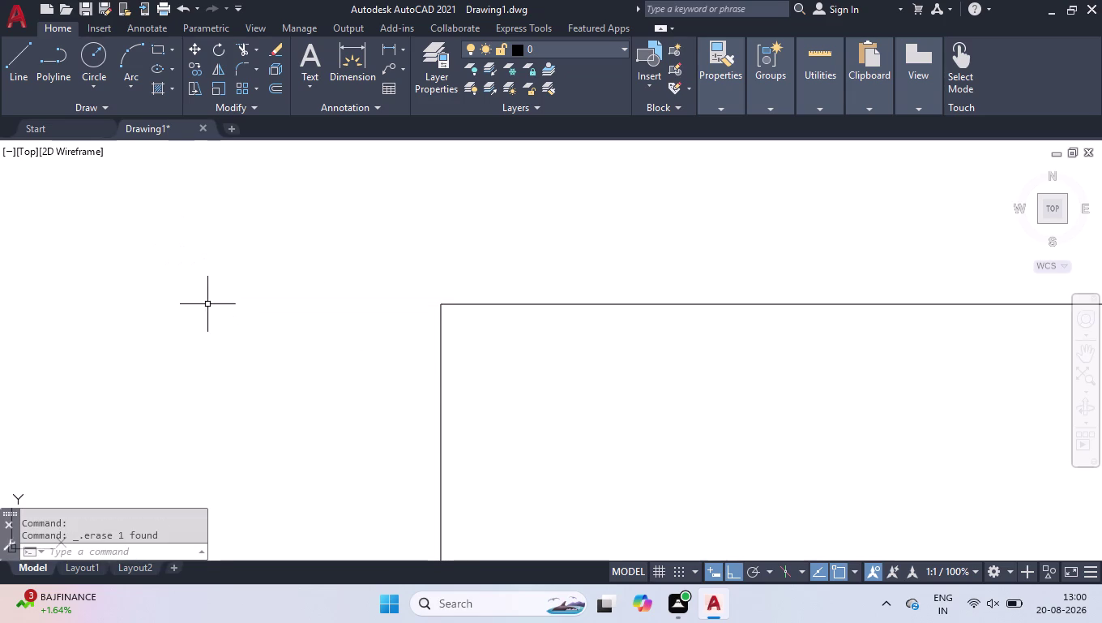
scroll(down, 3)
scroll(down, 3)
Dimension the top panel with its 18 thickness and 8 gap.
scroll(down, 3)
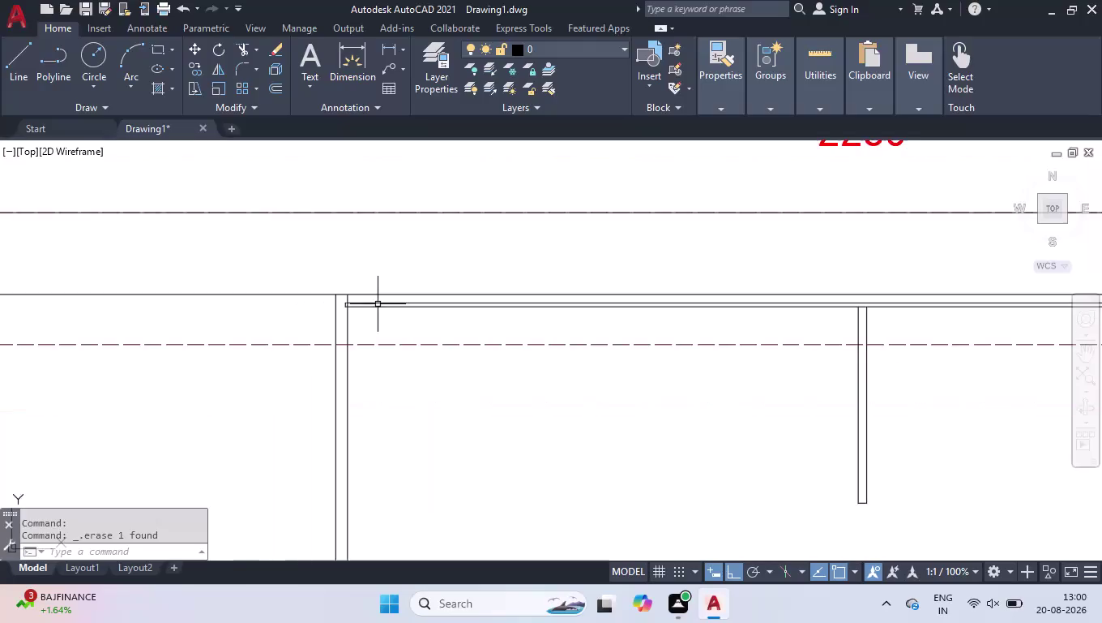
scroll(down, 3)
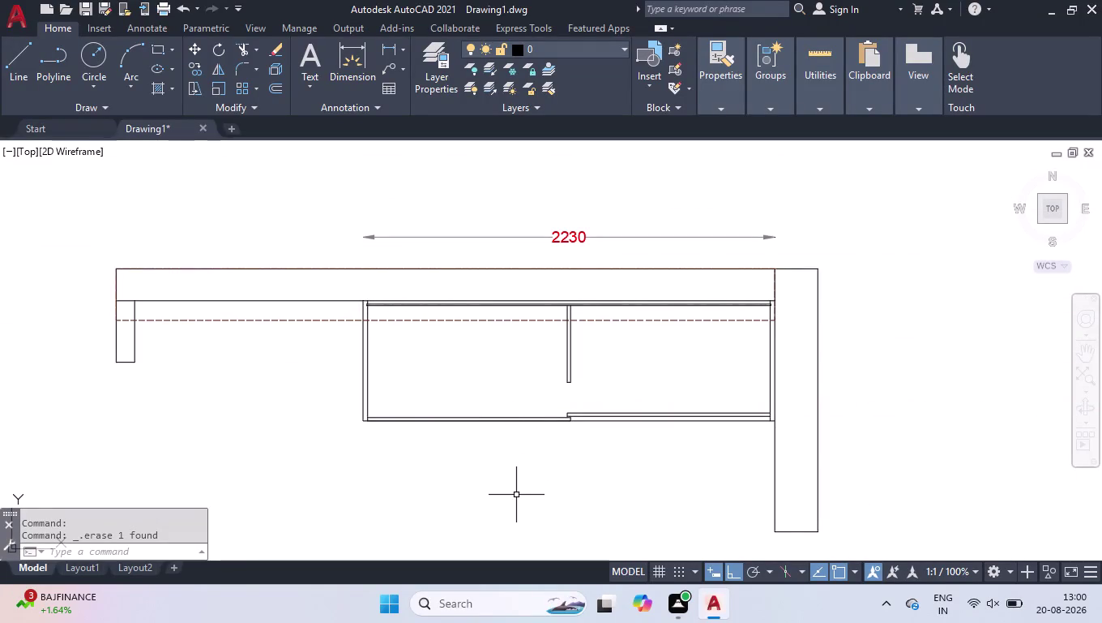
text(dli)
key(Return)
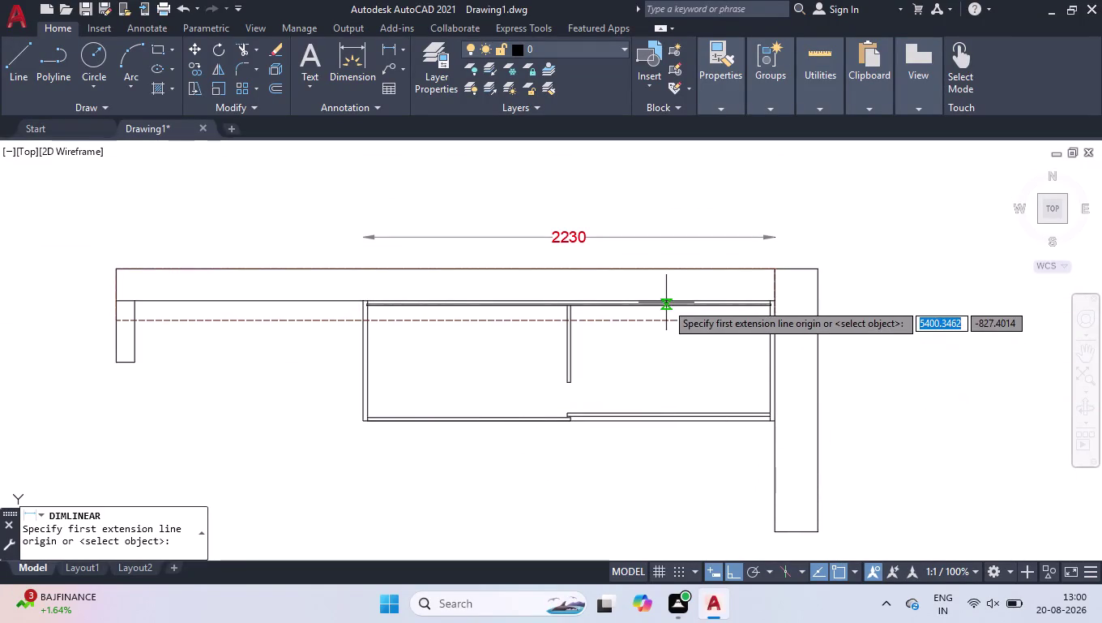
scroll(up, 3)
scroll(up, 3)
click(632, 342)
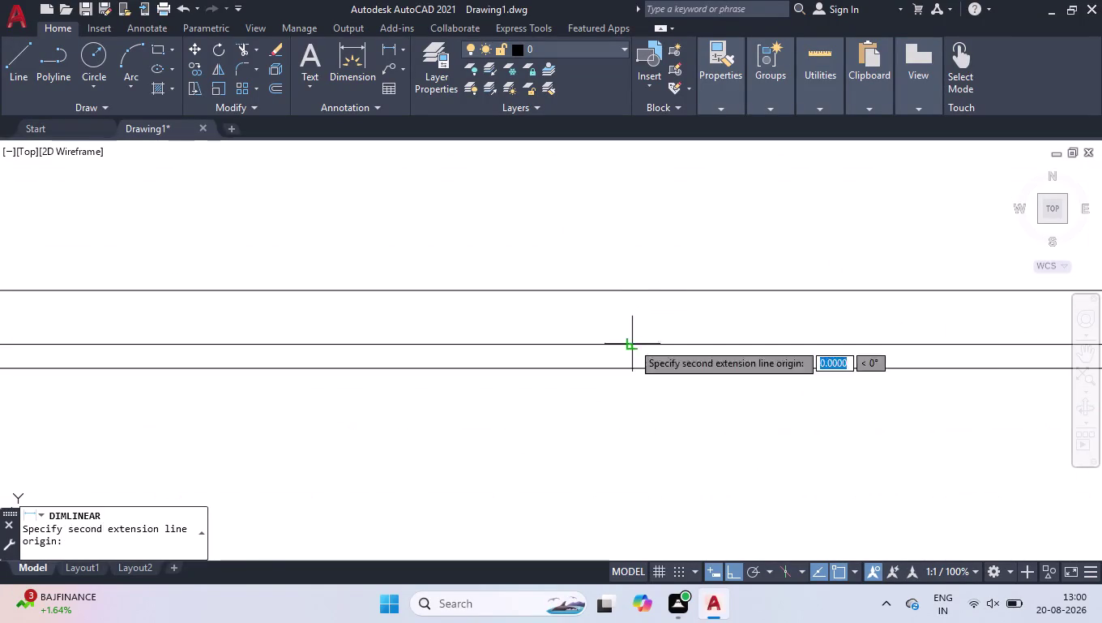
click(633, 288)
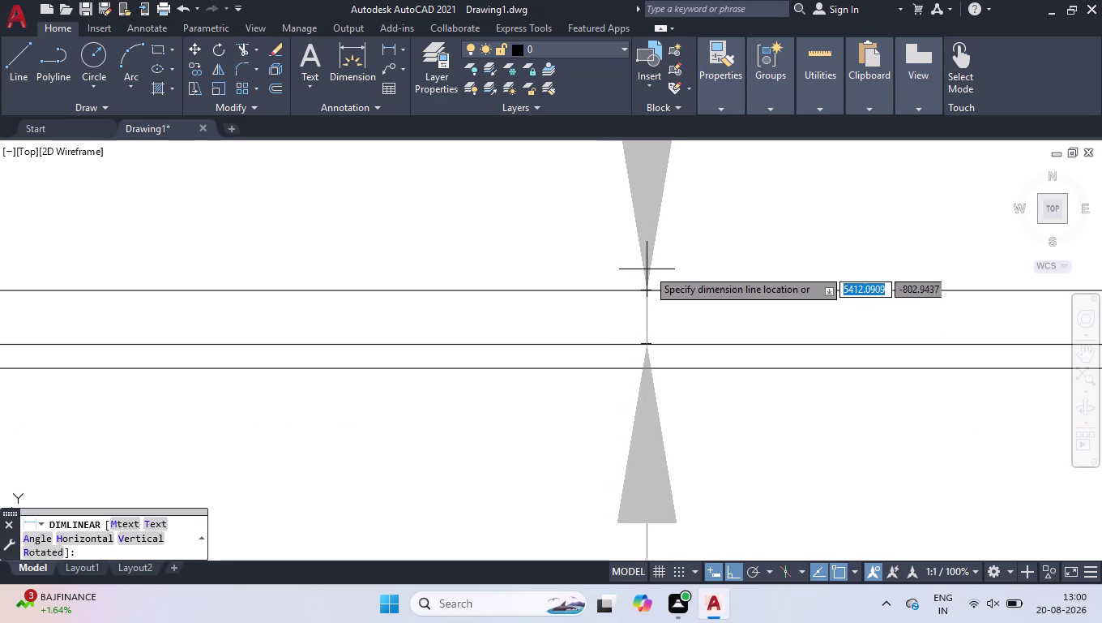
click(650, 261)
scroll(down, 3)
scroll(down, 3)
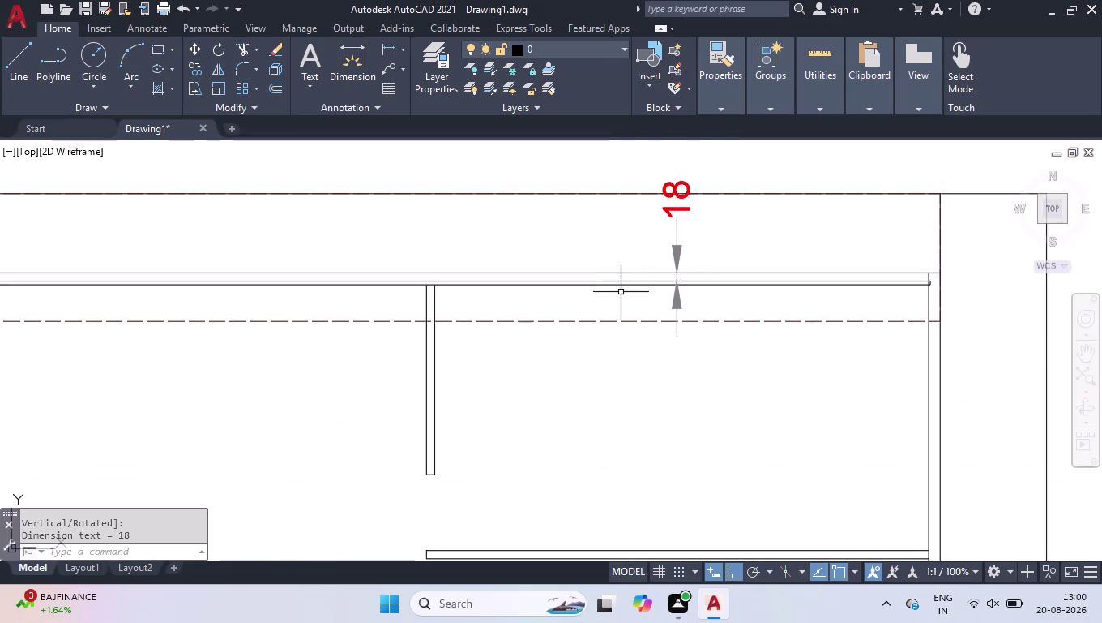
scroll(up, 3)
key(space)
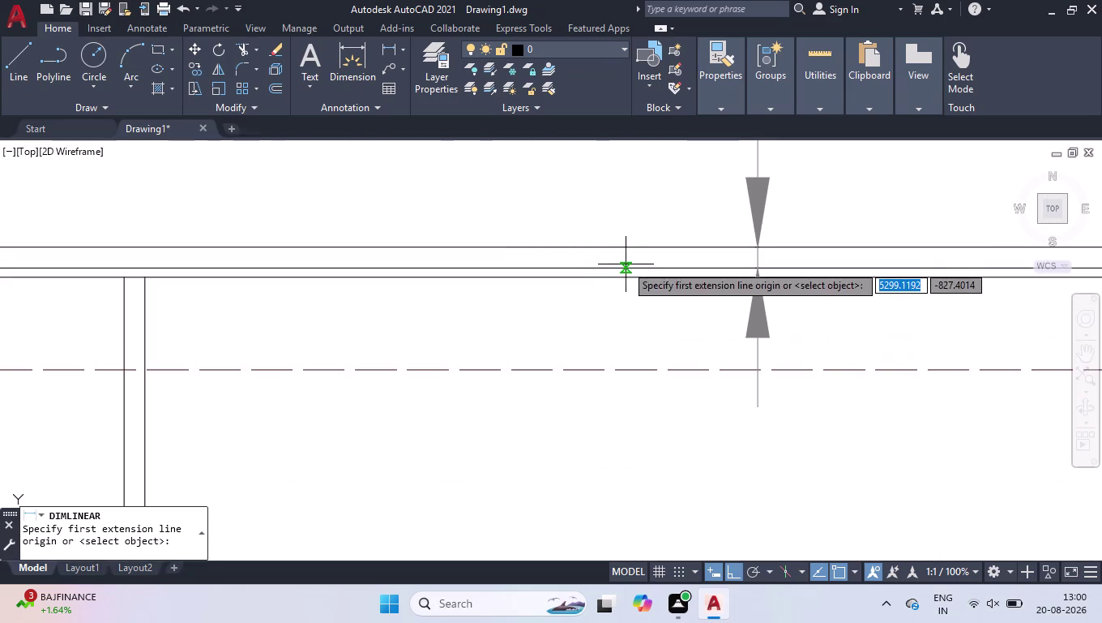
click(626, 265)
click(628, 279)
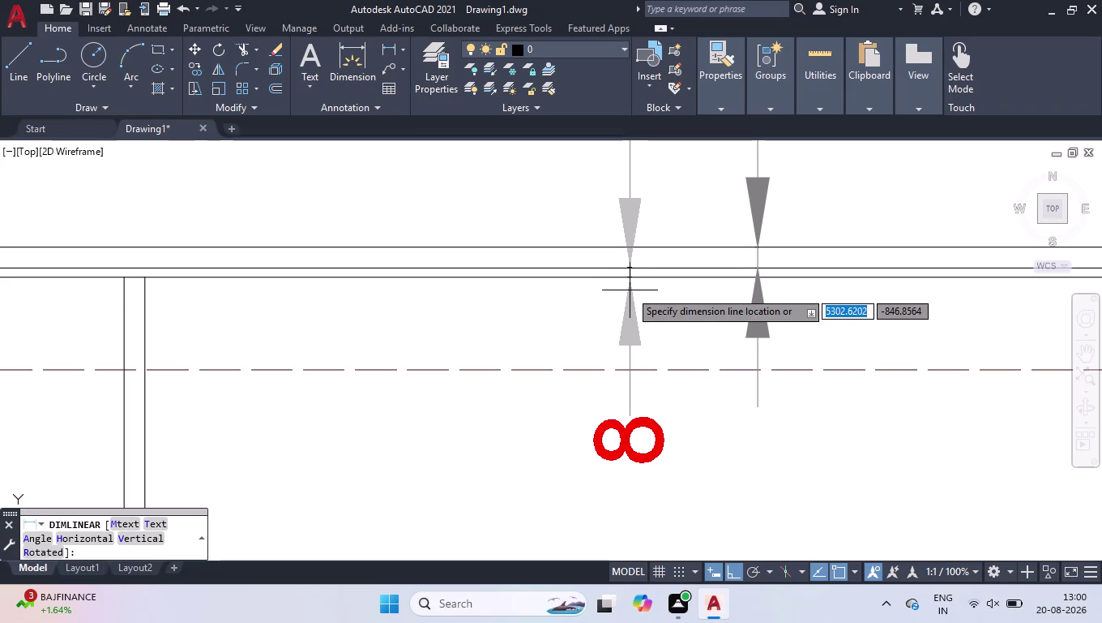
click(630, 291)
Dimension the left side panel 25, middle partition 18, and right side panel 25.
scroll(down, 3)
scroll(down, 3)
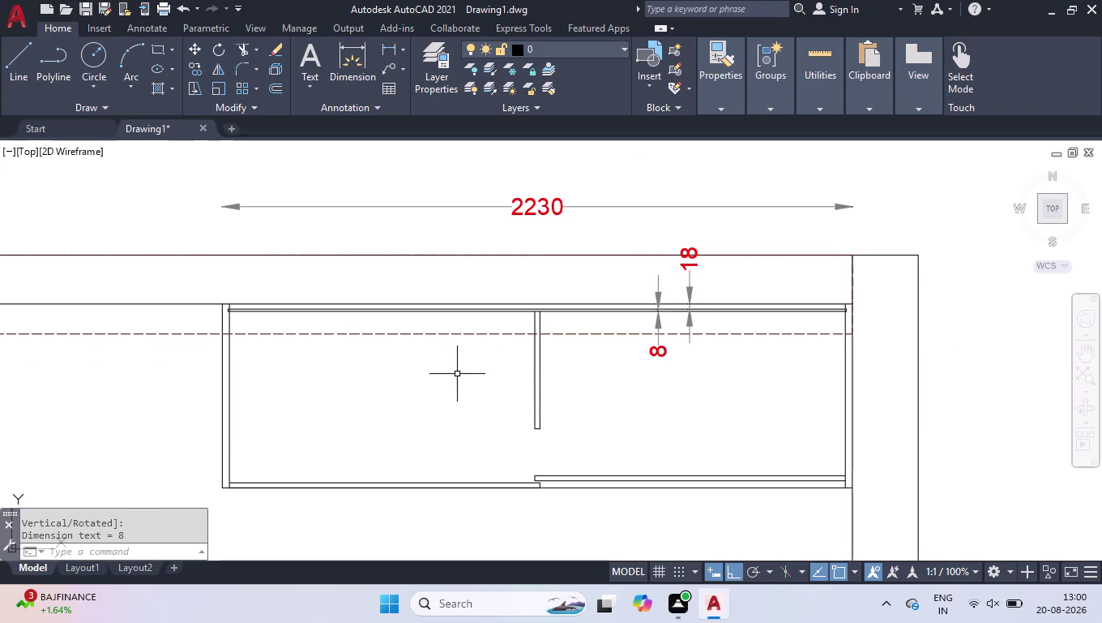
key(space)
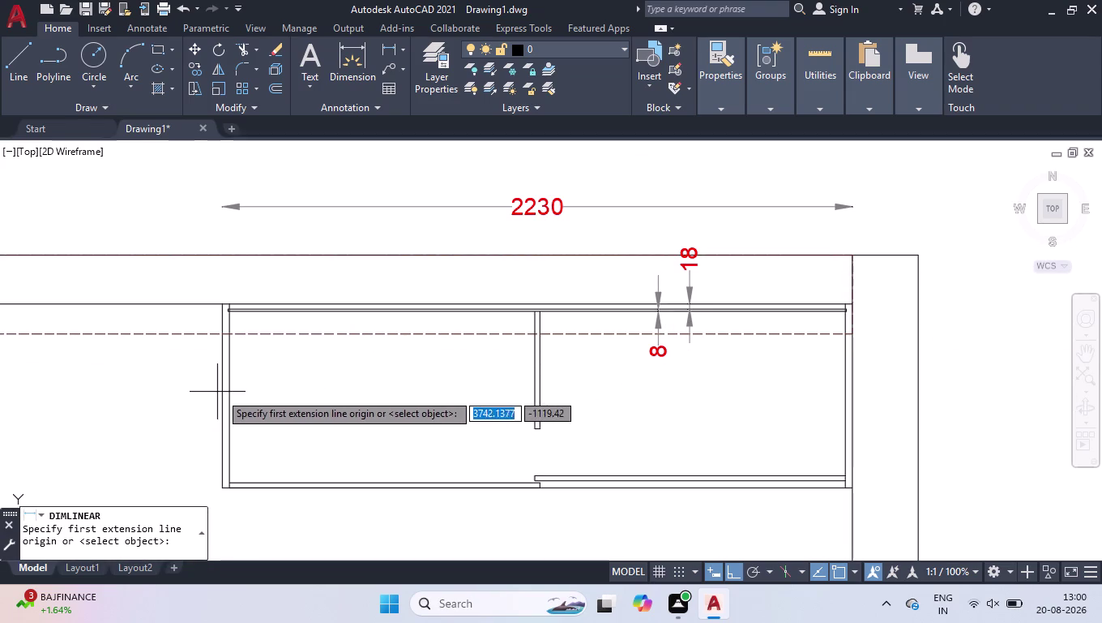
click(224, 392)
click(235, 394)
click(252, 398)
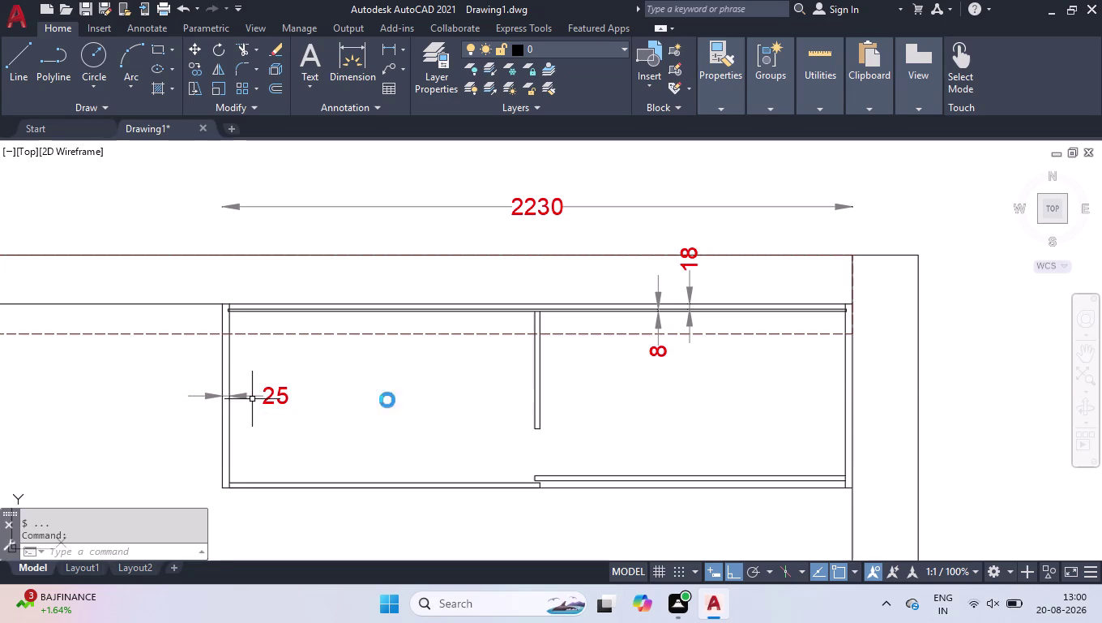
key(space)
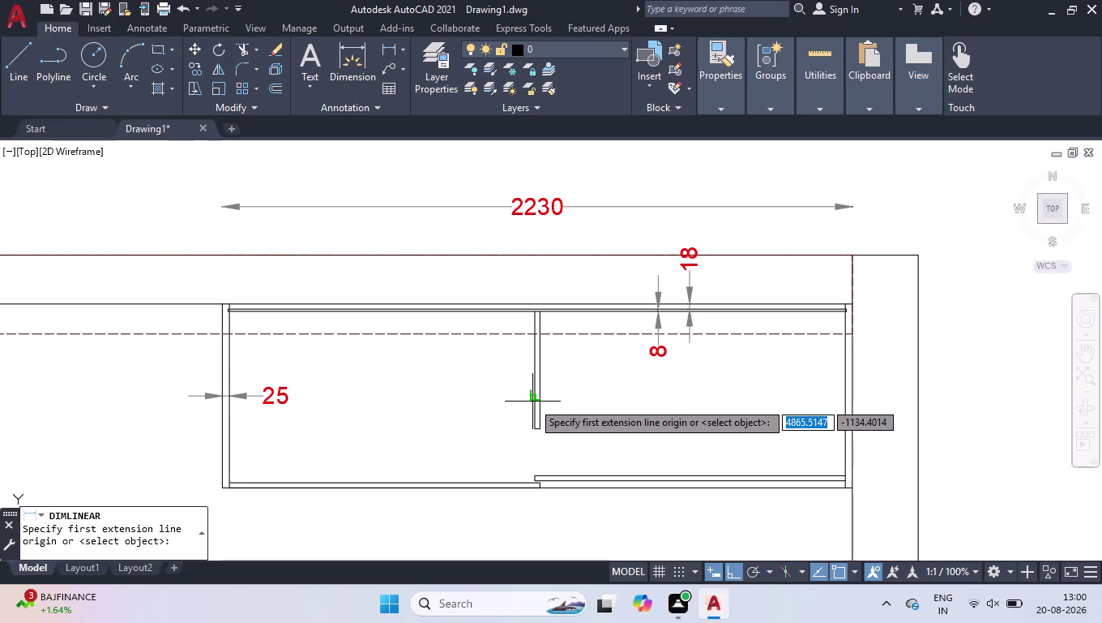
click(534, 399)
click(539, 400)
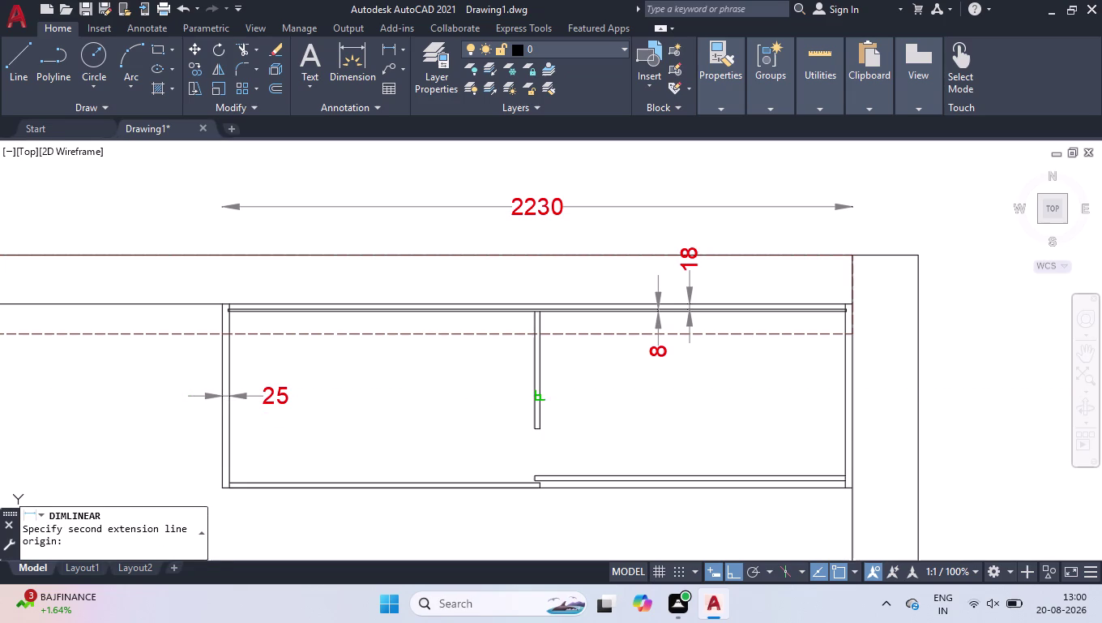
click(550, 398)
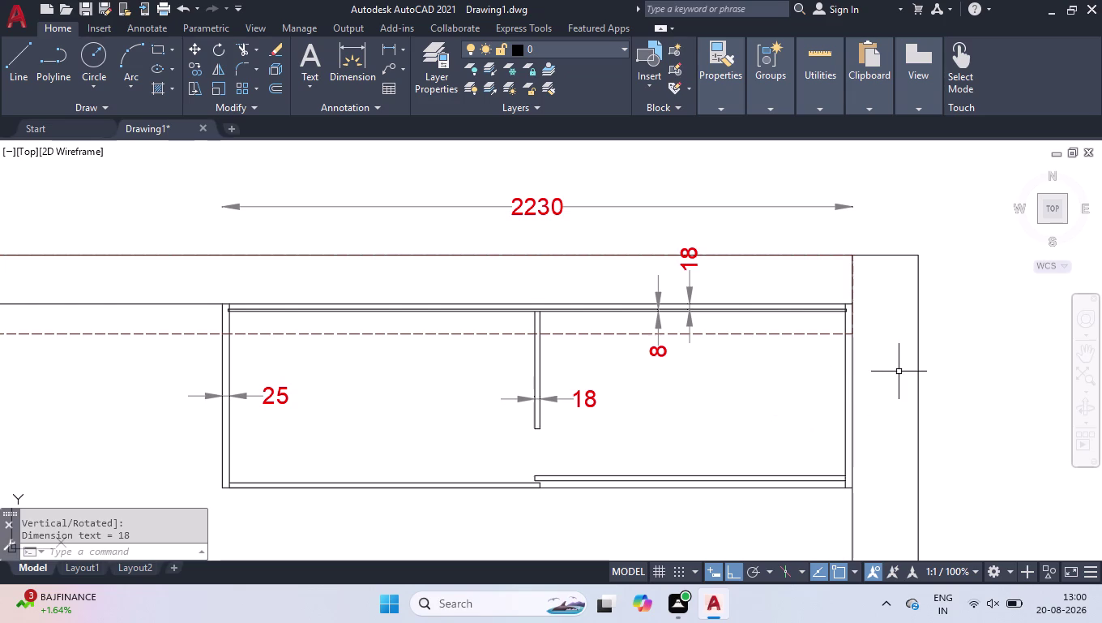
scroll(up, 3)
key(space)
click(812, 409)
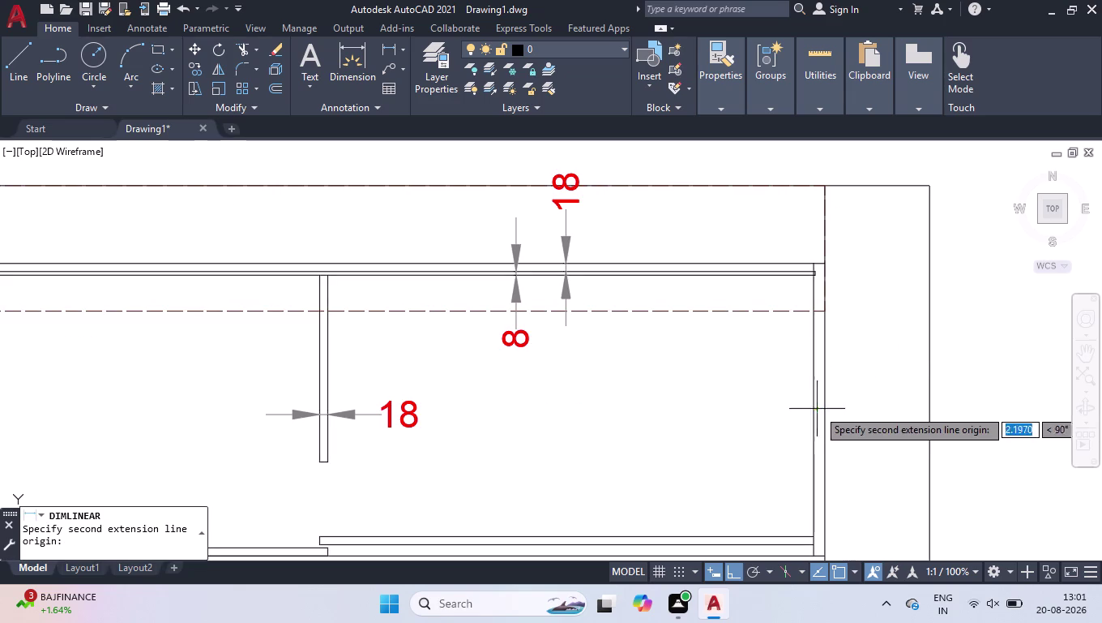
click(823, 407)
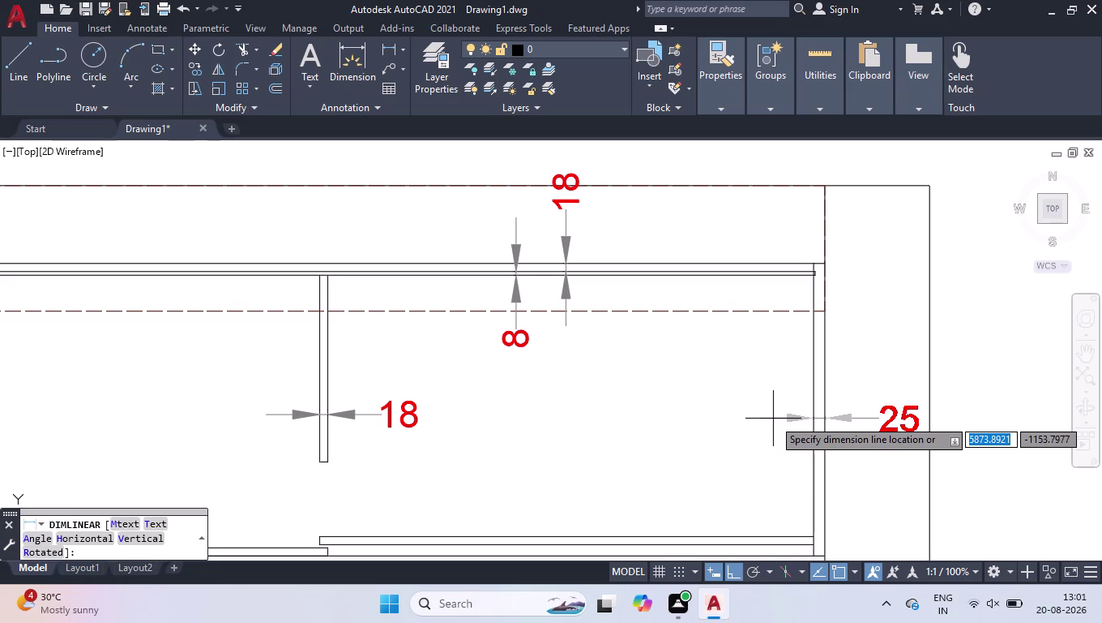
click(773, 418)
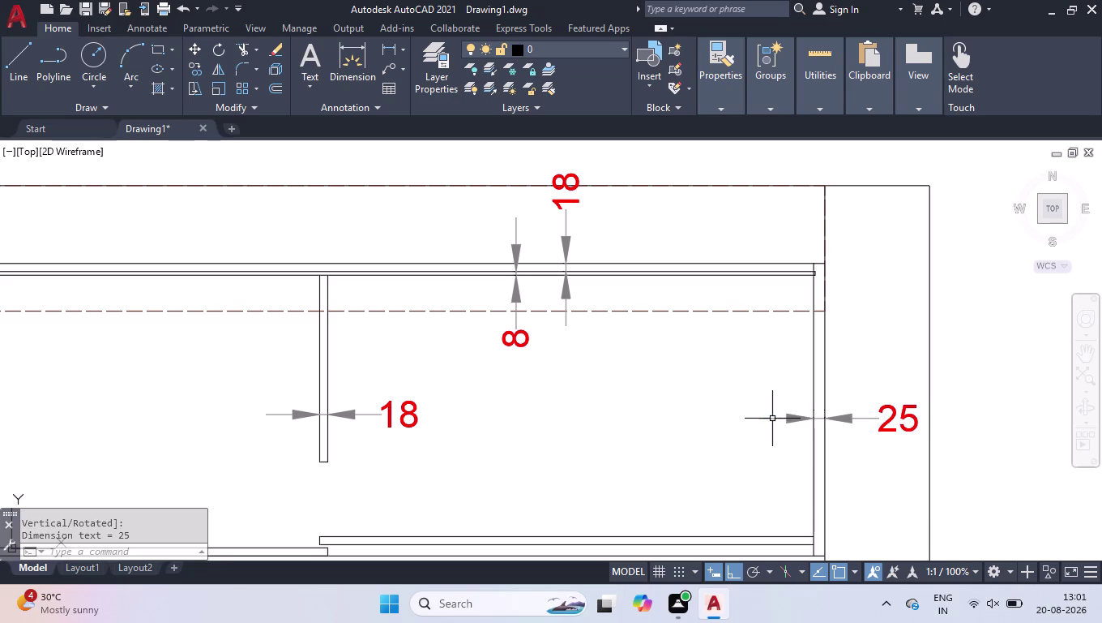
Move the right 25 dimension text to the left of its arrows.
click(909, 411)
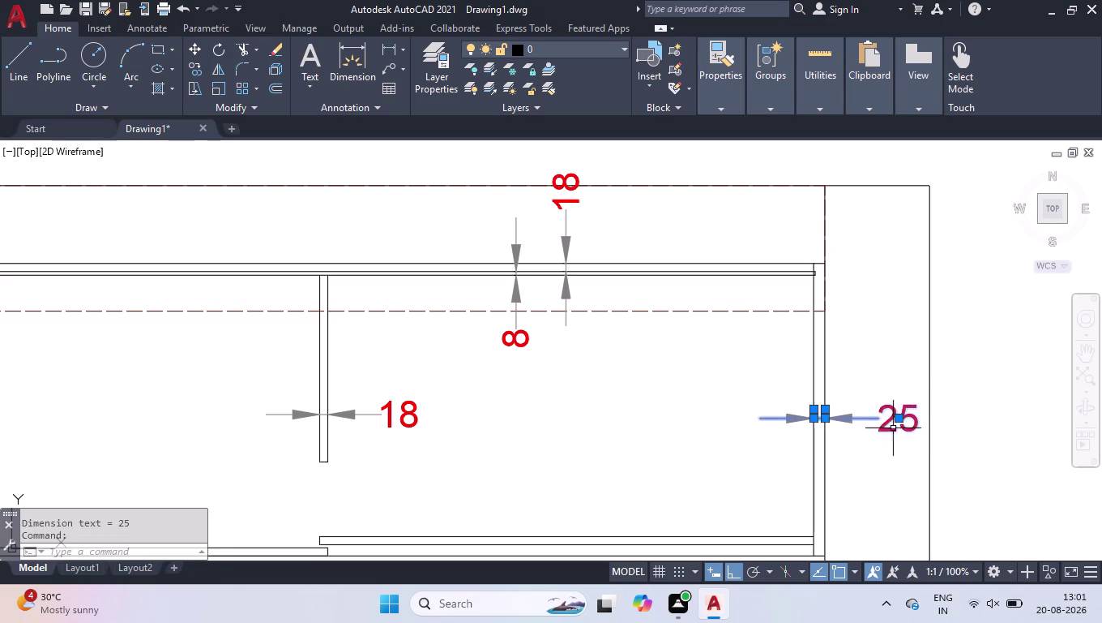
click(896, 421)
click(760, 461)
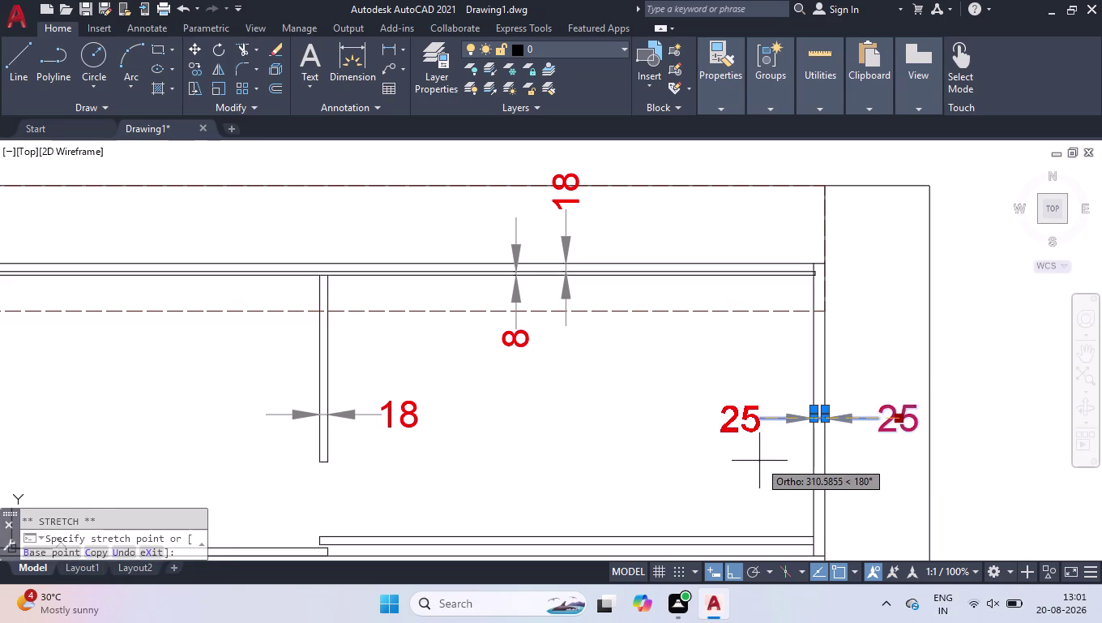
click(808, 406)
click(770, 441)
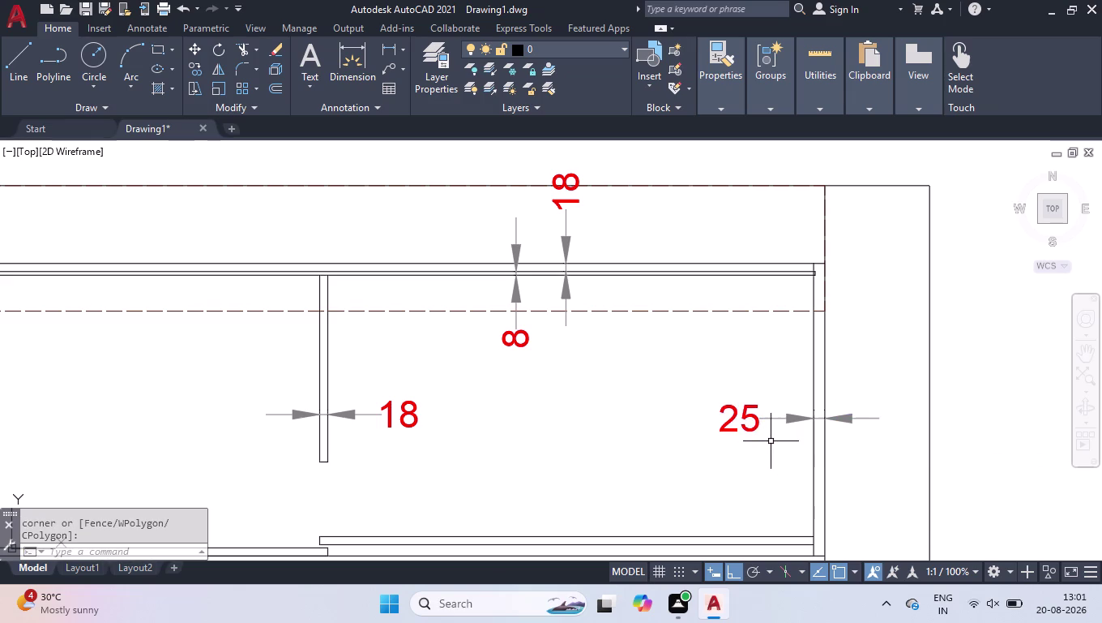
scroll(down, 3)
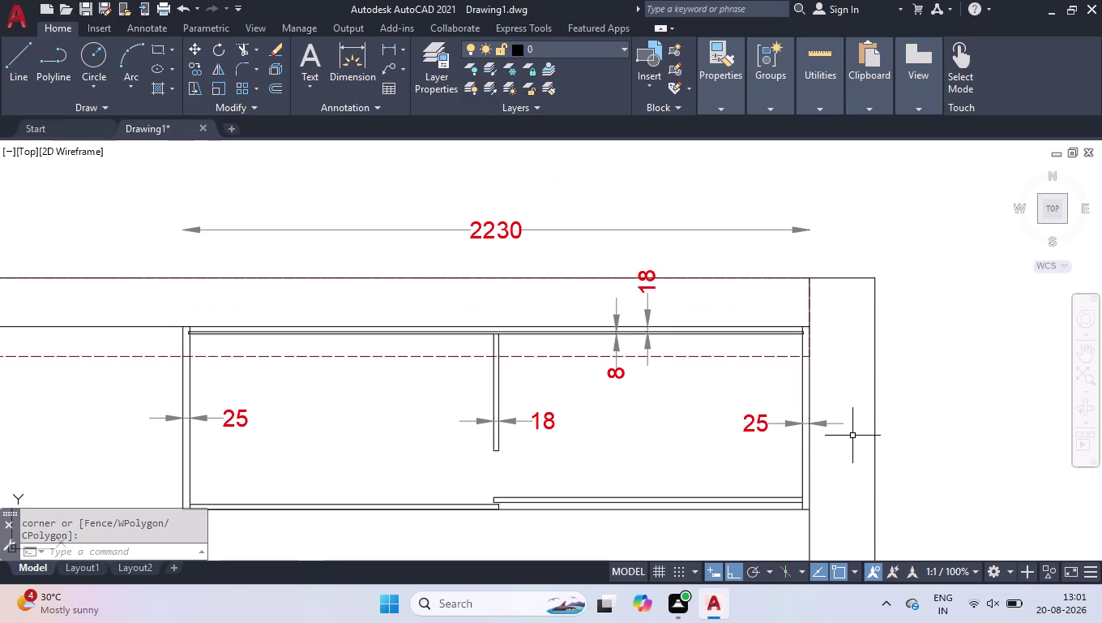
text(dli)
key(Return)
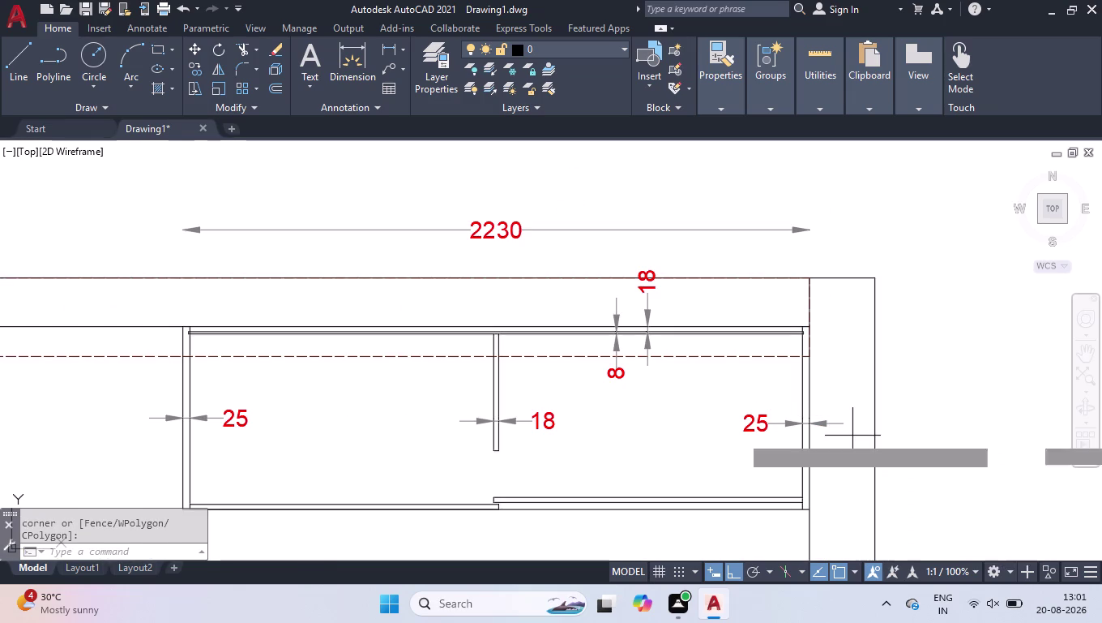
click(811, 328)
Place the 650 overall depth dimension and select it with the side line.
click(810, 510)
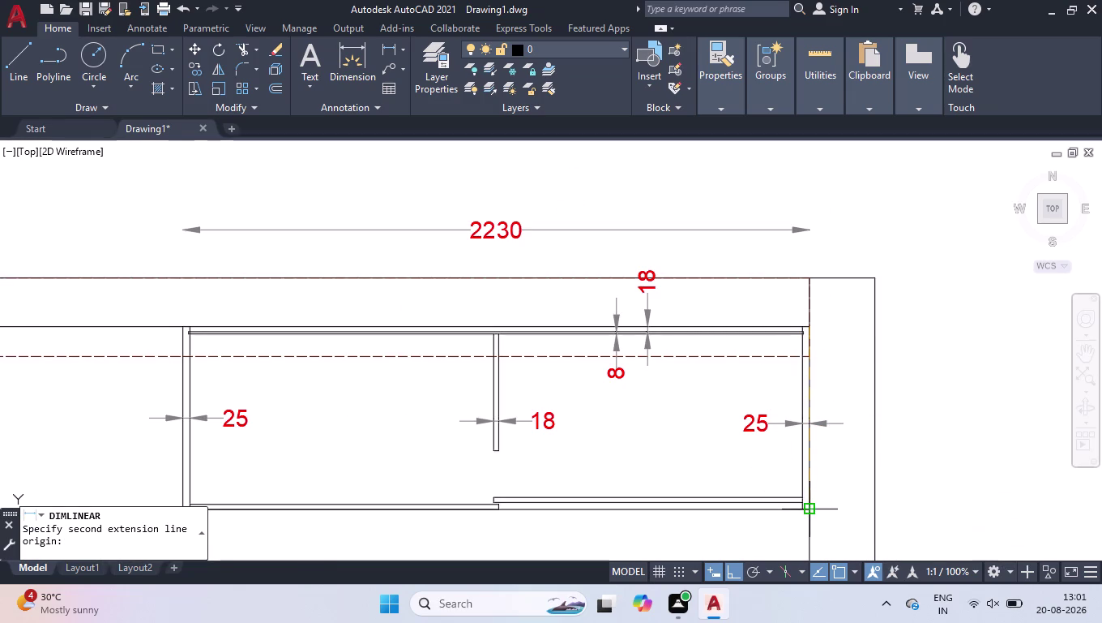
click(913, 511)
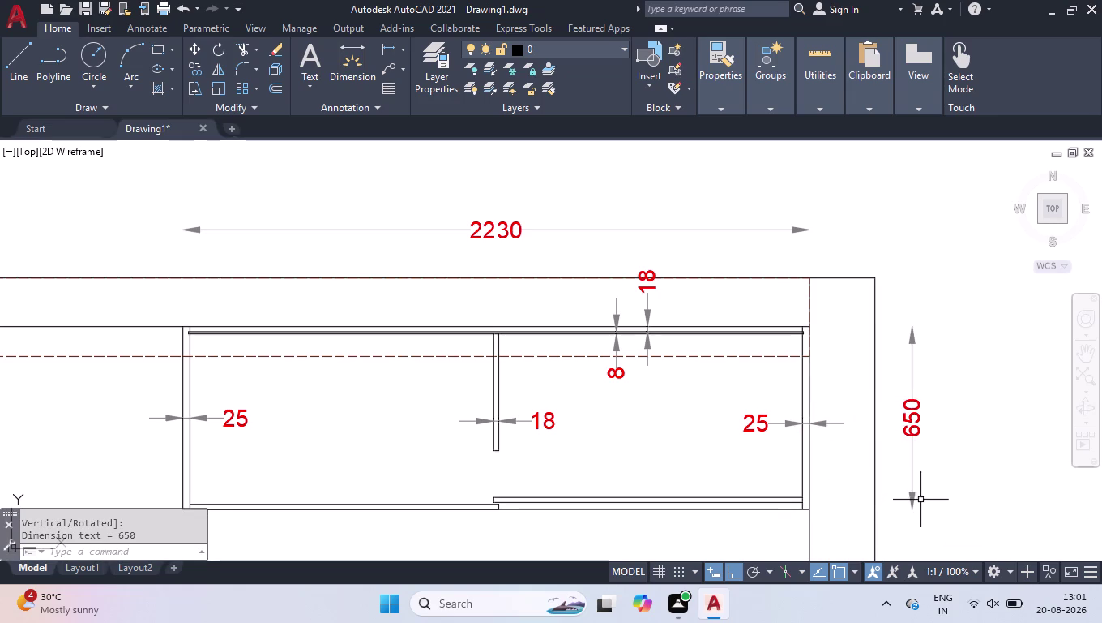
click(926, 392)
click(875, 436)
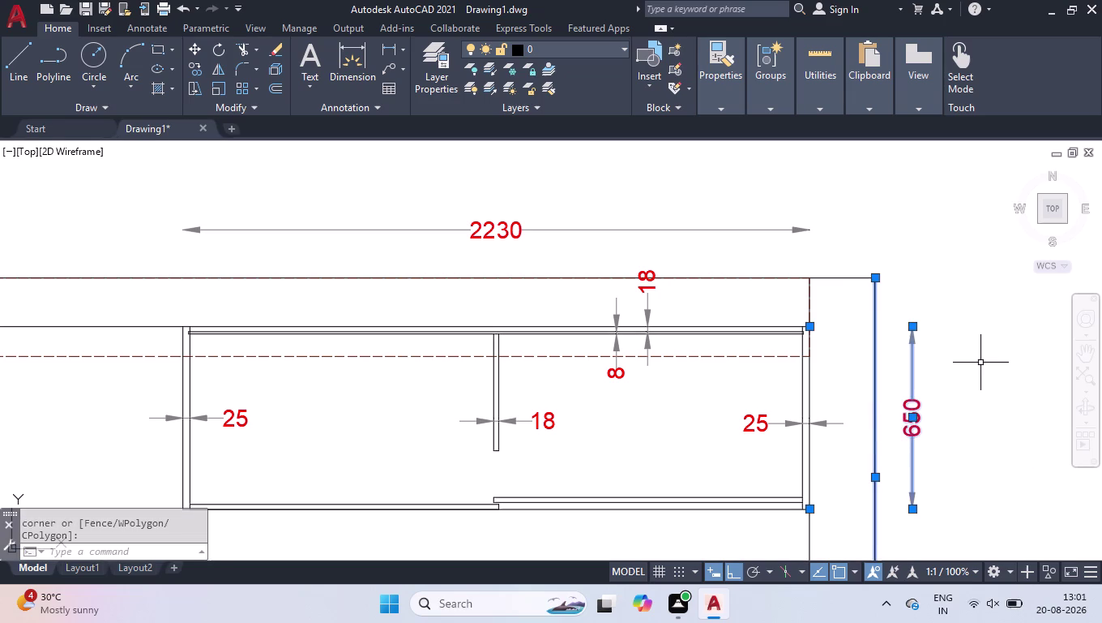
drag(982, 361, 974, 366)
click(788, 438)
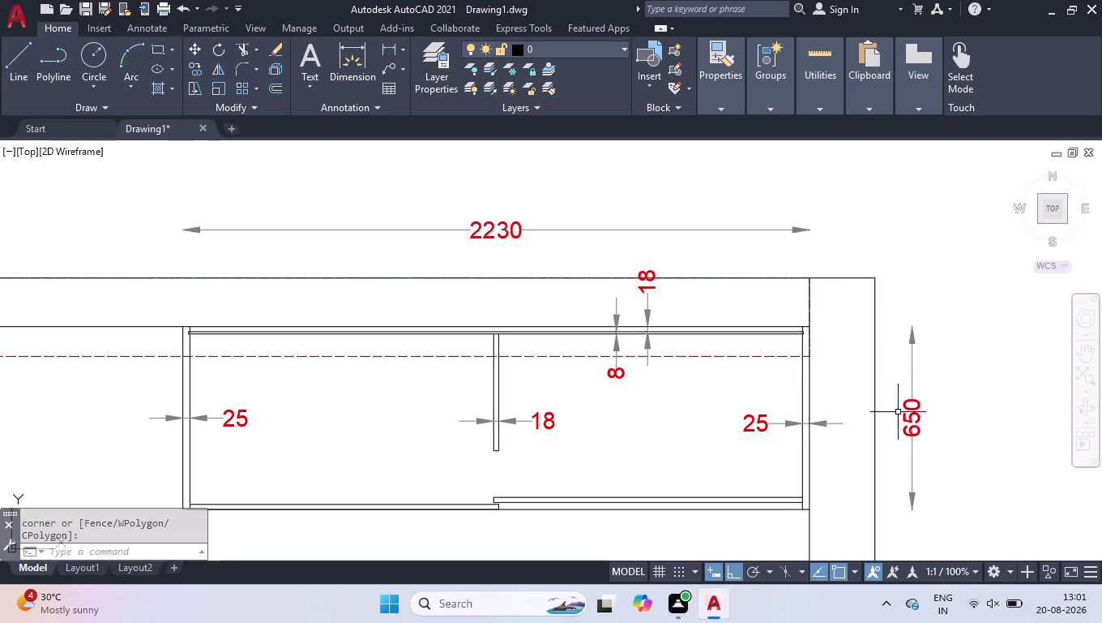
Add a vertical 600 linear dimension (DLI) from the right panel's top inner corner.
text(d)
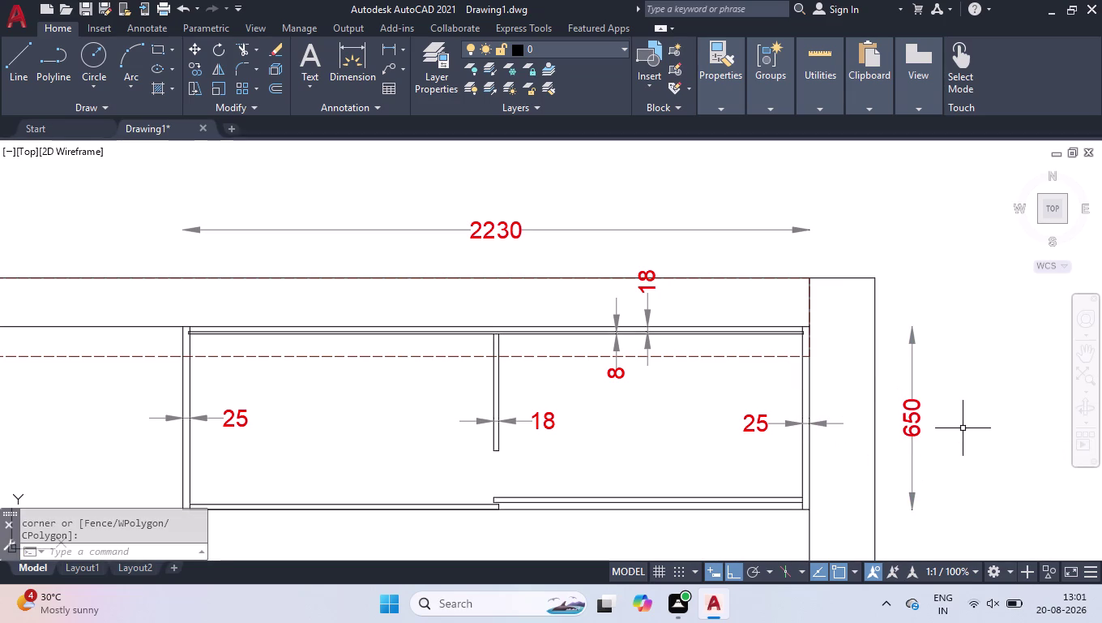
text(li)
key(Return)
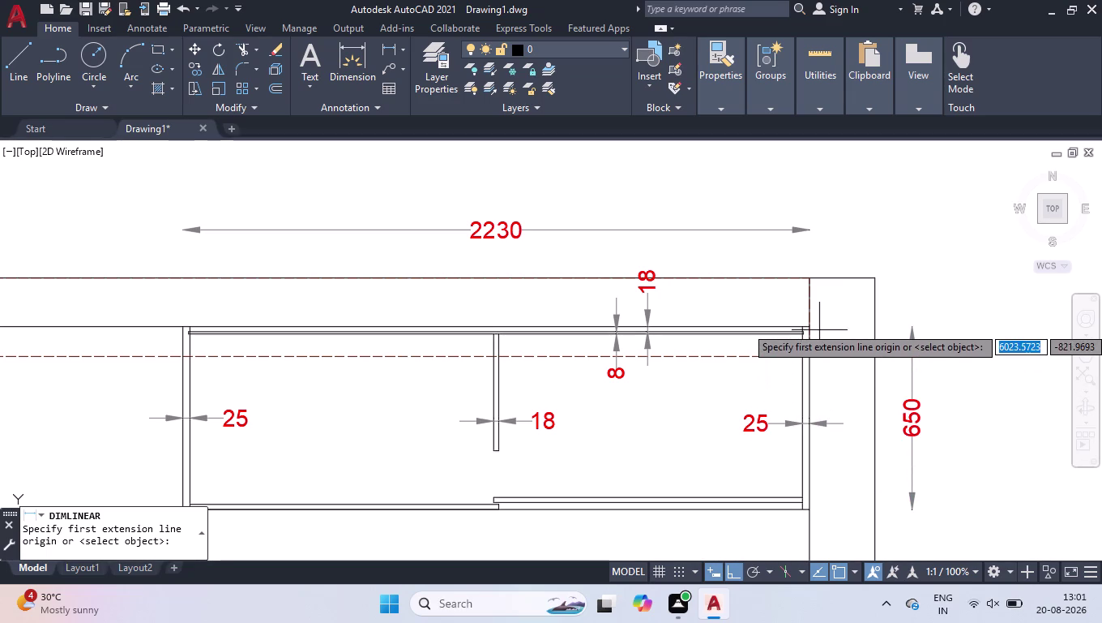
click(813, 326)
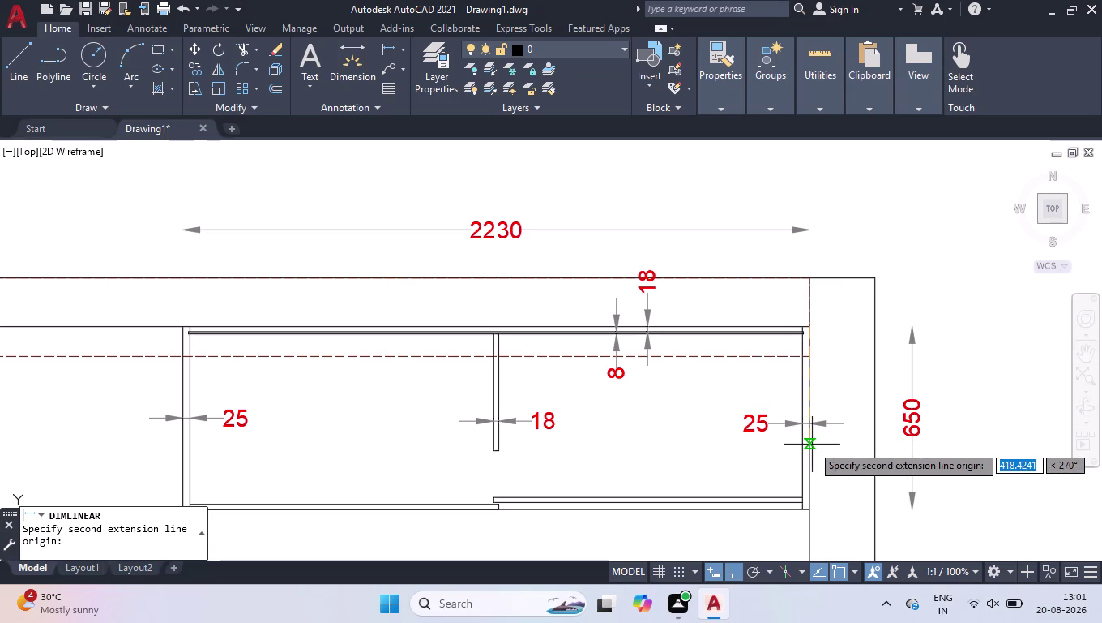
text(600)
key(Return)
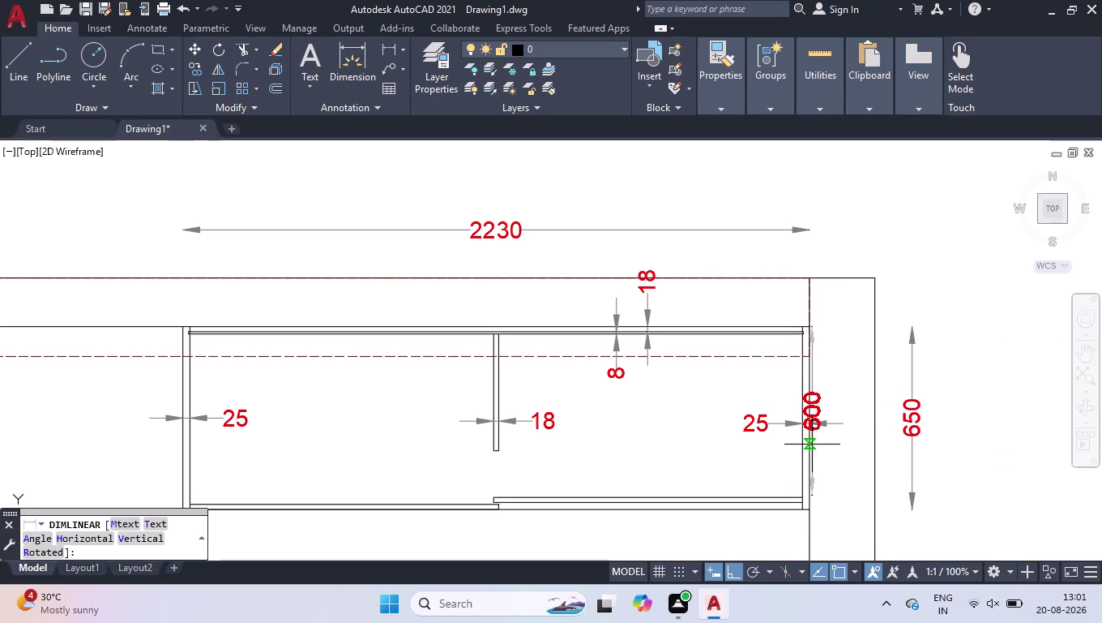
scroll(up, 3)
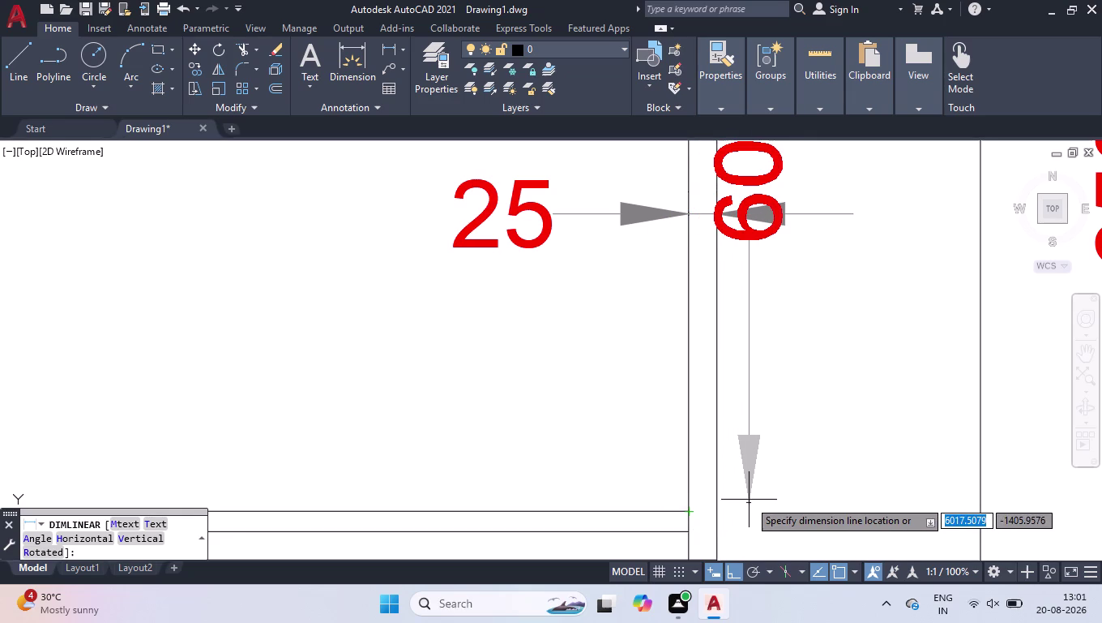
click(691, 502)
scroll(down, 3)
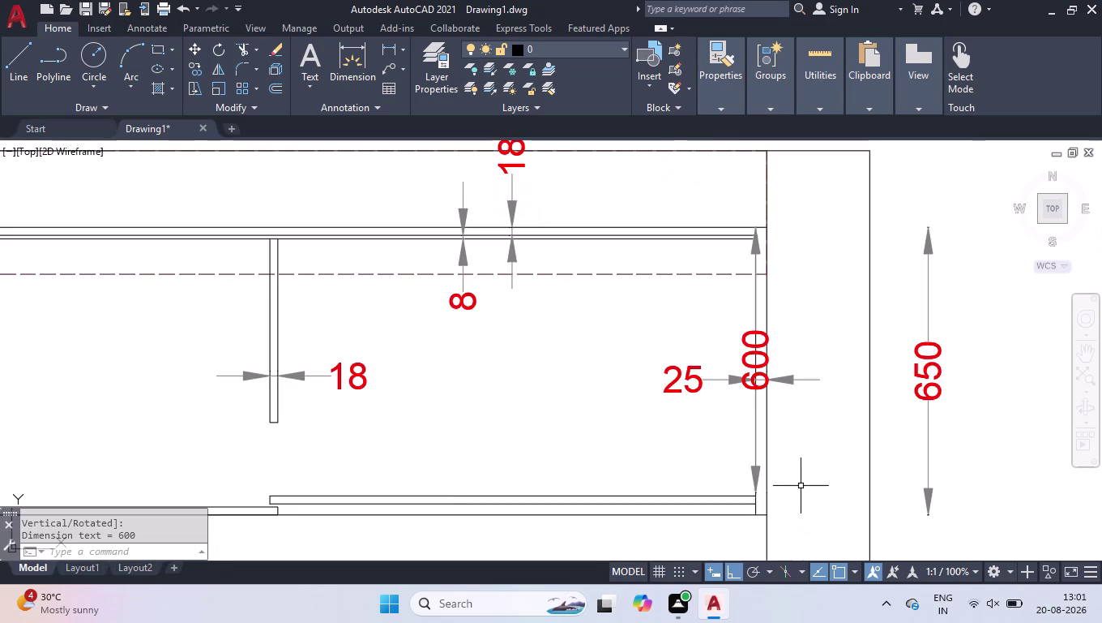
scroll(down, 3)
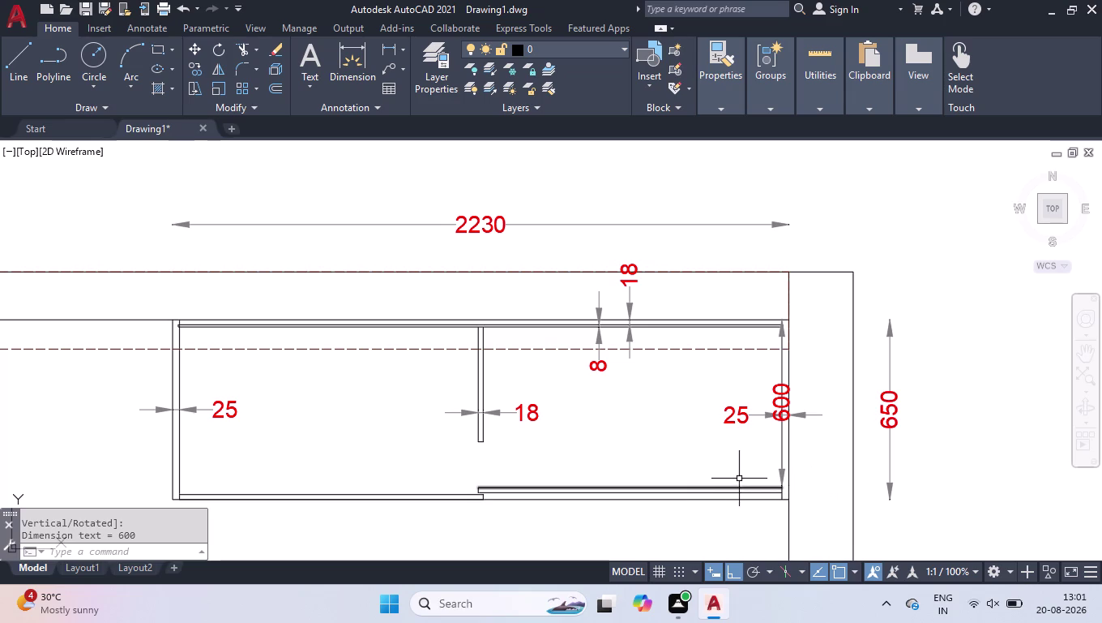
drag(740, 475, 727, 492)
Select the front shutter lines and move them 50 units back from the front corner.
click(670, 528)
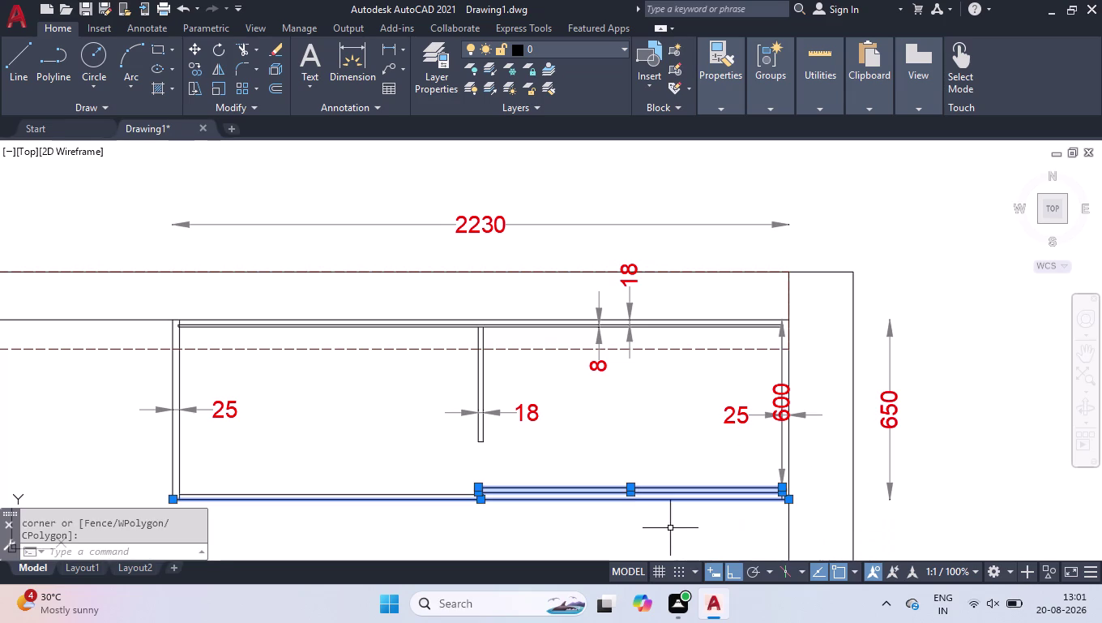
click(445, 492)
click(328, 527)
text(mo)
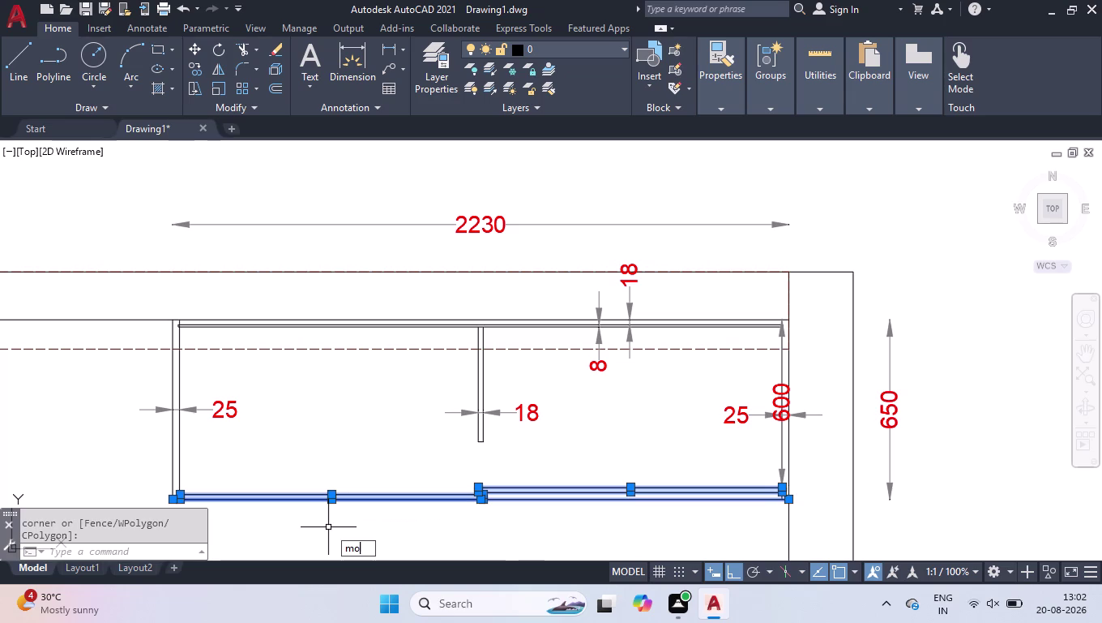
text(v)
key(Return)
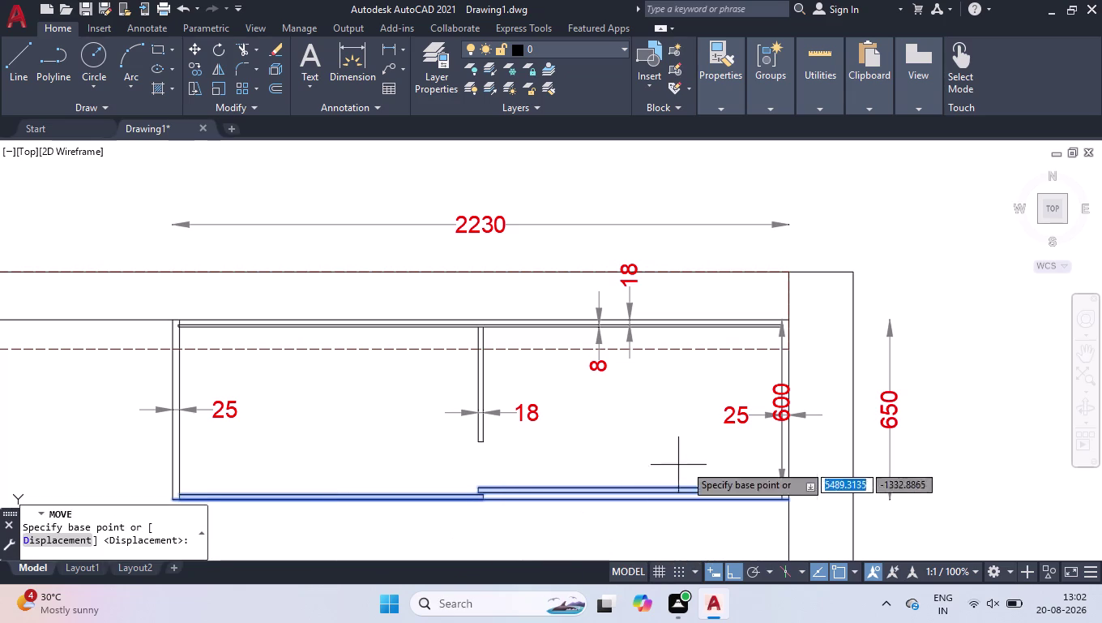
scroll(up, 3)
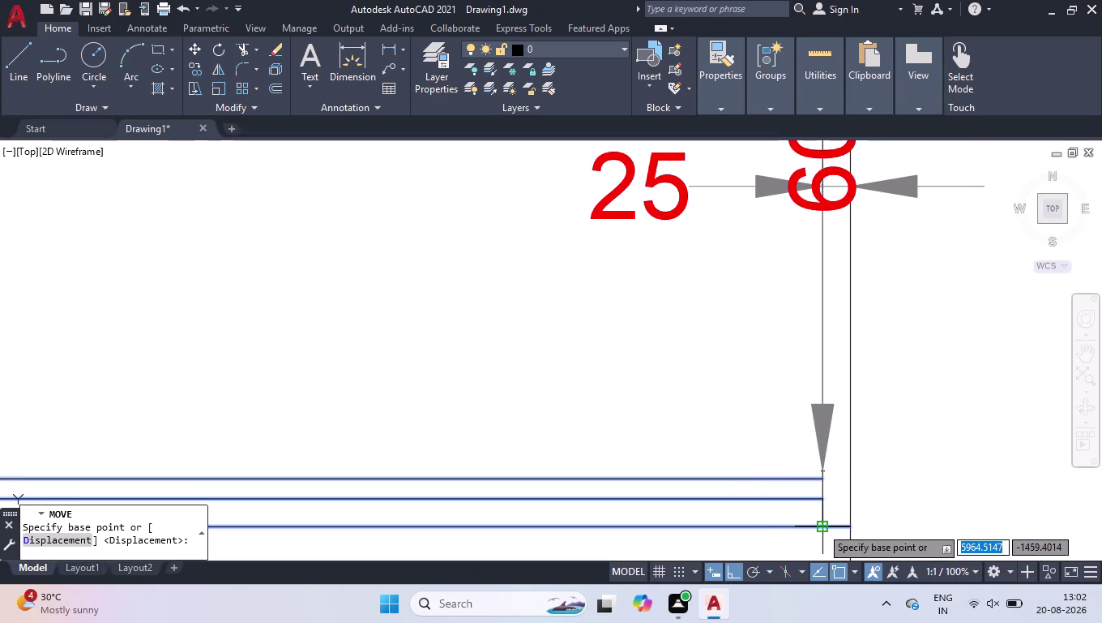
click(821, 526)
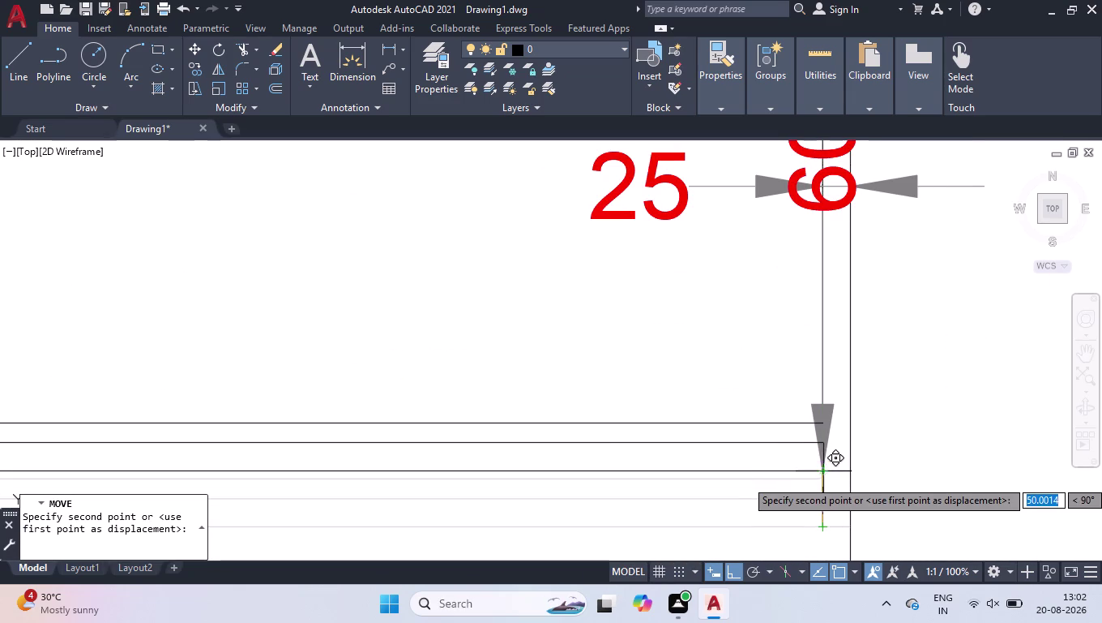
scroll(up, 3)
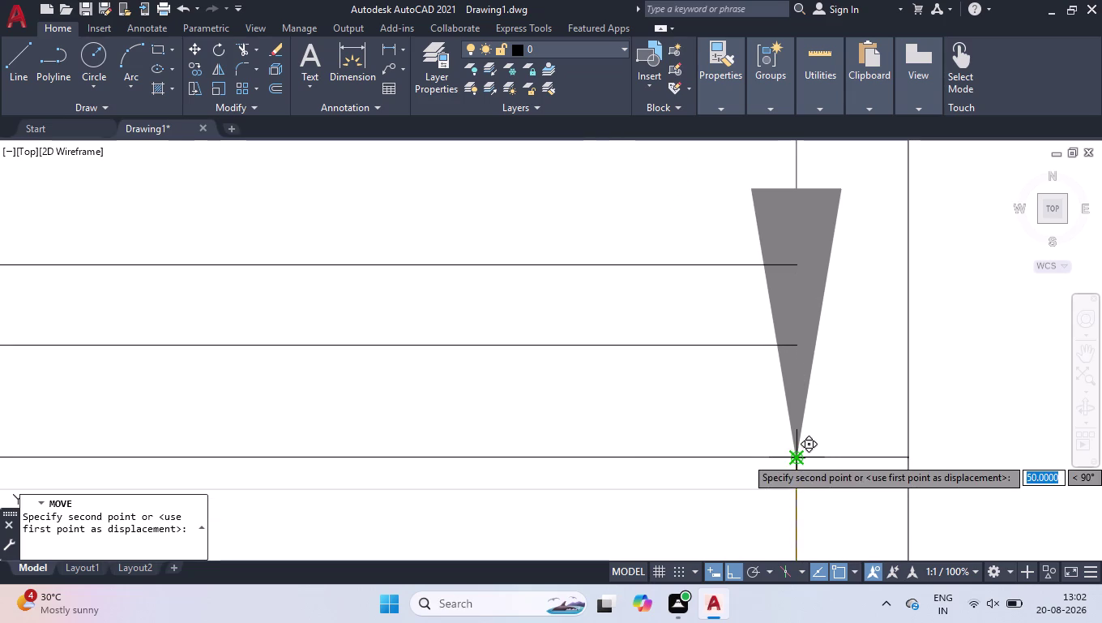
click(797, 456)
scroll(down, 3)
scroll(down, 3)
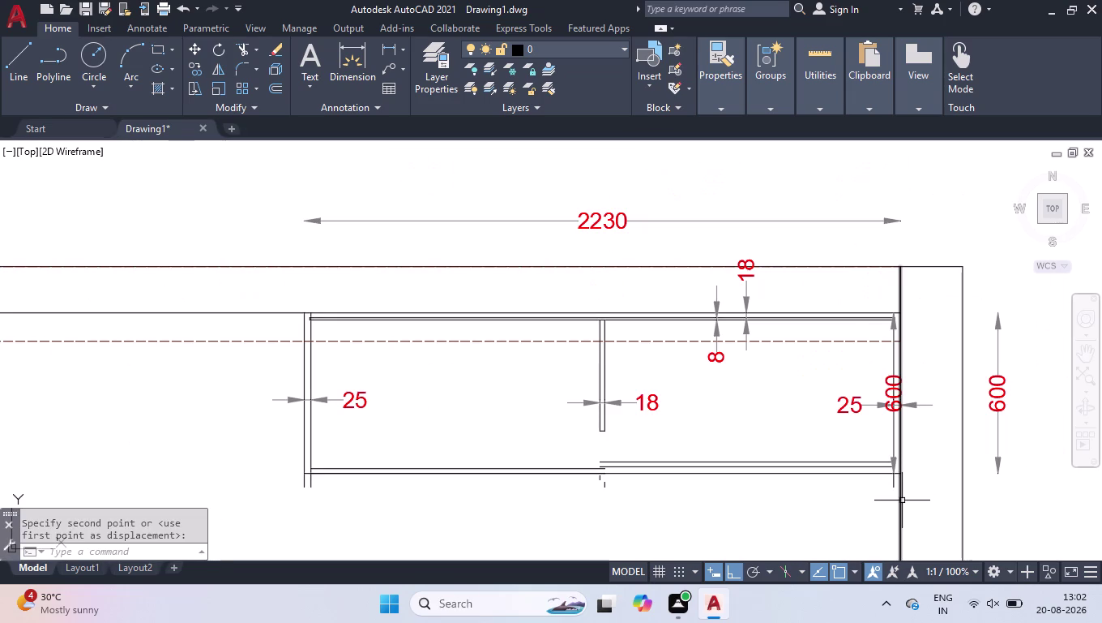
Trim the stray wall line ends past the right corner and at the left.
text(tr)
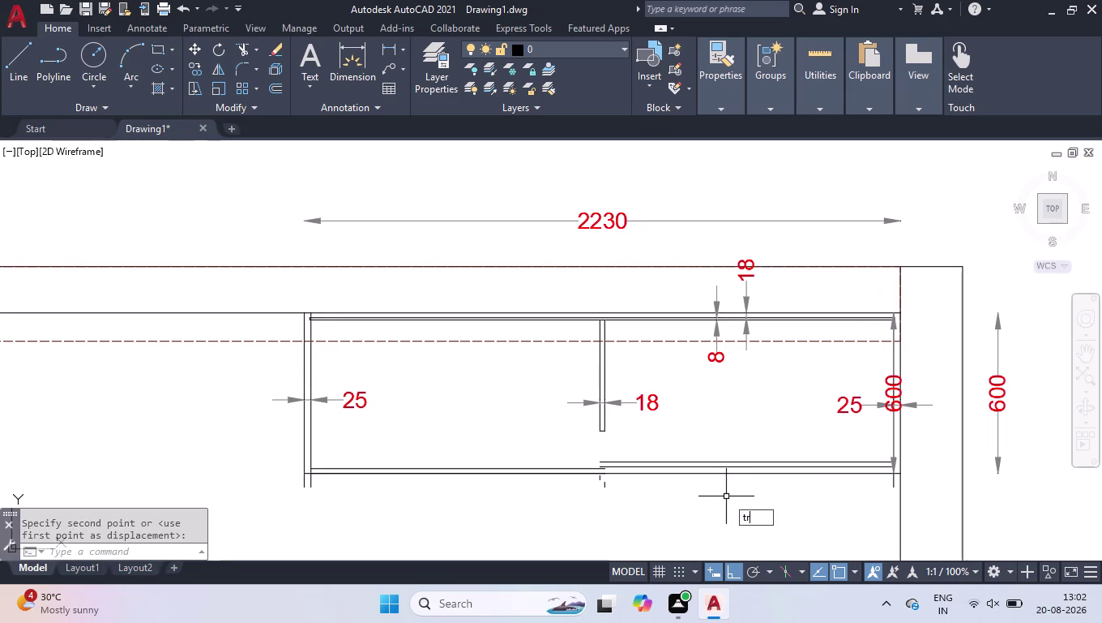
key(Return)
scroll(up, 3)
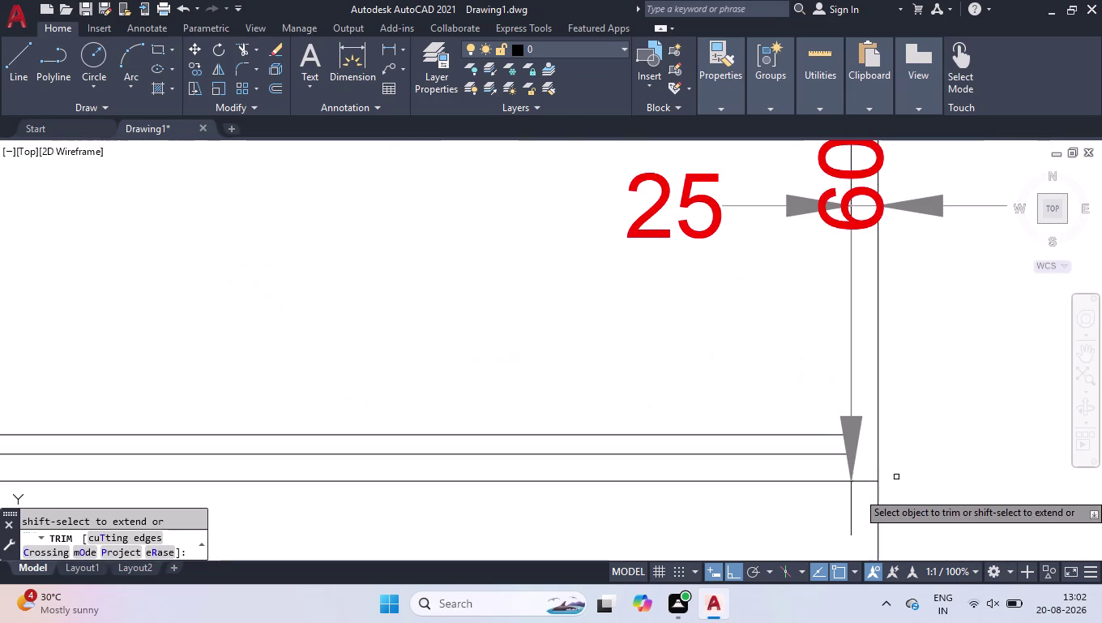
click(849, 514)
scroll(down, 3)
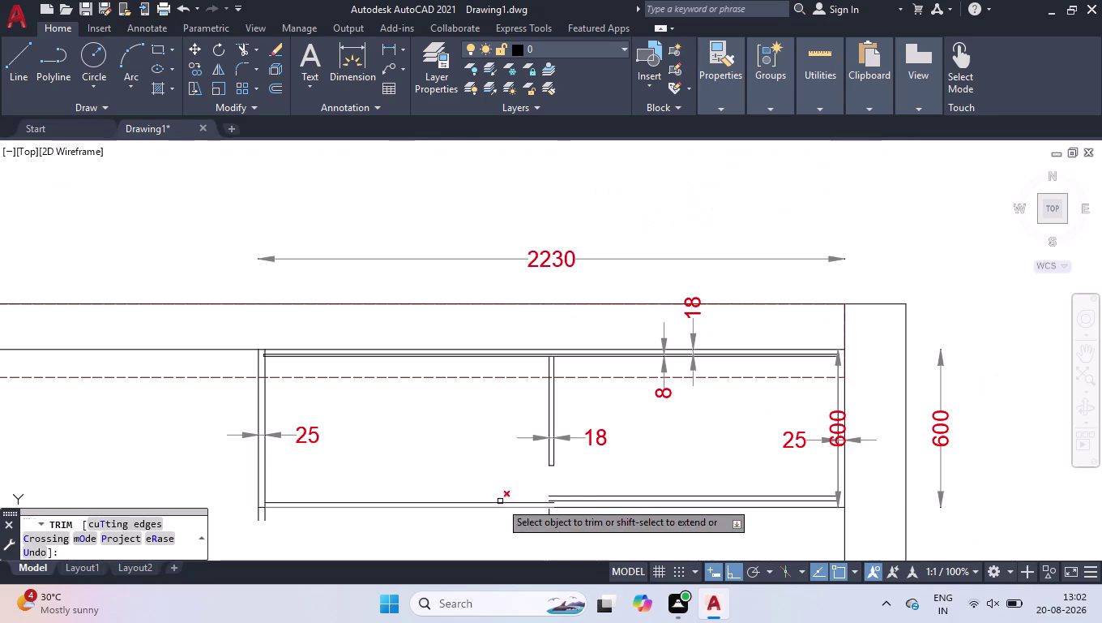
scroll(up, 3)
scroll(down, 3)
scroll(up, 3)
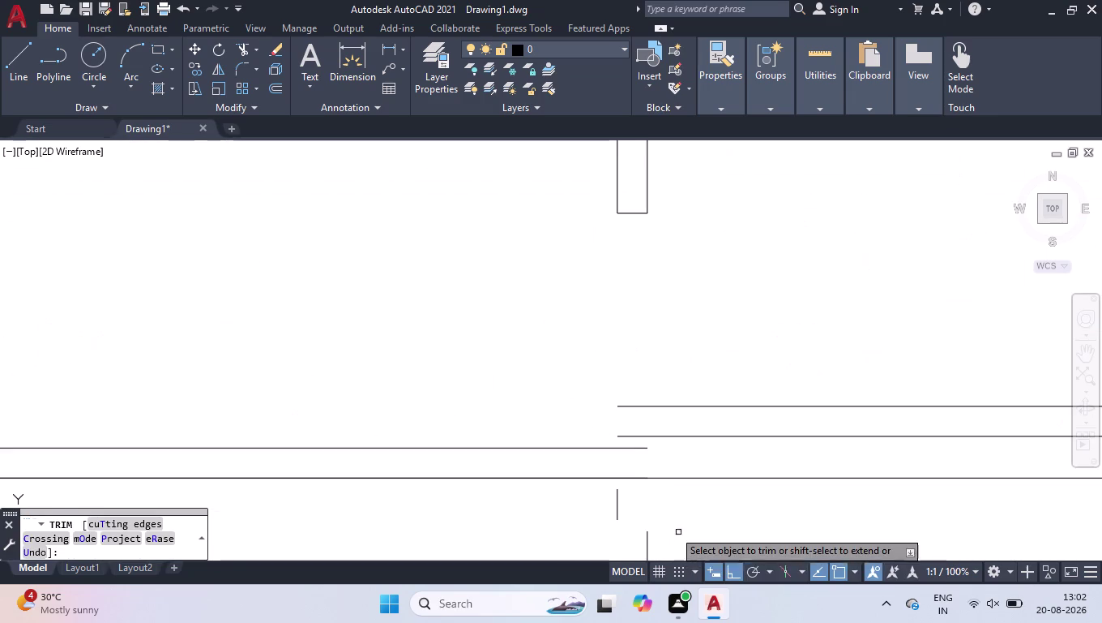
drag(662, 530, 655, 536)
click(604, 538)
click(642, 511)
click(575, 508)
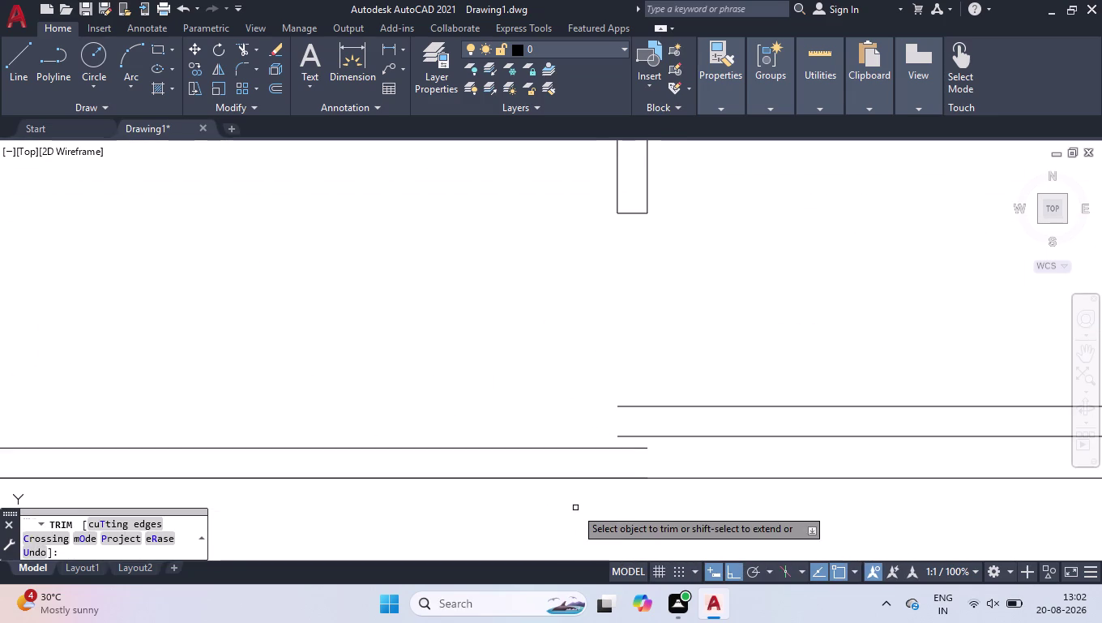
key(space)
Draw two short lines closing the gaps at the wall corner.
text(l)
key(Return)
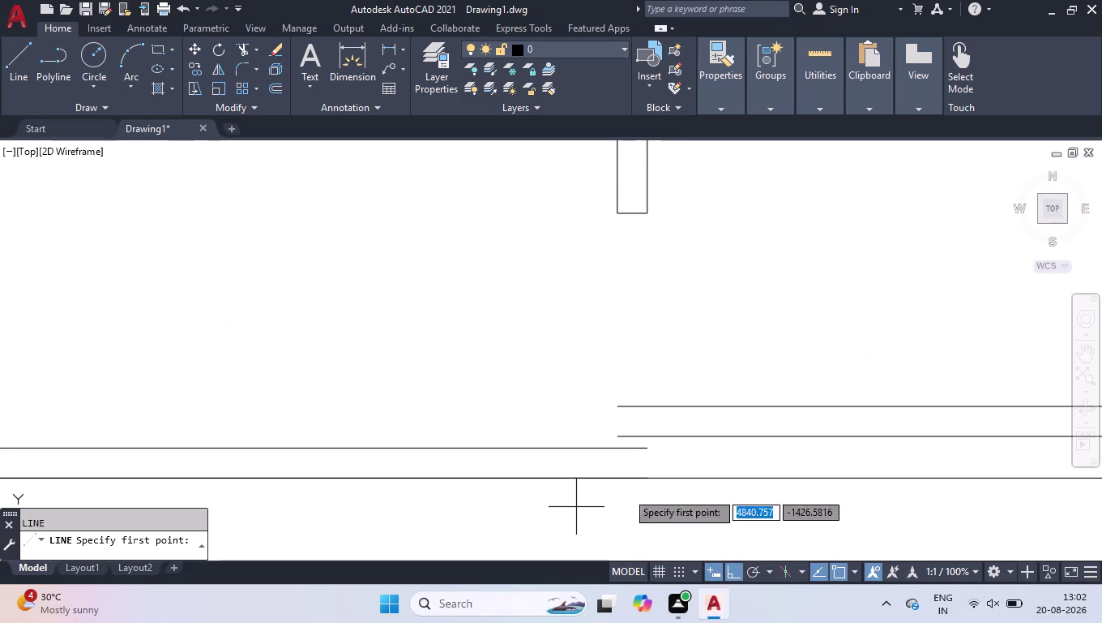
click(649, 446)
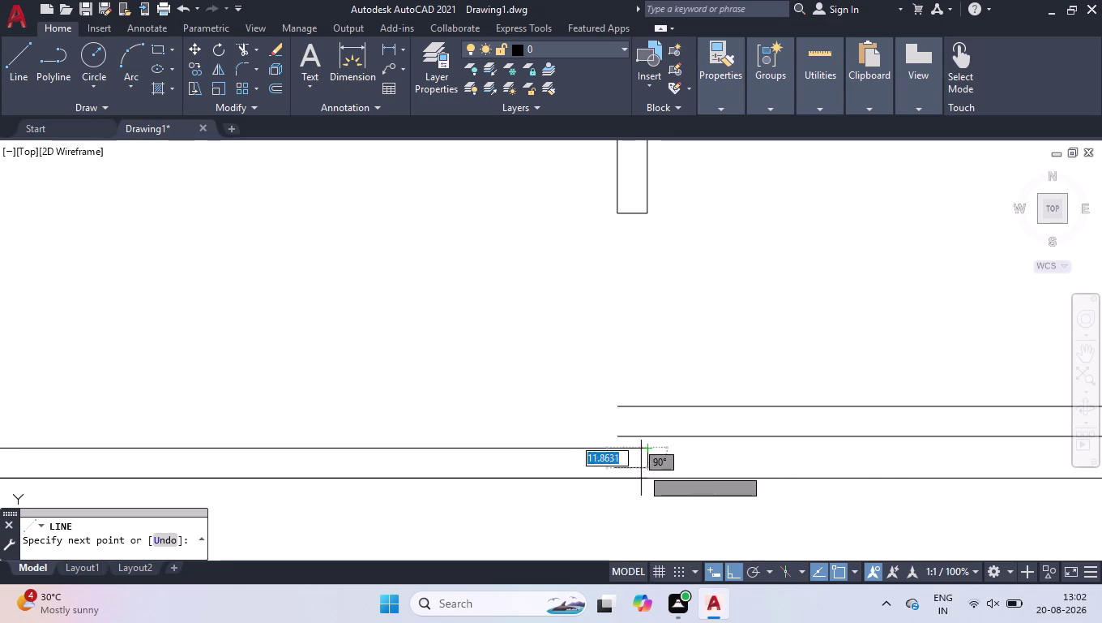
click(643, 477)
key(space)
key(space)
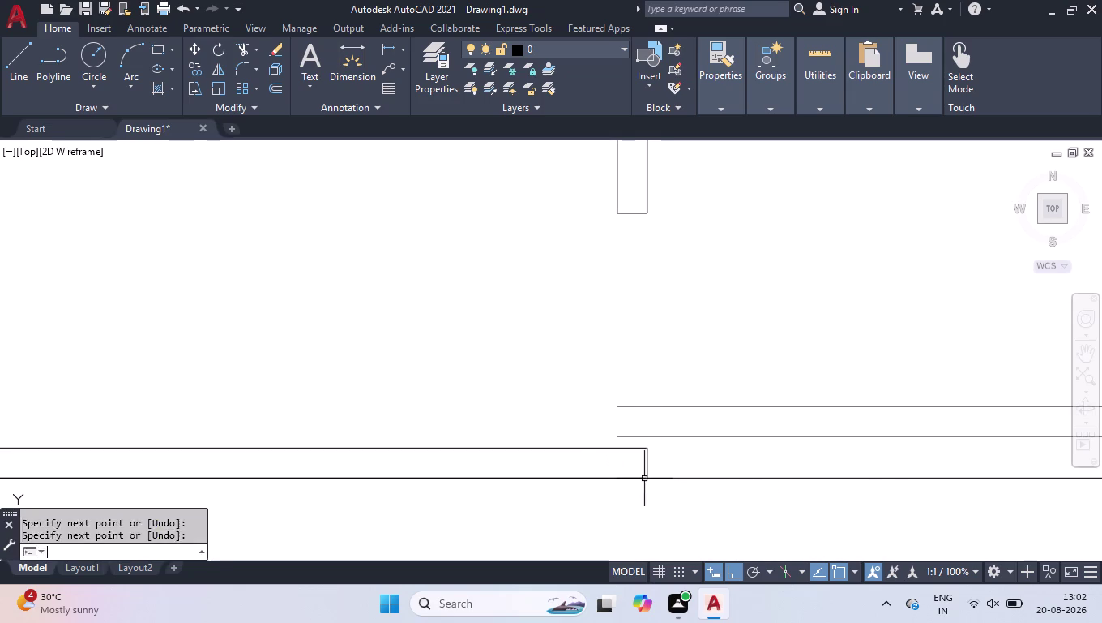
click(619, 436)
click(620, 404)
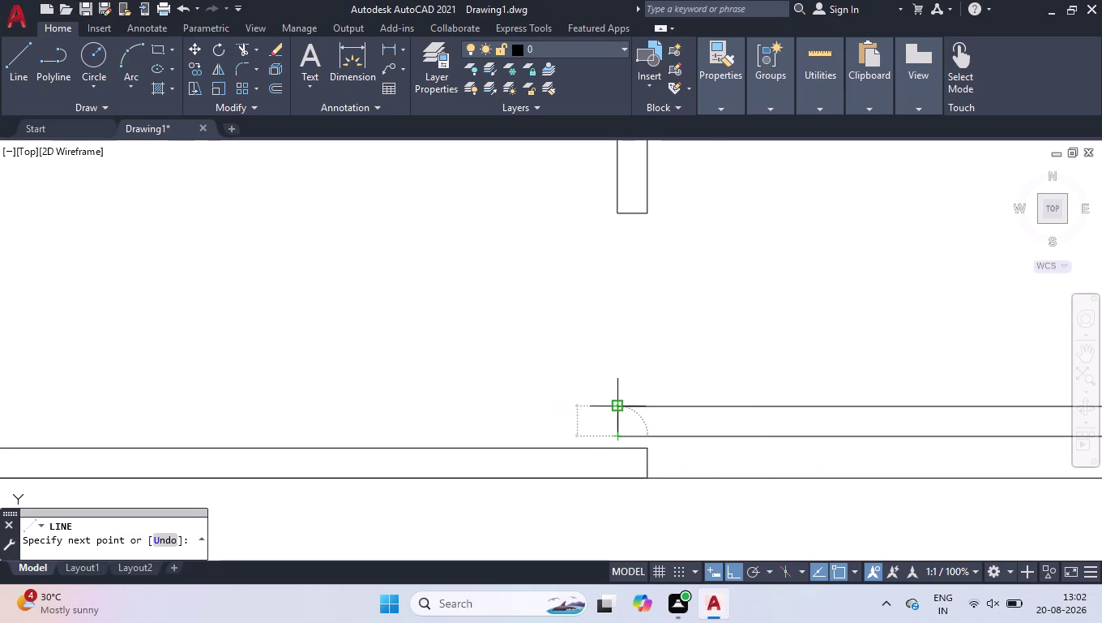
key(space)
key(space)
key(space)
key(space)
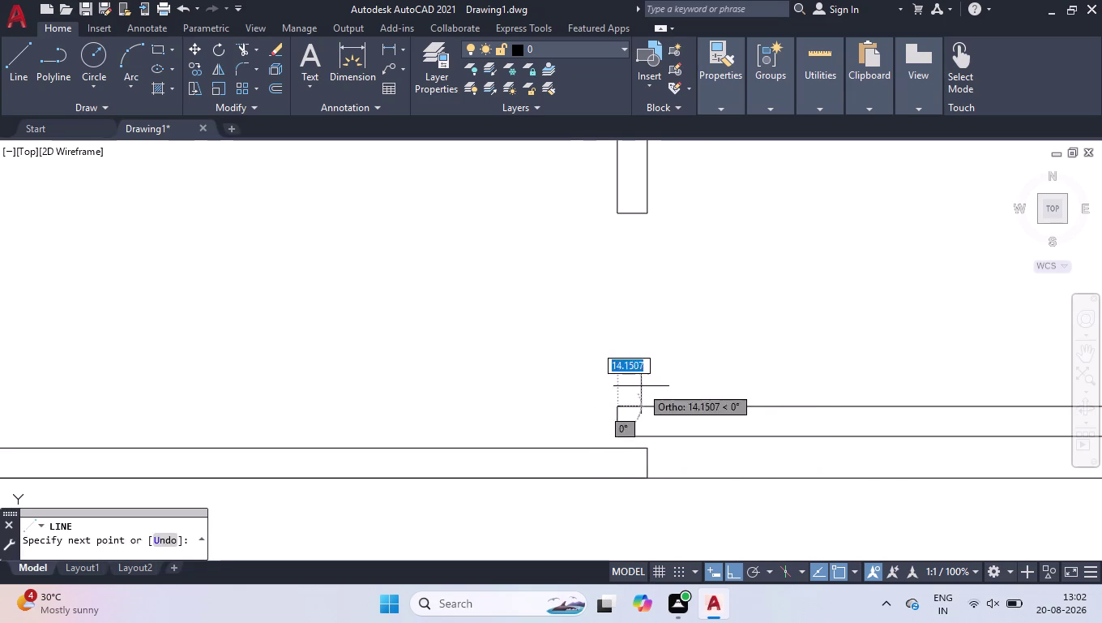
Delete the inner 600 dimension.
scroll(down, 3)
scroll(down, 3)
scroll(up, 3)
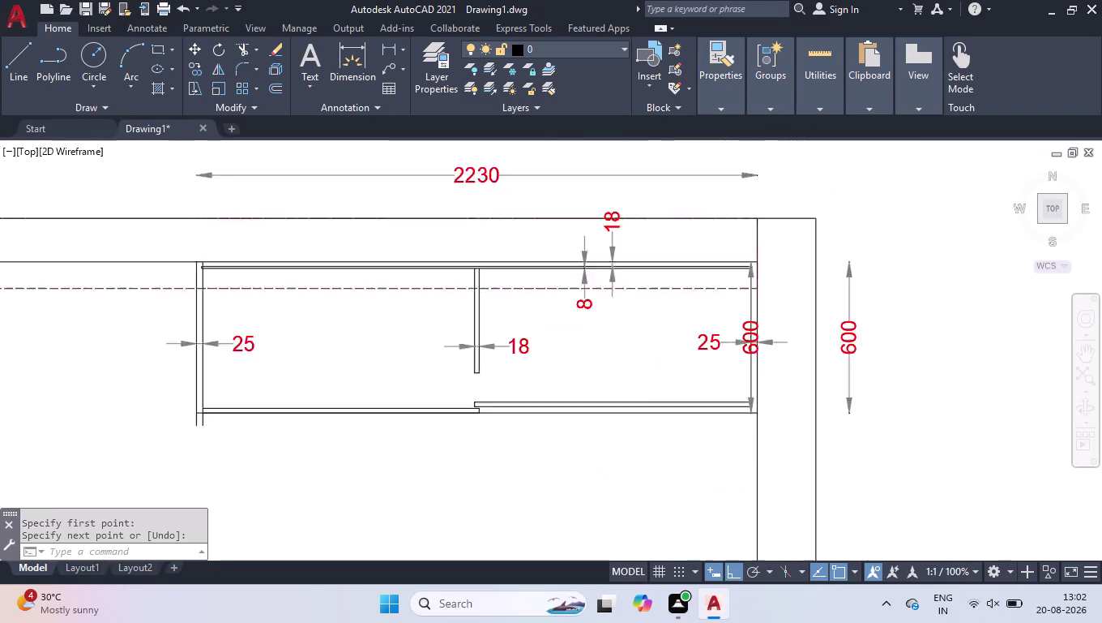
click(753, 339)
key(Delete)
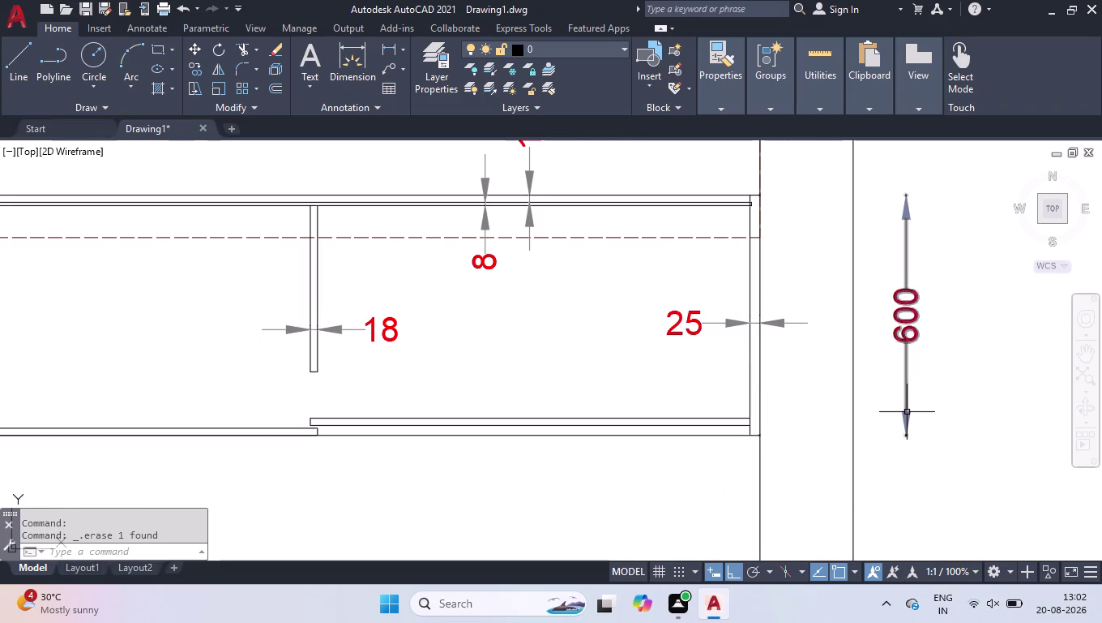
scroll(down, 3)
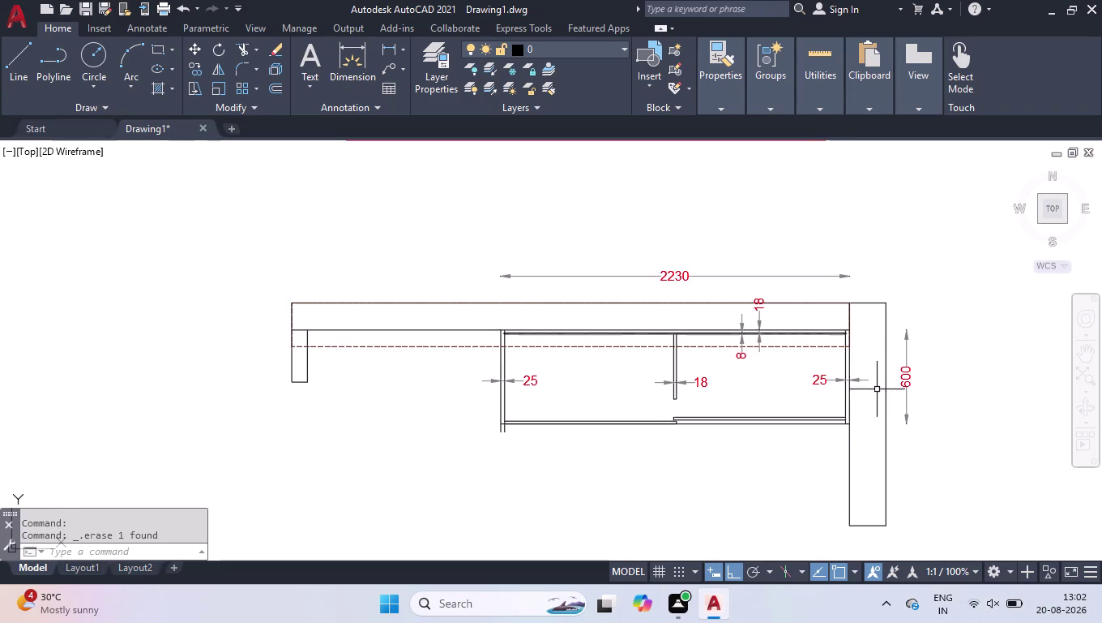
scroll(up, 3)
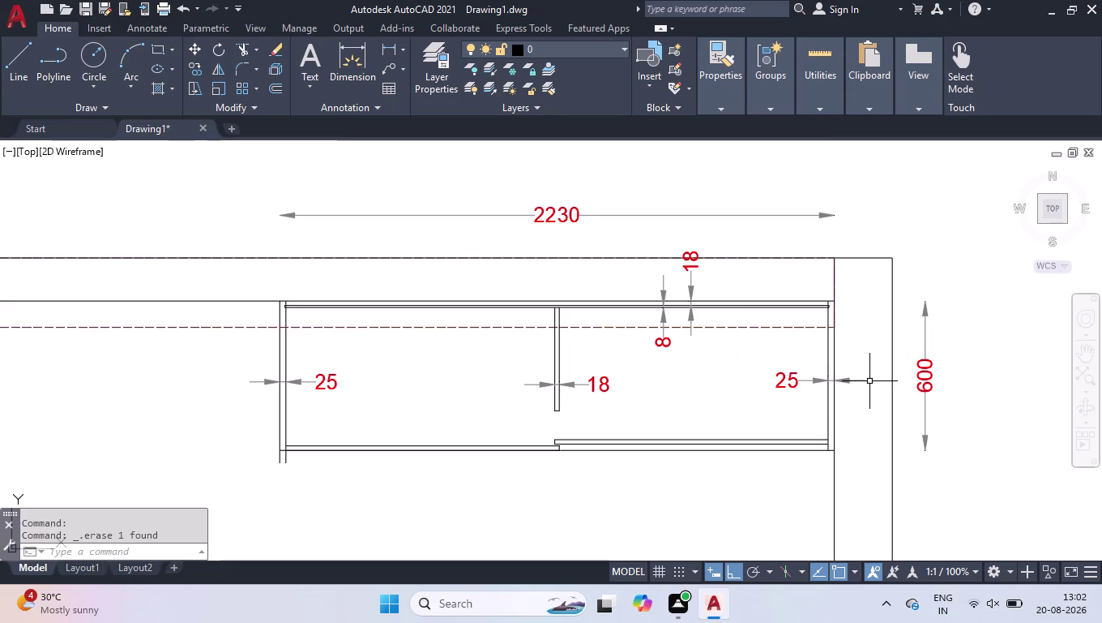
scroll(down, 3)
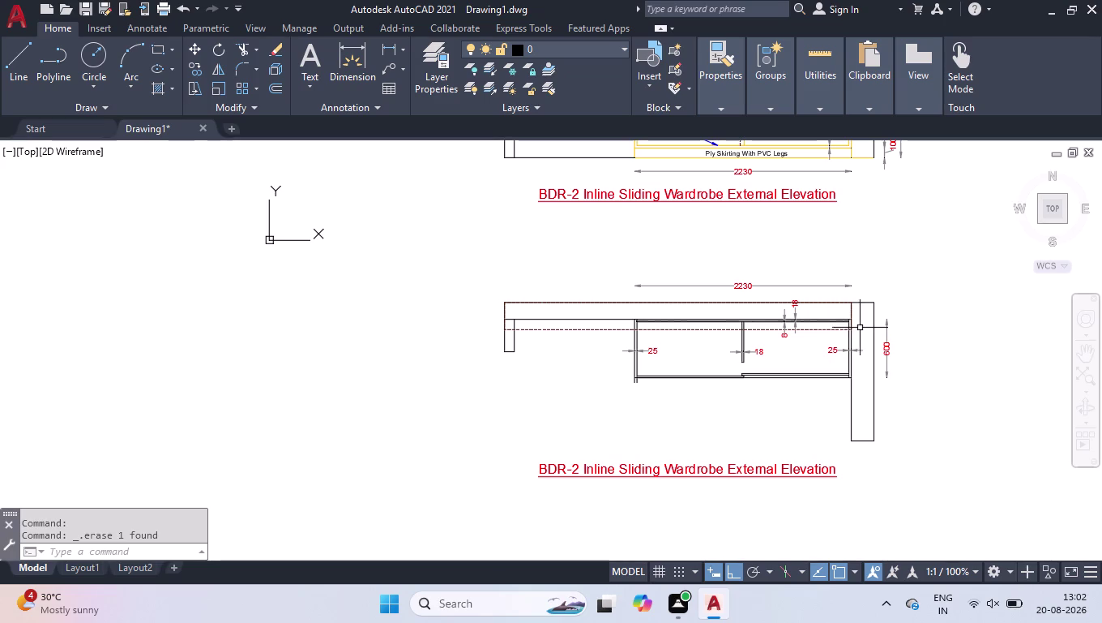
Move the lower title text closer beneath the plan.
scroll(up, 3)
click(790, 455)
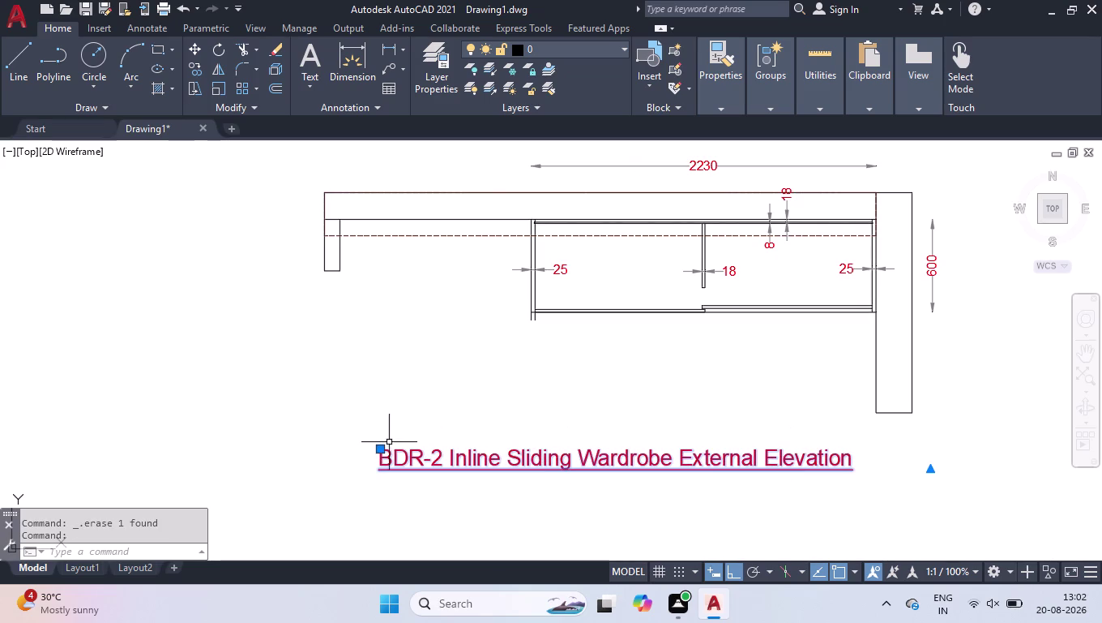
click(383, 451)
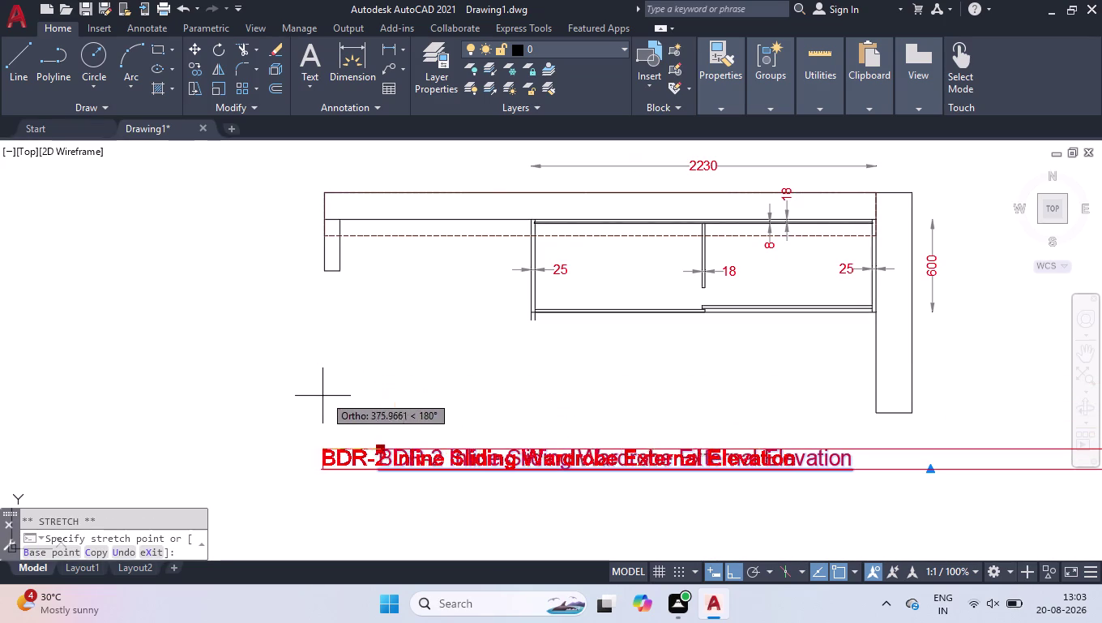
click(351, 414)
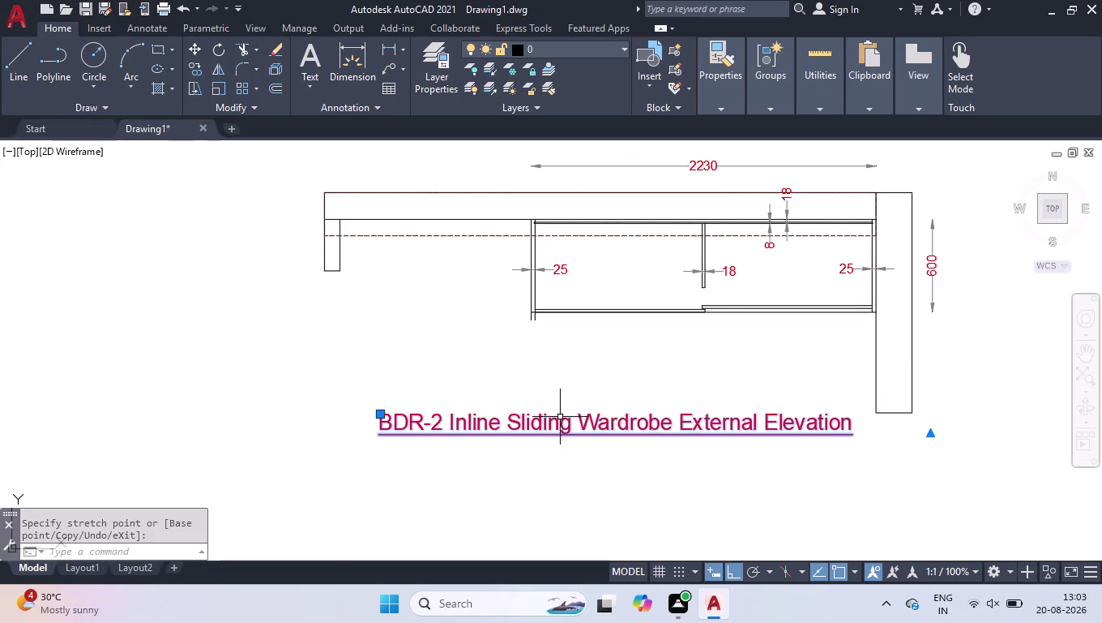
Edit the title to read 'BDR-2 Inline Sliding Wardrobe Top Plan'.
double_click(640, 420)
drag(870, 425, 858, 427)
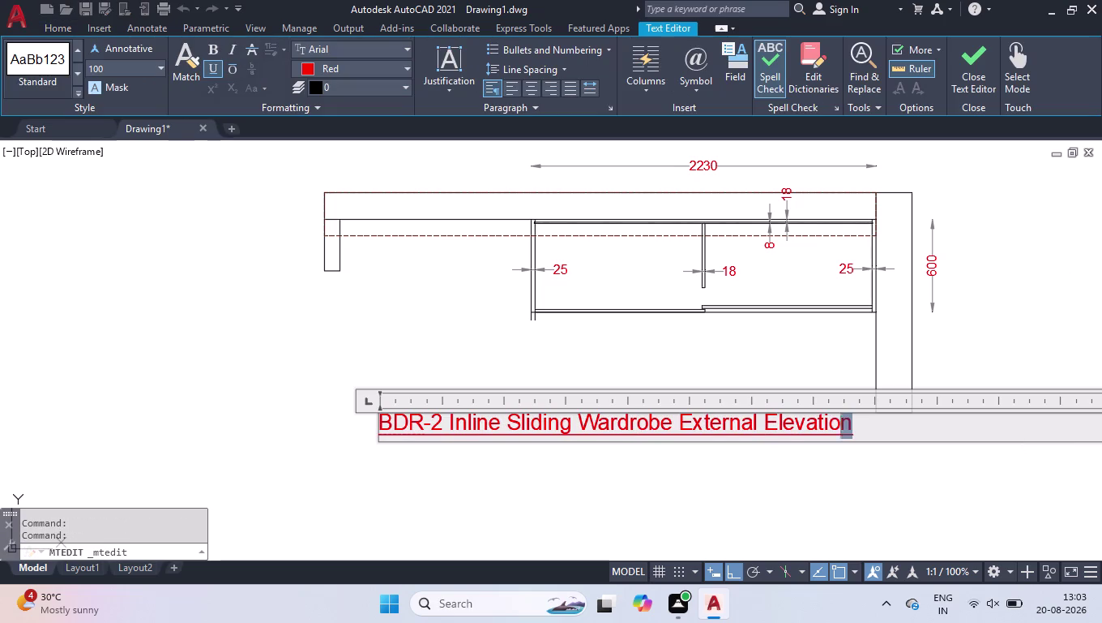
drag(858, 426, 683, 427)
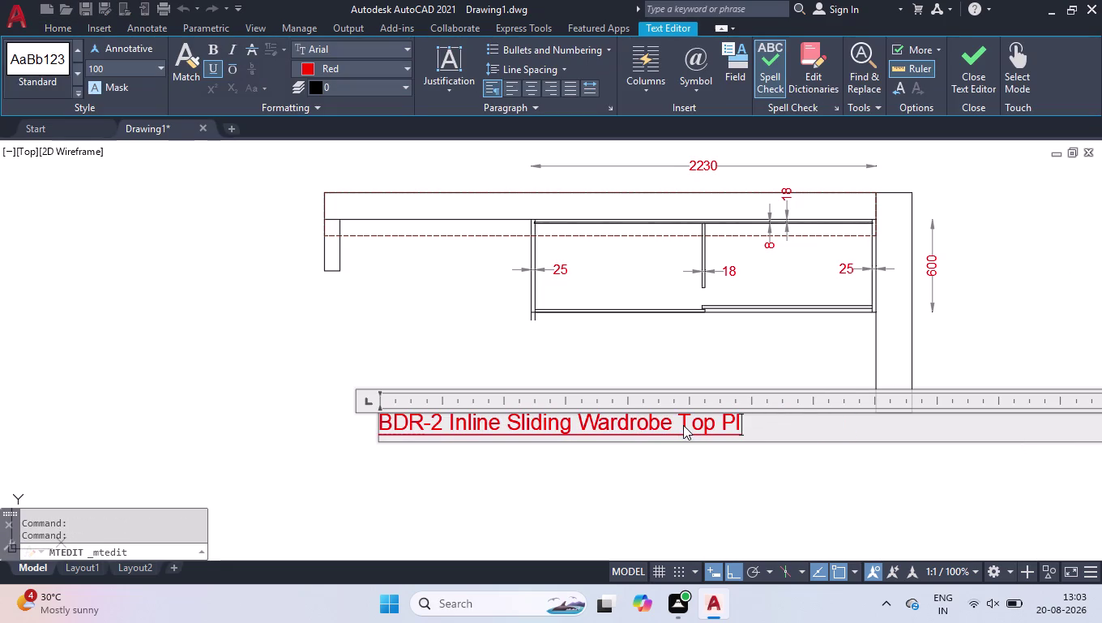
click(256, 342)
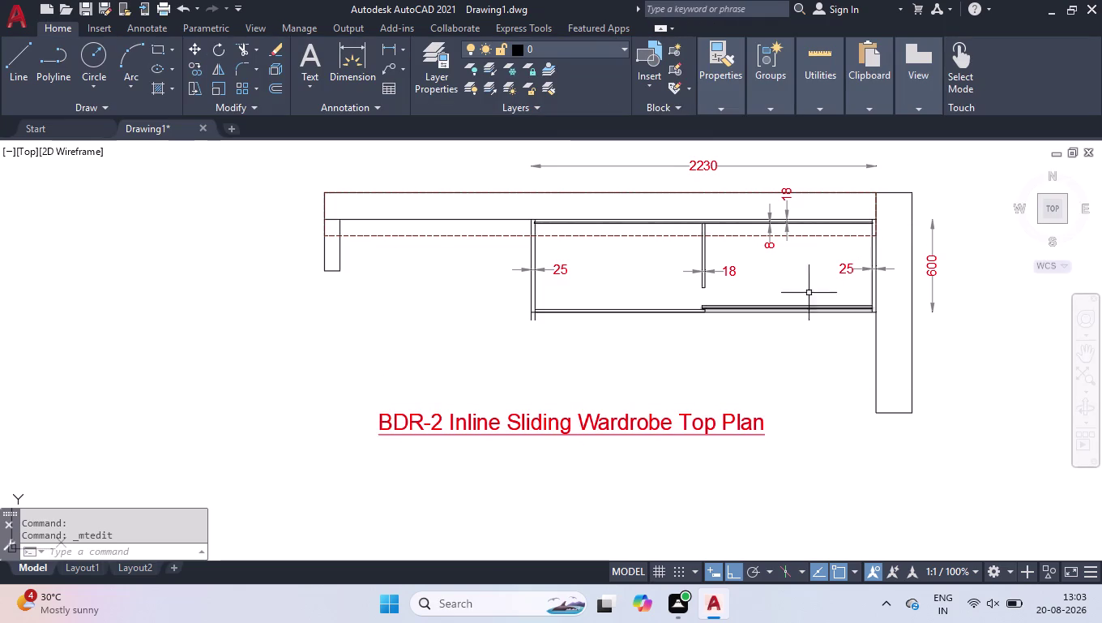
scroll(down, 3)
scroll(up, 3)
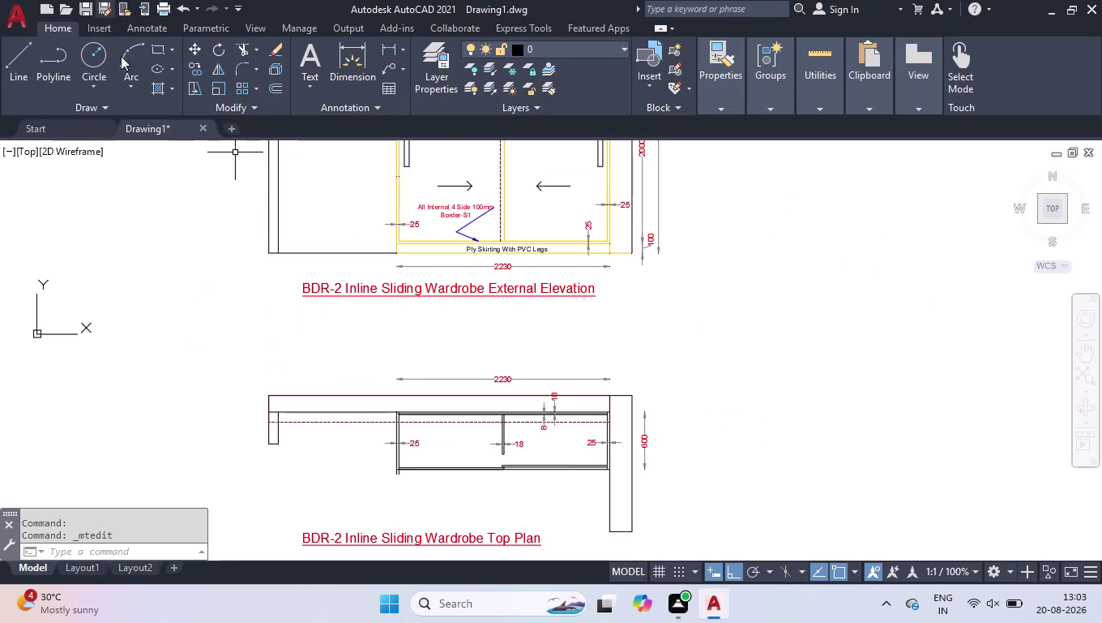
scroll(down, 3)
scroll(down, 3)
Select the top, left side panel and bottom left lines of the plan.
scroll(down, 3)
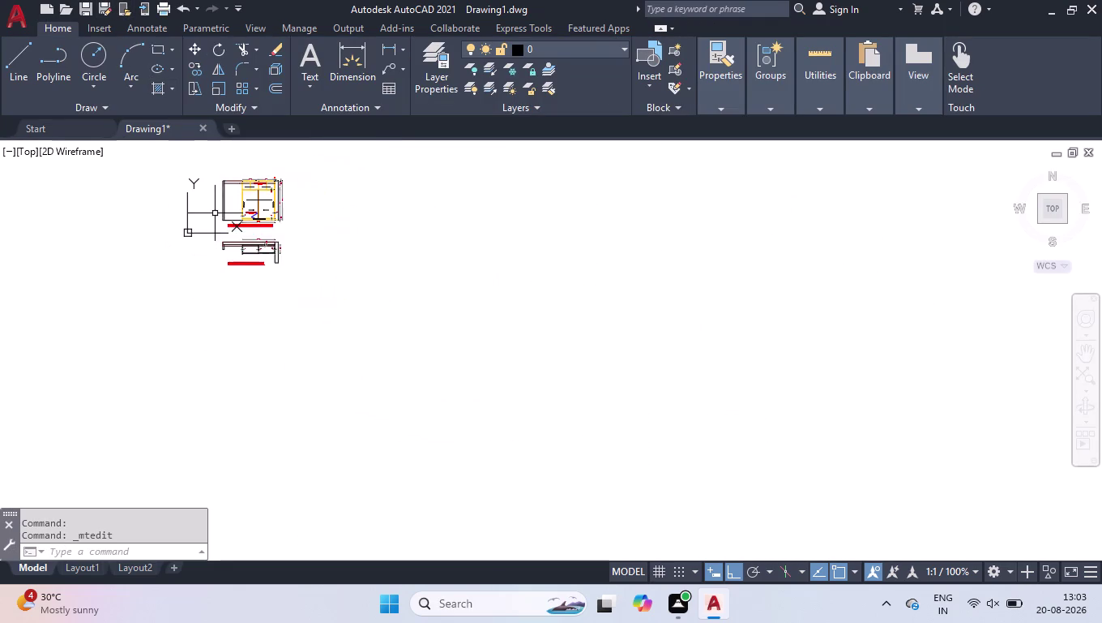
scroll(up, 3)
scroll(down, 3)
scroll(up, 3)
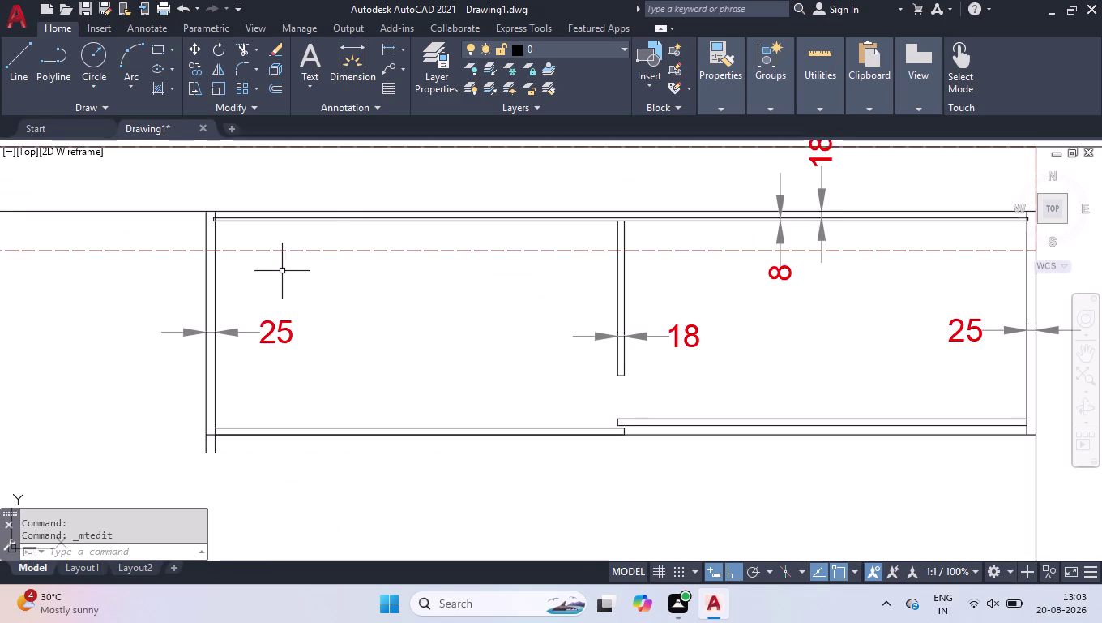
click(335, 215)
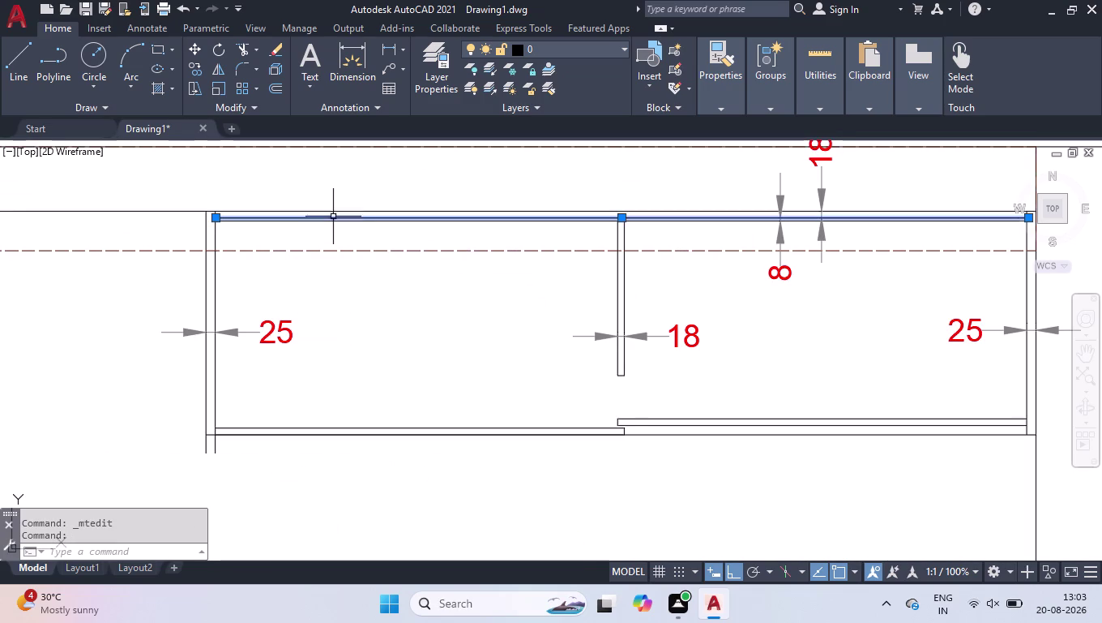
click(318, 222)
click(289, 239)
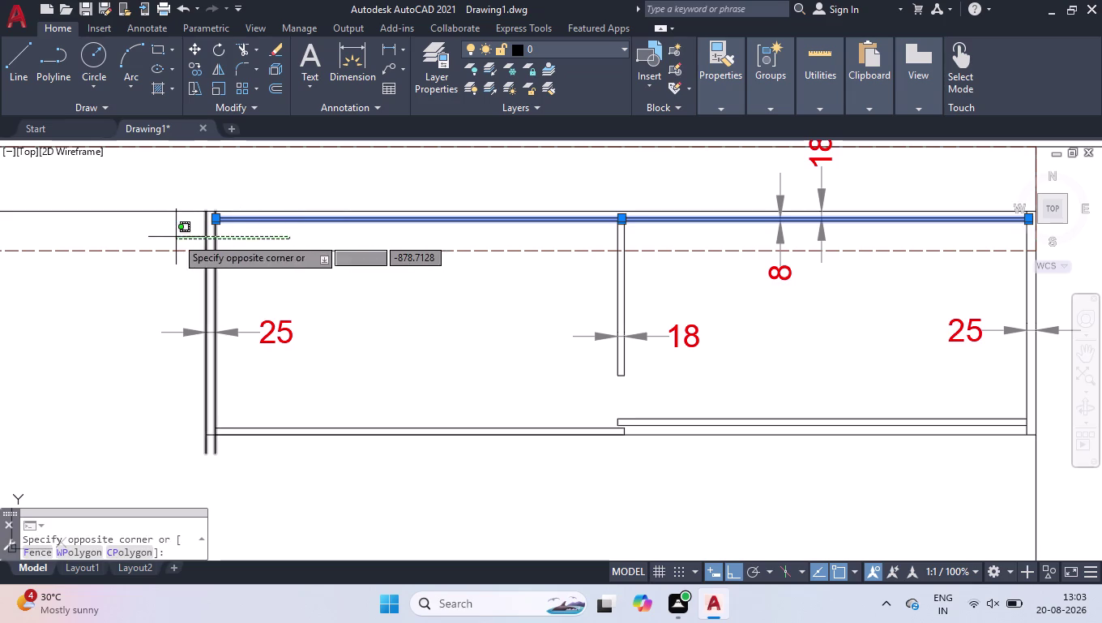
click(176, 236)
click(344, 410)
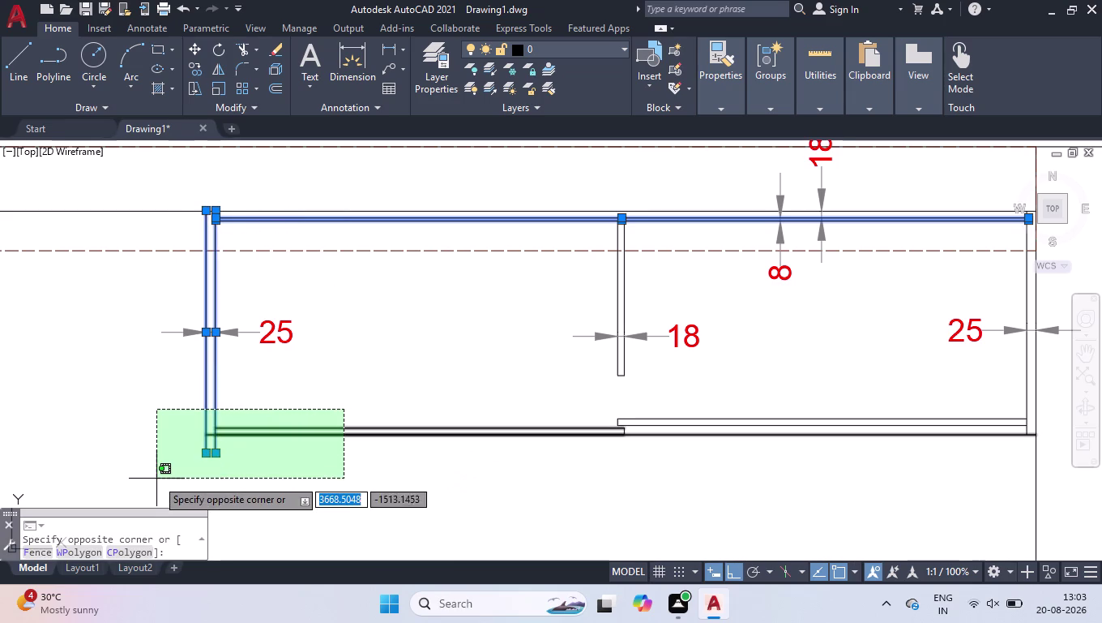
click(147, 481)
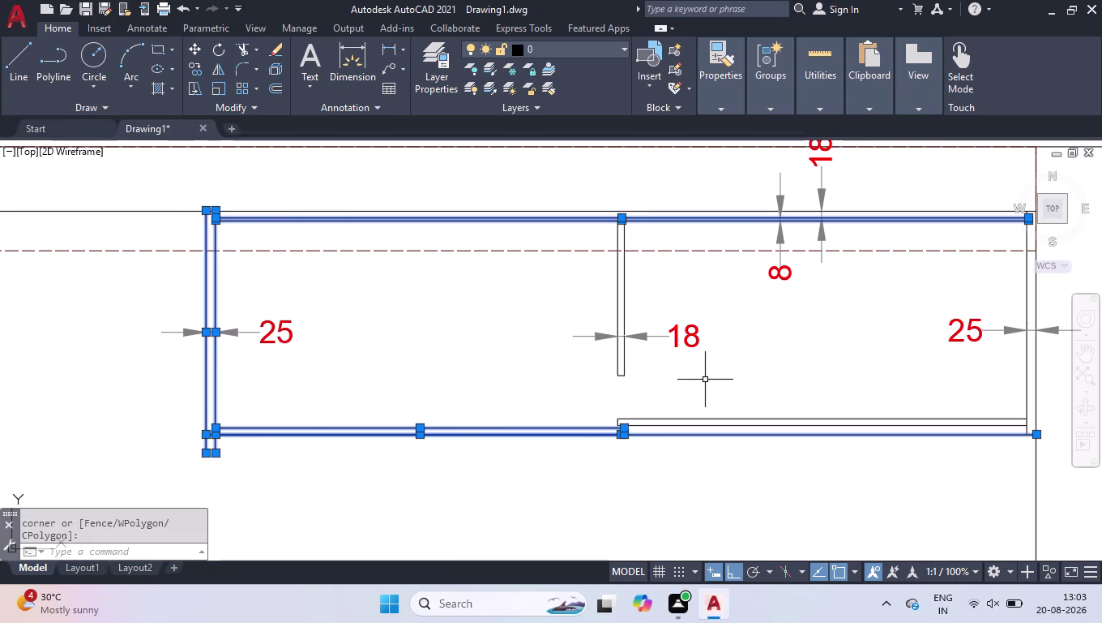
Add the divider, shutter, right panel and top lines, then show Properties.
click(715, 375)
click(529, 474)
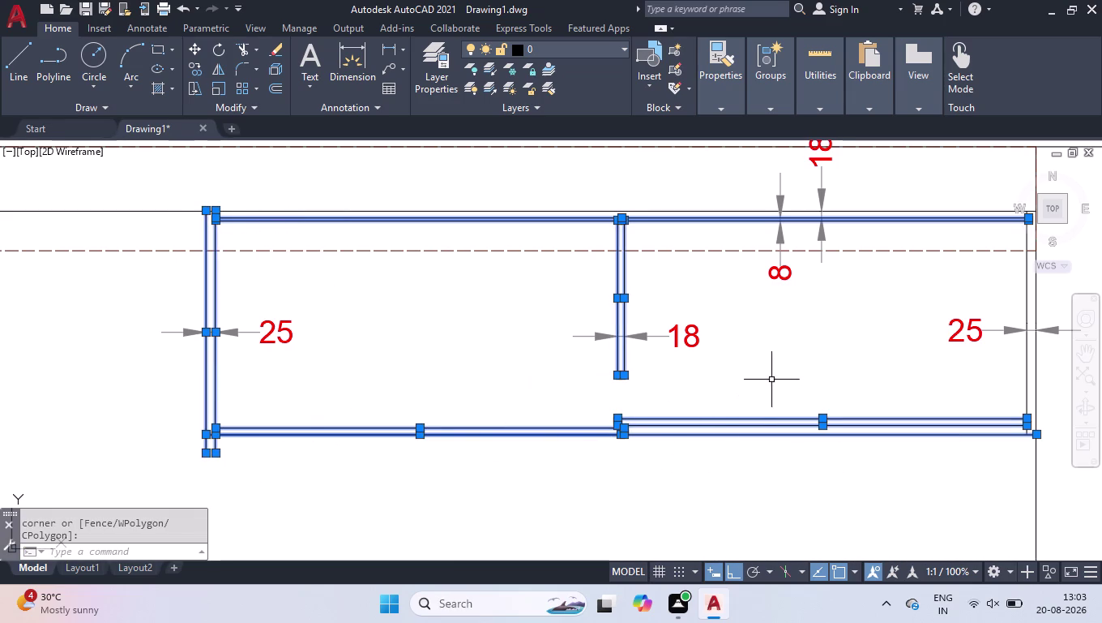
click(1026, 373)
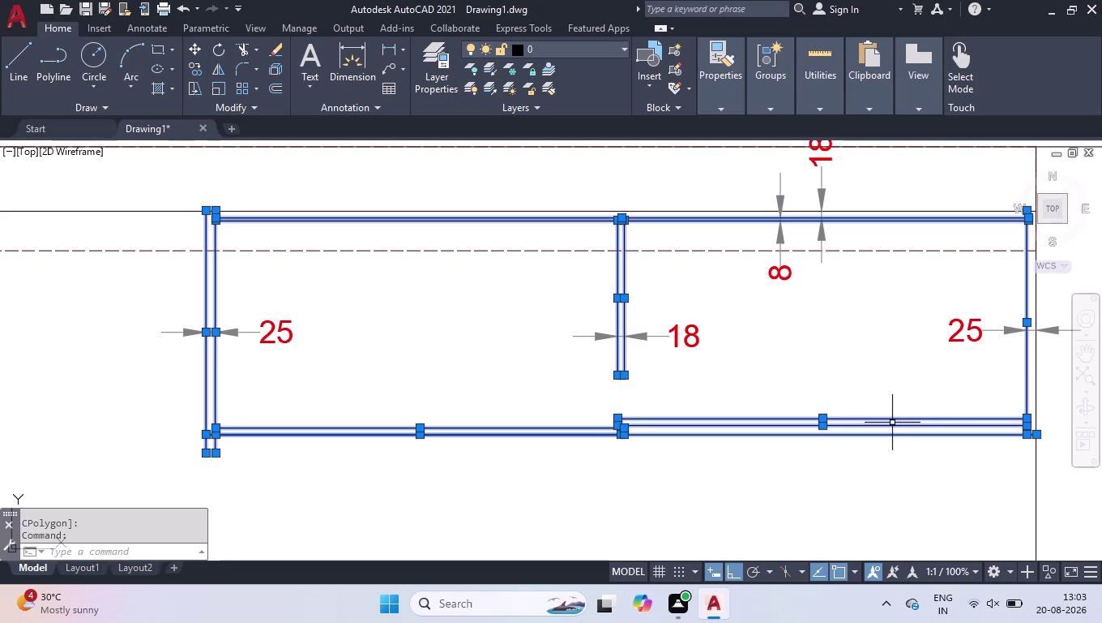
click(702, 211)
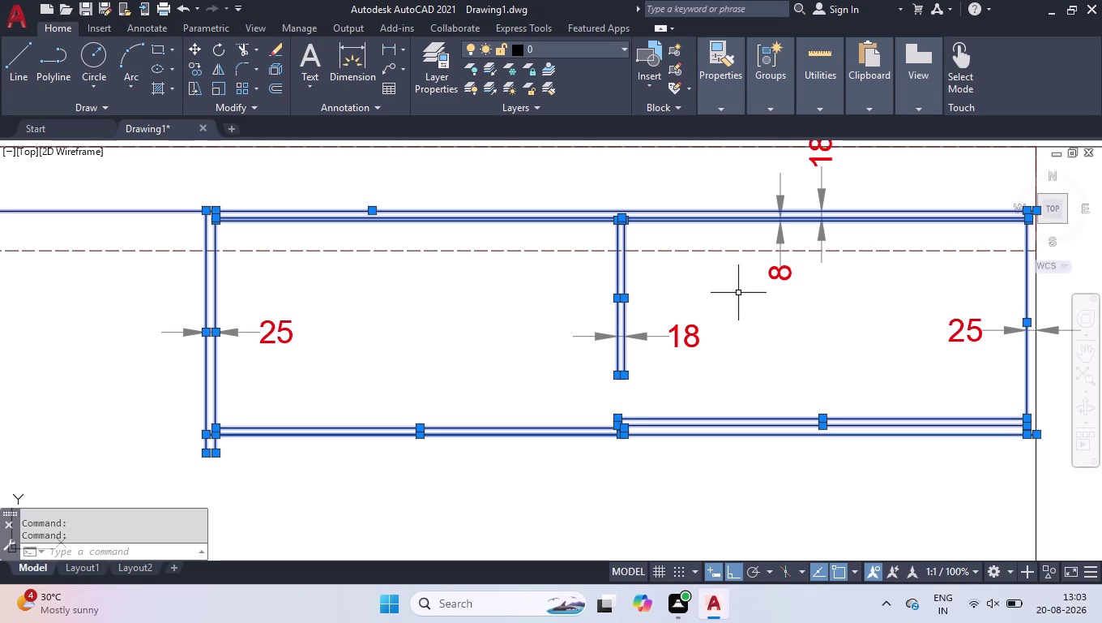
key(ctrl+1)
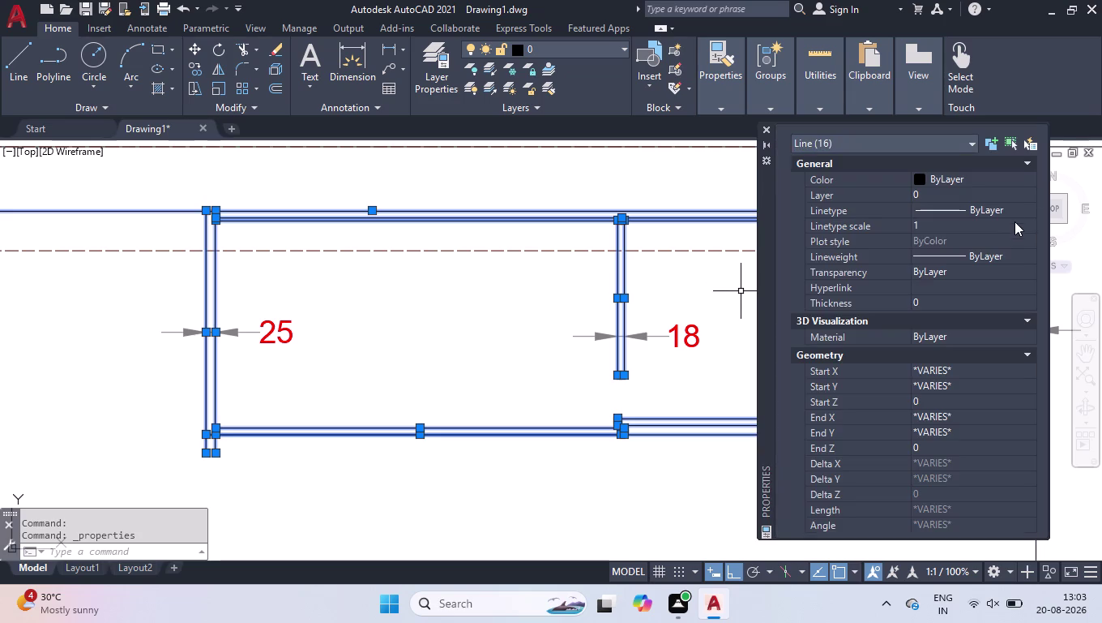
Set the selected panel lines to yellow Color 40.
double_click(1013, 176)
click(981, 323)
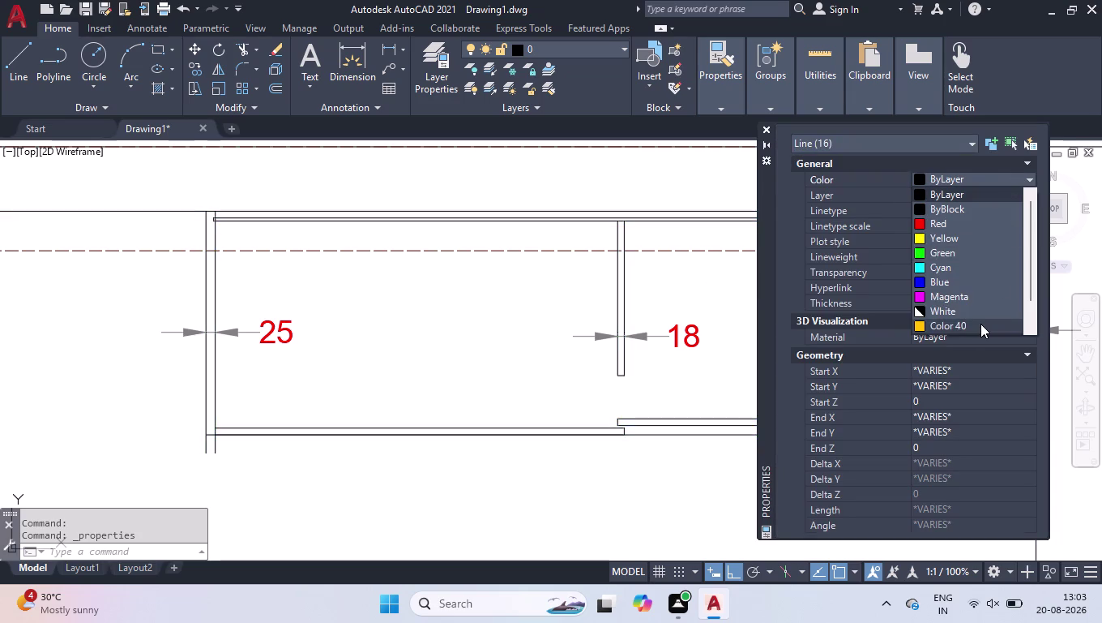
click(771, 129)
scroll(down, 3)
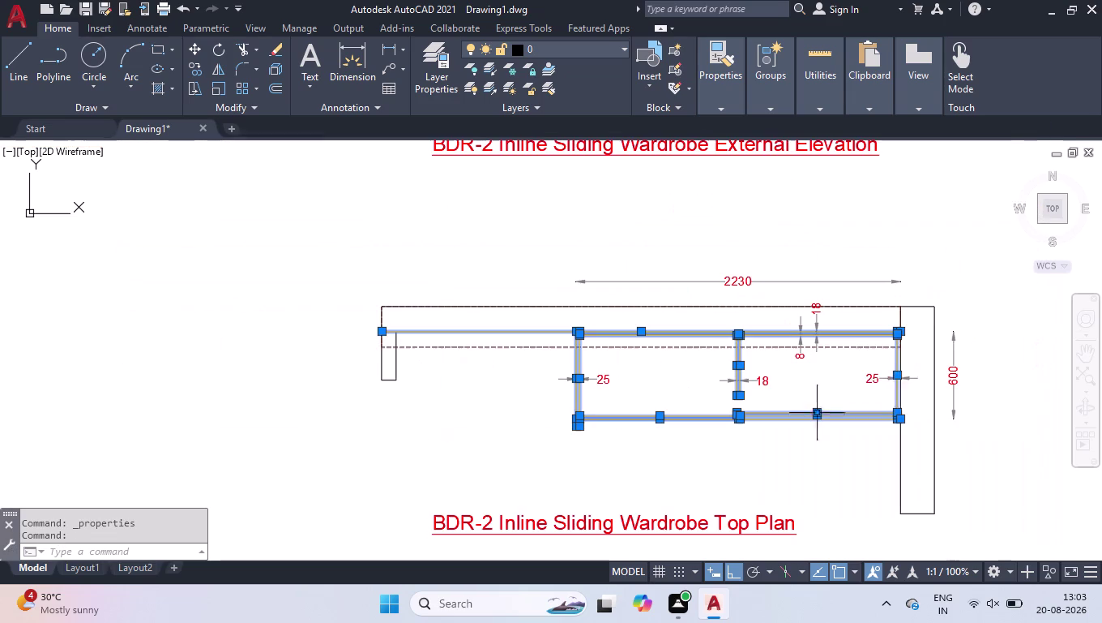
Window-select the uncoloured short line pieces in the plan.
click(954, 263)
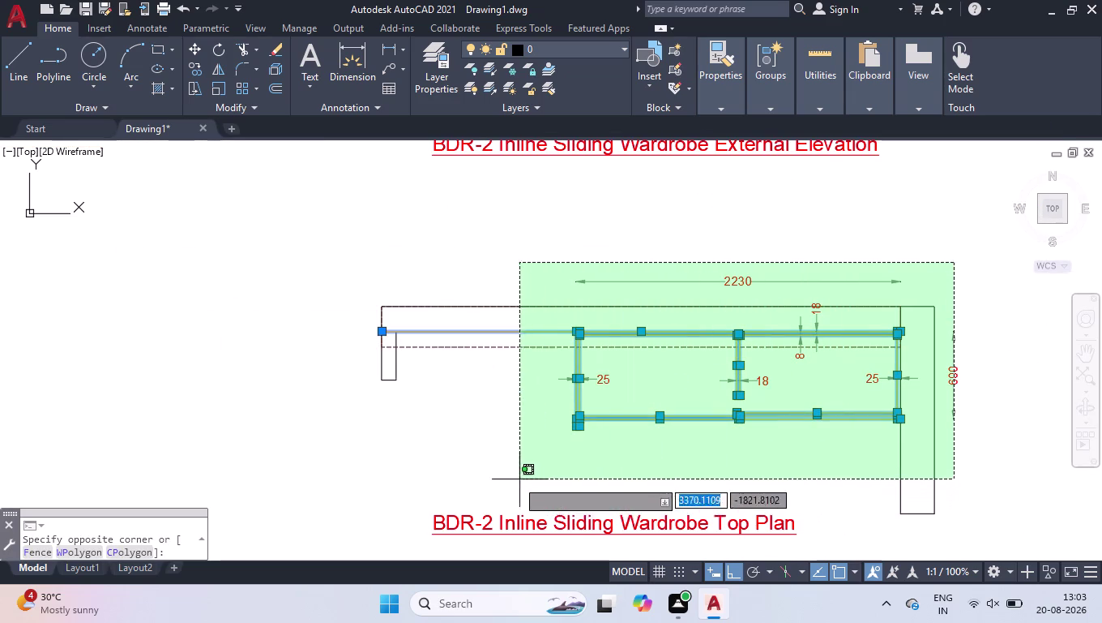
click(279, 481)
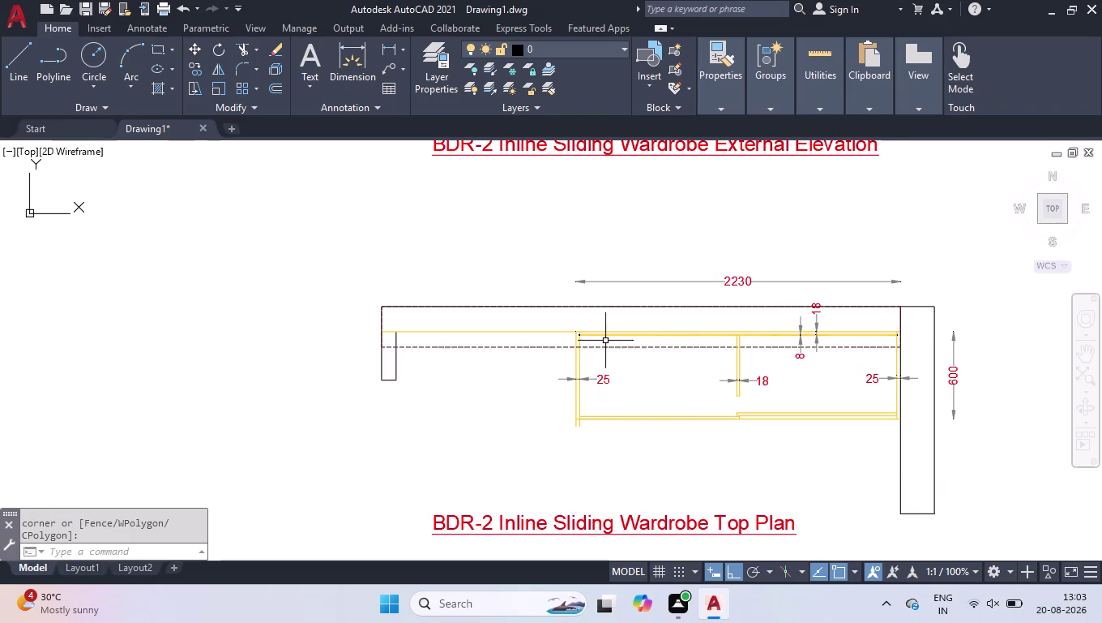
scroll(up, 3)
scroll(up, 3)
scroll(up, 3)
click(544, 271)
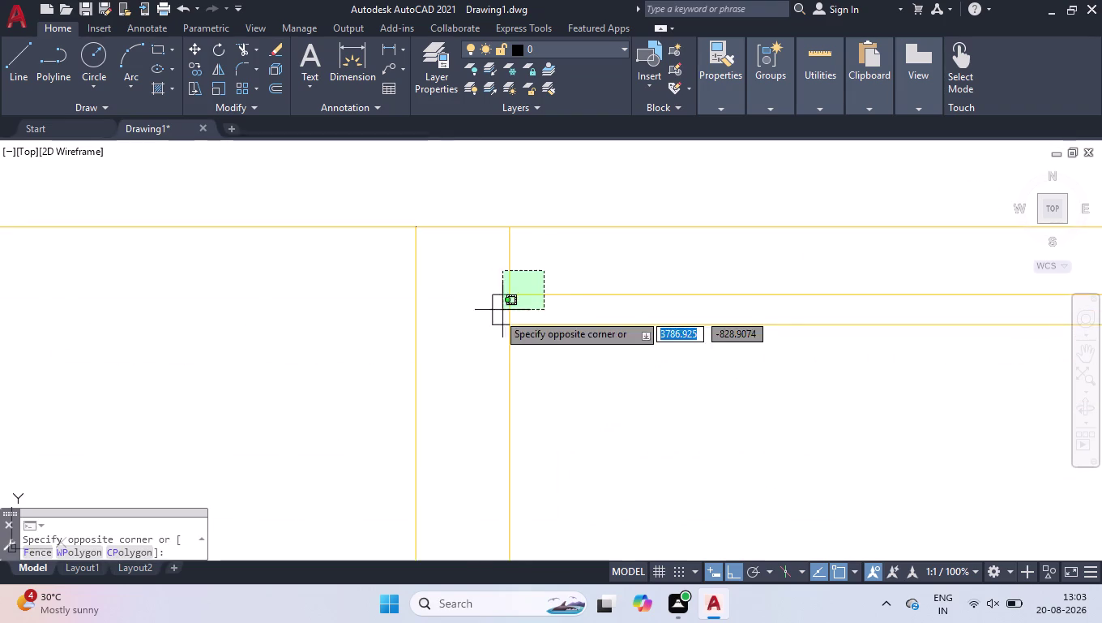
click(569, 267)
click(480, 281)
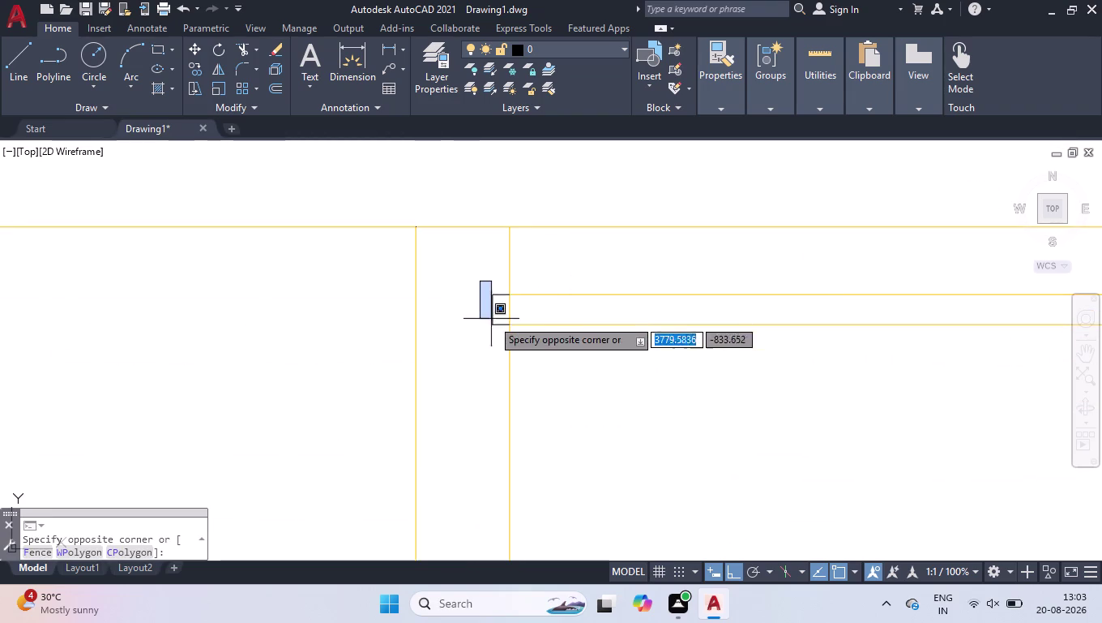
click(543, 381)
Add the last uncoloured lines and set them to Color 40 too.
scroll(down, 3)
scroll(down, 3)
scroll(down, 3)
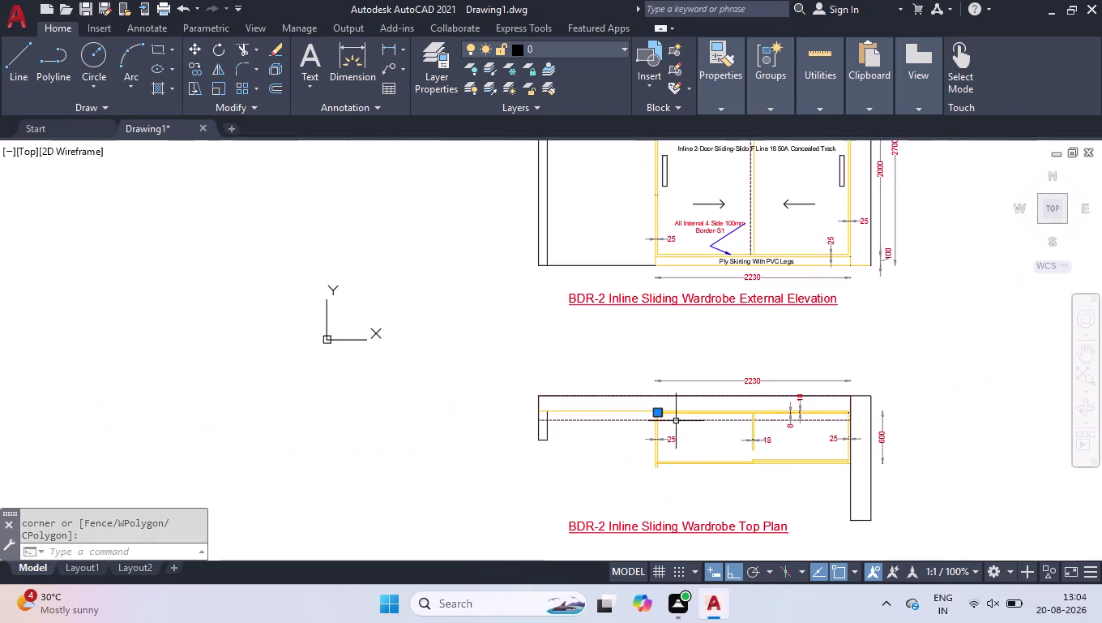
scroll(up, 3)
scroll(up, 3)
click(749, 432)
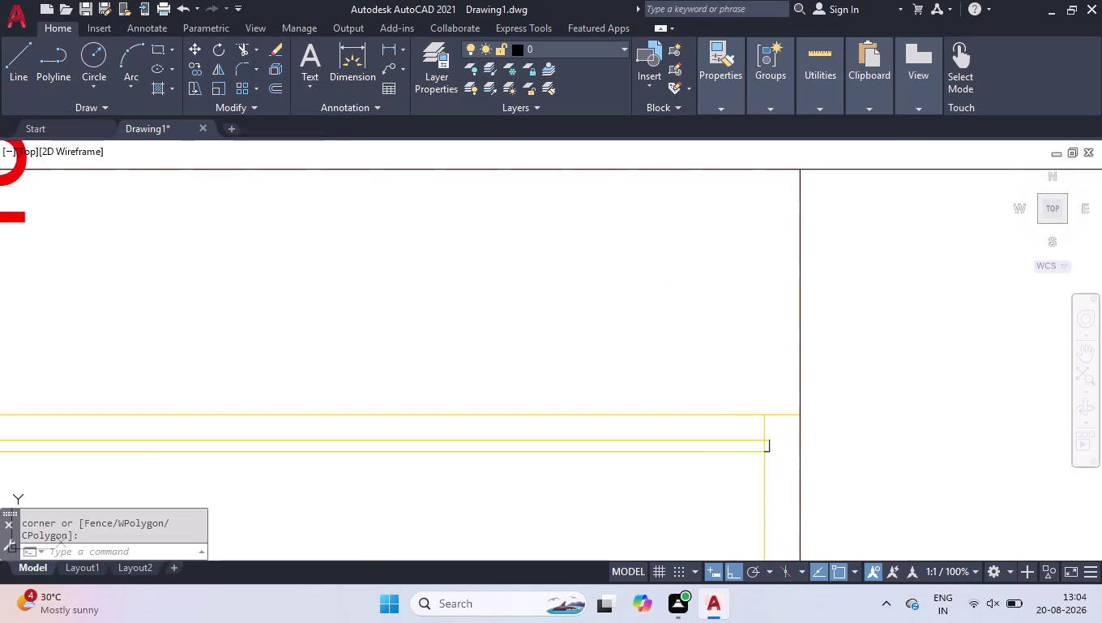
click(793, 475)
key(ctrl+1)
double_click(995, 182)
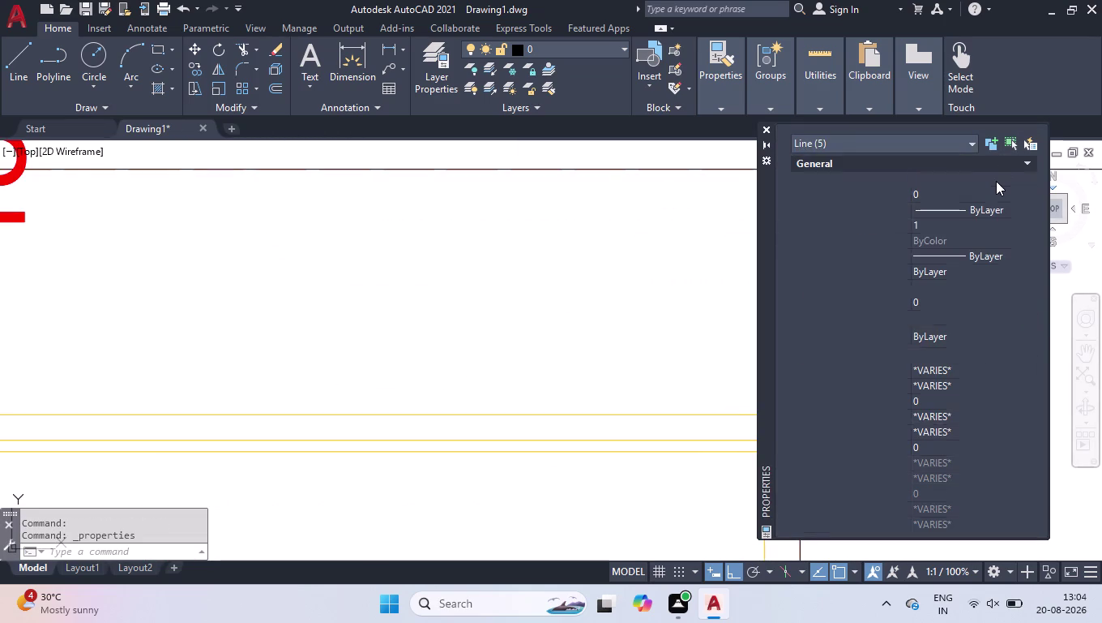
click(959, 324)
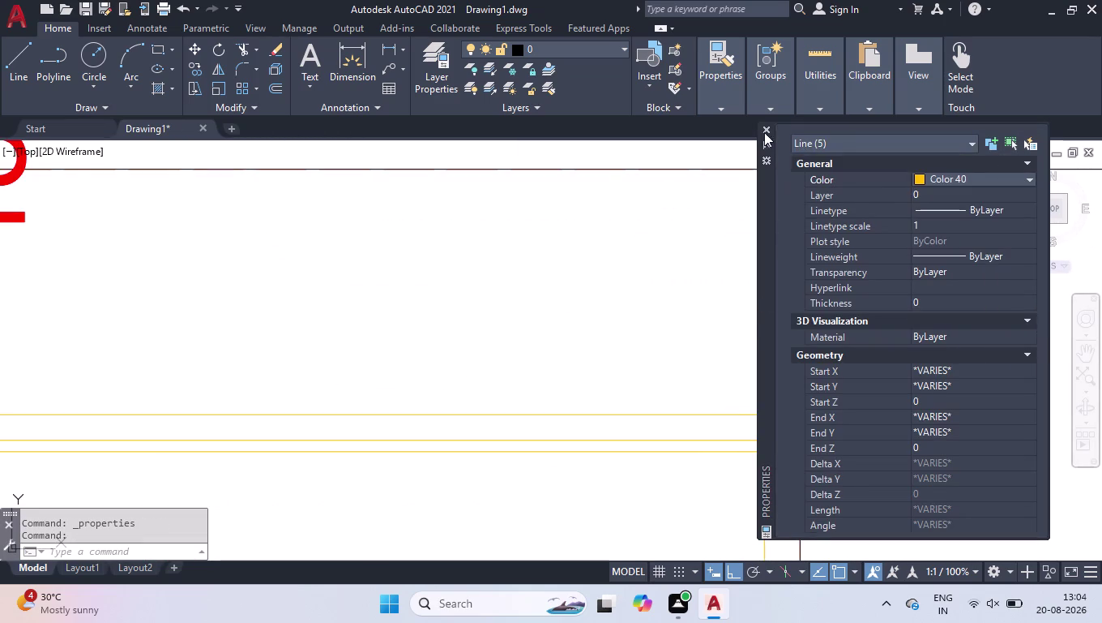
click(760, 127)
click(767, 124)
scroll(down, 3)
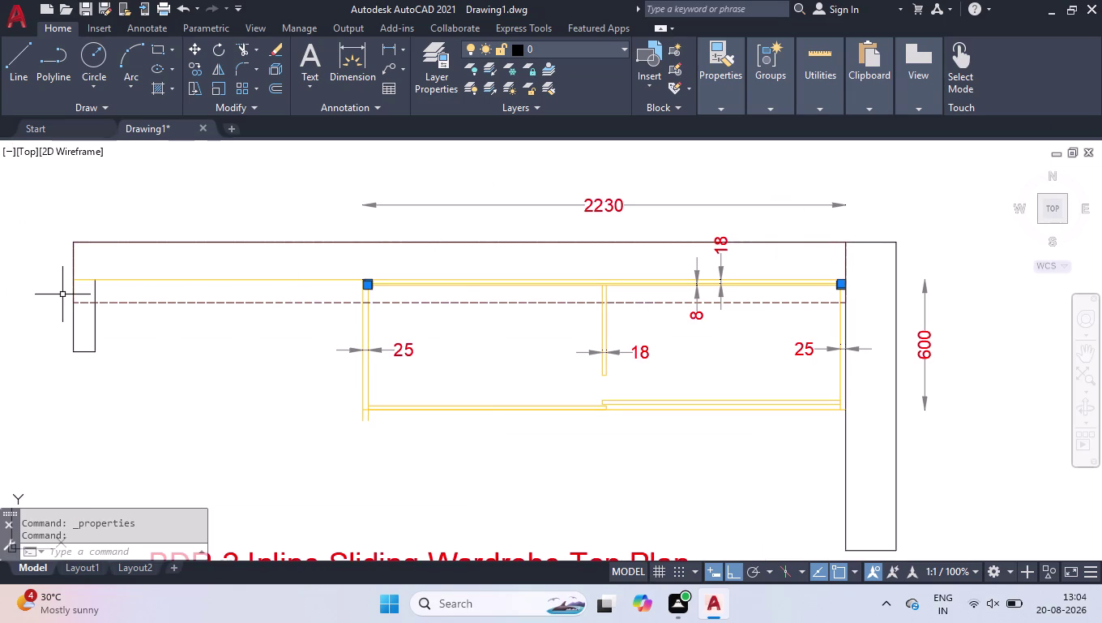
Trim the overhanging line at the plan's left end.
text(tr)
key(Return)
scroll(up, 3)
click(59, 263)
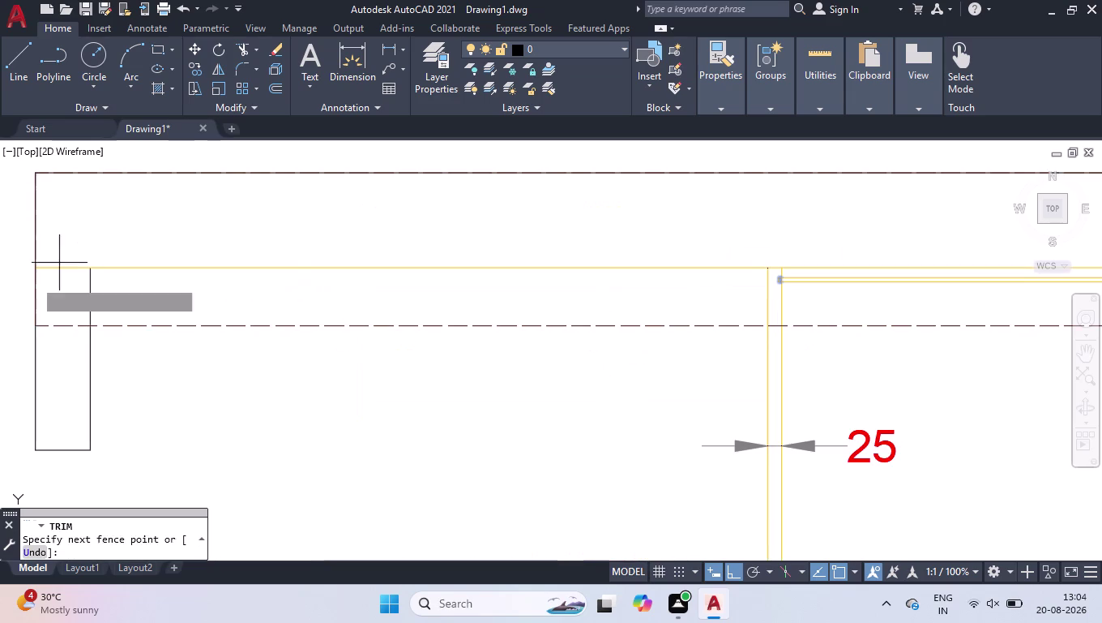
click(34, 280)
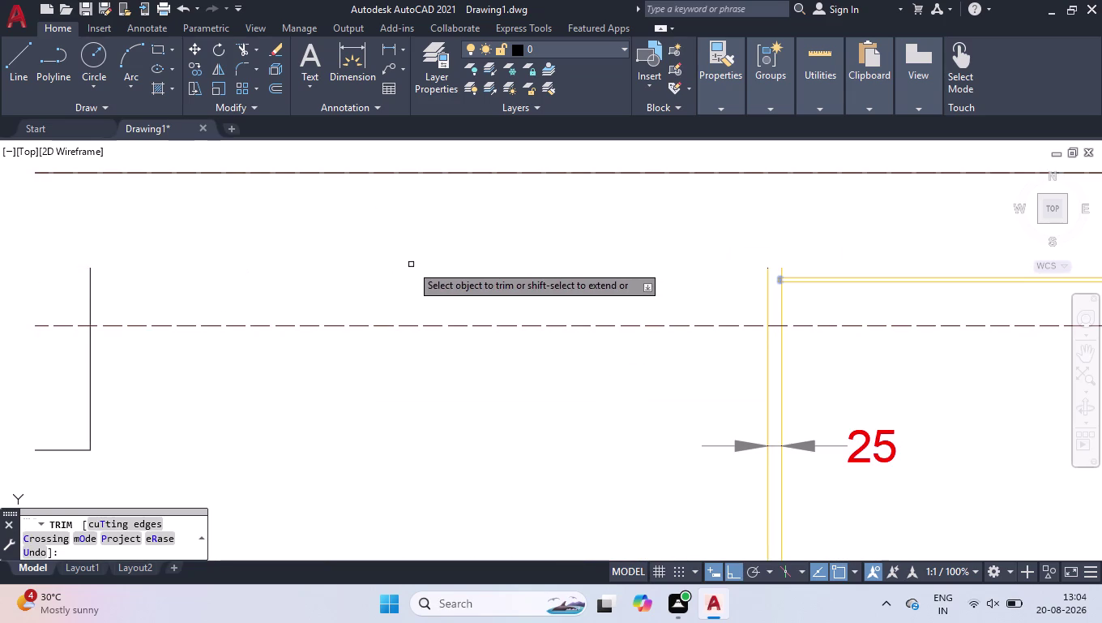
key(Return)
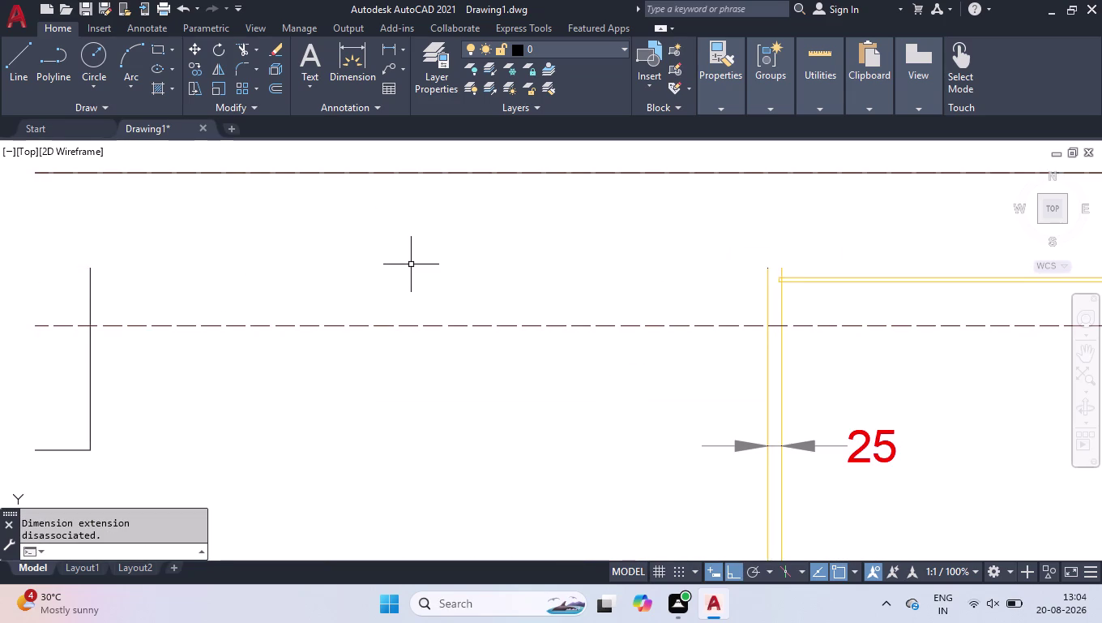
Draw a vertical wall line at the left edge, then undo it.
key(l)
key(Return)
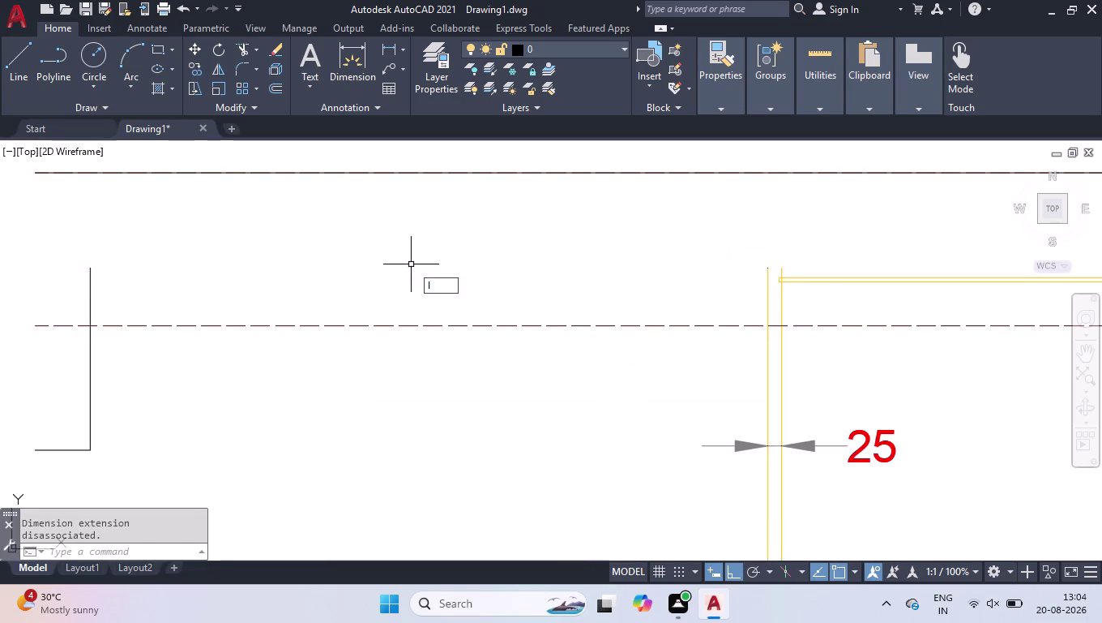
click(33, 454)
click(35, 174)
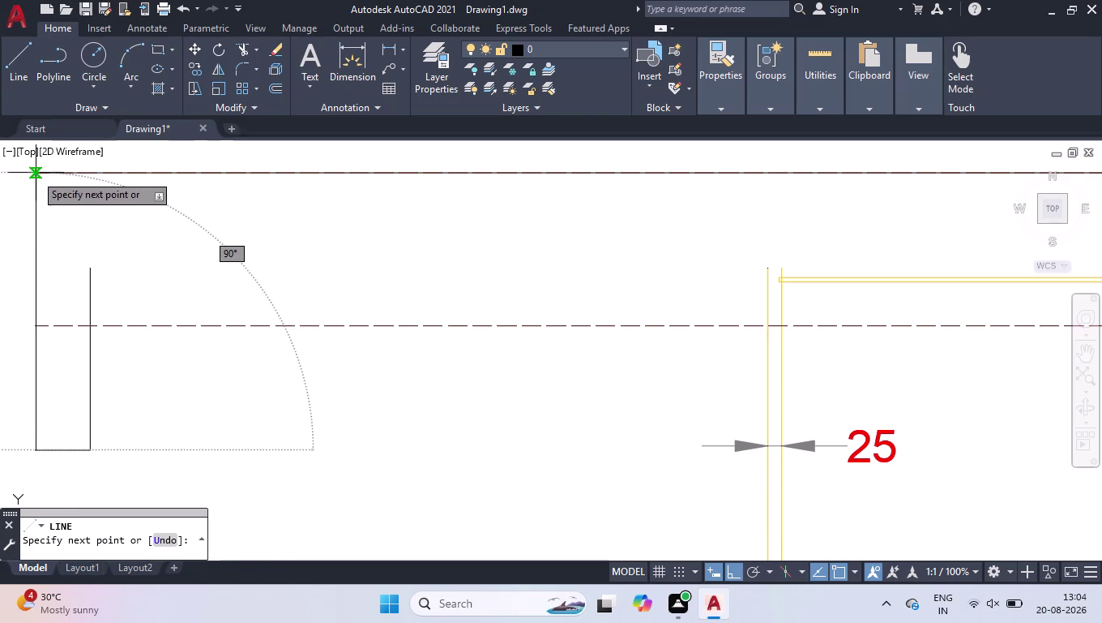
key(Return)
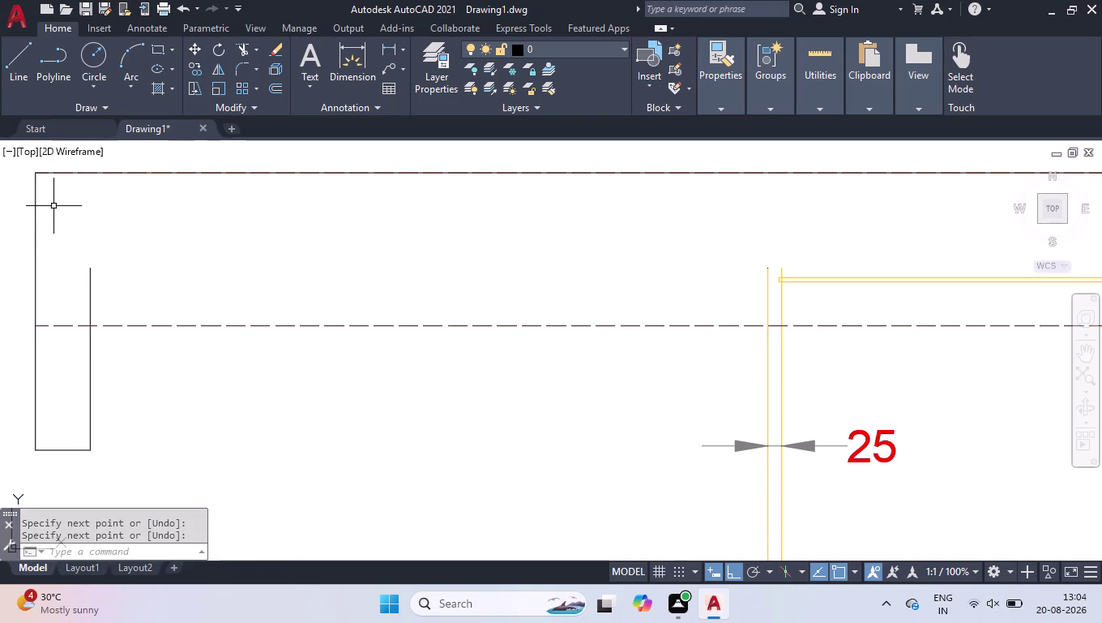
key(u)
key(Return)
key(u)
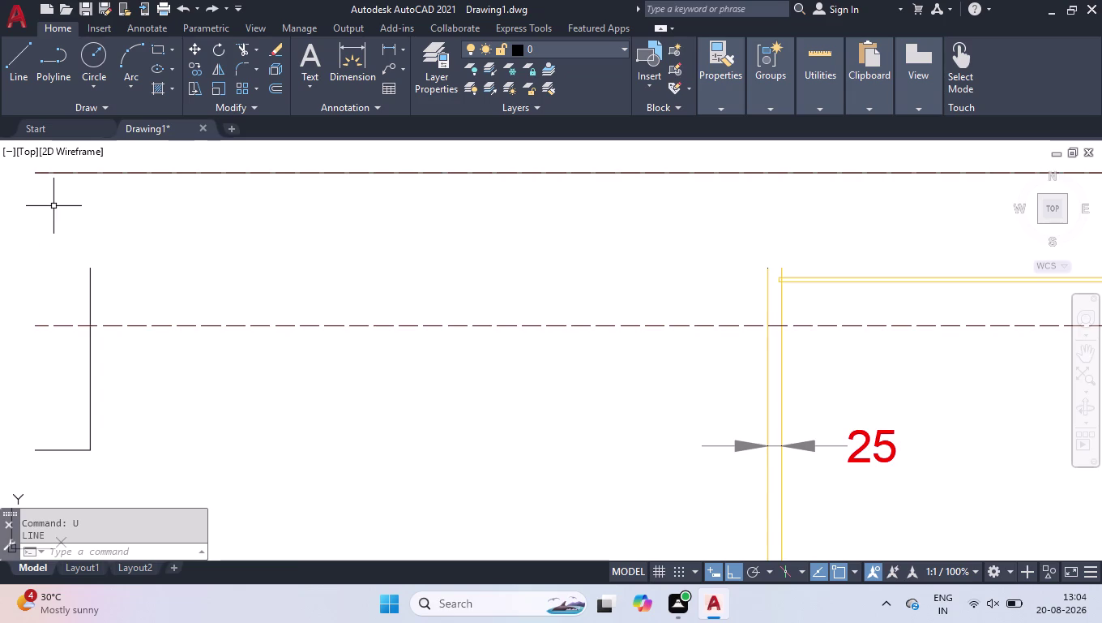
key(Return)
Trim the stray line between the left wall and the wardrobe panels.
text(tr)
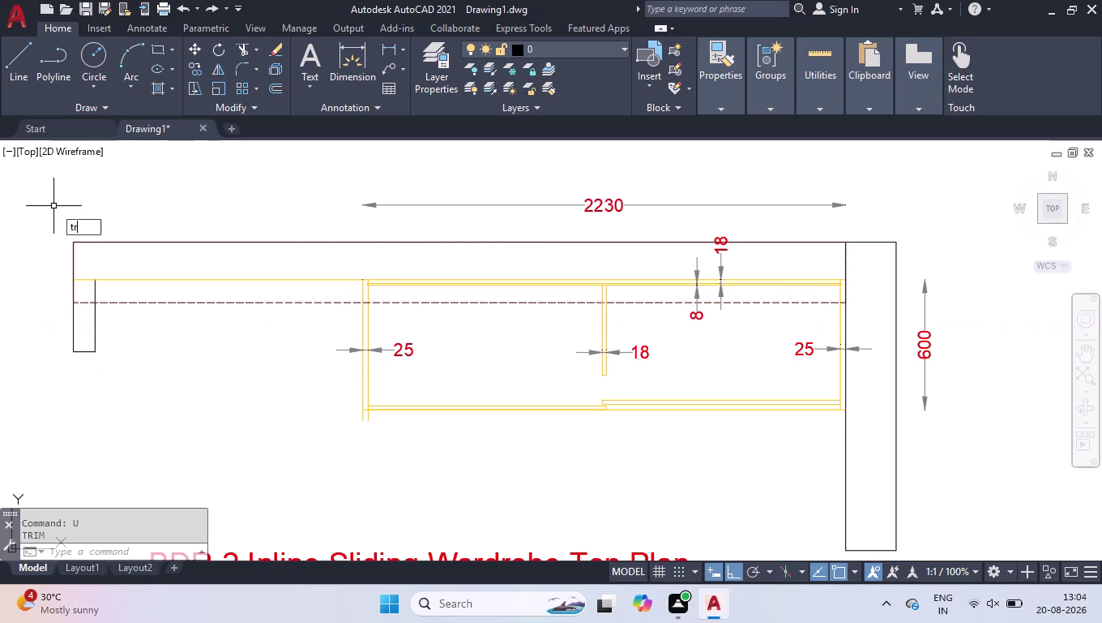
key(Return)
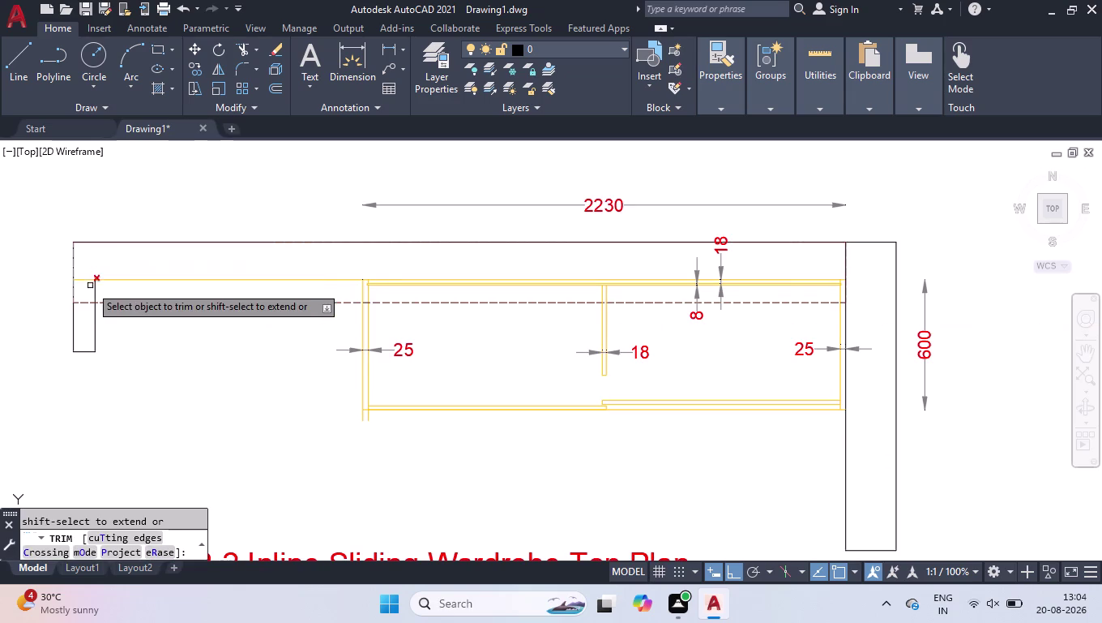
click(81, 277)
click(155, 279)
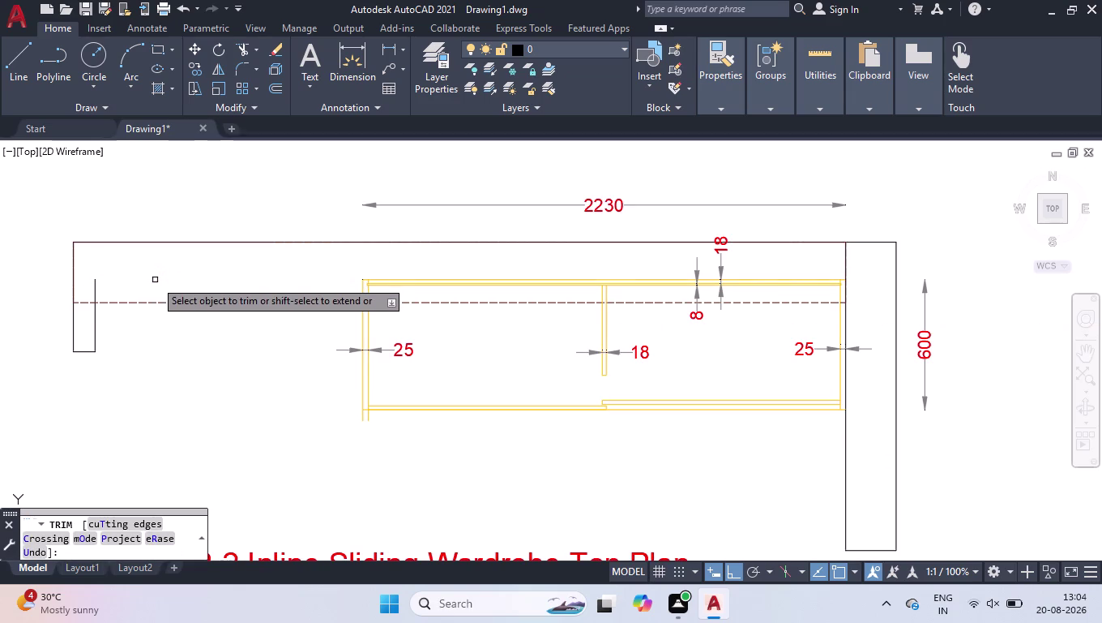
key(Return)
key(l)
key(Return)
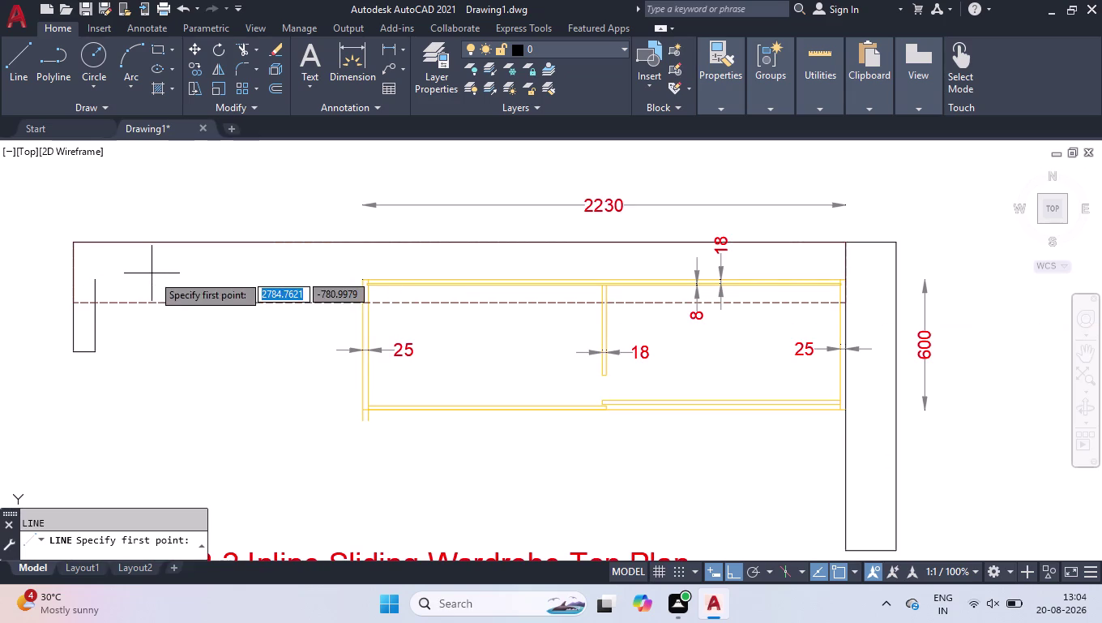
Draw a horizontal line from the panels' front corner across to the left wall end piece.
scroll(up, 3)
scroll(up, 3)
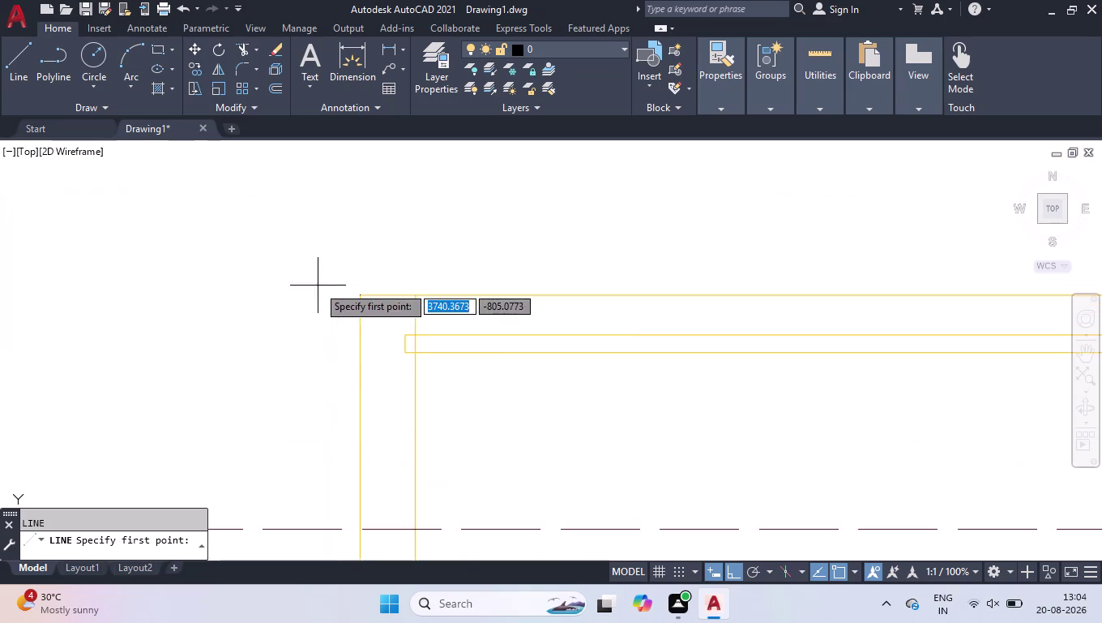
click(360, 295)
scroll(down, 3)
scroll(down, 3)
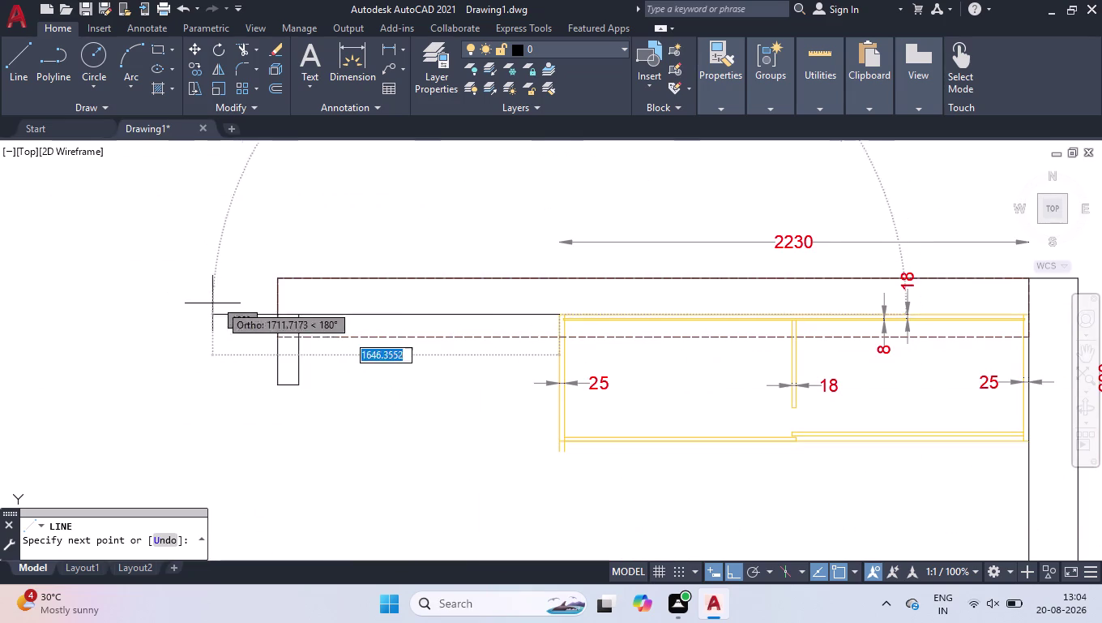
click(279, 315)
key(Return)
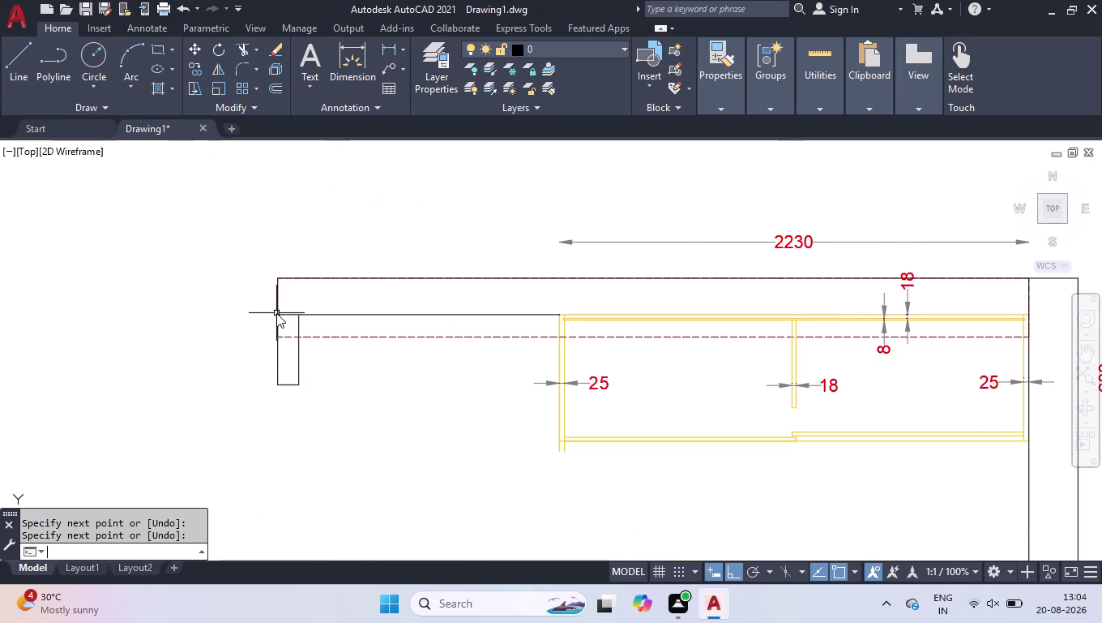
scroll(down, 3)
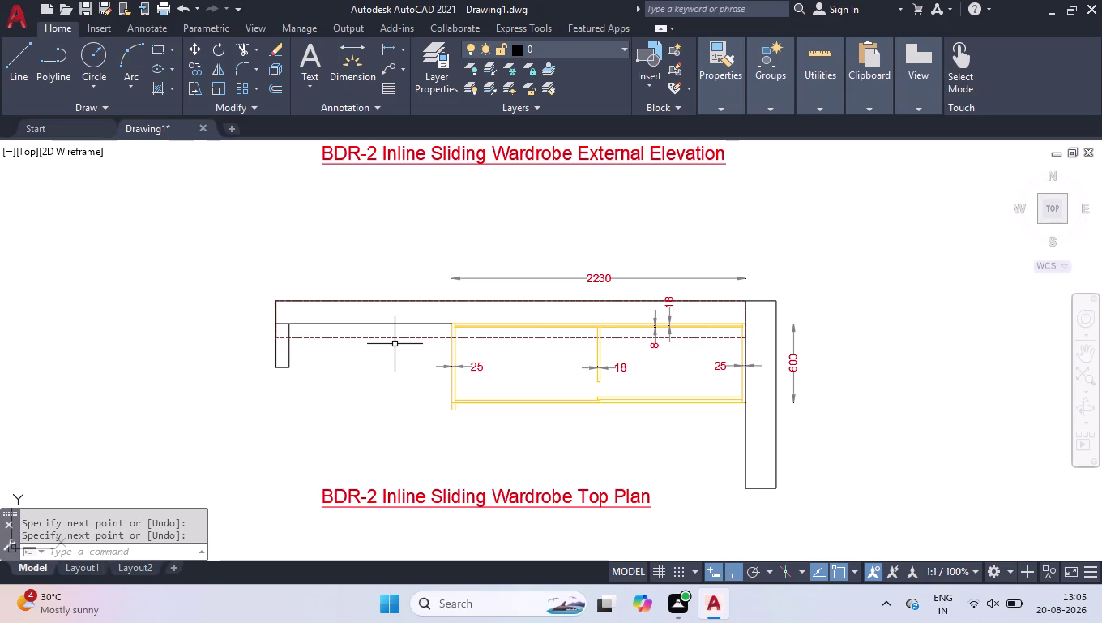
scroll(up, 3)
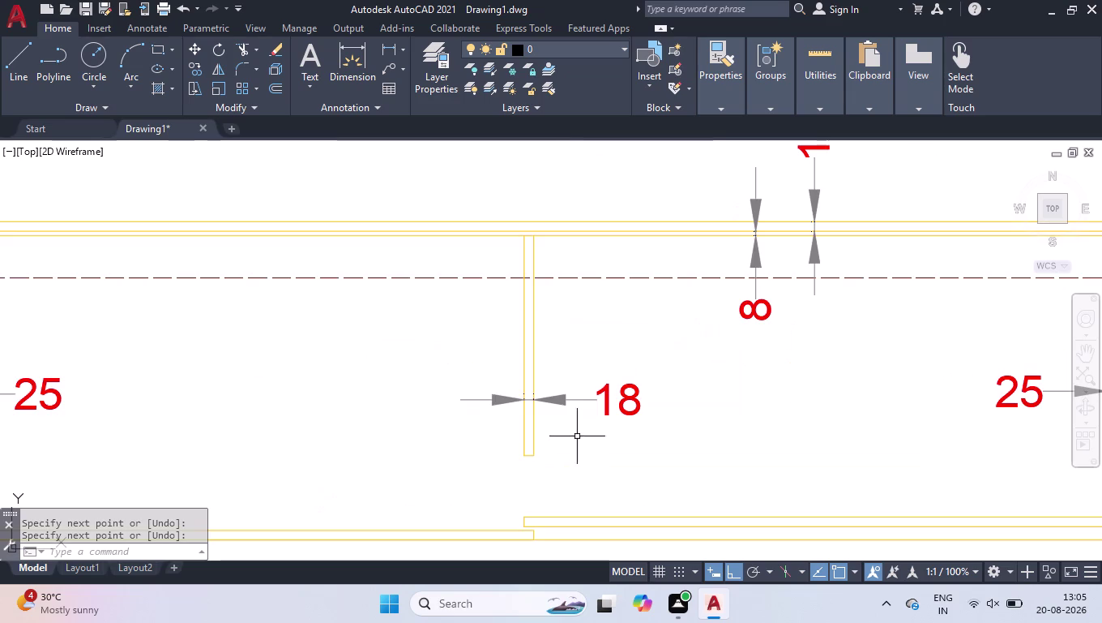
Stretch the central divider's bottom grip downward.
scroll(up, 3)
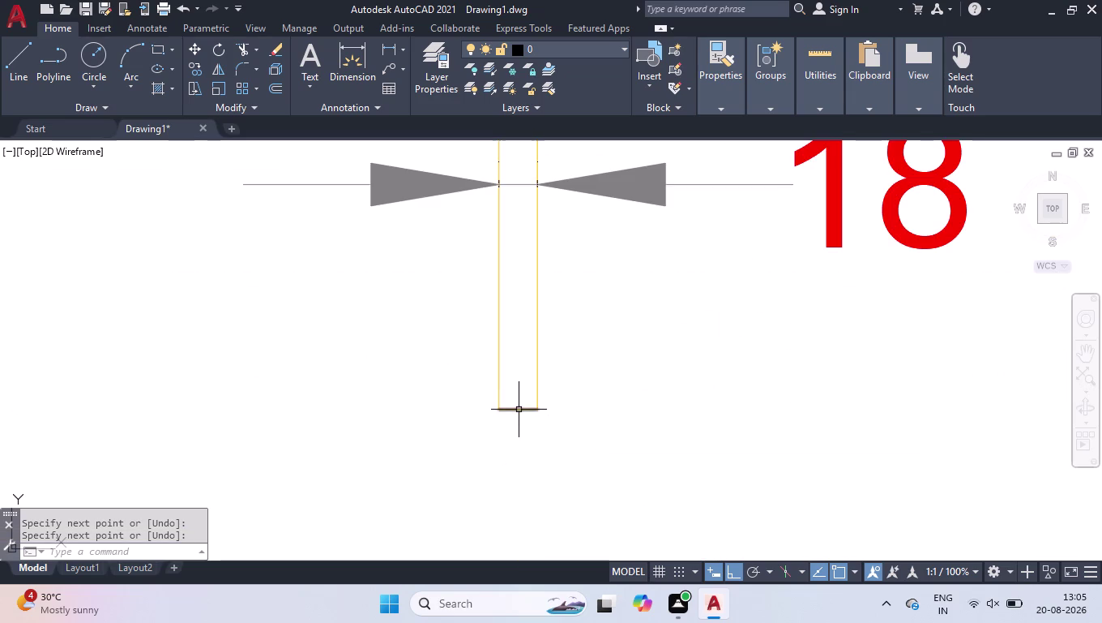
click(519, 409)
click(516, 409)
scroll(down, 3)
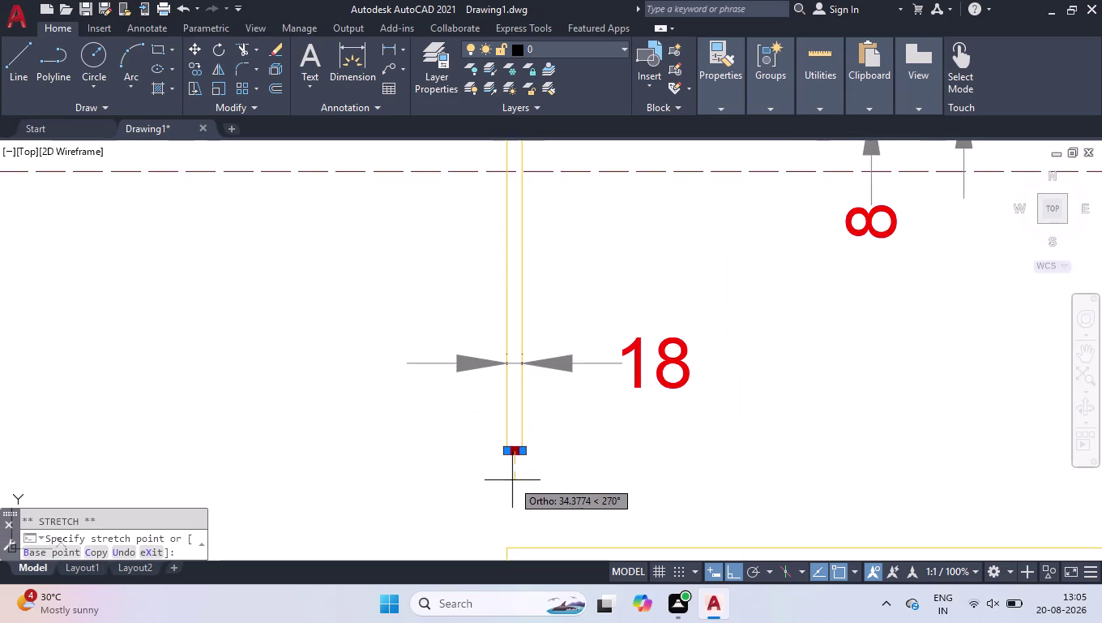
scroll(down, 3)
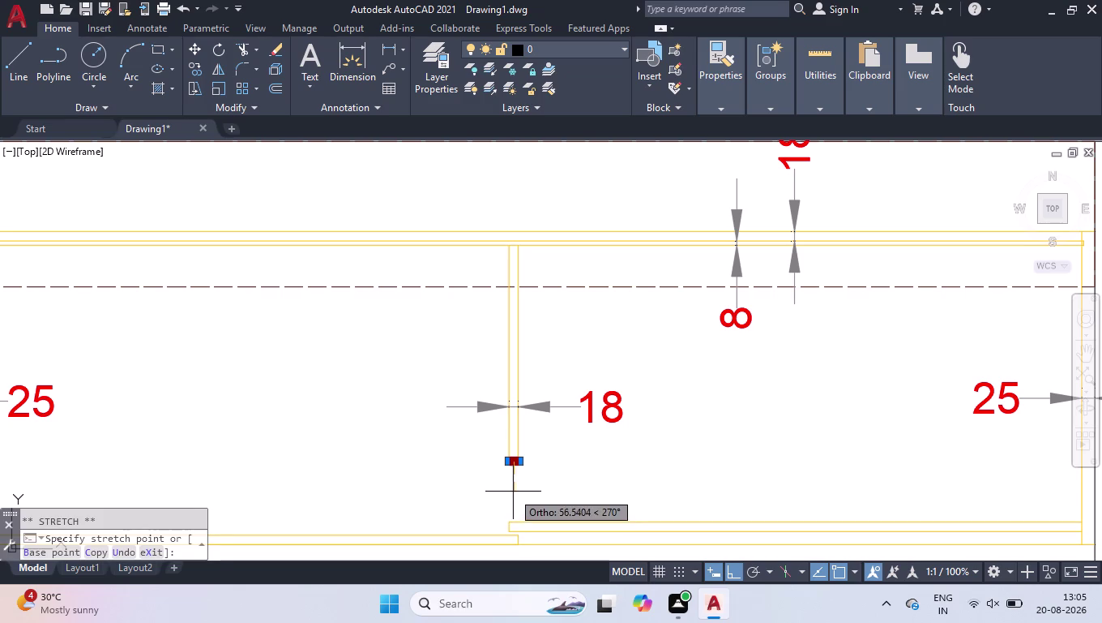
click(513, 491)
Extend the divider ends down to the bottom panel line using EX with a fence.
text(ex)
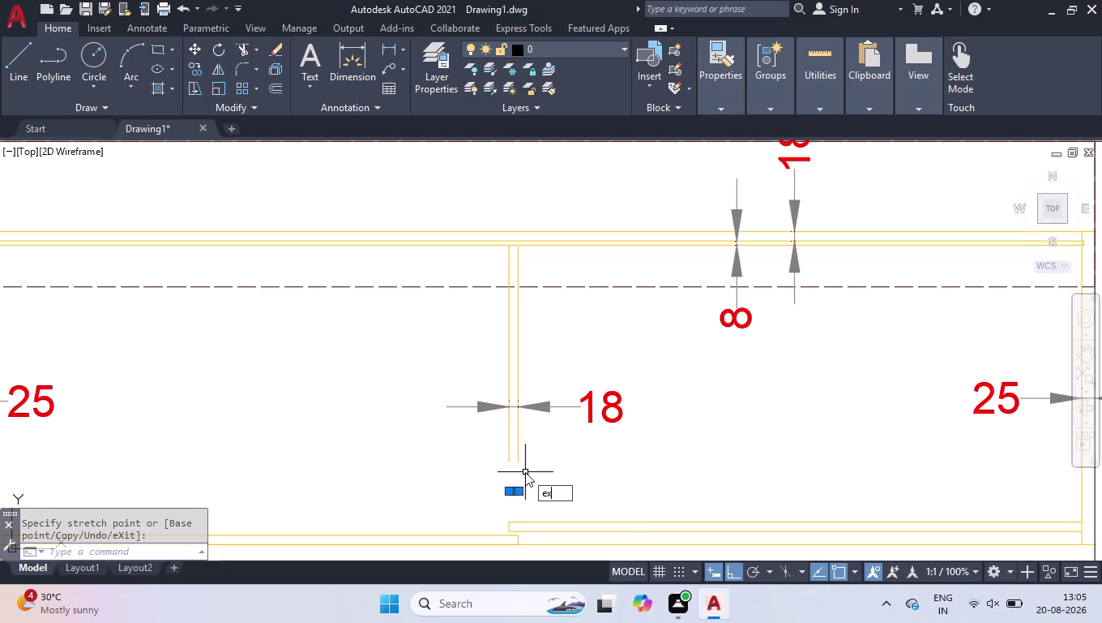
key(Return)
click(522, 445)
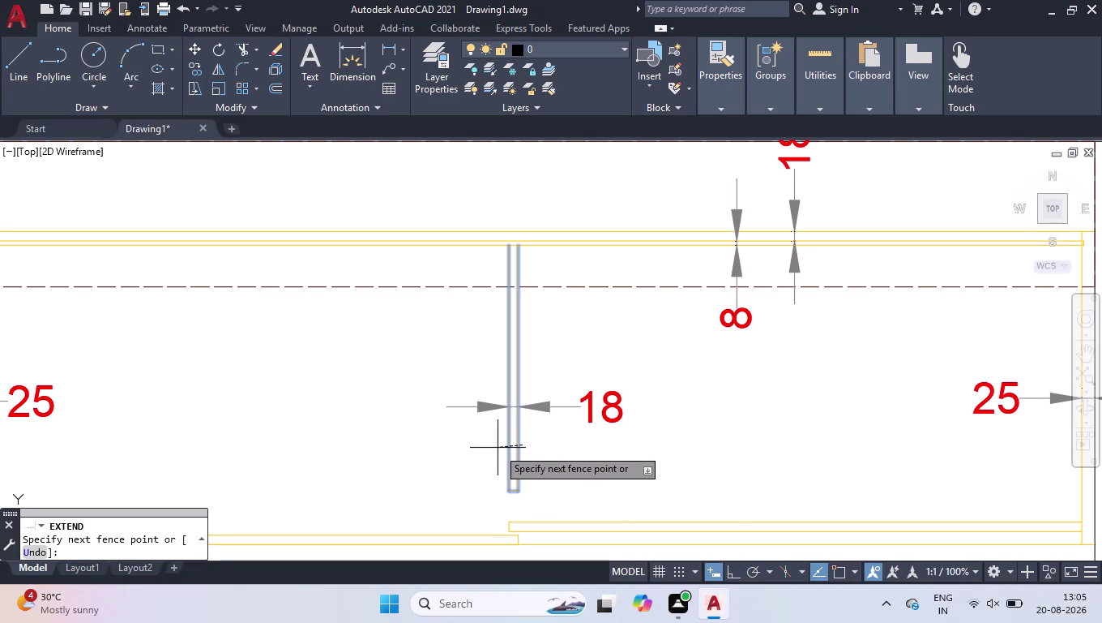
click(498, 448)
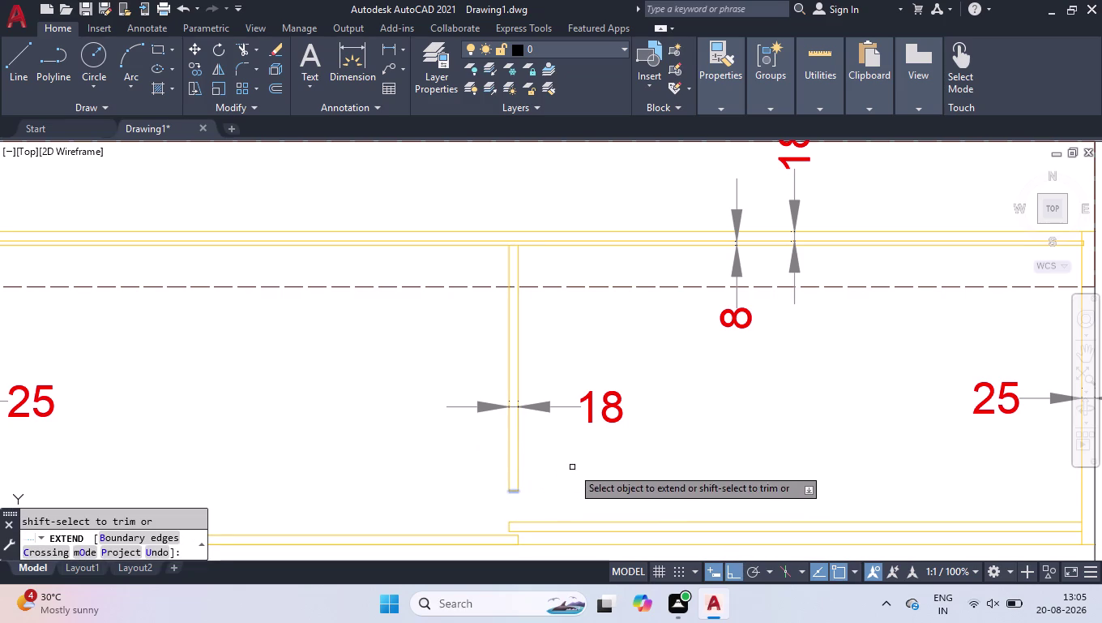
key(Return)
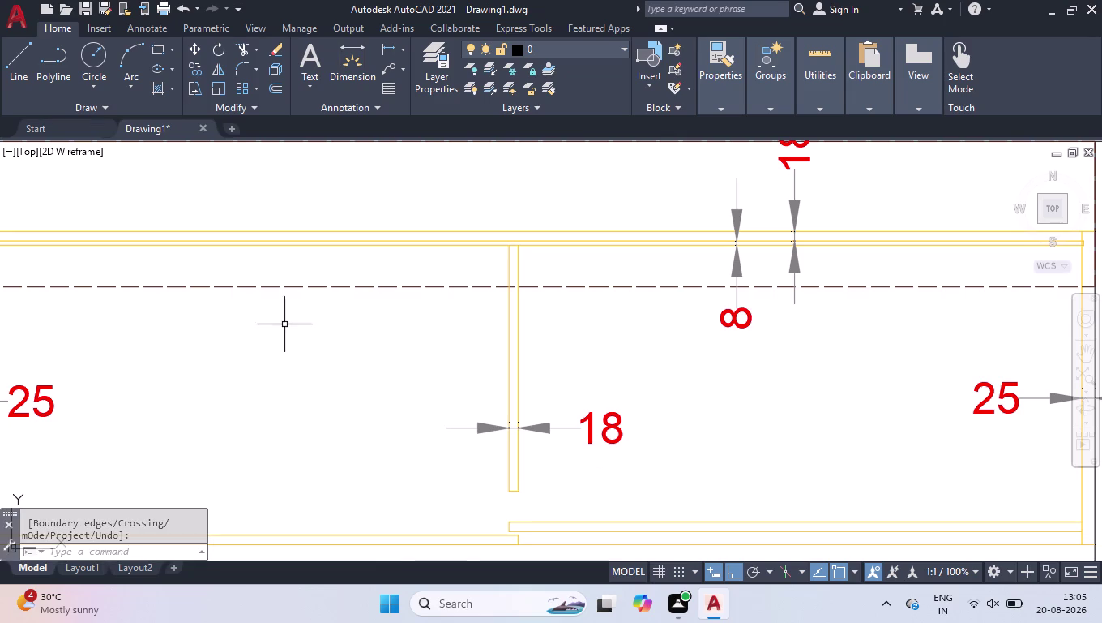
scroll(down, 3)
scroll(down, 3)
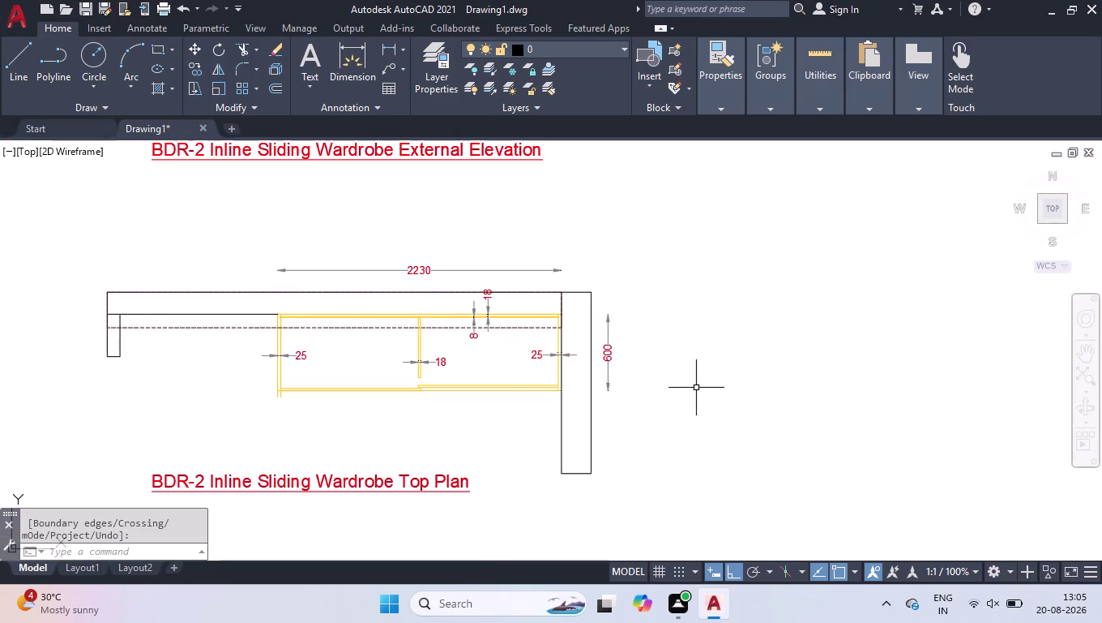